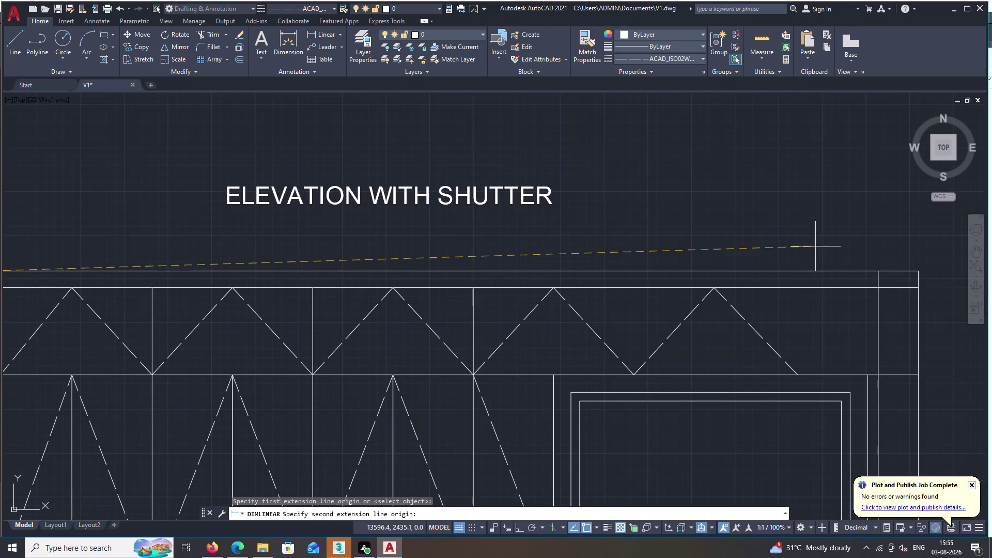
Place the 5031 overall width dimension above the top edge, then erase it and zoom out.
click(880, 270)
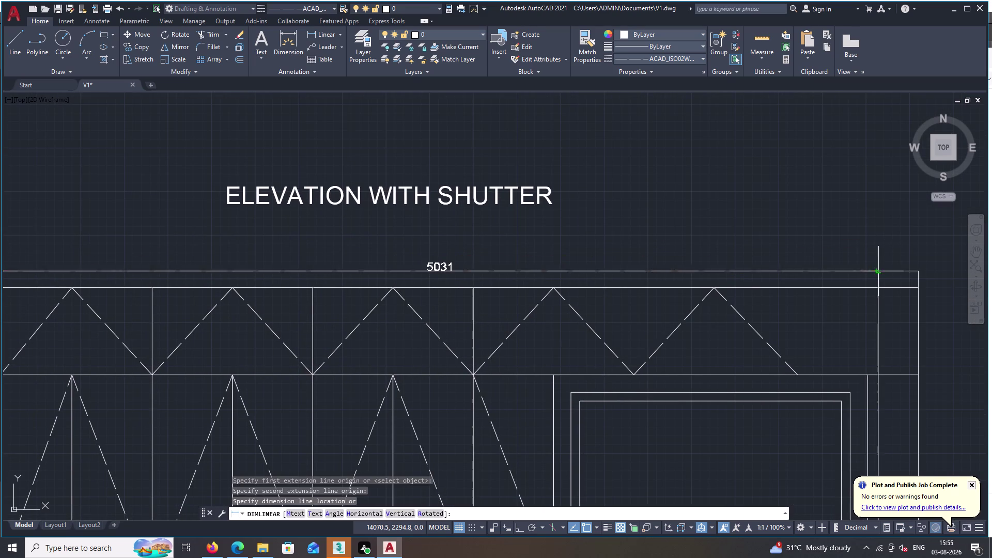
click(870, 245)
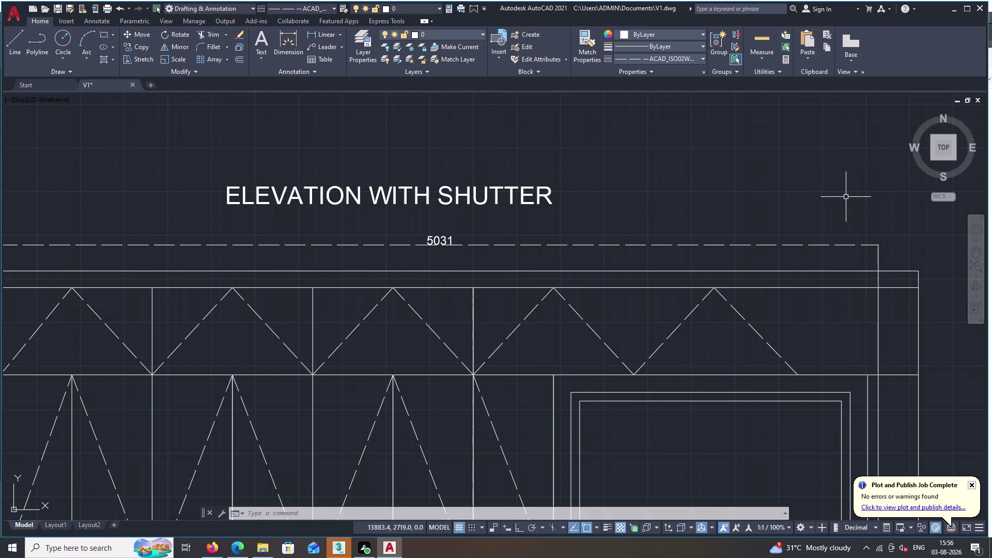
key(Escape)
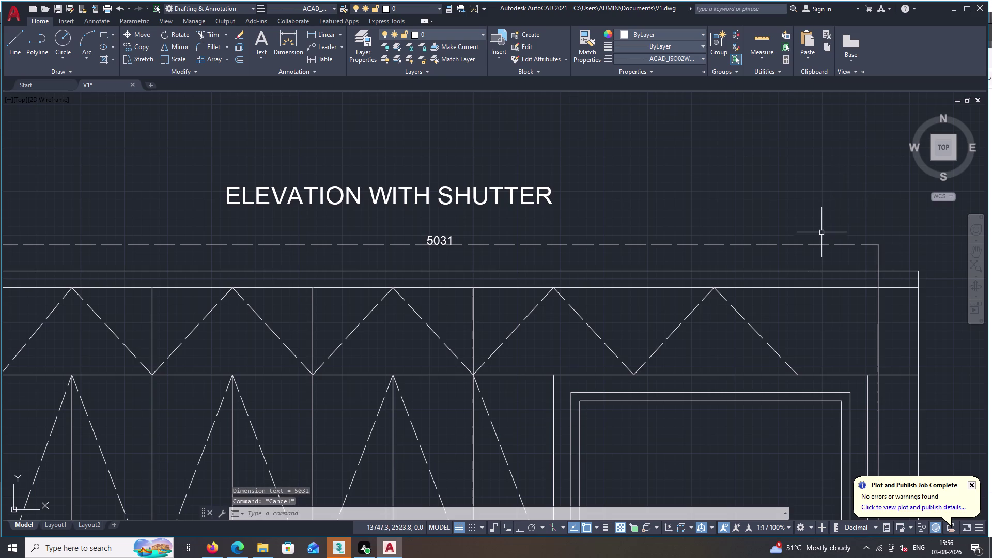
click(823, 245)
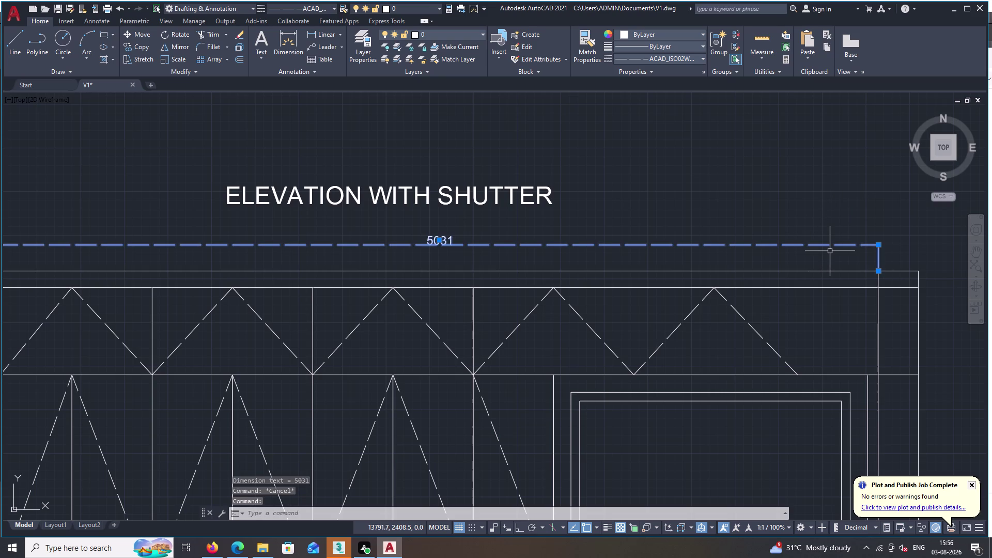
key(Delete)
scroll(up, 3)
scroll(down, 3)
scroll(down, 3)
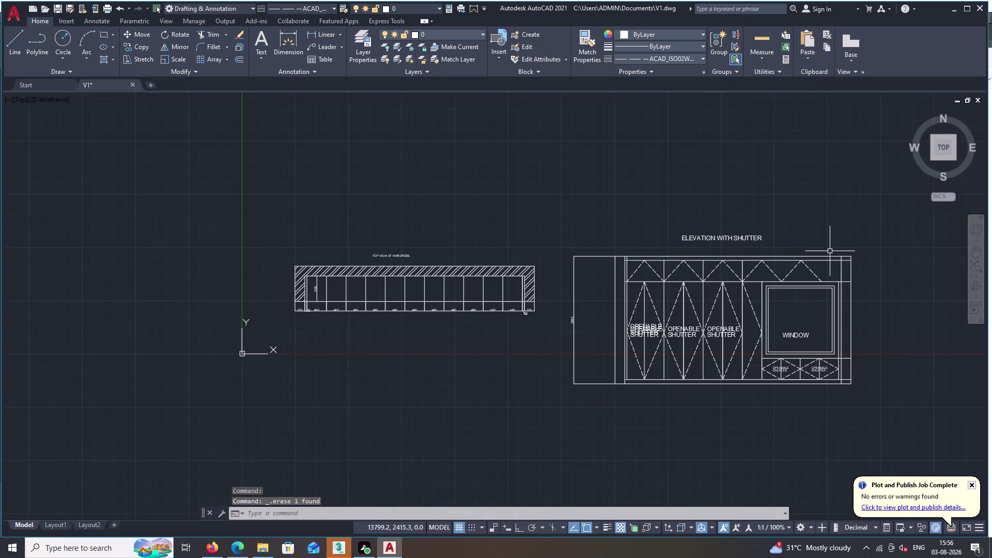
Start a horizontal linear dimension from the elevation's top-left corner.
scroll(up, 3)
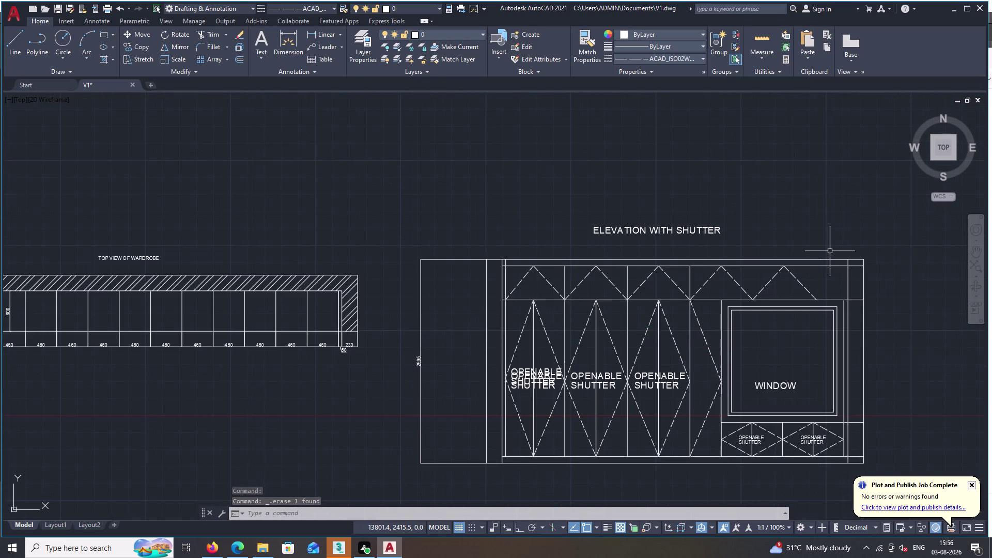
scroll(up, 3)
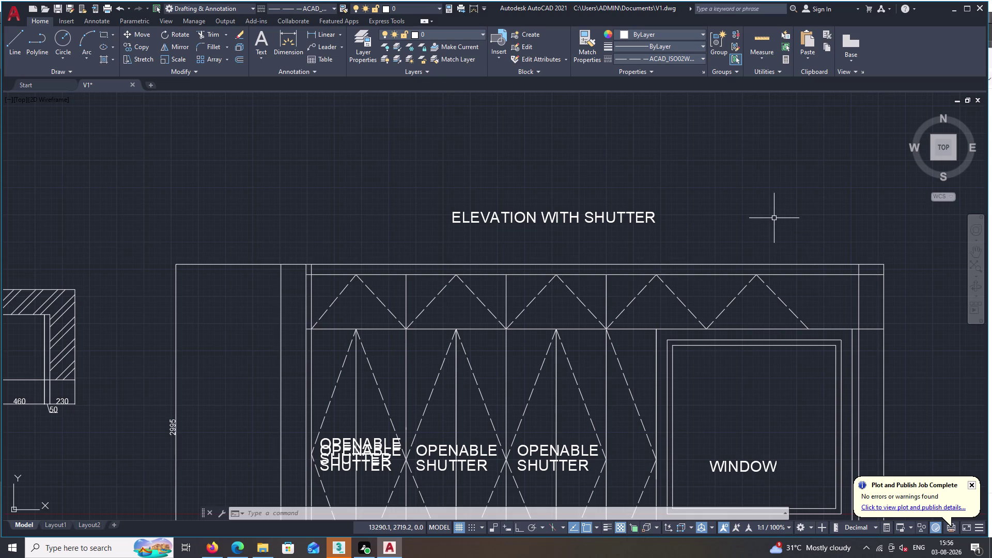
click(340, 32)
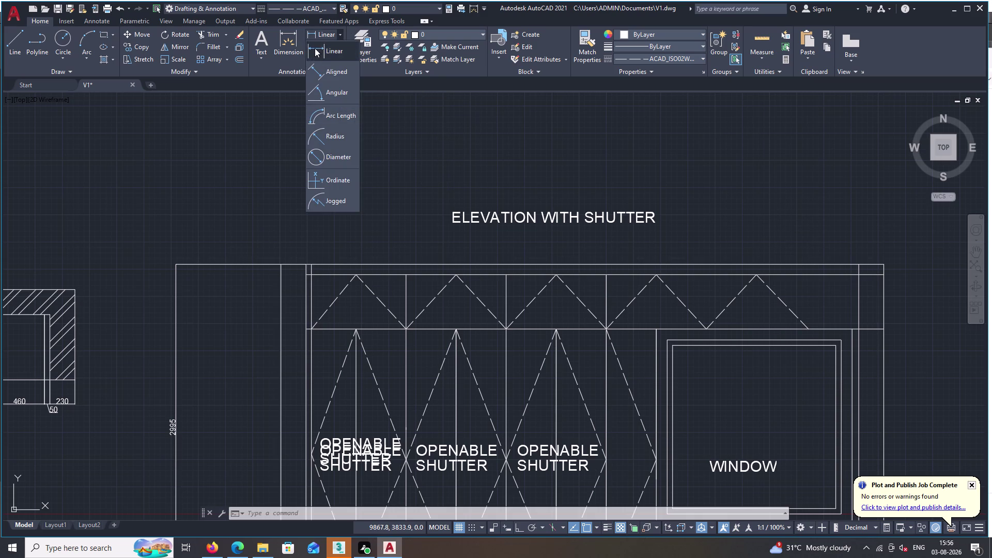
click(316, 48)
drag(316, 47, 311, 60)
scroll(up, 3)
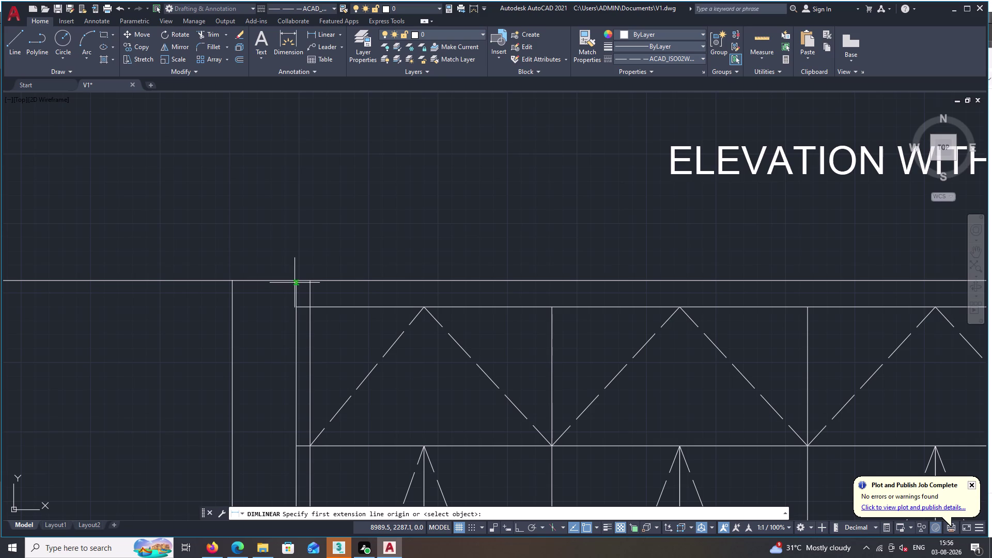
double_click(298, 279)
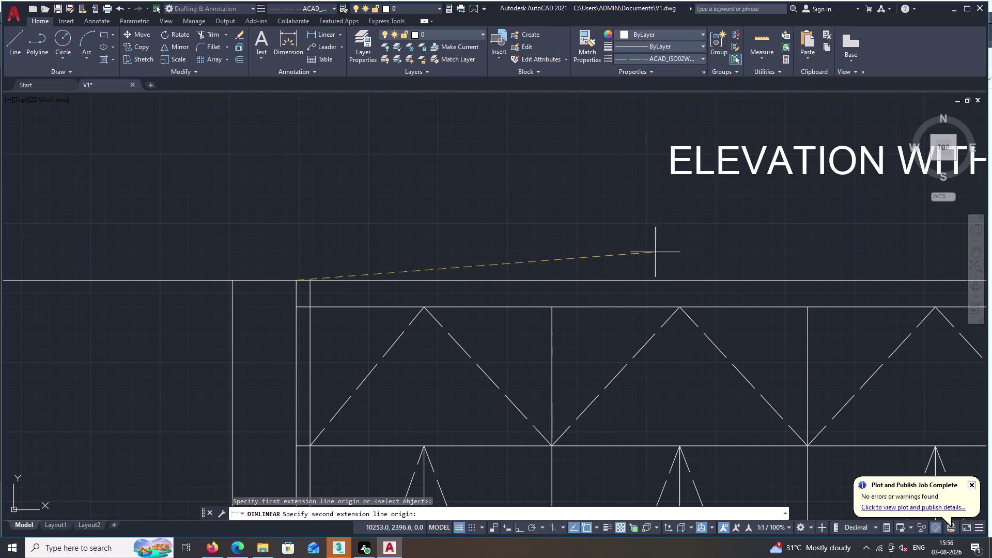
Snap the top-right corner and place the 5081 dimension above the top edge.
scroll(down, 3)
scroll(down, 3)
middle_drag(633, 260, 0, 225)
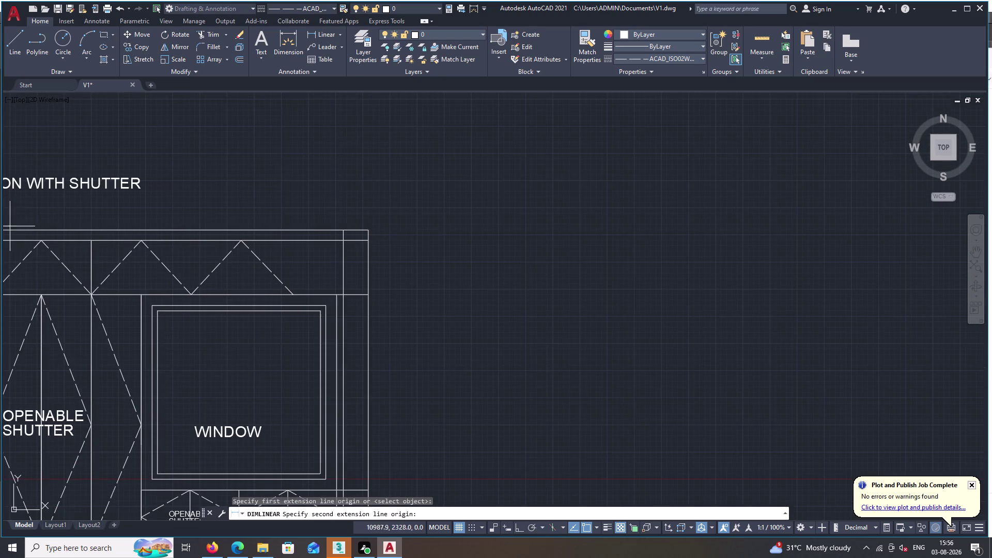
scroll(up, 3)
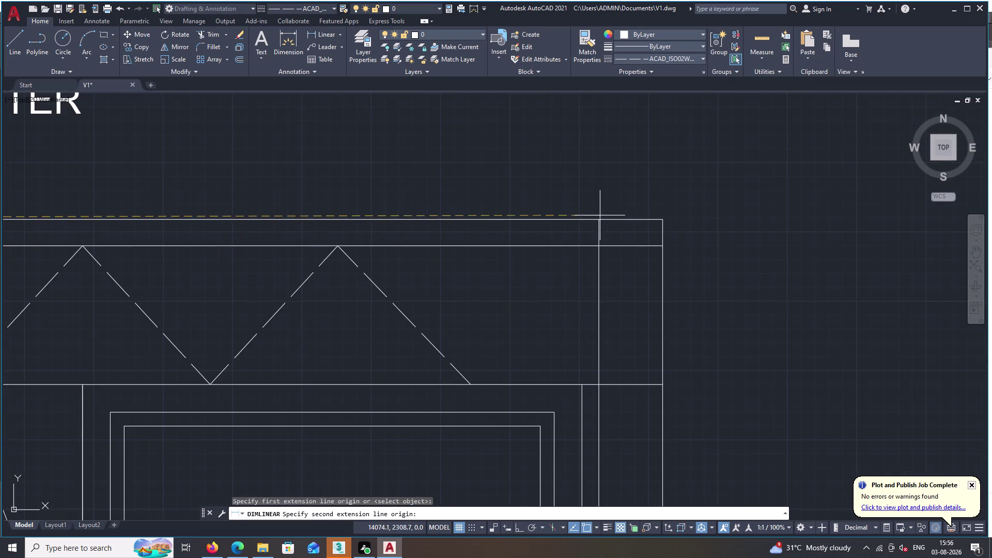
click(599, 219)
click(593, 189)
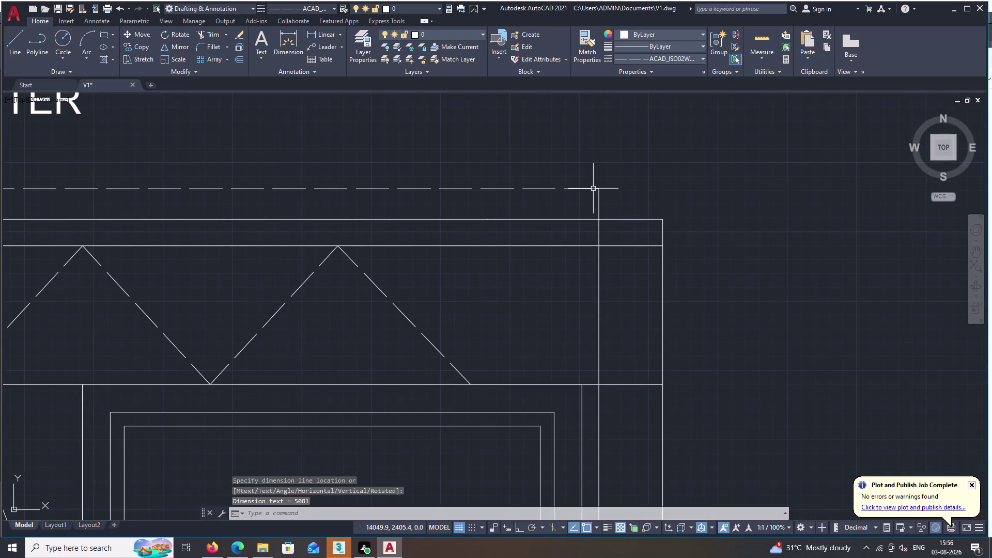
scroll(down, 3)
middle_drag(594, 189, 679, 169)
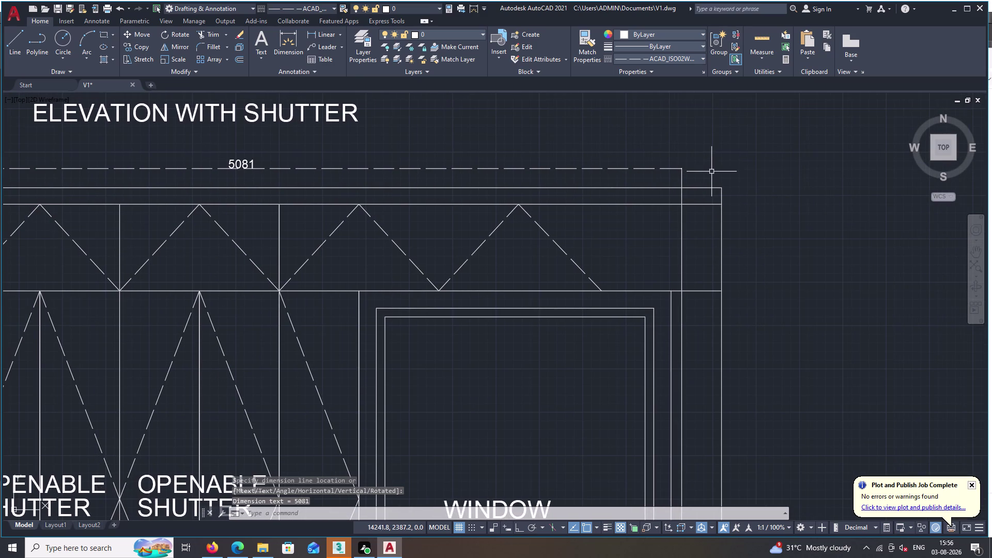
scroll(down, 3)
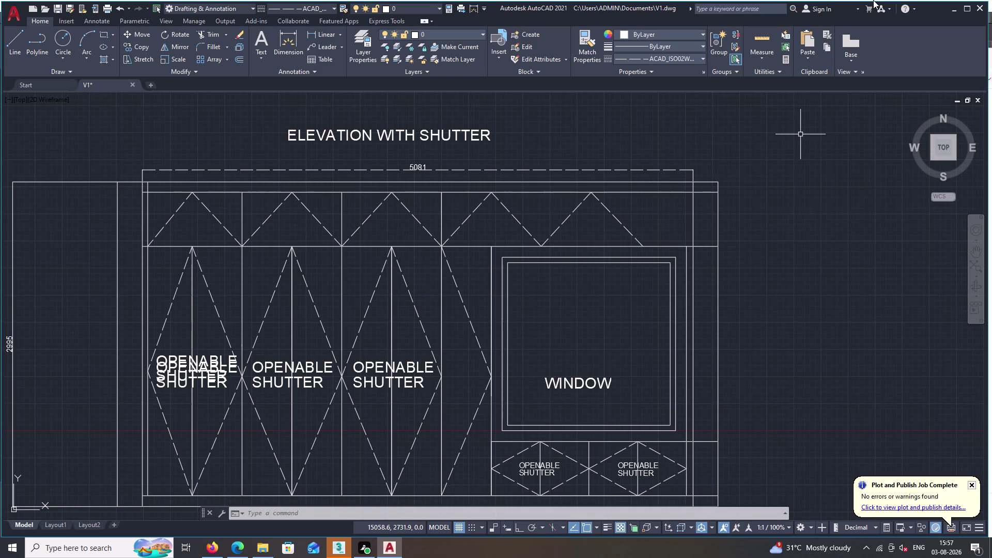
scroll(down, 3)
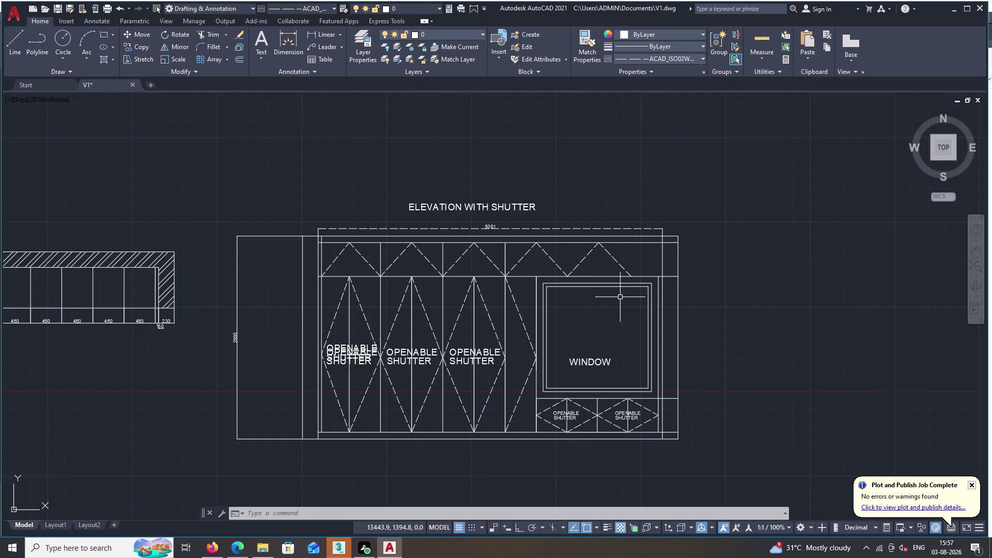
double_click(556, 230)
key(Delete)
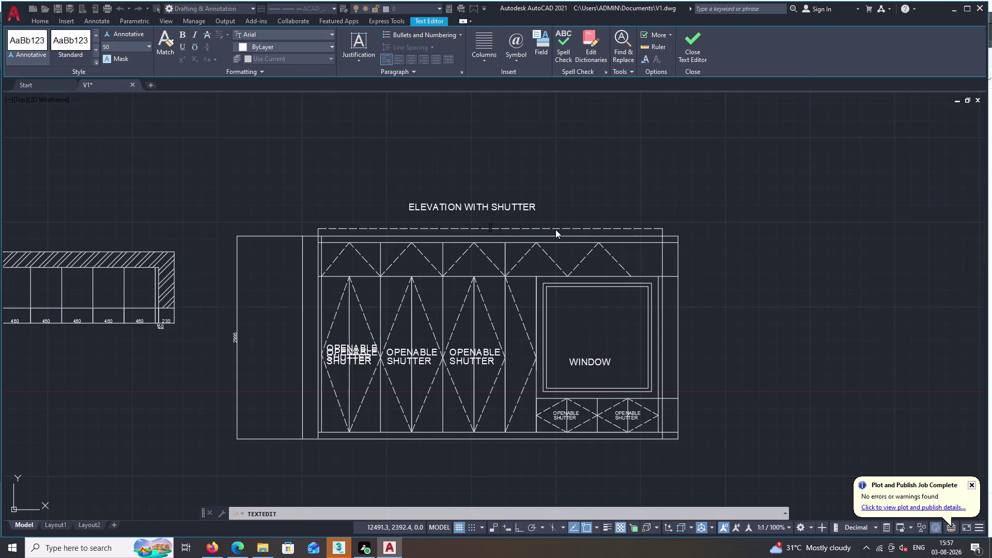
click(556, 230)
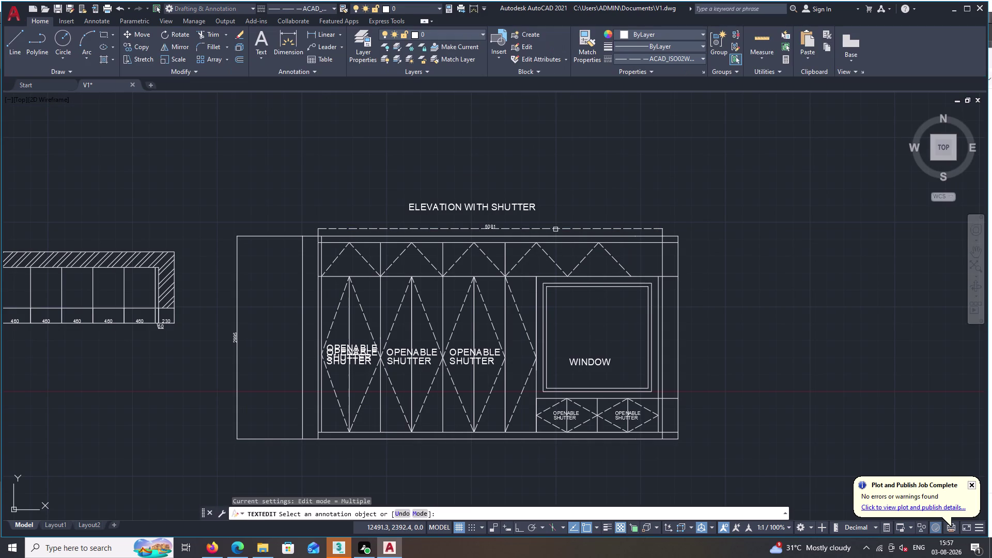
key(Escape)
triple_click(554, 228)
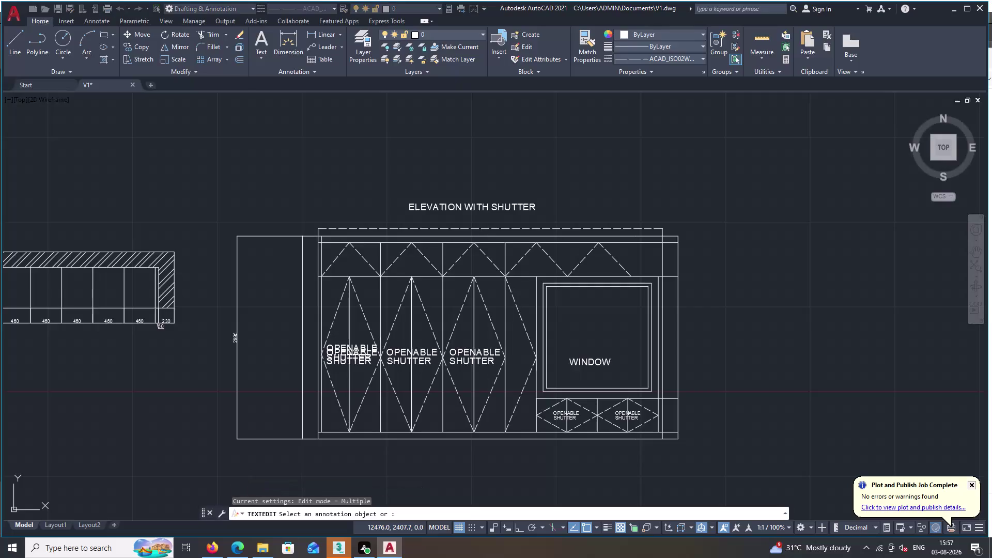
key(Delete)
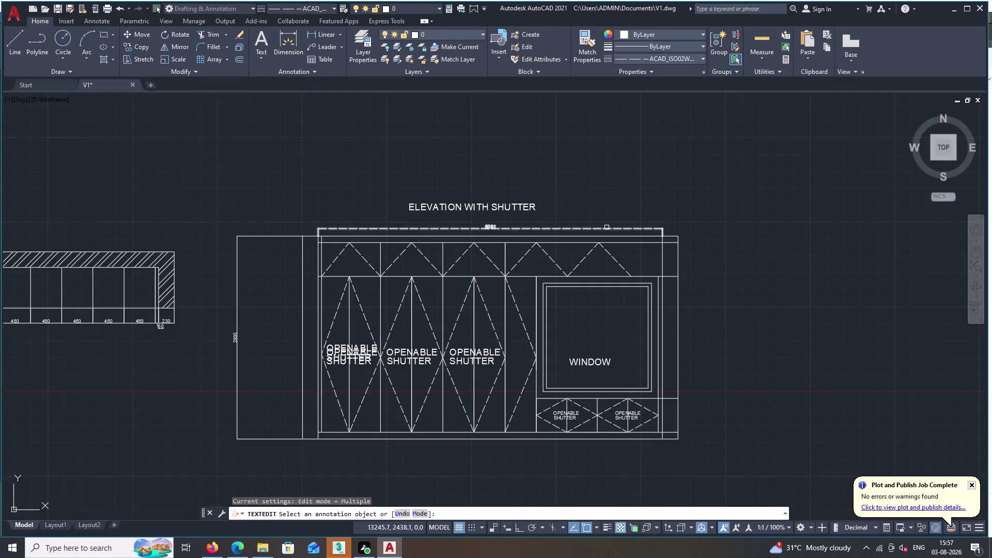
key(Escape)
double_click(606, 230)
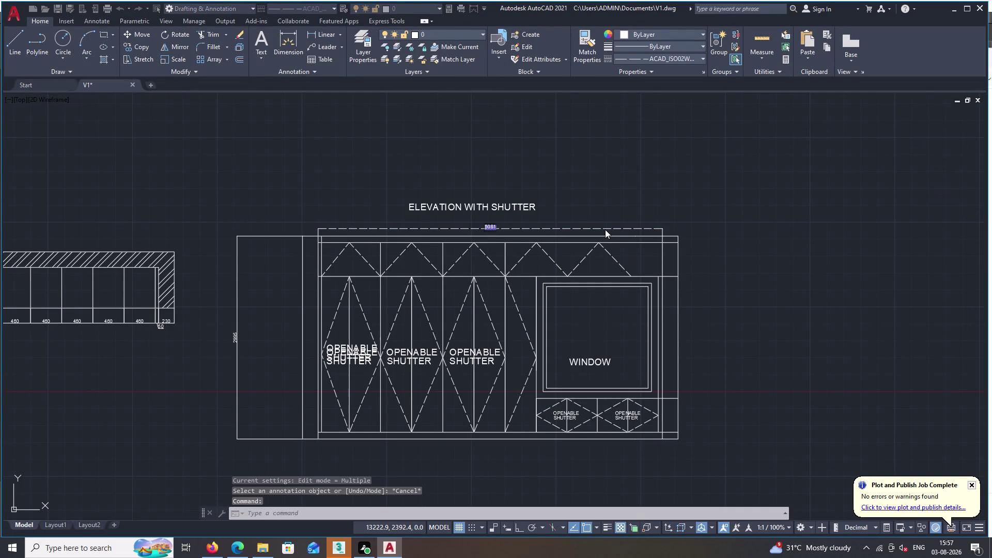
key(Delete)
key(Escape)
key(Escape)
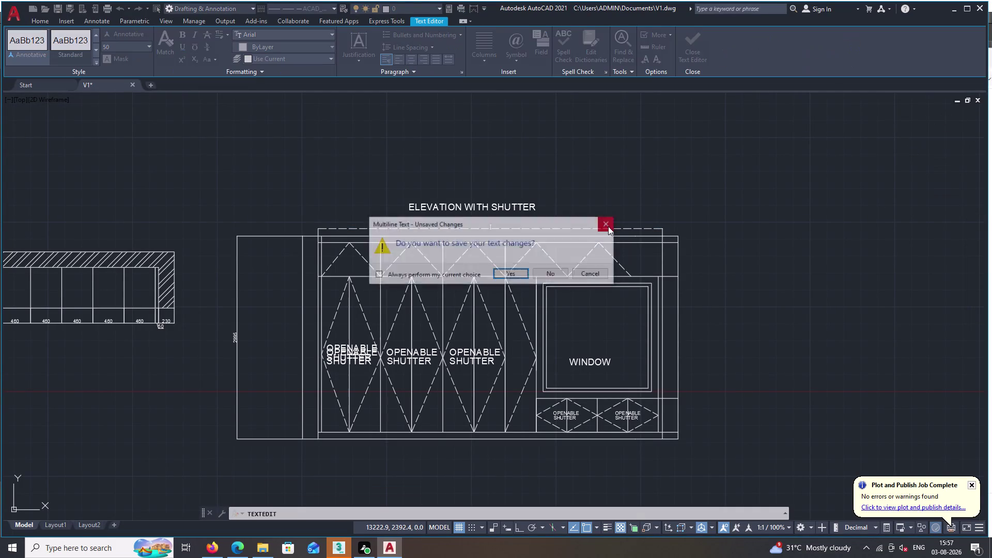
key(Escape)
key(Escape)
key(Escape)
key(Escape)
key(Escape)
key(Escape)
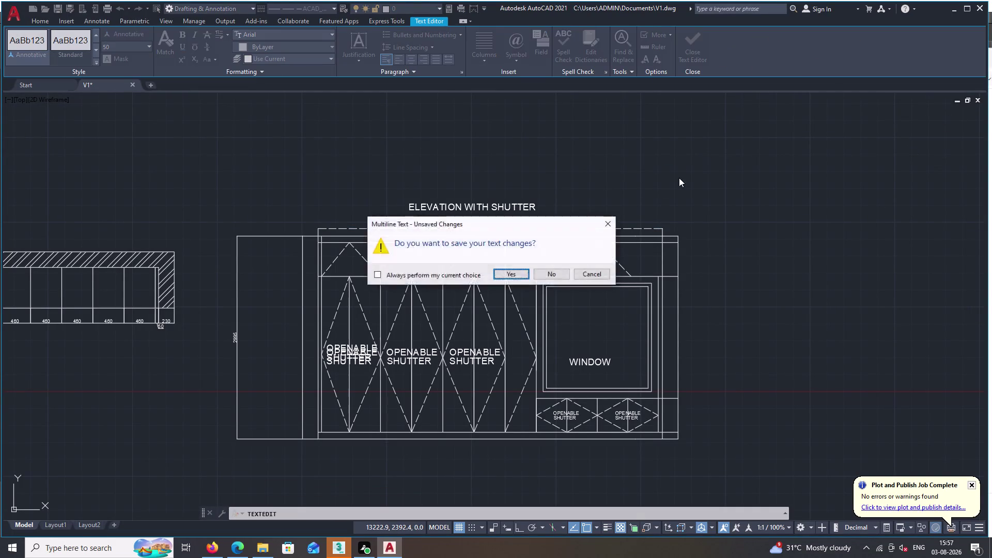
key(Escape)
key(Escape)
key(Escape)
key(Escape)
key(Escape)
key(Escape)
key(Escape)
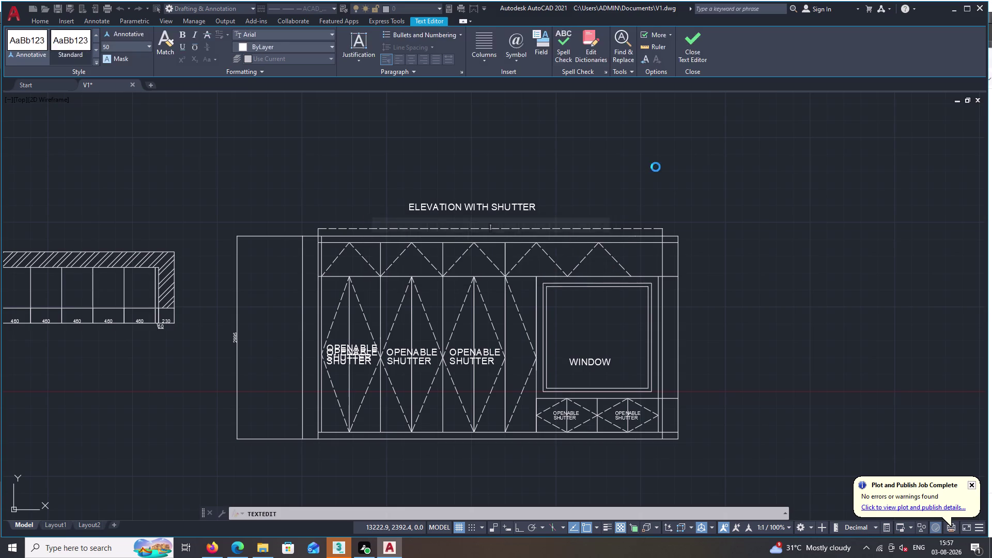
key(Escape)
key(Escape)
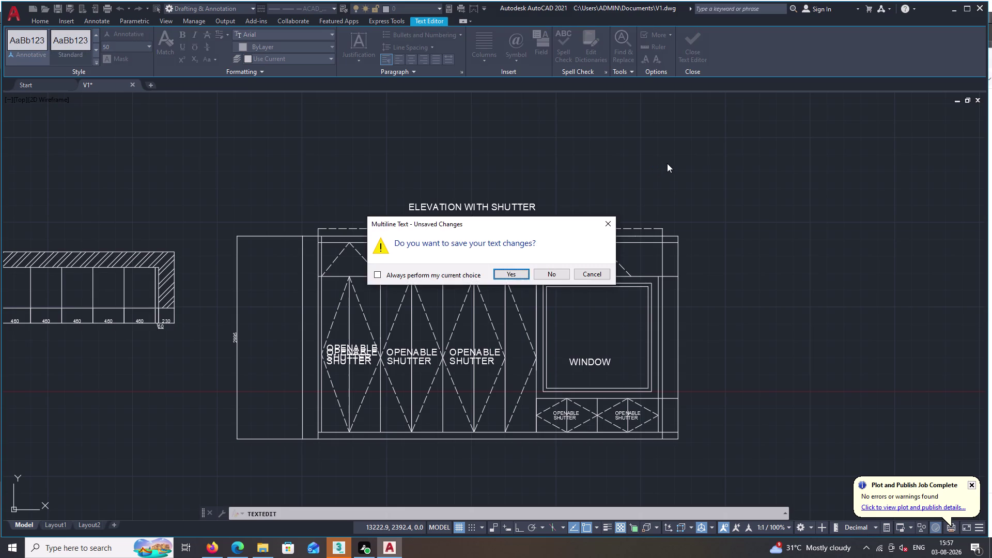
key(space)
key(space)
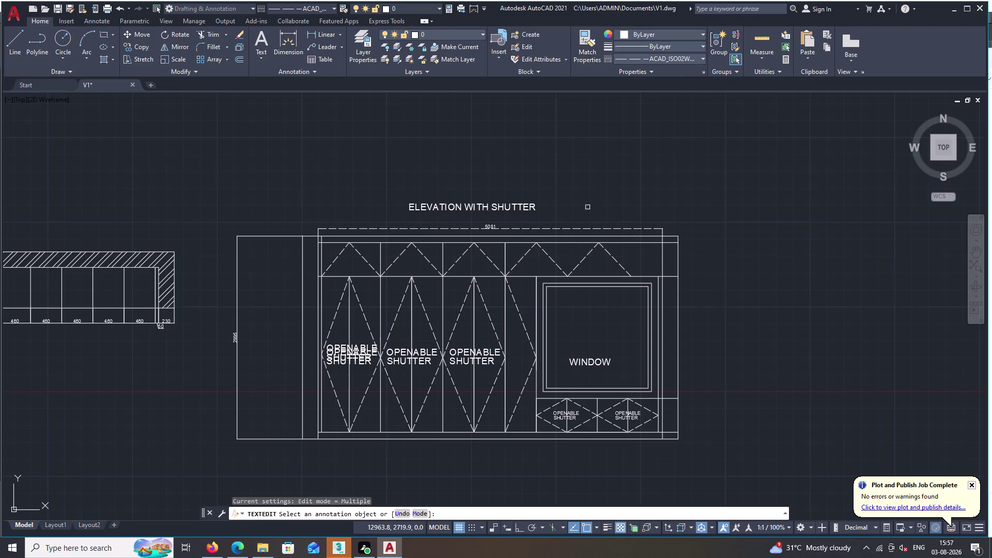
click(594, 229)
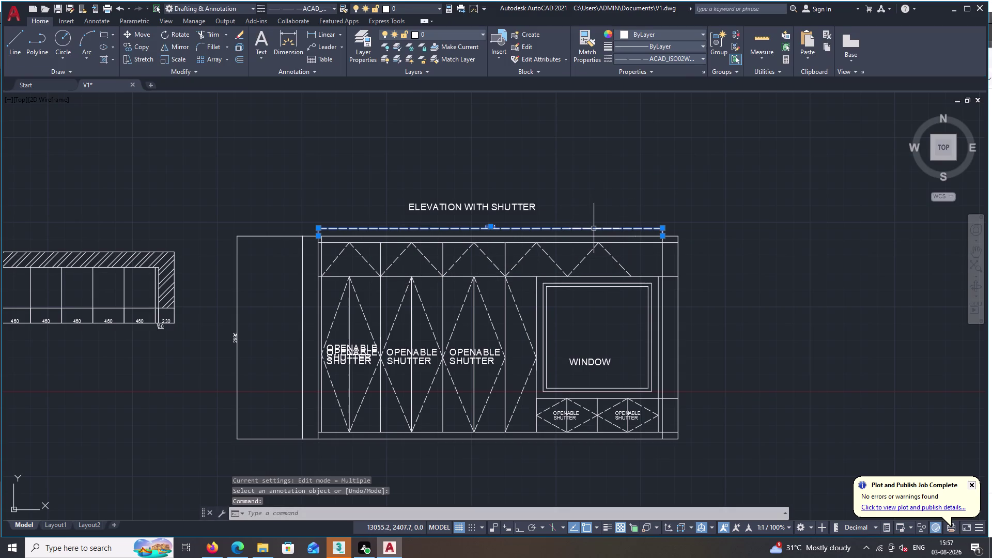
Erase the 5081 dimension and start a new dimension from the Annotate tools.
key(Delete)
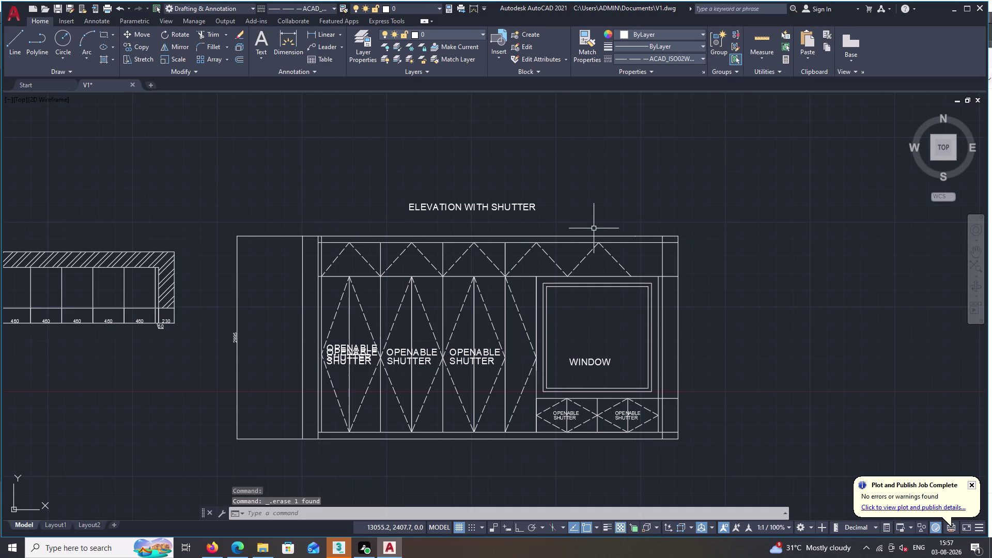
click(14, 35)
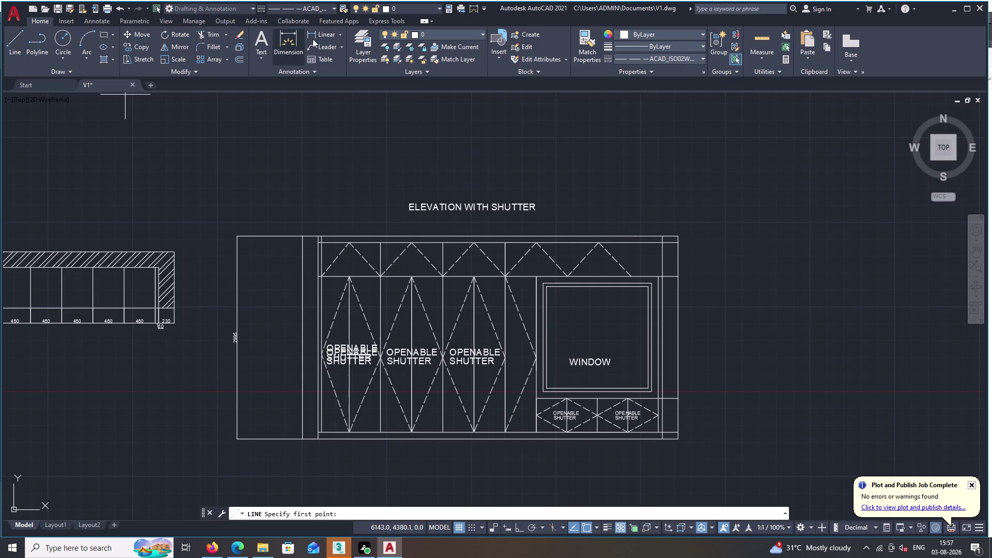
click(322, 32)
click(306, 67)
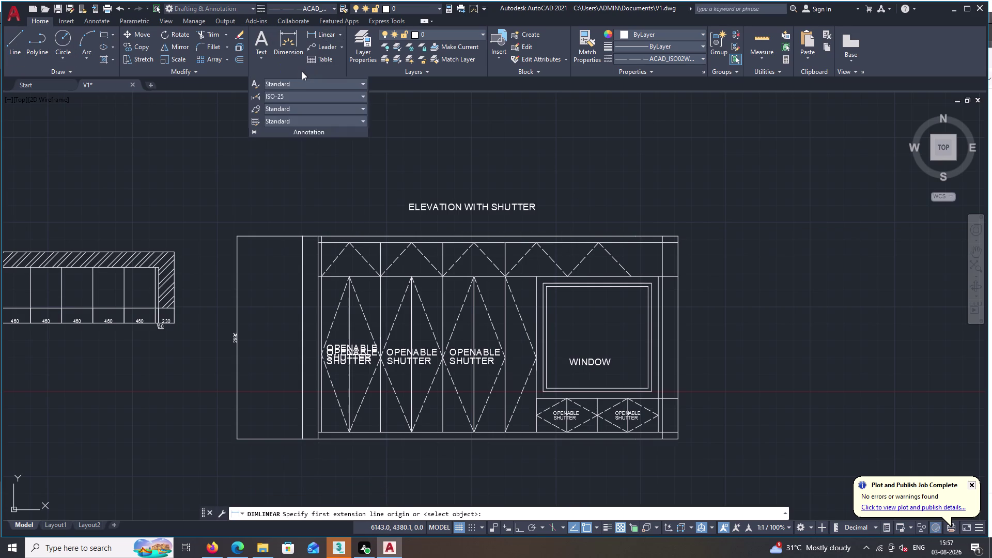
double_click(103, 16)
double_click(105, 17)
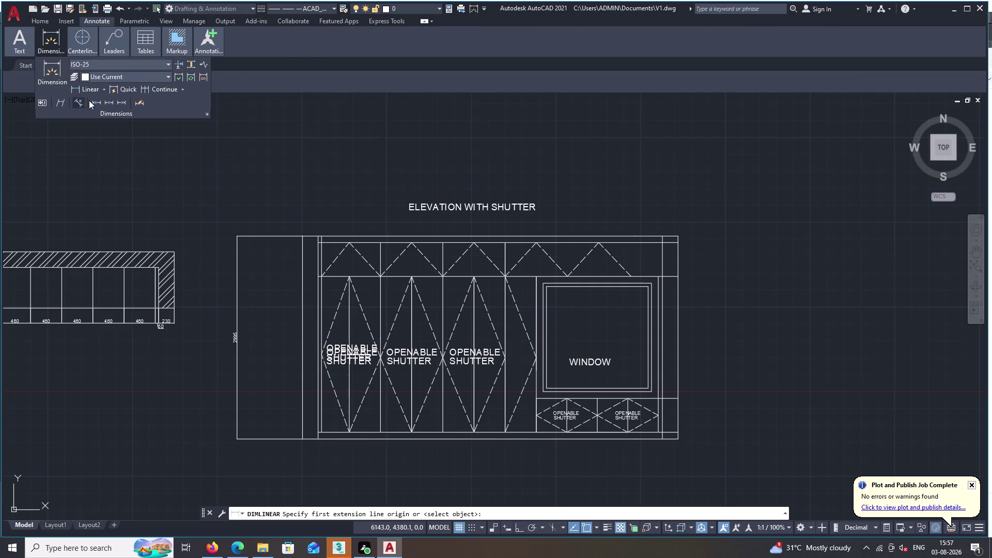
double_click(150, 89)
scroll(down, 3)
Zoom into the wardrobe's bottom-left corner and pick a continued dimension point there.
middle_drag(177, 182, 240, 3)
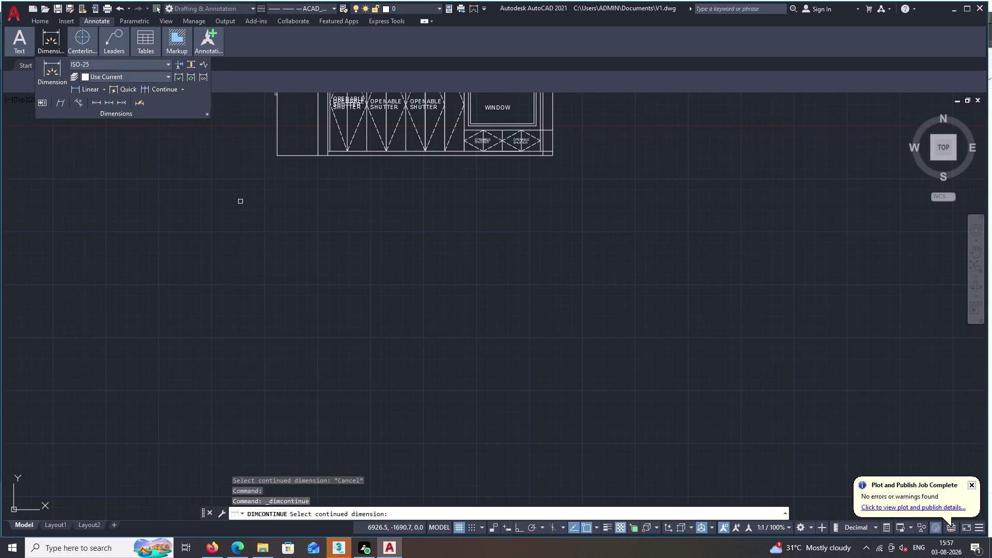
scroll(up, 3)
middle_drag(241, 203, 206, 289)
scroll(up, 3)
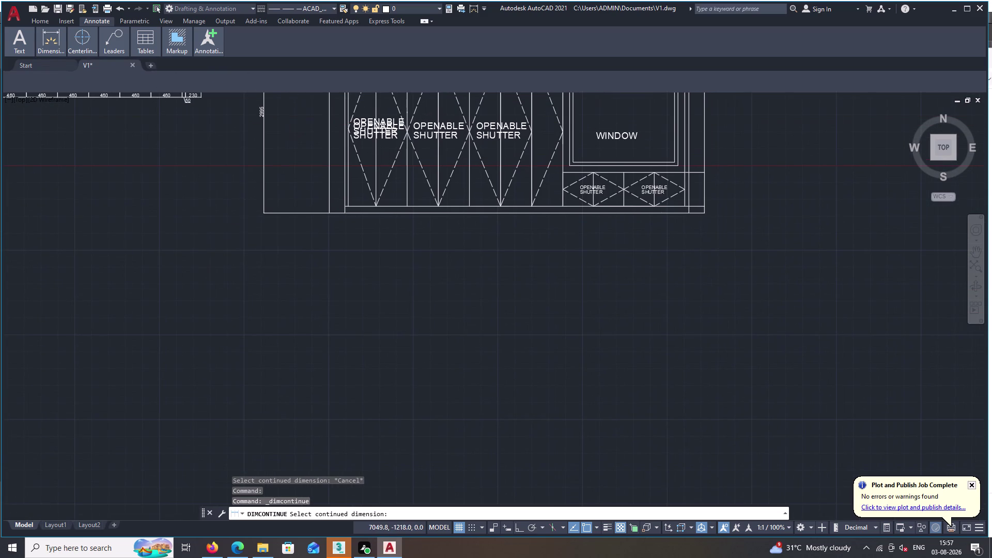
scroll(up, 3)
middle_drag(213, 248, 64, 359)
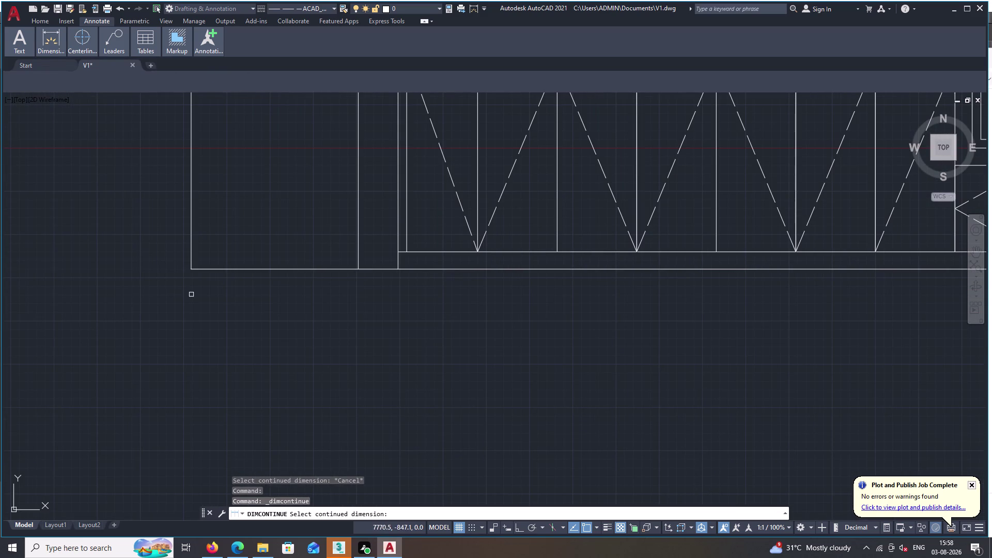
double_click(357, 270)
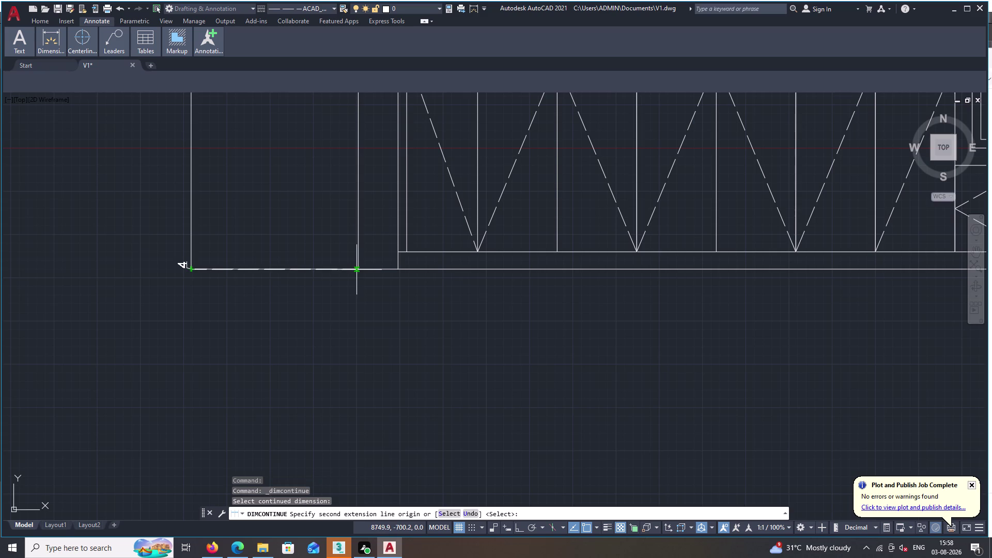
click(358, 271)
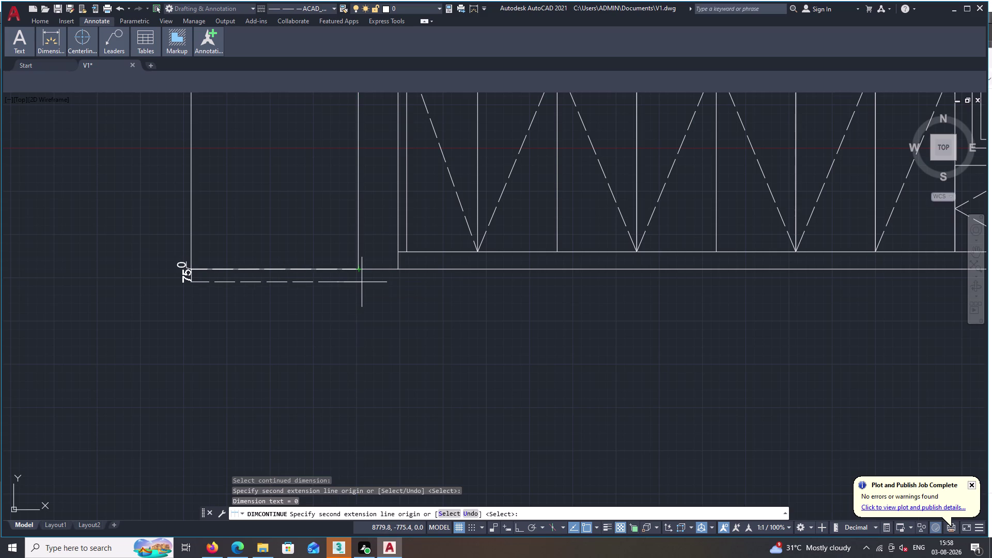
Cancel the dimension command and erase the stray zero-length dimension.
key(Escape)
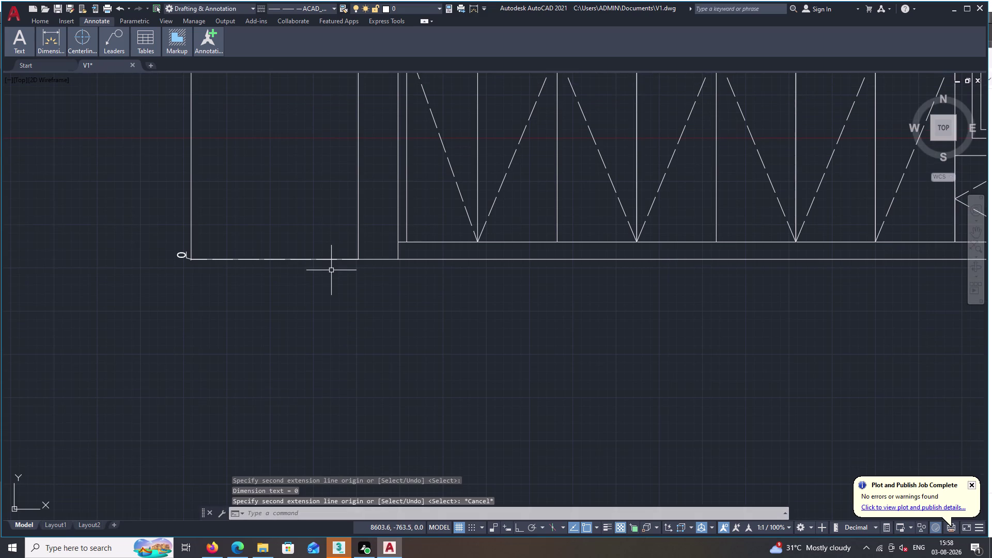
key(Escape)
key(Escape)
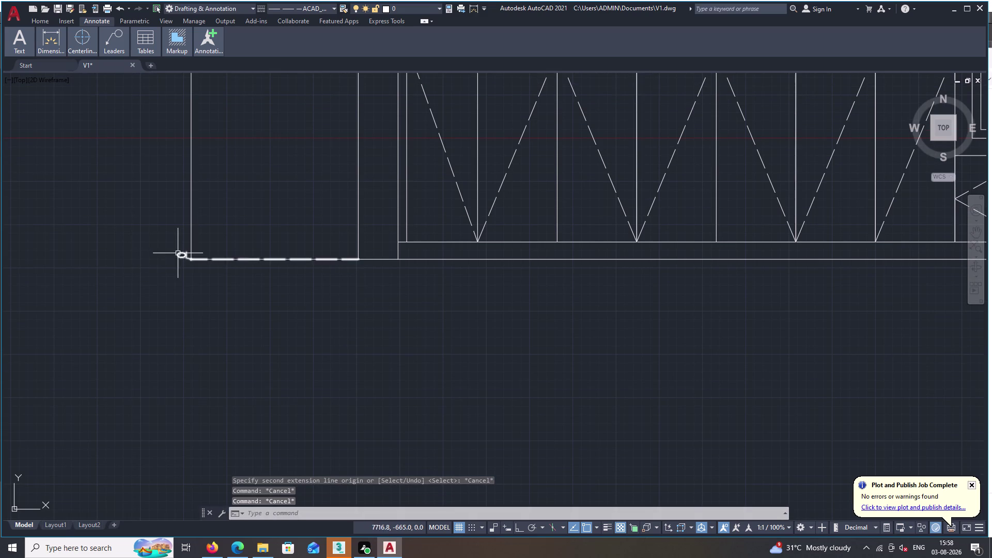
click(179, 257)
key(Delete)
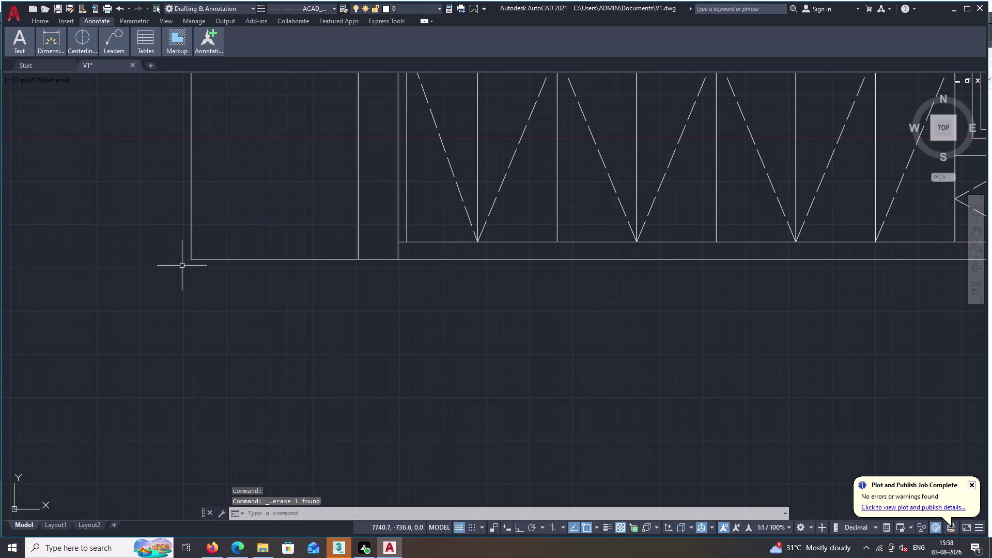
click(20, 46)
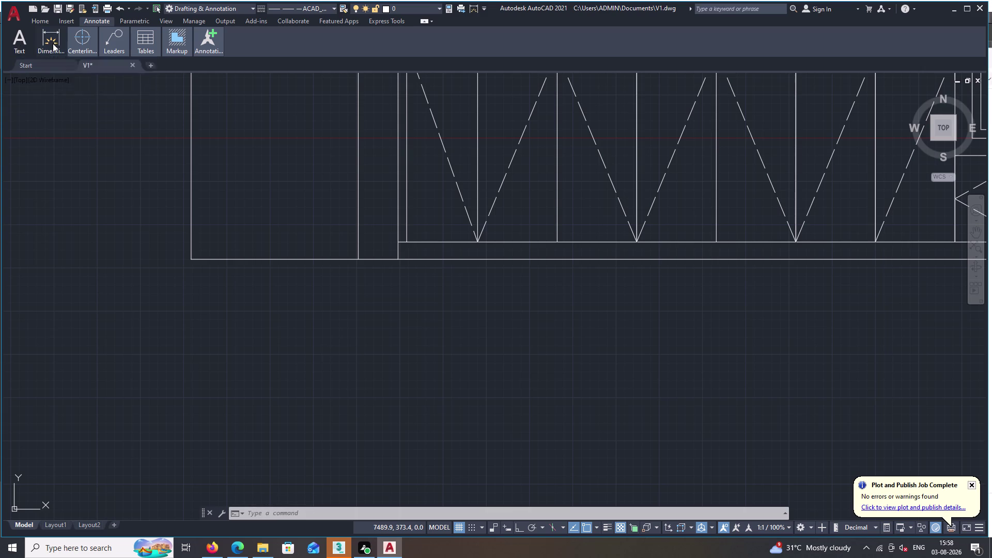
click(50, 44)
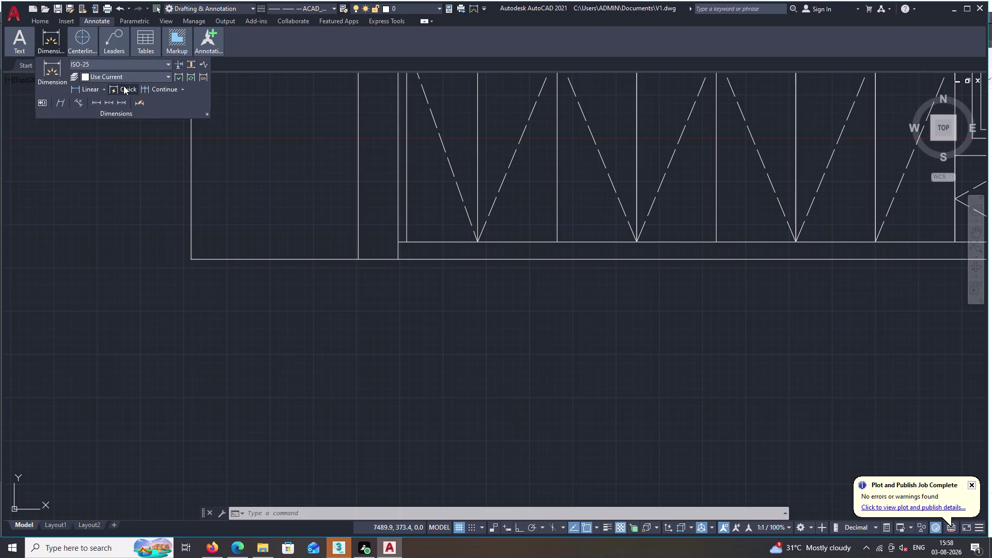
click(123, 86)
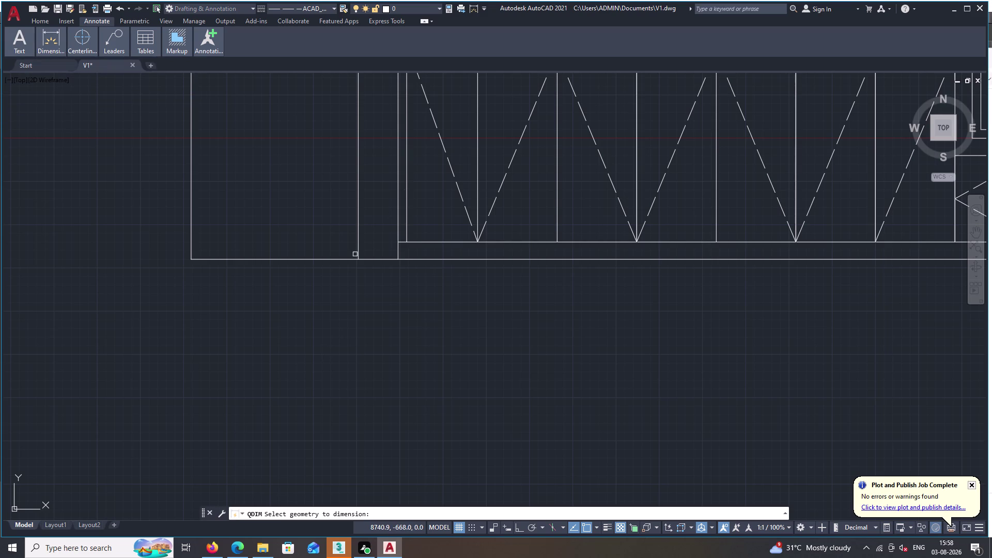
click(358, 260)
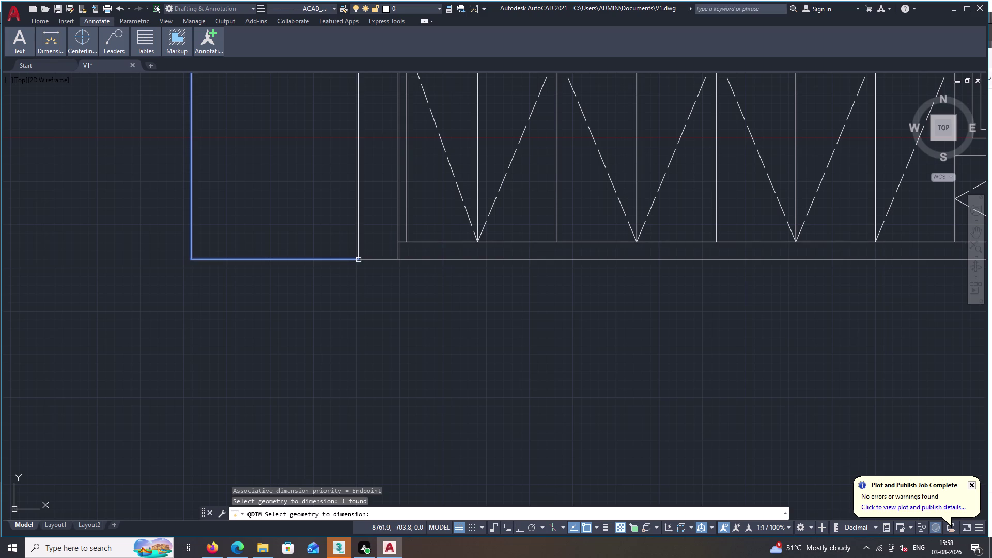
key(Escape)
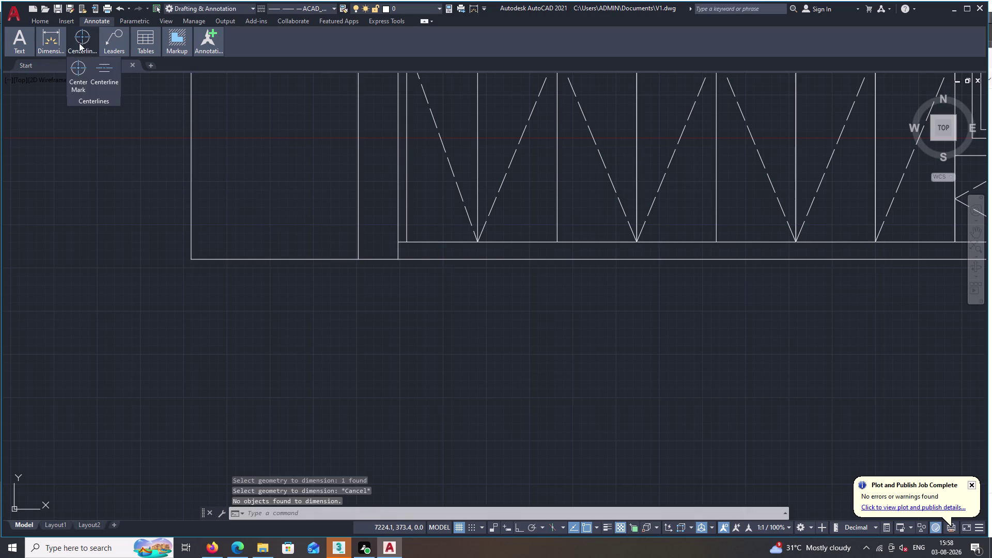
double_click(52, 48)
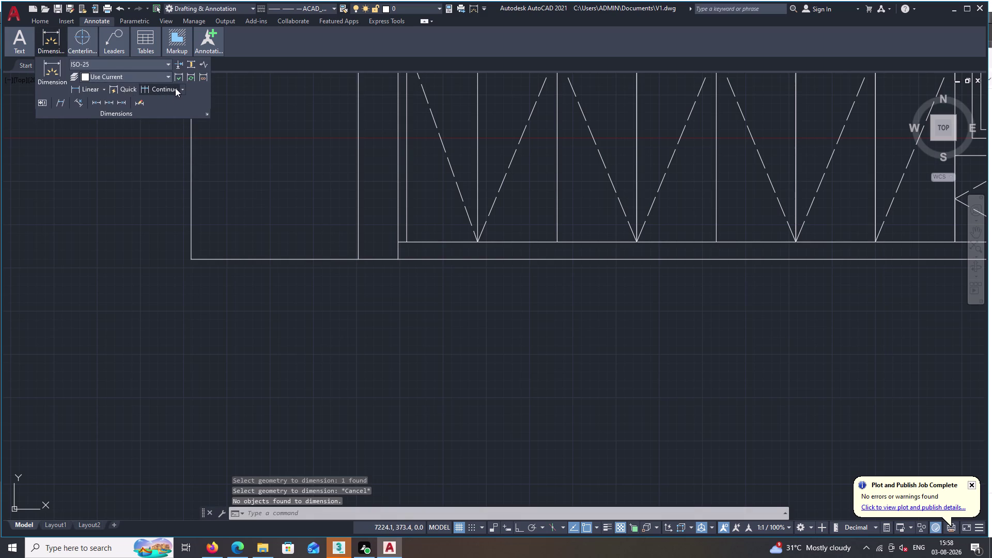
click(156, 87)
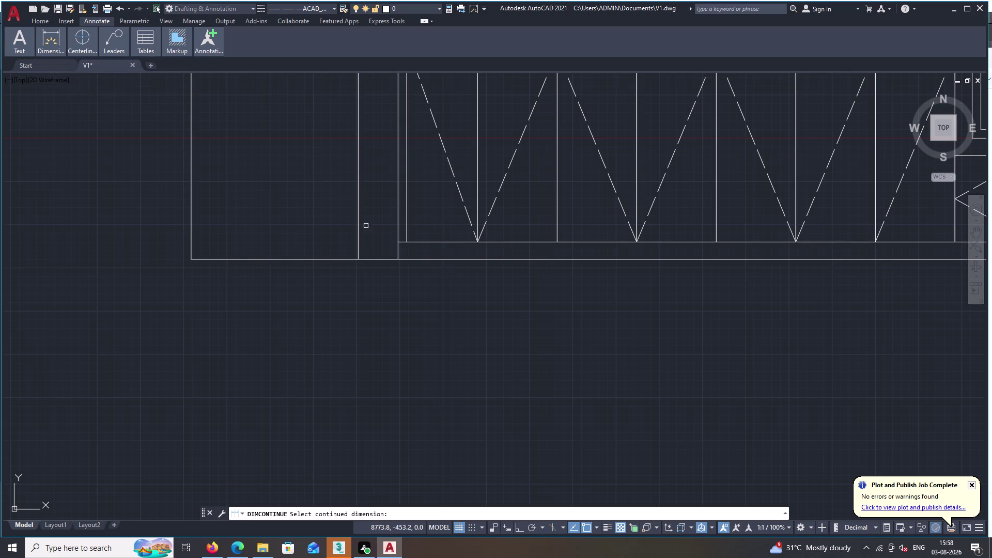
click(406, 239)
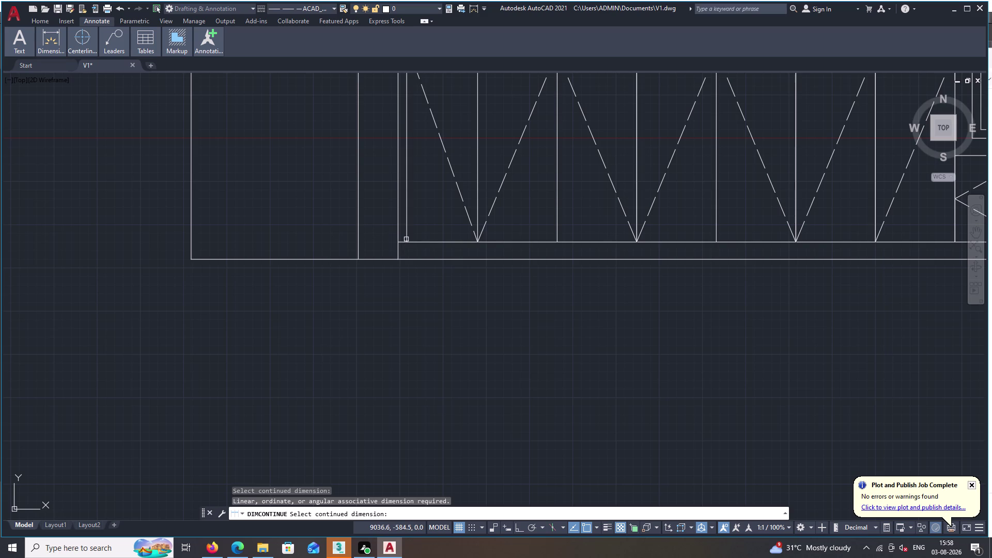
click(407, 244)
click(409, 242)
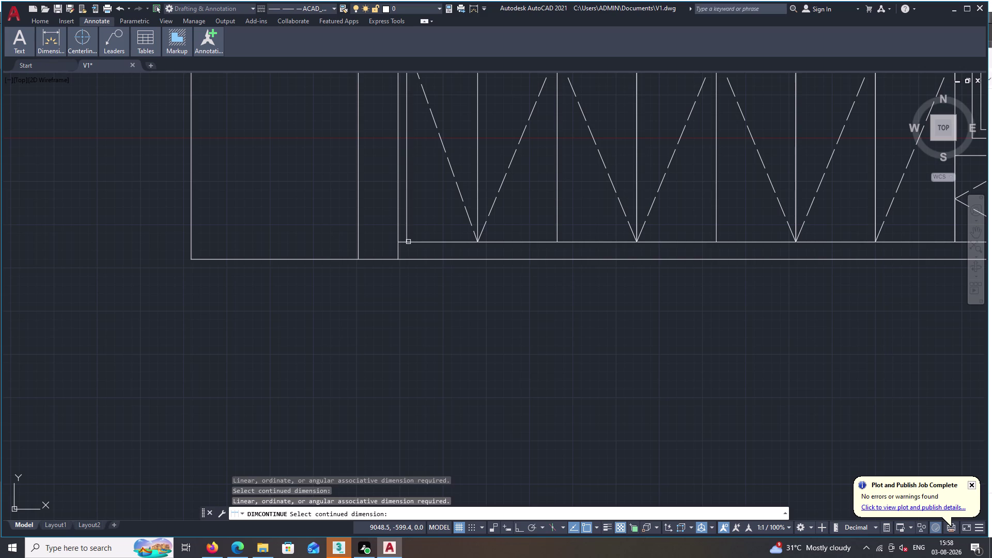
key(Escape)
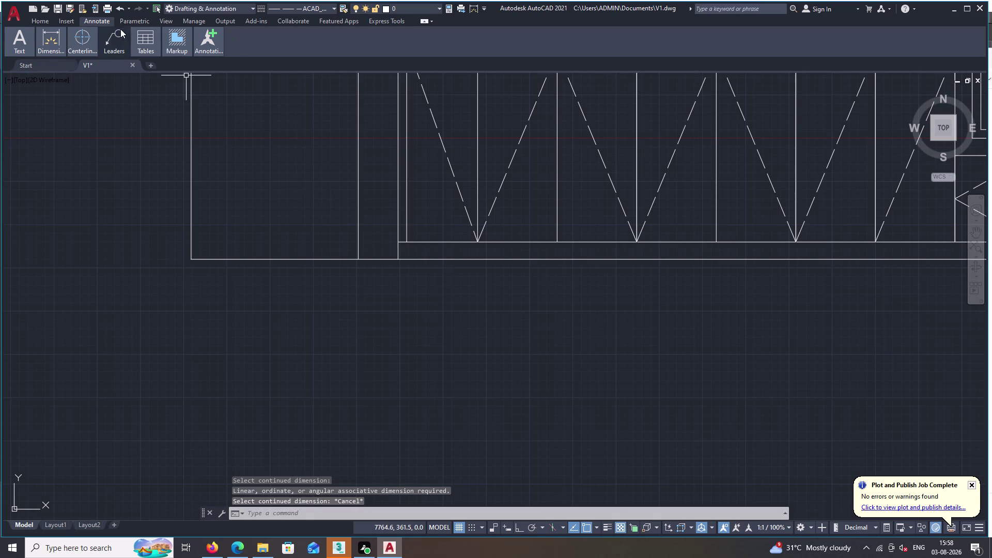
click(54, 44)
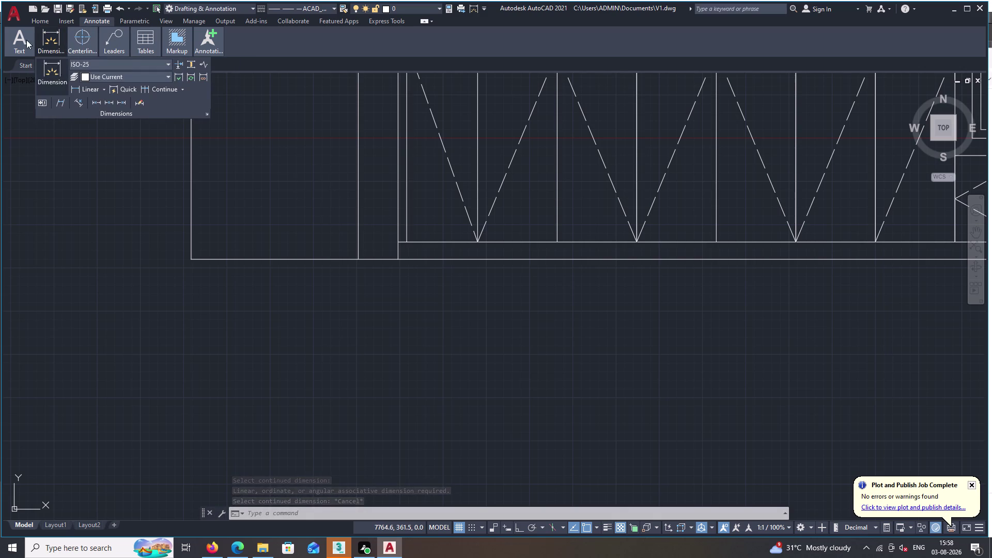
Restore the expanded Home ribbon and start a linear dimension near the bottom-left corner.
double_click(38, 17)
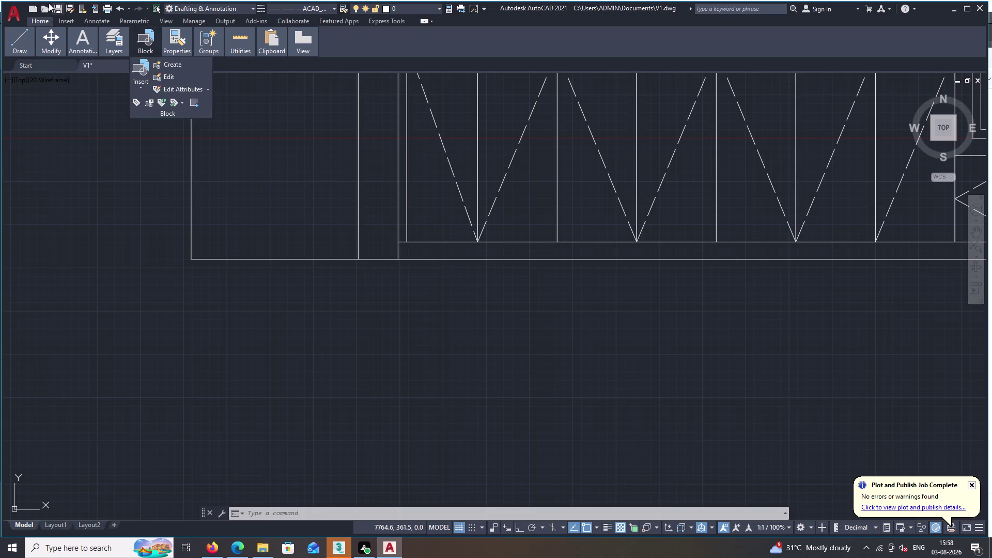
double_click(43, 22)
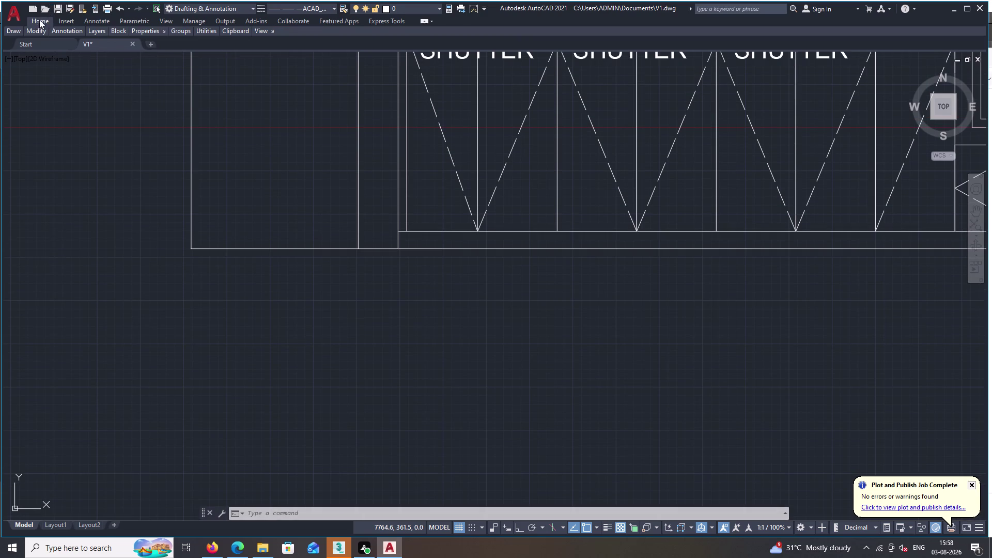
double_click(44, 18)
click(72, 20)
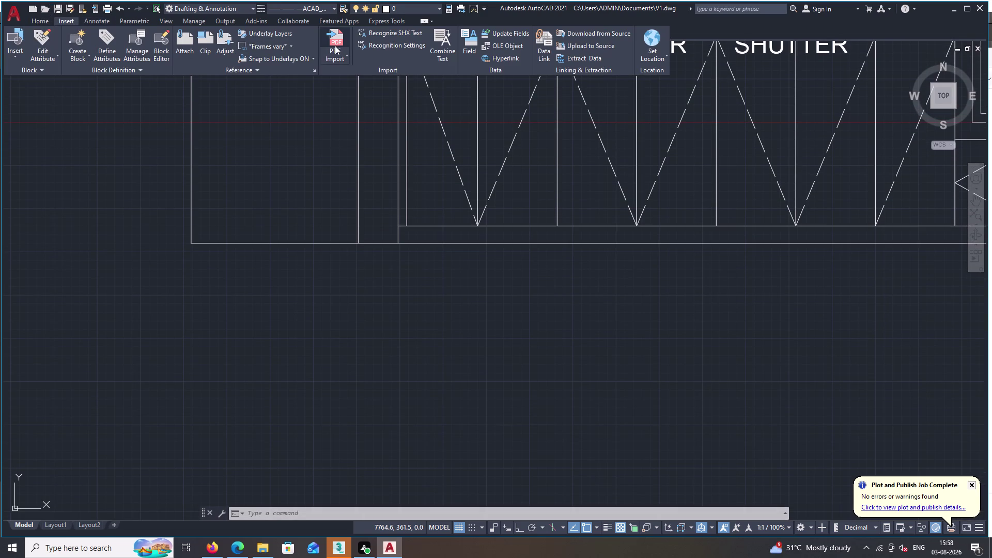
click(36, 20)
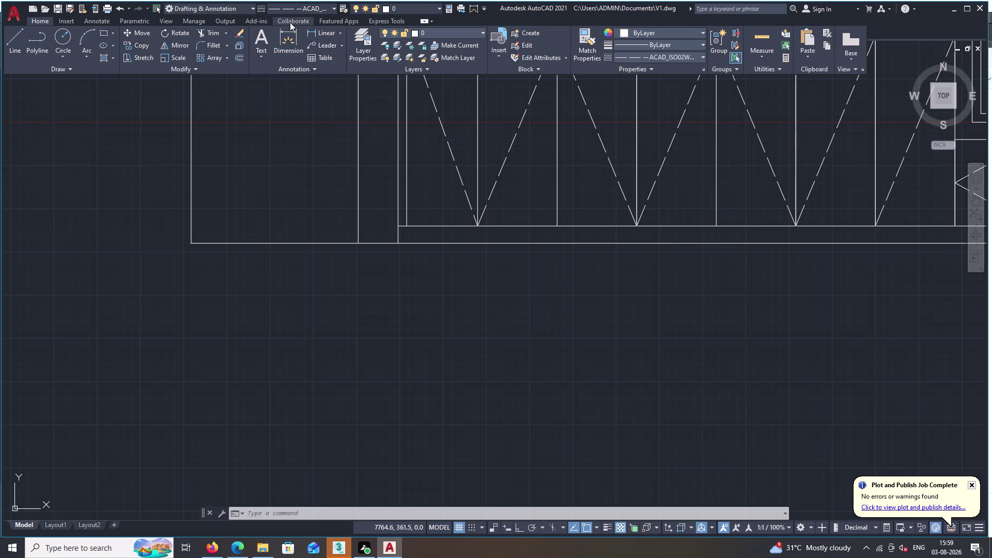
click(329, 29)
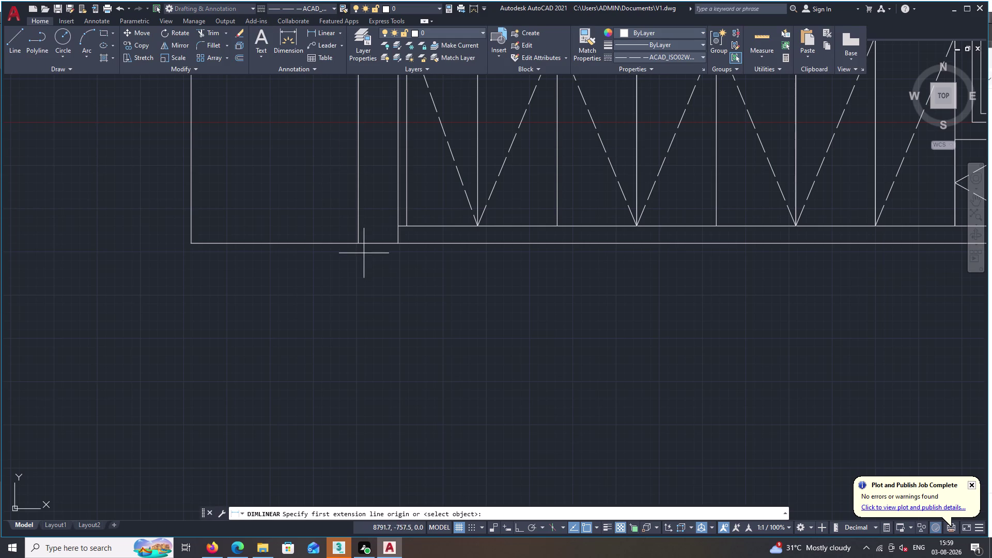
Dimension the bottom-left corner with 230 and 50 linear dimensions below the wardrobe.
double_click(358, 243)
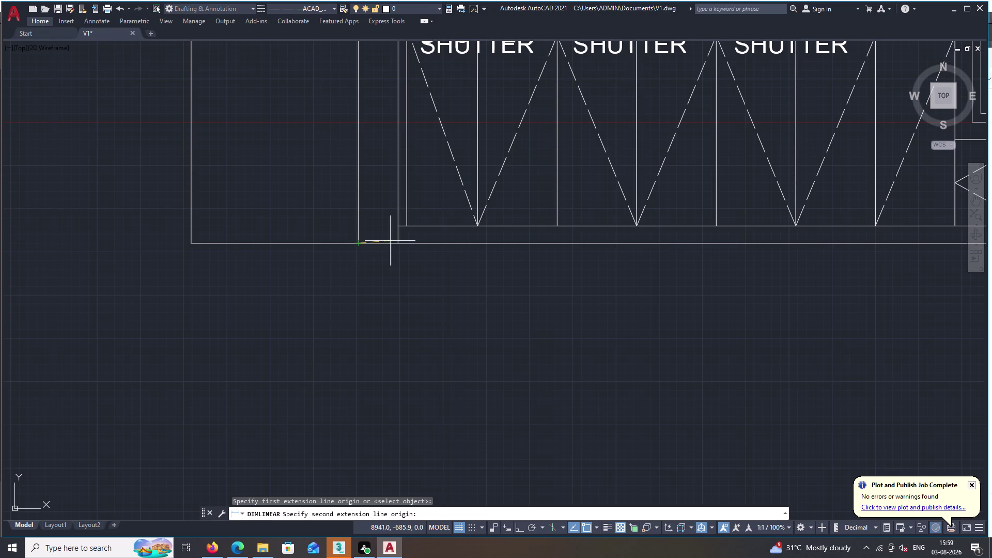
click(399, 243)
drag(399, 243, 399, 253)
click(396, 289)
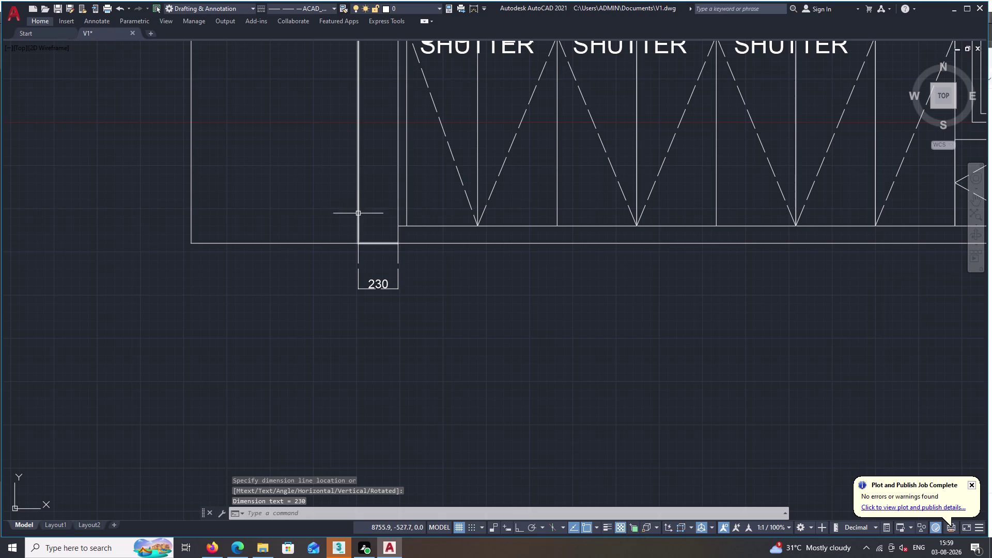
key(space)
click(399, 225)
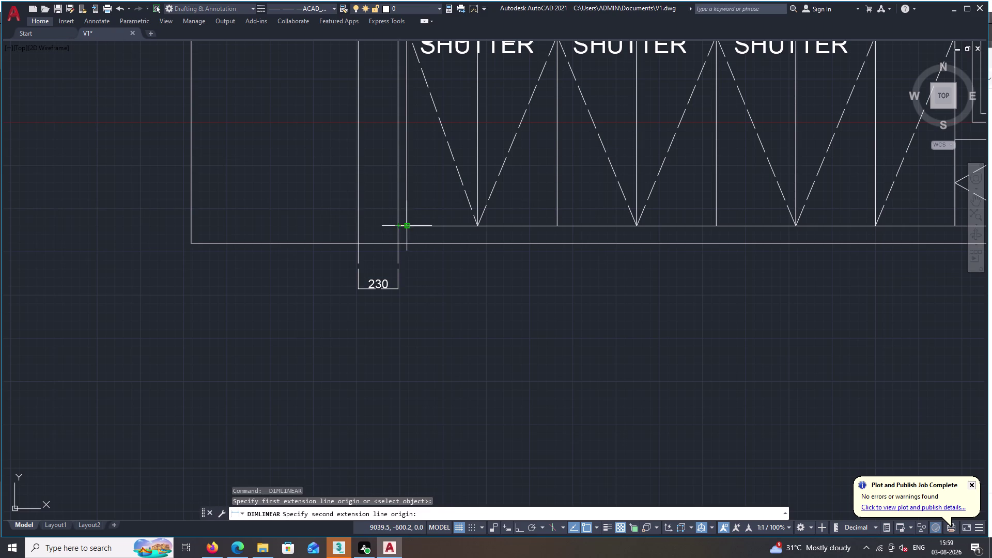
double_click(408, 227)
double_click(408, 313)
key(space)
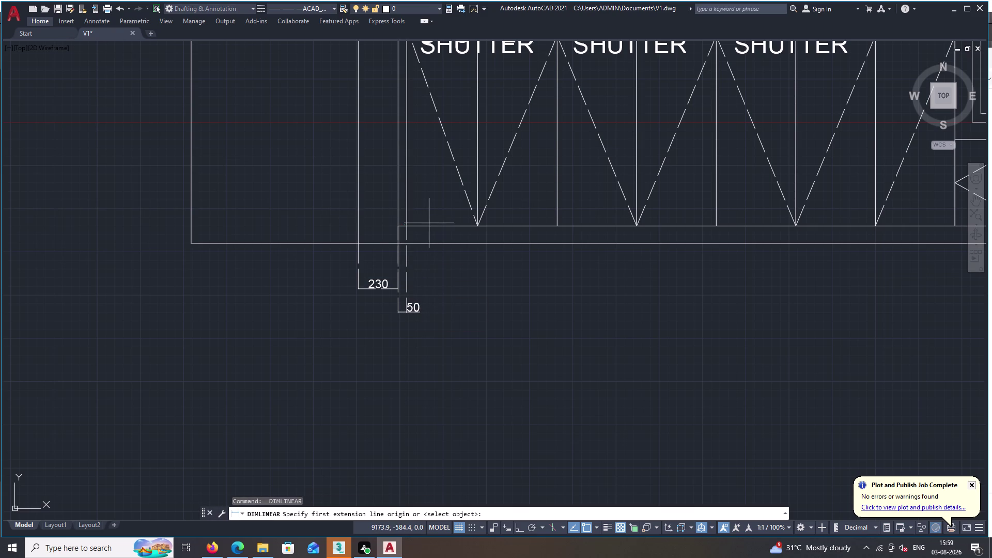
click(406, 227)
key(space)
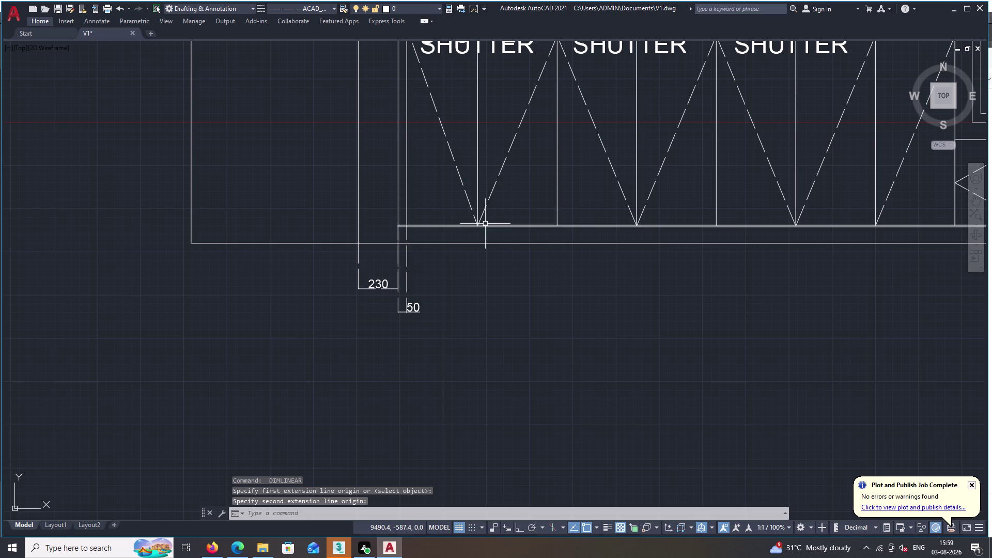
key(space)
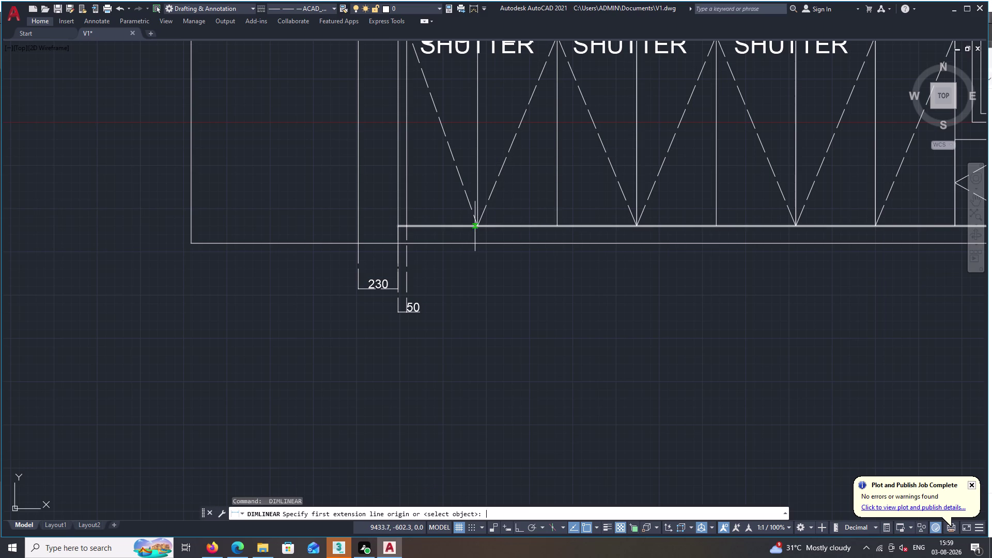
Add a 410 dimension below the first shutter, then delete it.
double_click(408, 227)
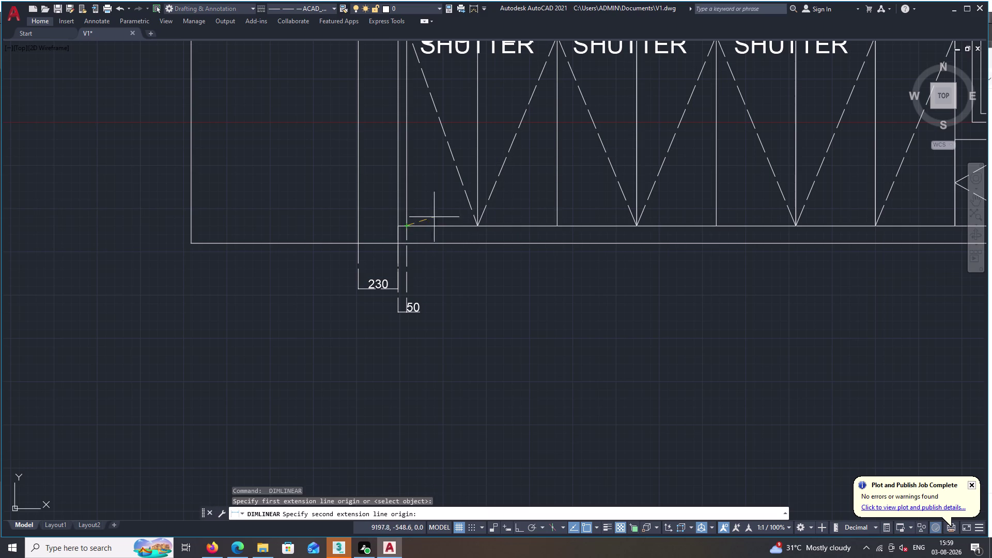
click(479, 228)
drag(479, 228, 479, 251)
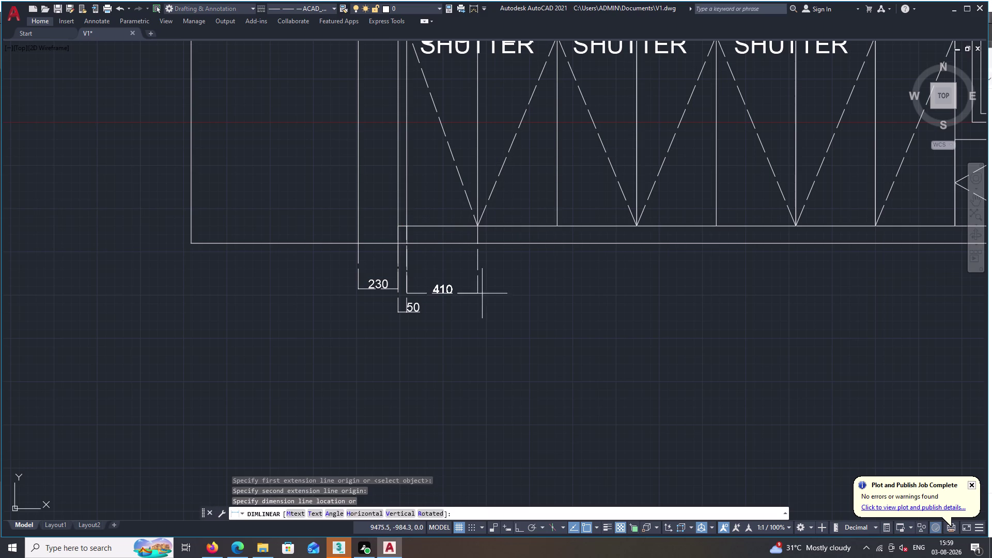
double_click(484, 297)
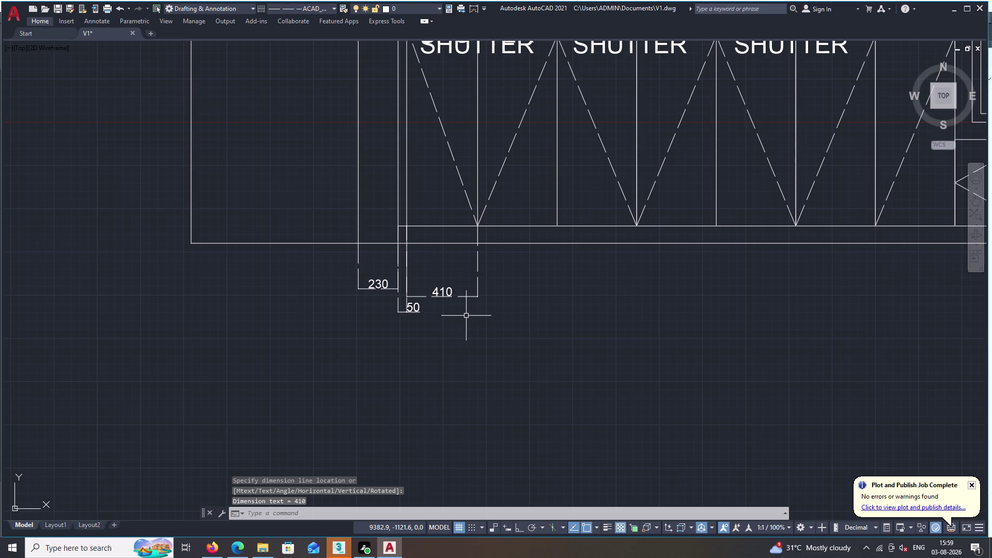
click(450, 295)
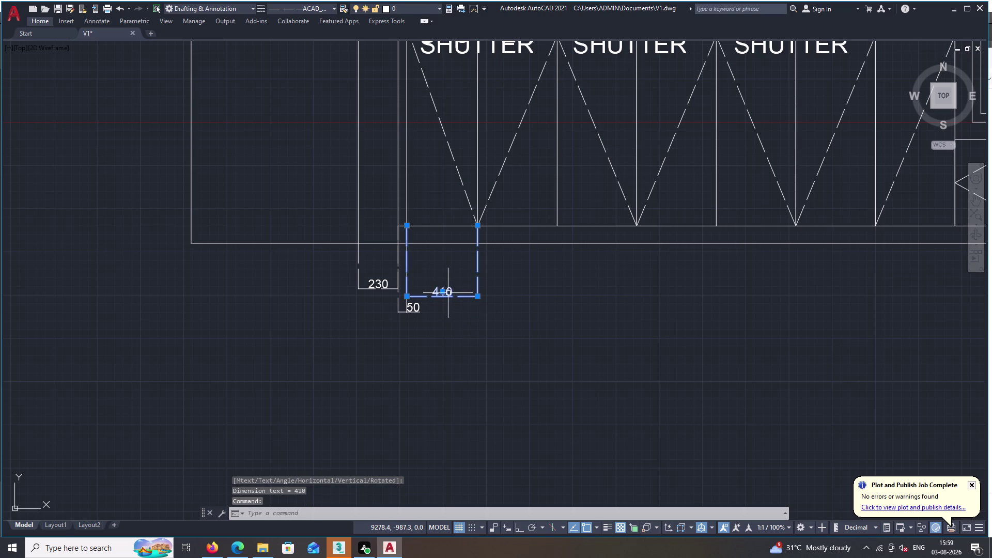
key(Delete)
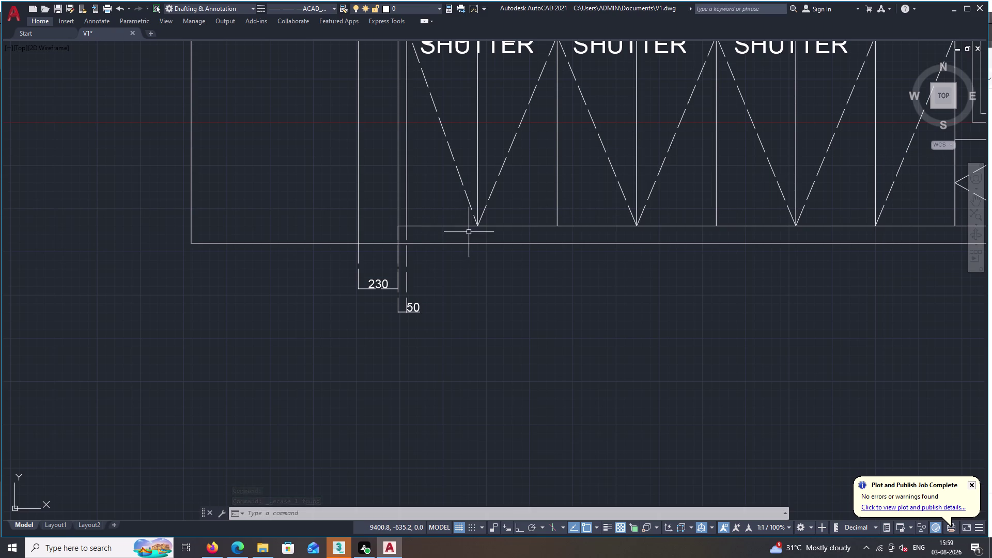
key(Escape)
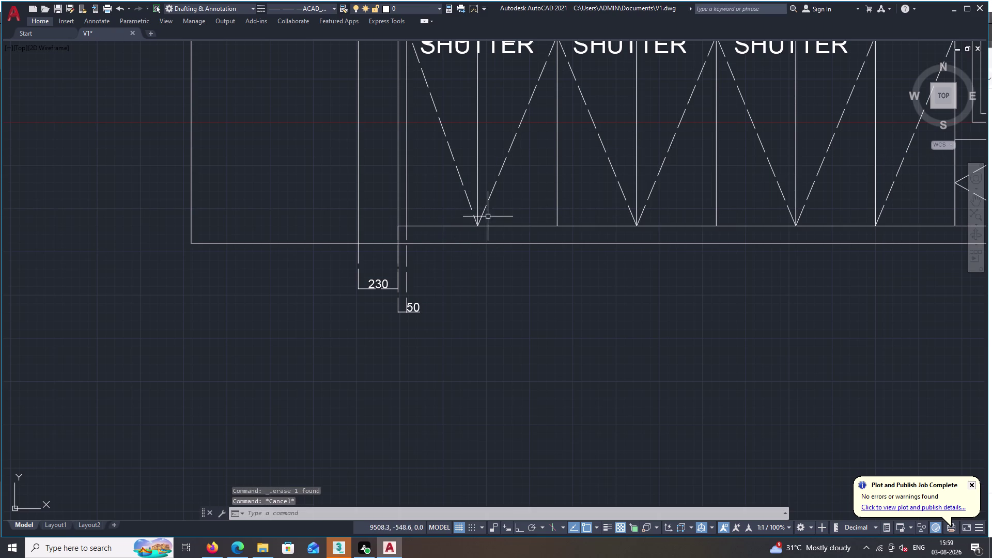
key(Delete)
key(space)
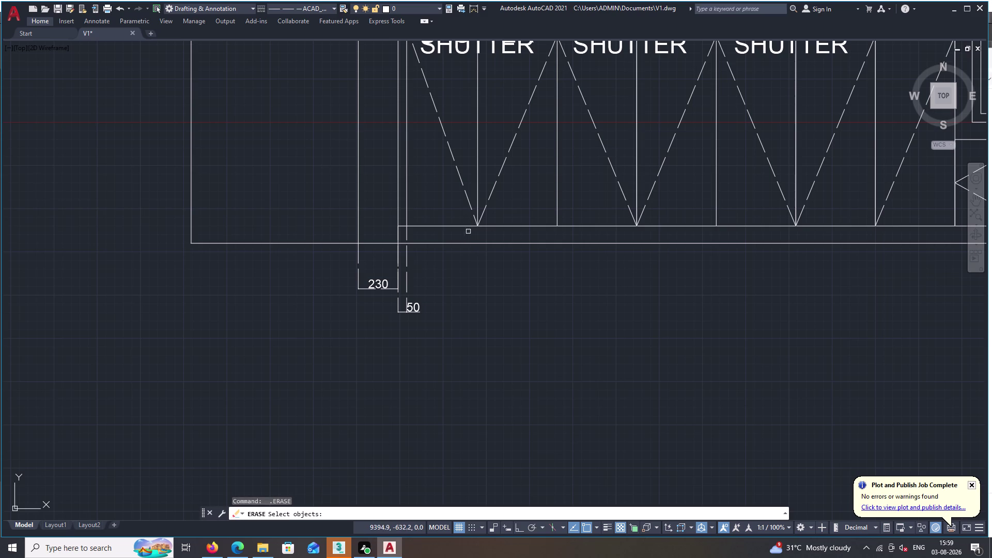
key(space)
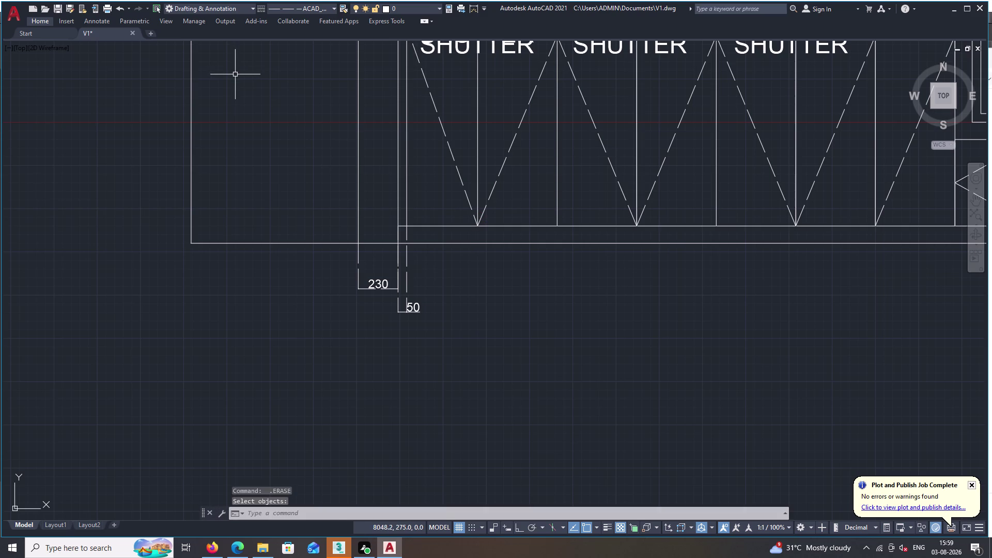
Zoom out to the whole elevation and select, then deselect, the first shutter's dashed lines.
scroll(down, 3)
middle_drag(235, 75, 246, 217)
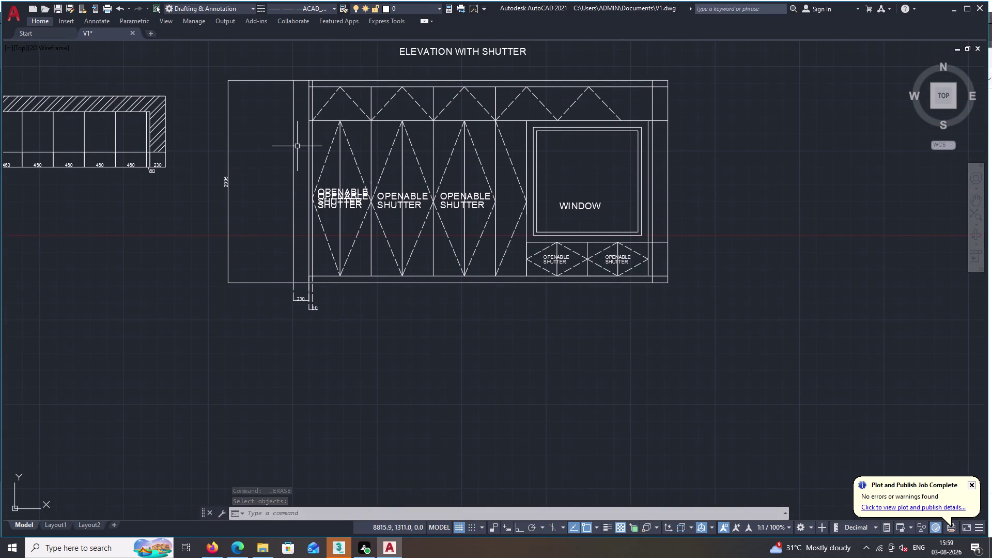
click(351, 153)
click(327, 154)
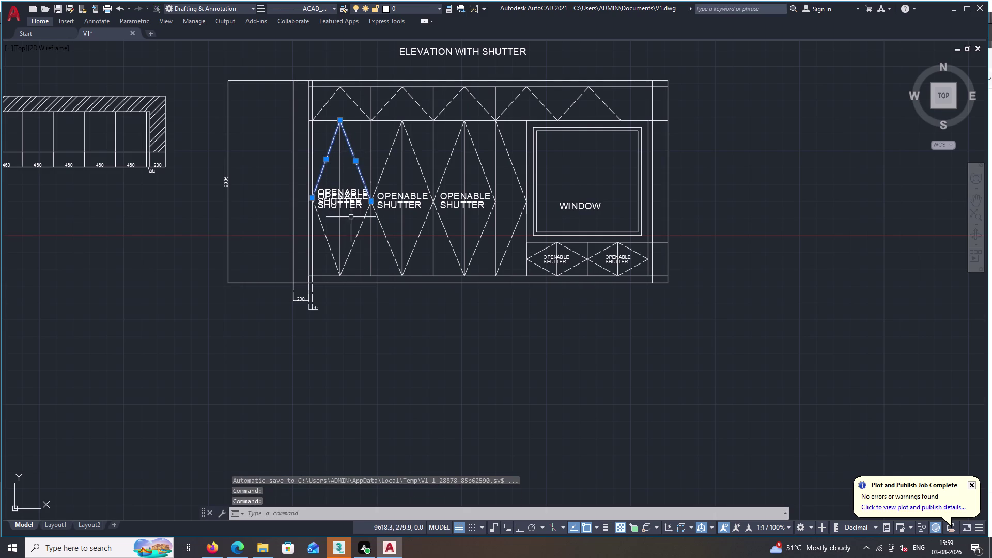
key(Escape)
Copy the OPENABLE SHUTTER label below the first shutter's labels and outside the elevation.
key(c)
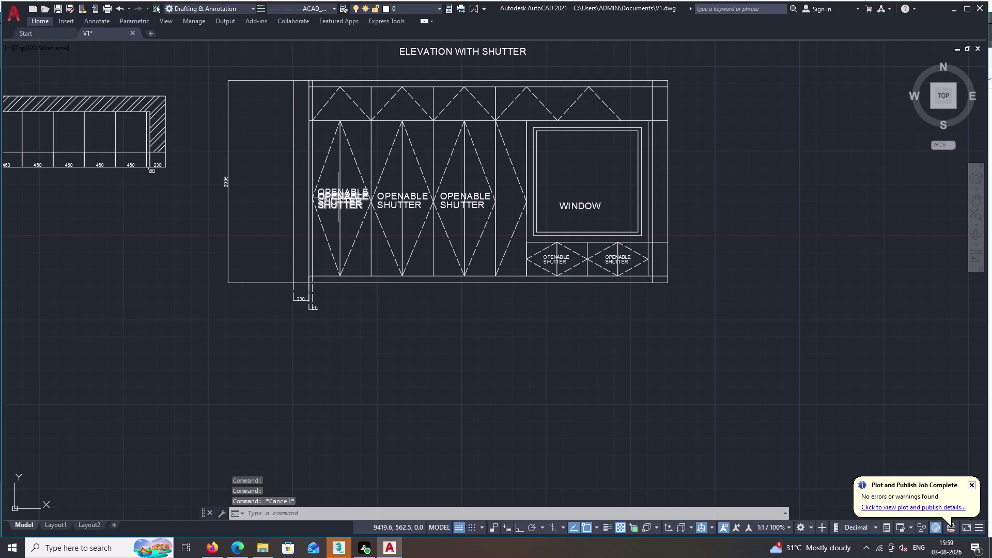
text(O)
key(space)
triple_click(336, 192)
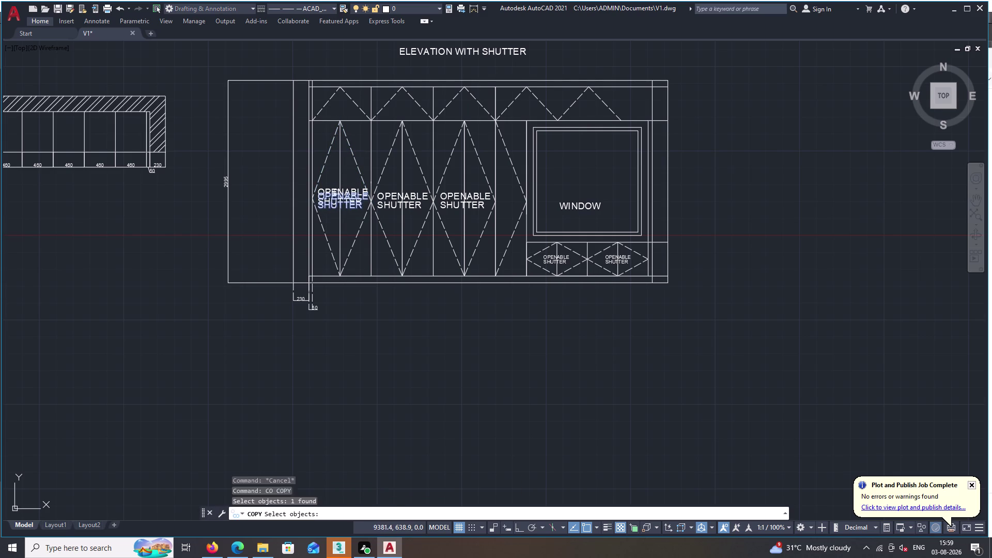
right_click(337, 194)
click(337, 194)
drag(342, 214, 341, 235)
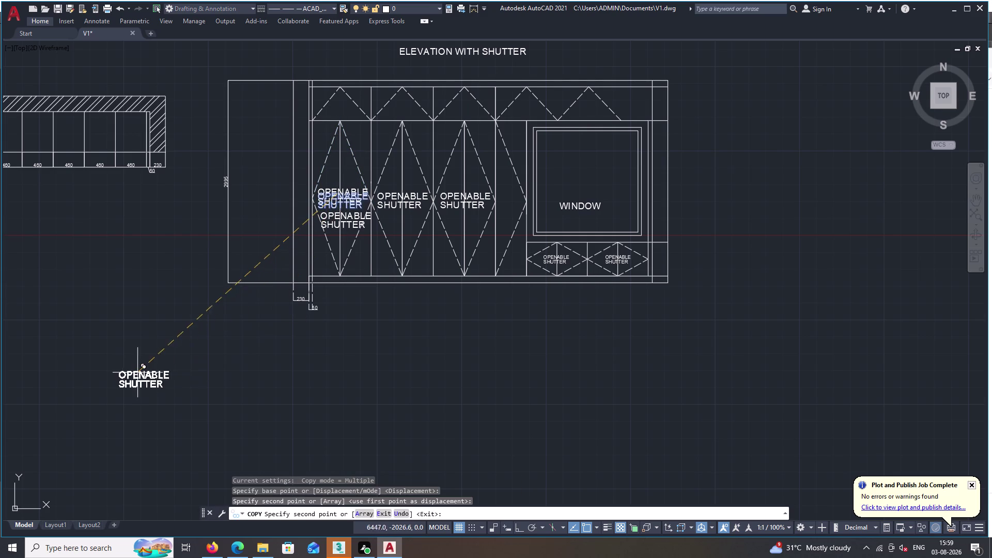
click(121, 372)
key(Escape)
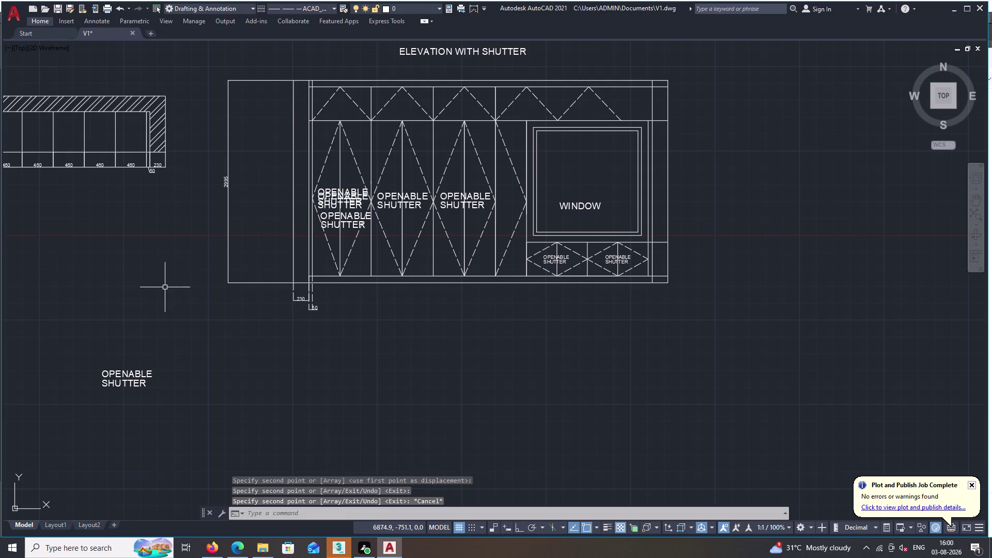
click(327, 168)
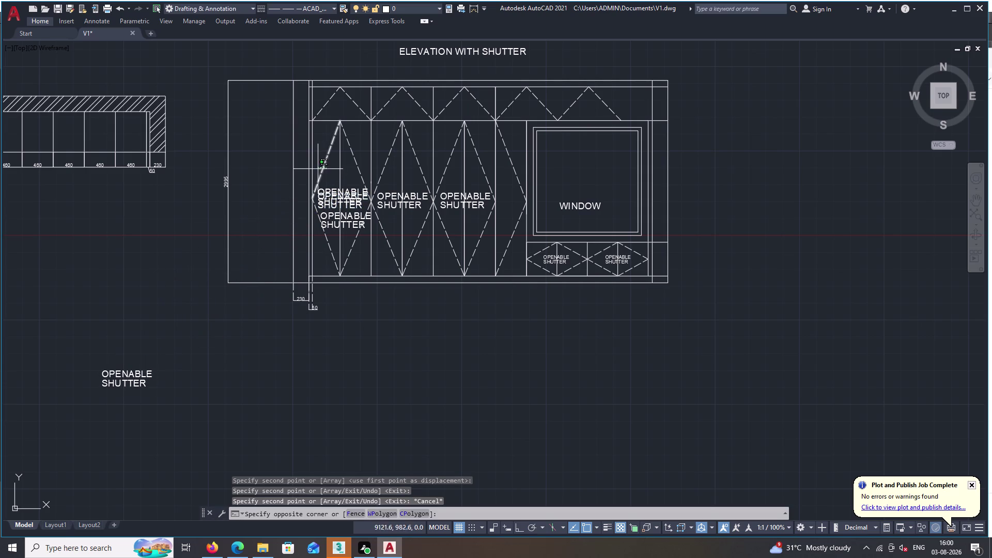
Delete the top loft's dashed lines and the shutters' dashed V lines.
click(351, 166)
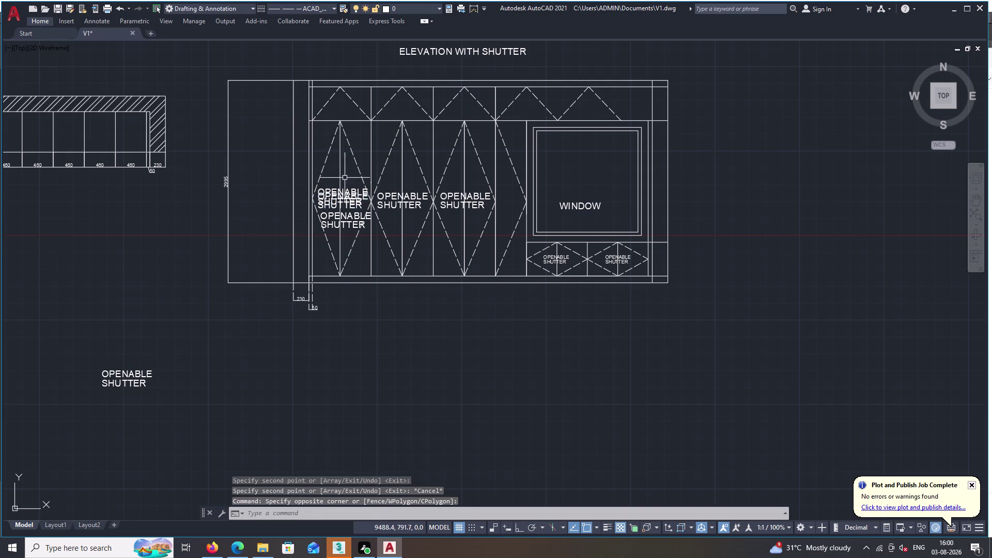
click(350, 96)
click(325, 99)
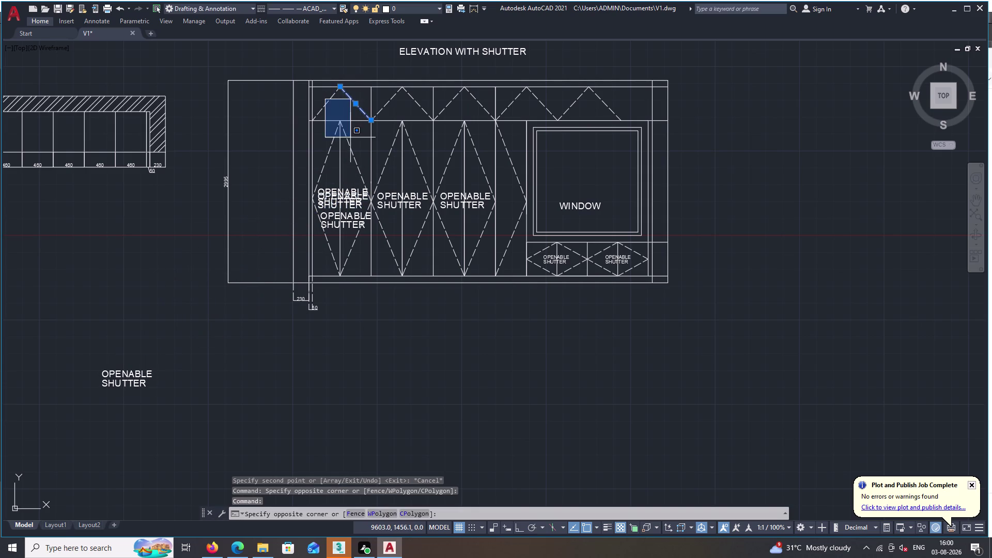
click(352, 144)
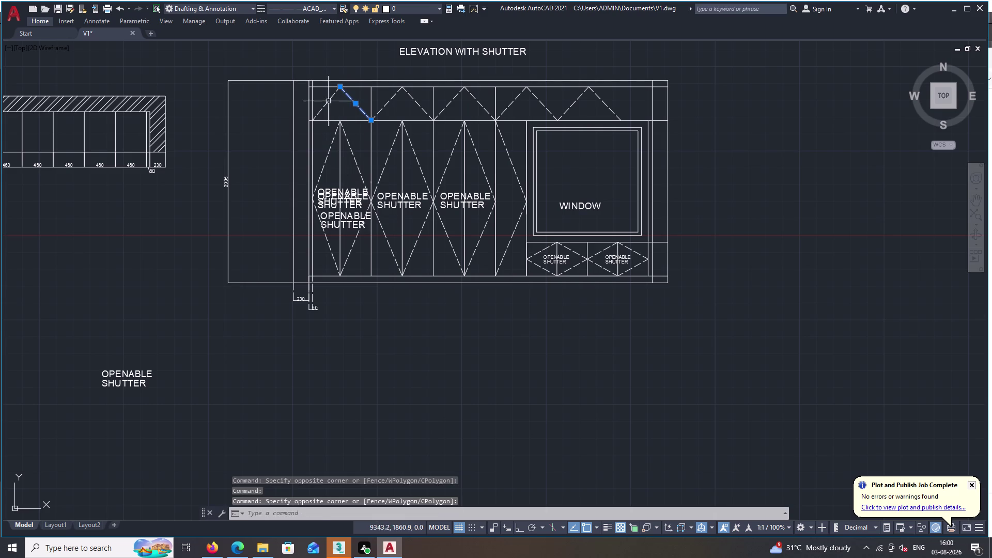
double_click(326, 94)
click(493, 250)
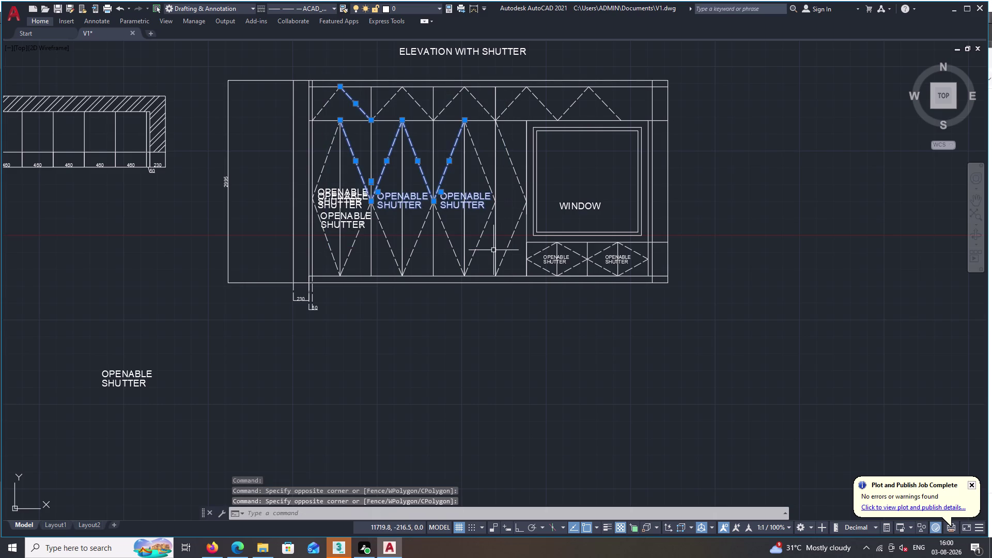
key(Delete)
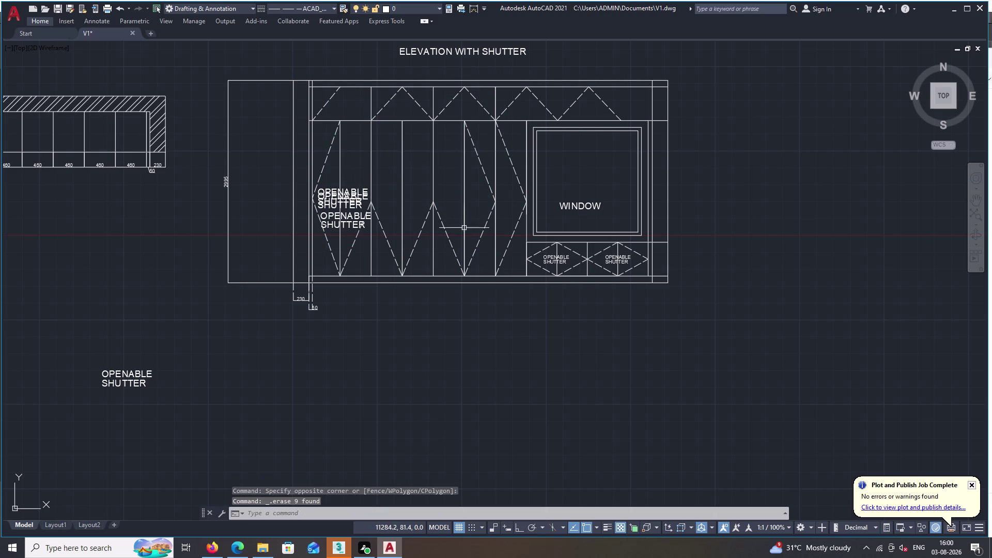
Delete the remaining diagonal dashed lines and vertical dividers across the shutters.
click(319, 98)
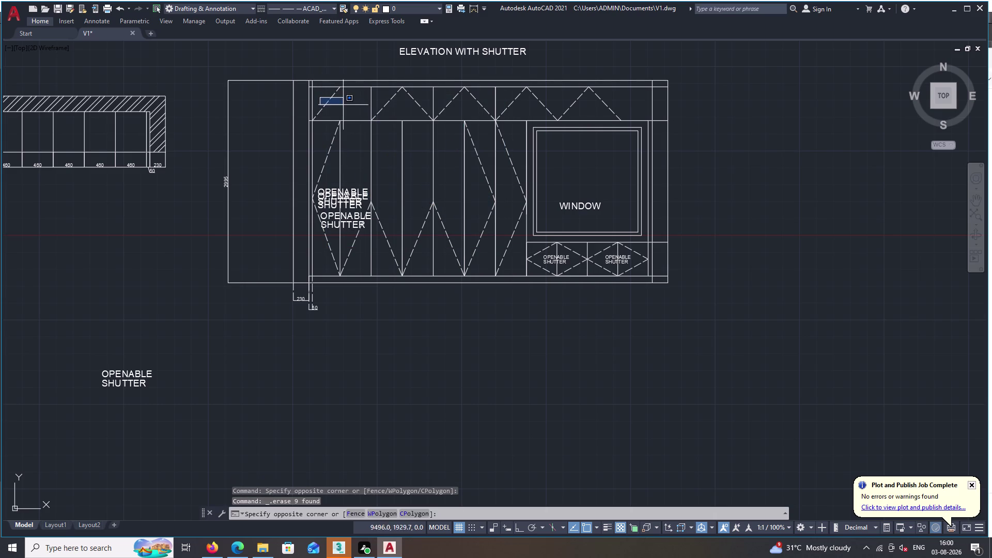
click(518, 272)
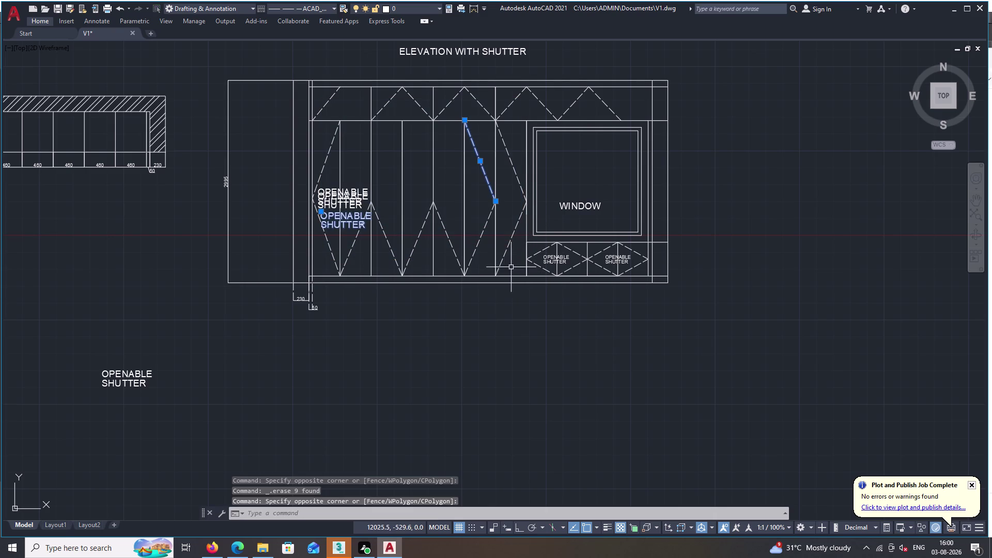
click(511, 242)
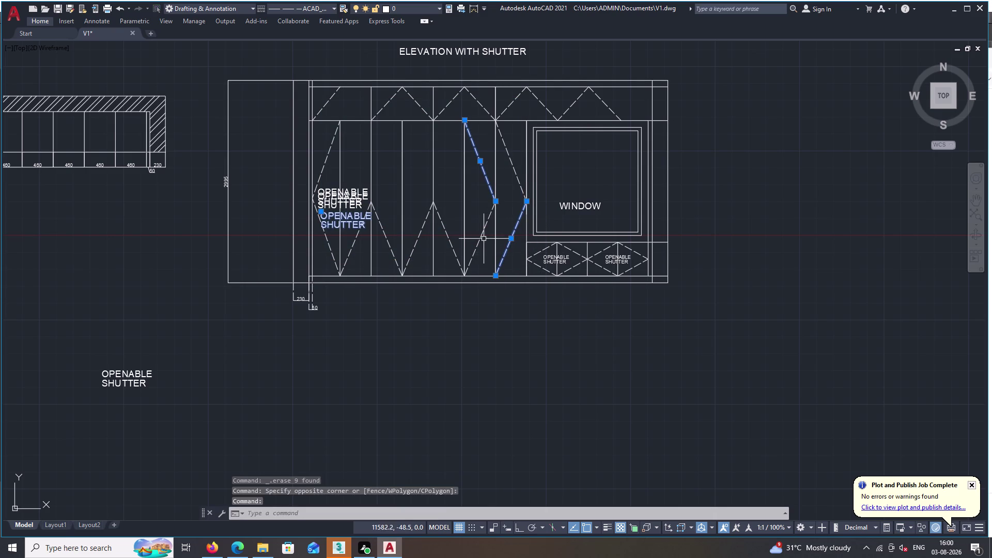
click(480, 236)
drag(448, 227, 442, 227)
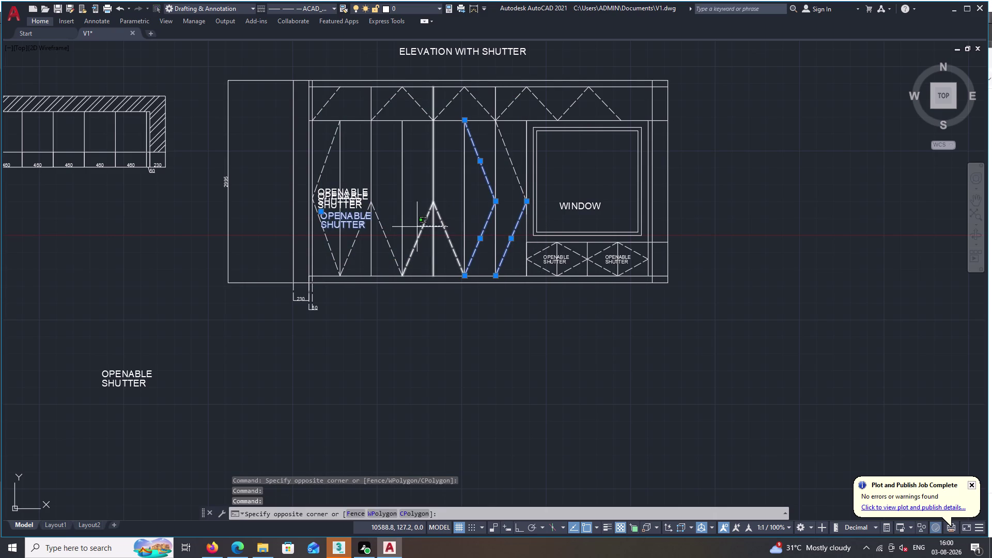
click(417, 227)
double_click(402, 230)
click(387, 231)
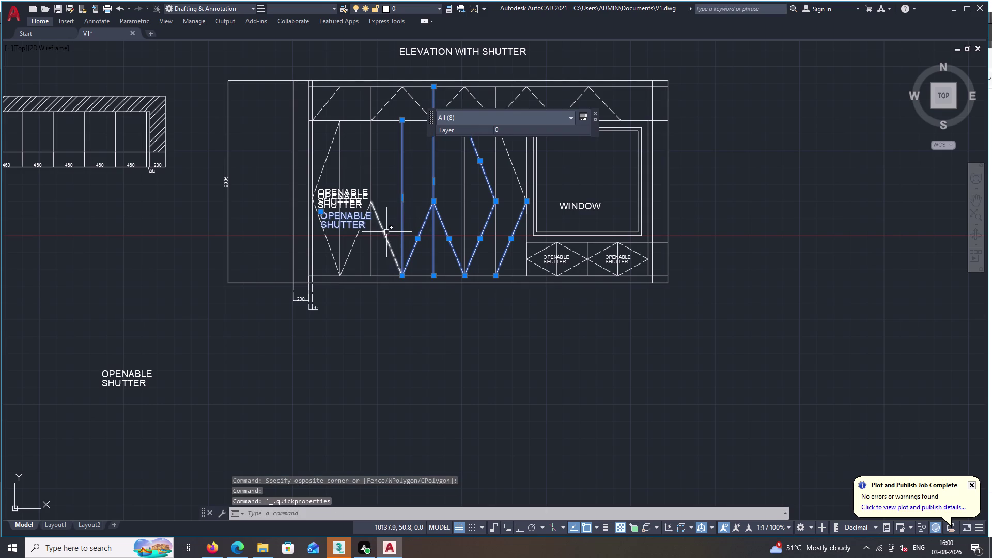
click(355, 223)
key(Delete)
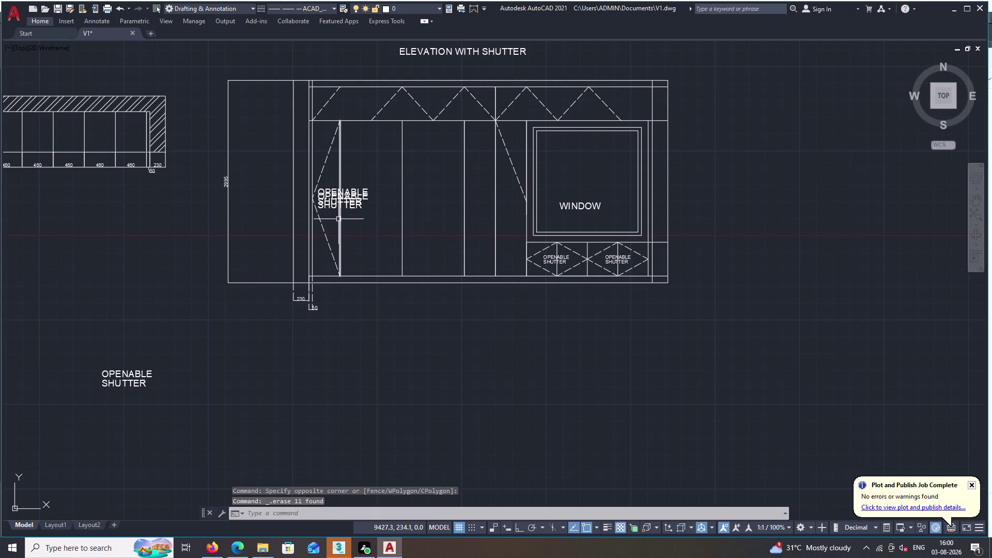
Delete the first shutter's upper line, labels, lower dashed line and vertical line.
click(323, 220)
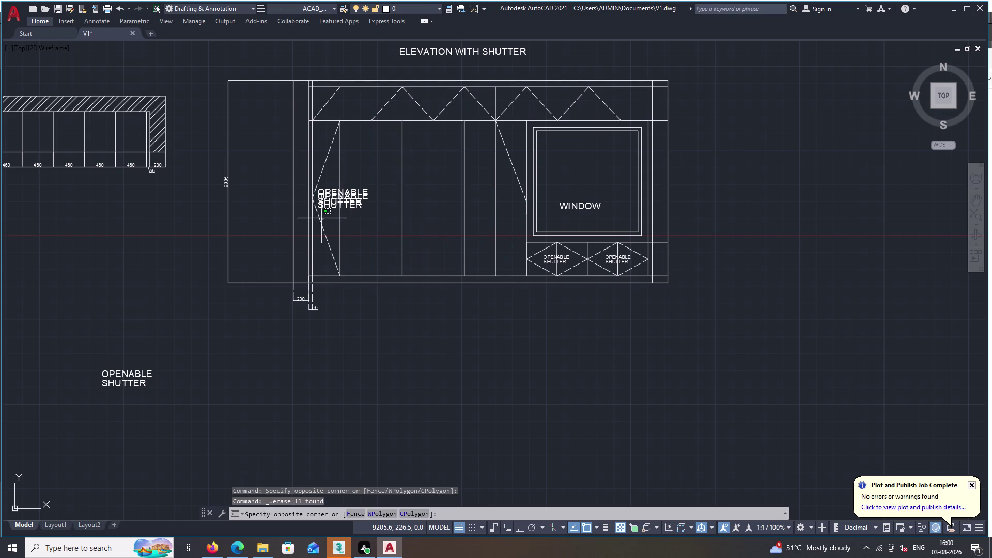
double_click(321, 167)
key(Delete)
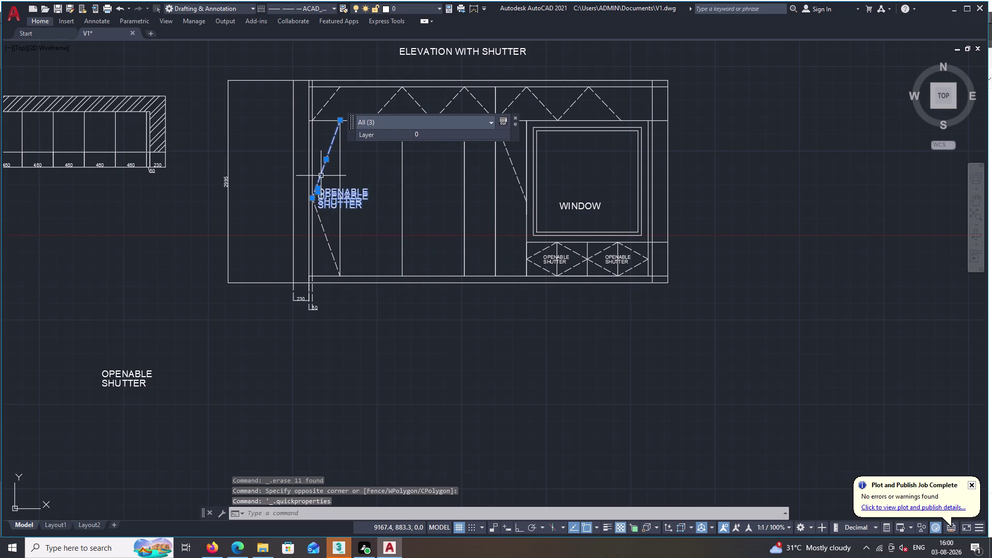
click(320, 227)
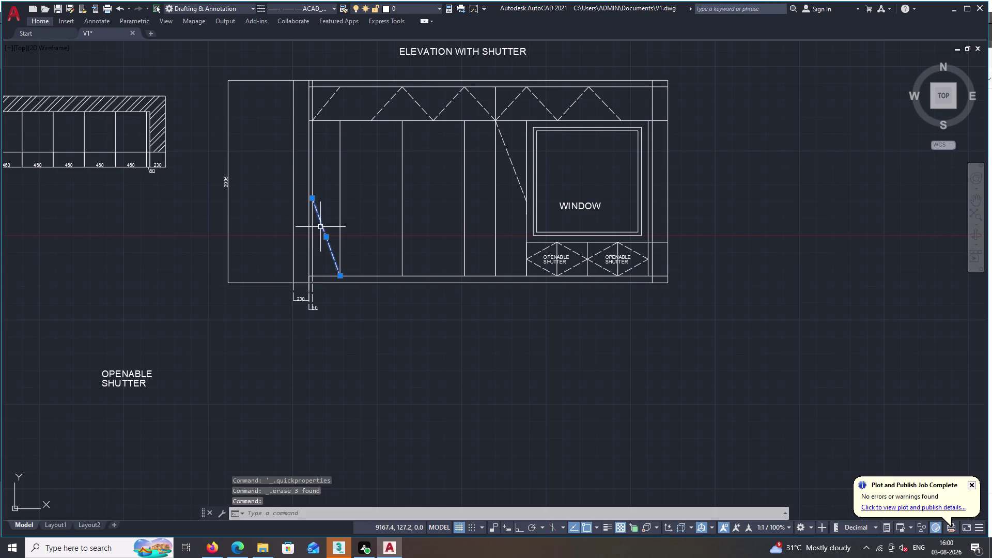
key(Delete)
click(339, 214)
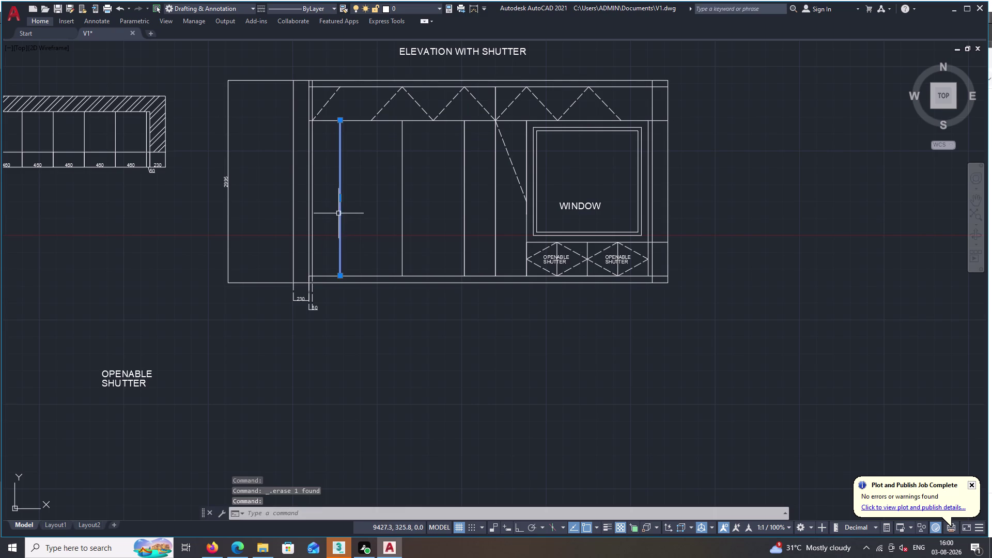
key(Delete)
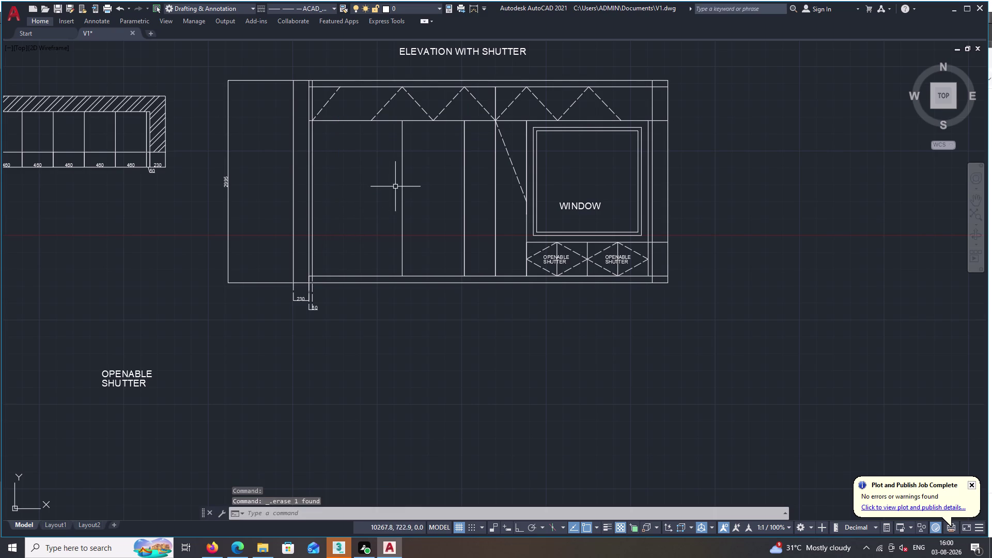
double_click(401, 189)
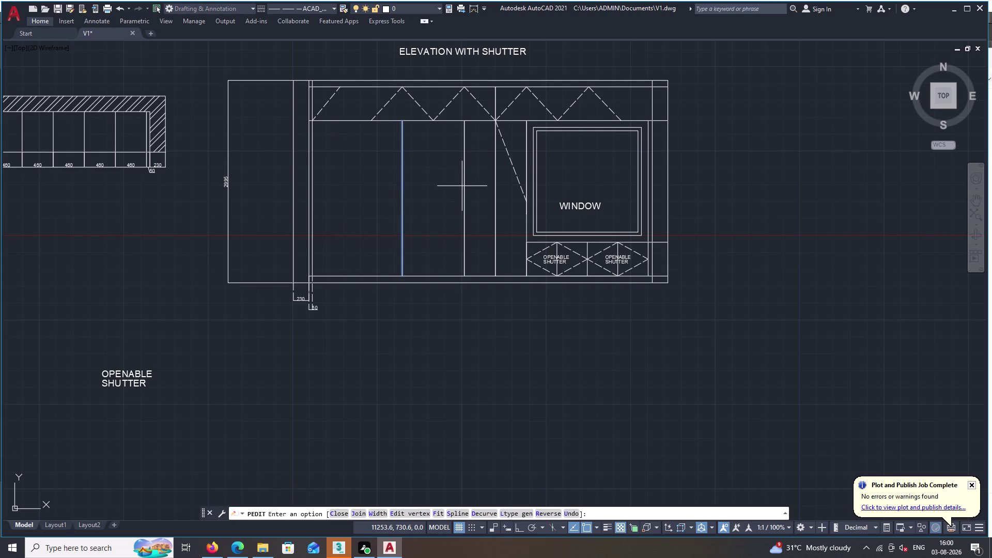
click(467, 187)
click(464, 185)
key(Delete)
key(Escape)
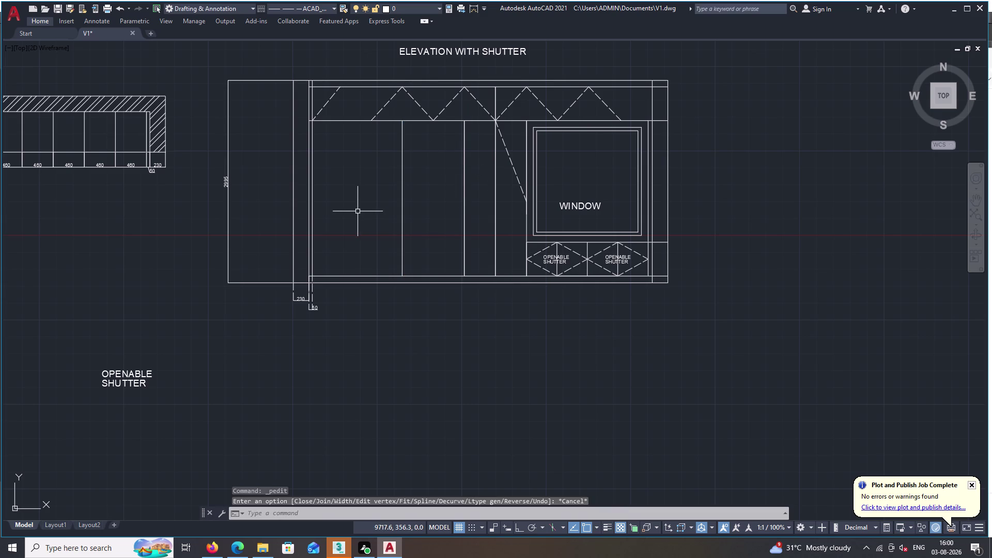
scroll(up, 3)
middle_drag(357, 211, 380, 274)
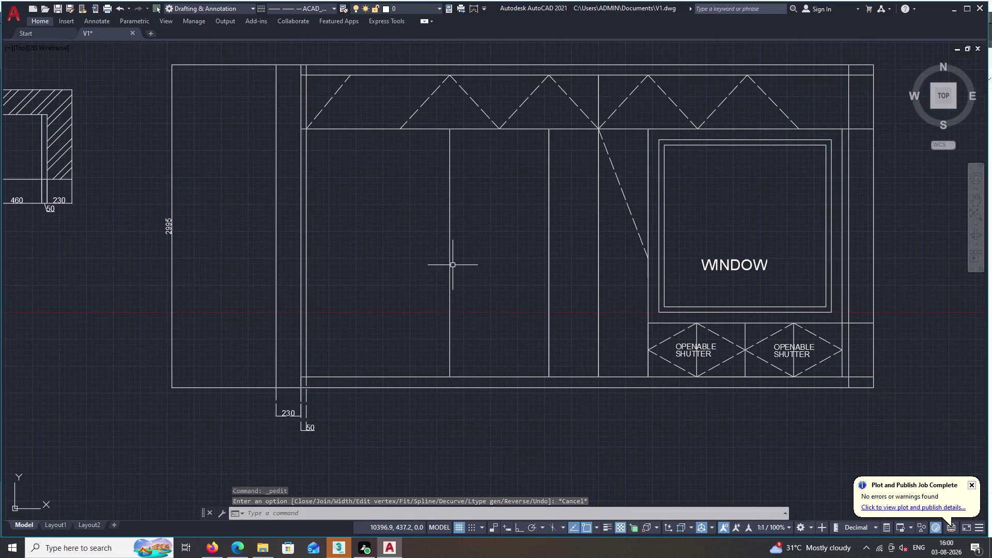
key(o)
Offset the leftmost panel line 460 to the right twice.
key(space)
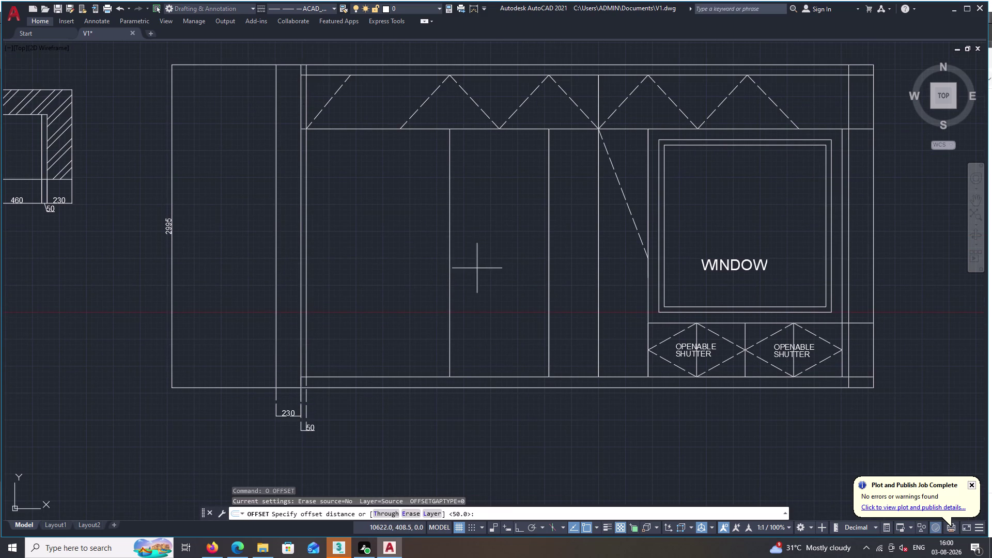
key(4)
text(60)
key(space)
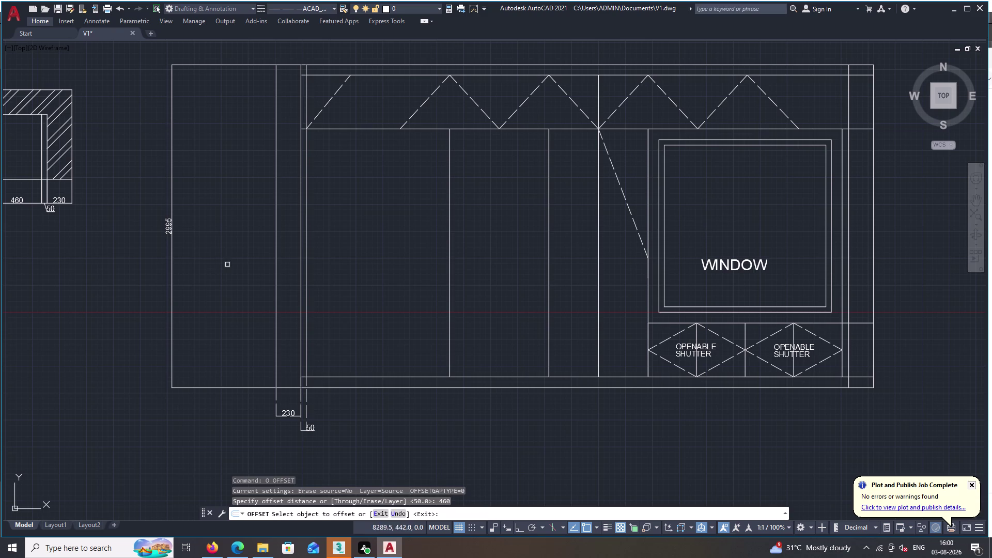
click(307, 250)
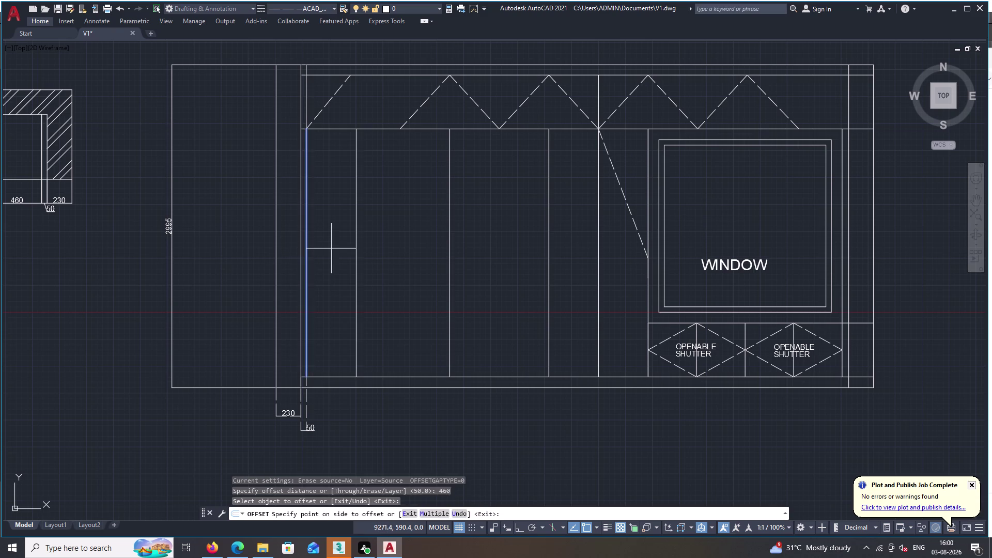
click(333, 249)
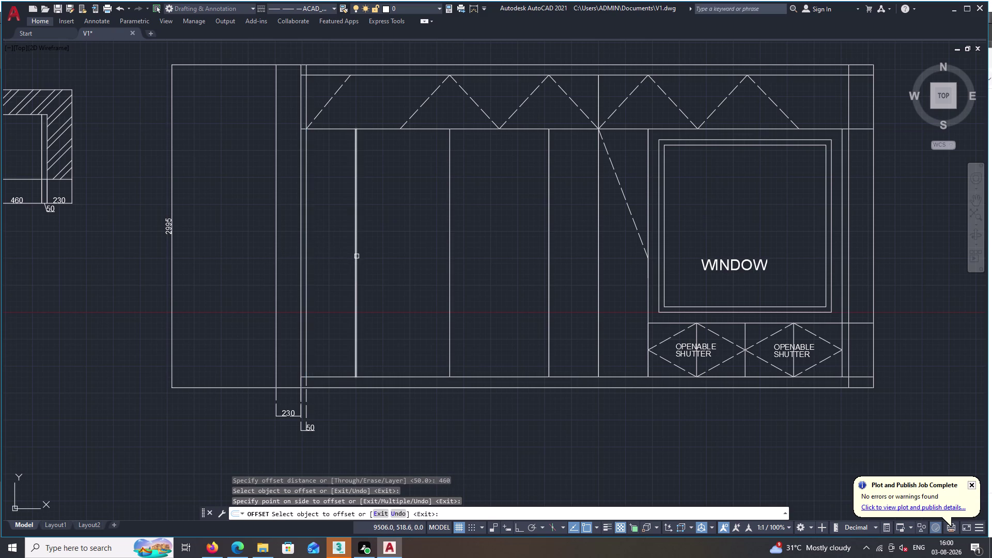
click(357, 256)
click(386, 265)
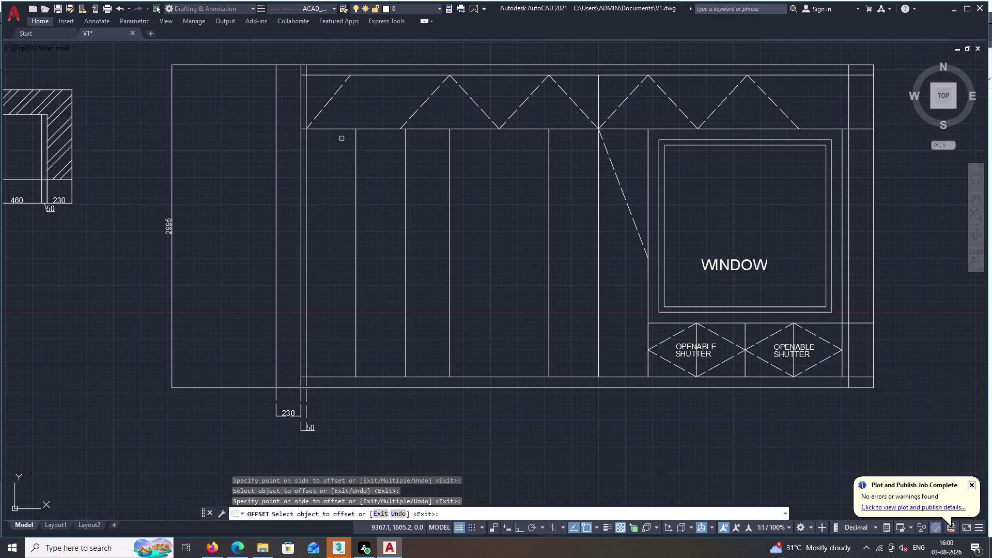
Offset three more panel lines 460 to the right.
click(404, 218)
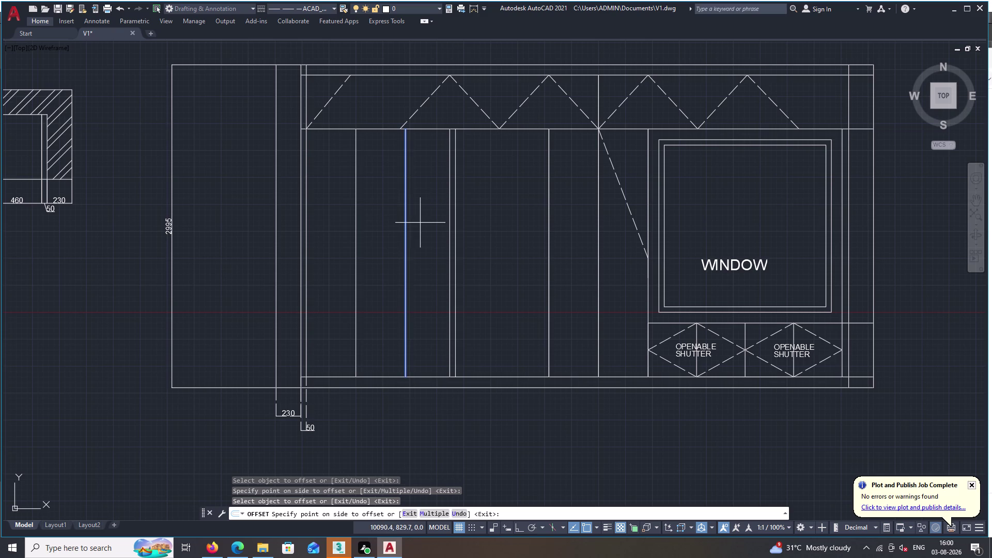
click(421, 223)
click(454, 229)
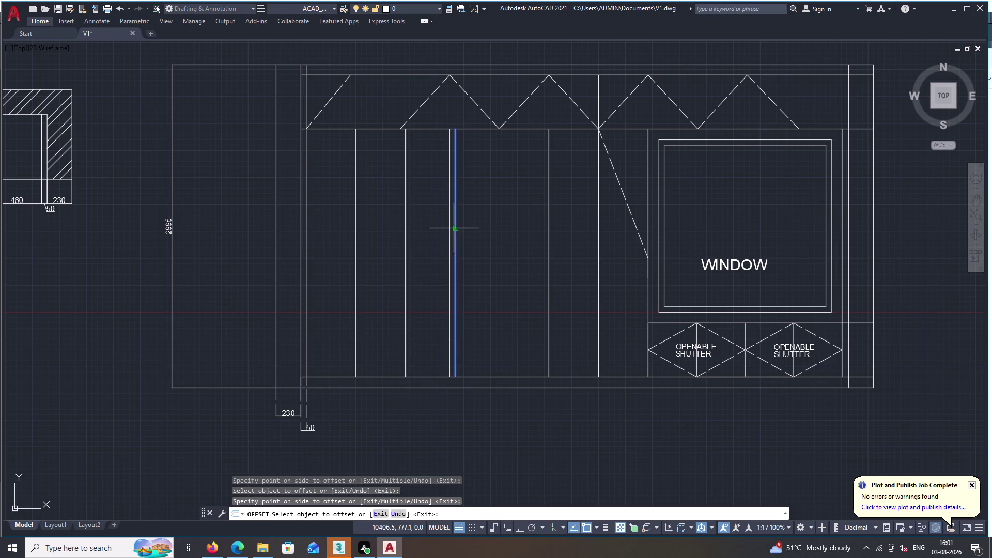
click(466, 229)
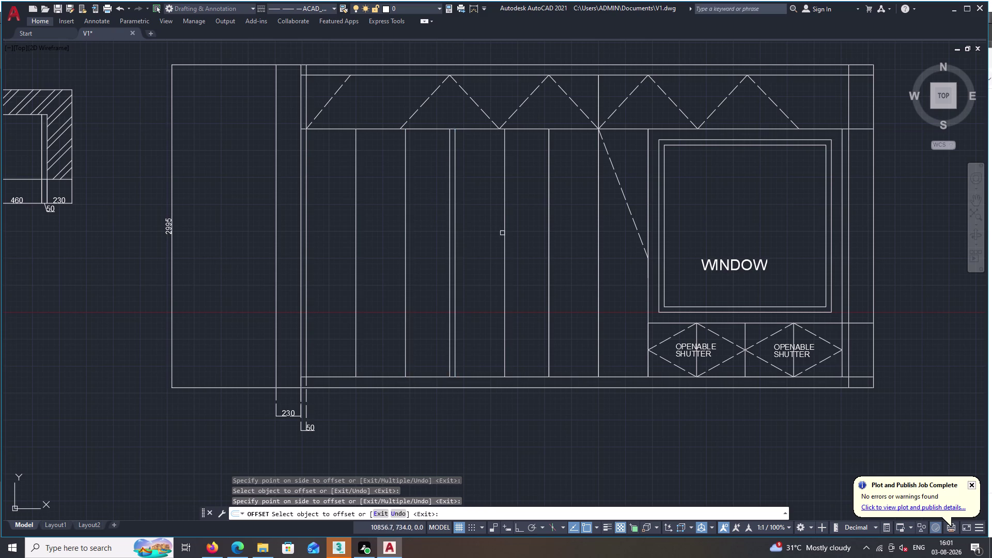
double_click(504, 233)
click(528, 242)
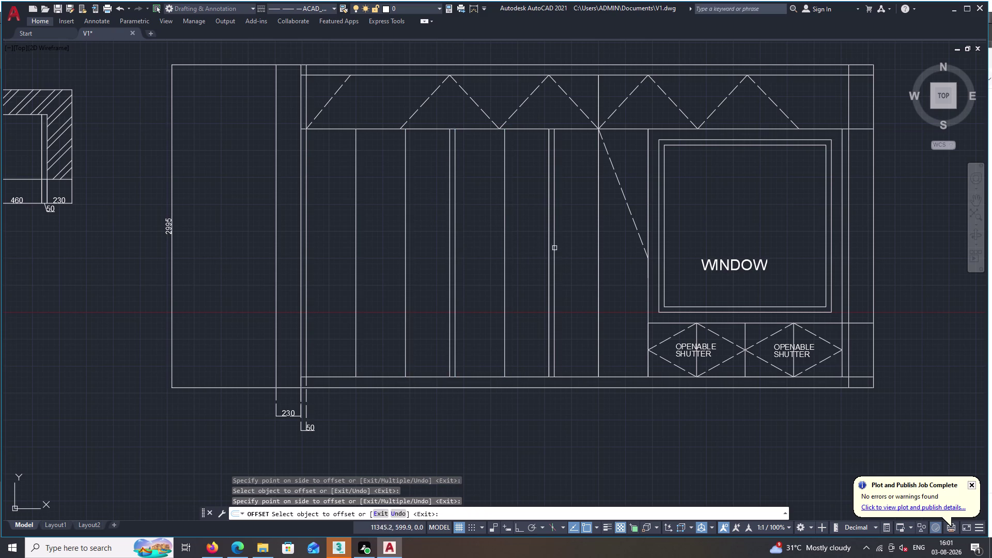
key(Escape)
Delete the two old dividing lines.
click(449, 250)
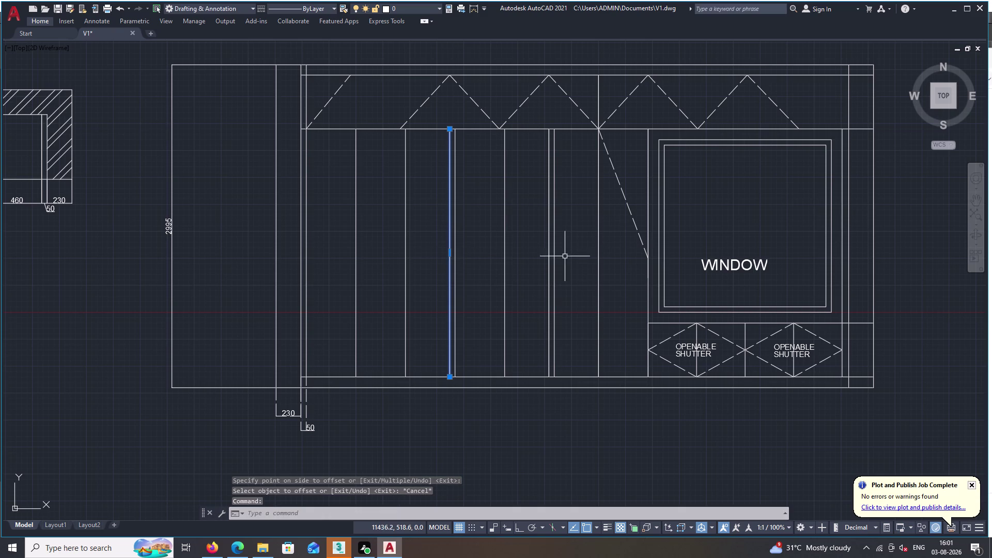
click(550, 257)
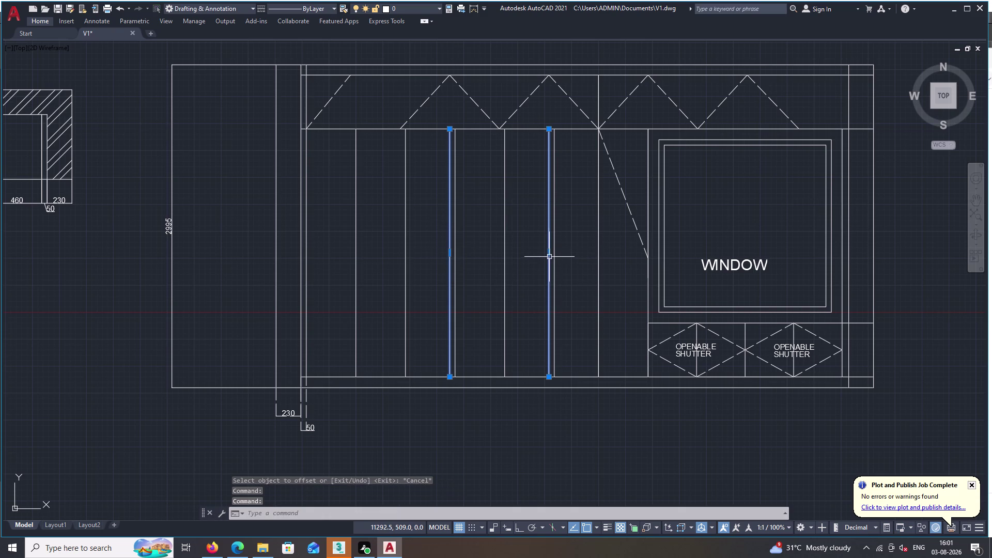
key(Delete)
key(Delete)
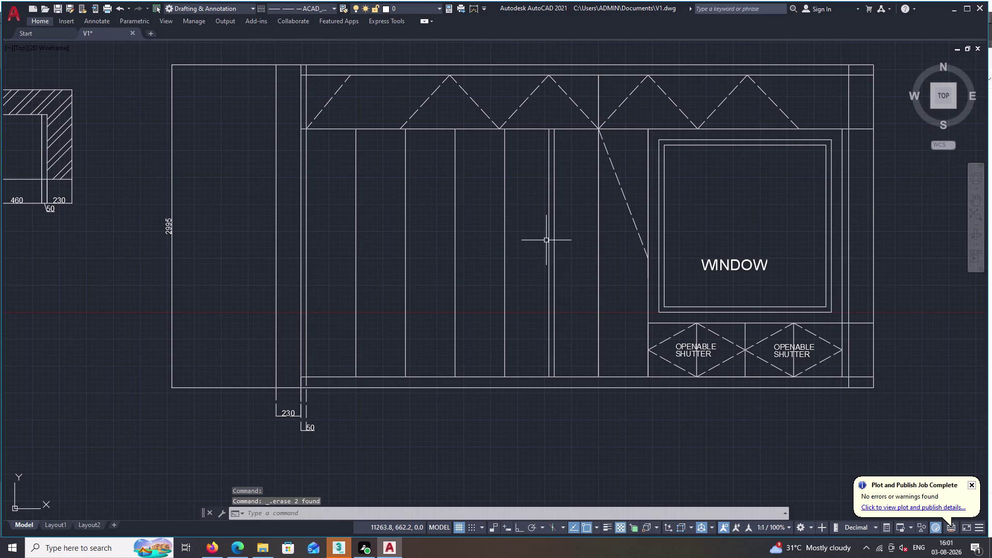
Erase the leftover duplicate divider line in the left shutter area.
click(550, 234)
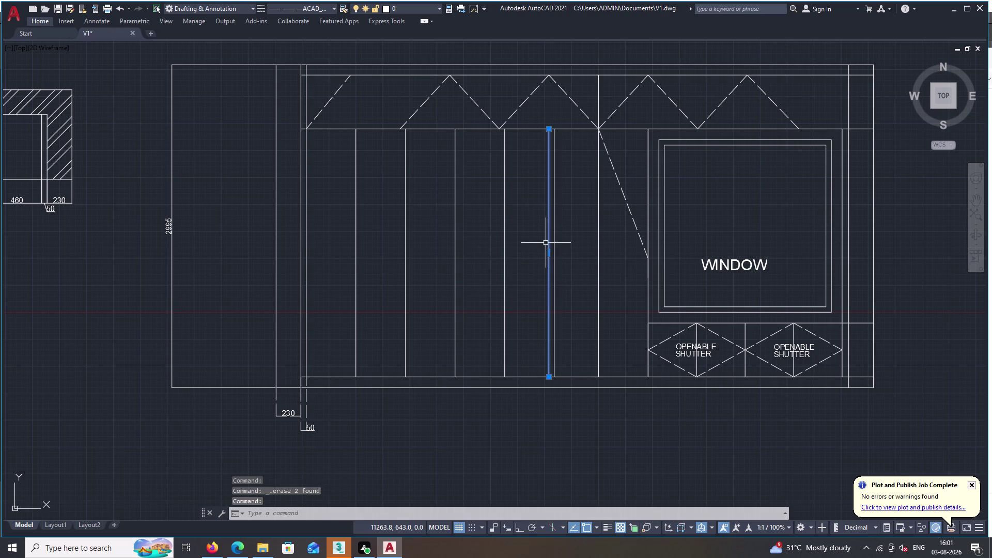
key(Delete)
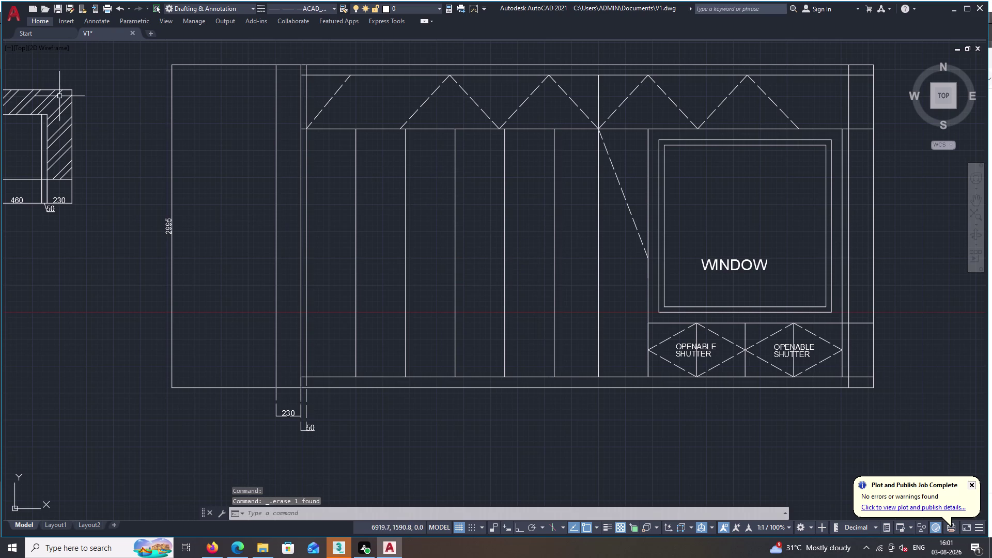
middle_drag(142, 71, 144, 177)
scroll(down, 3)
scroll(down, 3)
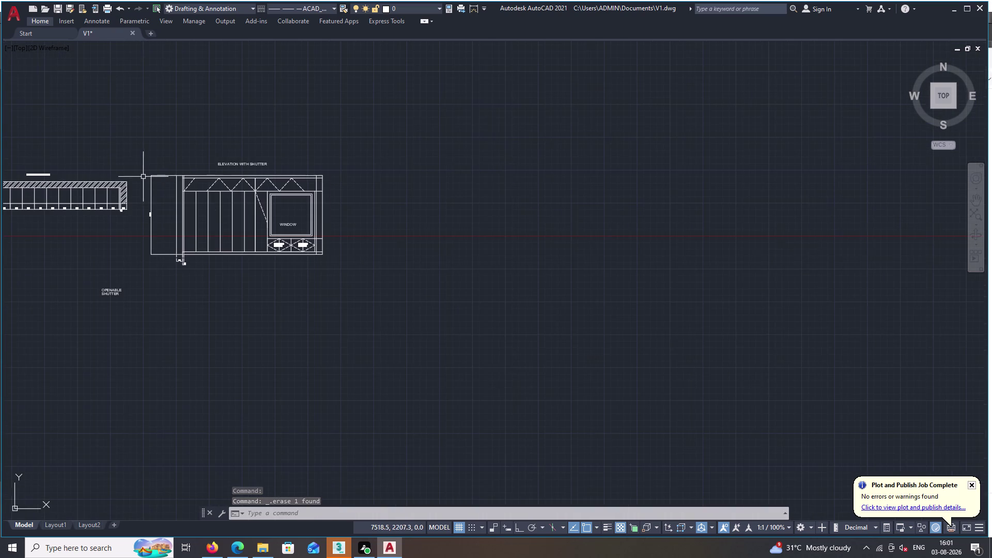
middle_drag(143, 172, 273, 208)
scroll(down, 3)
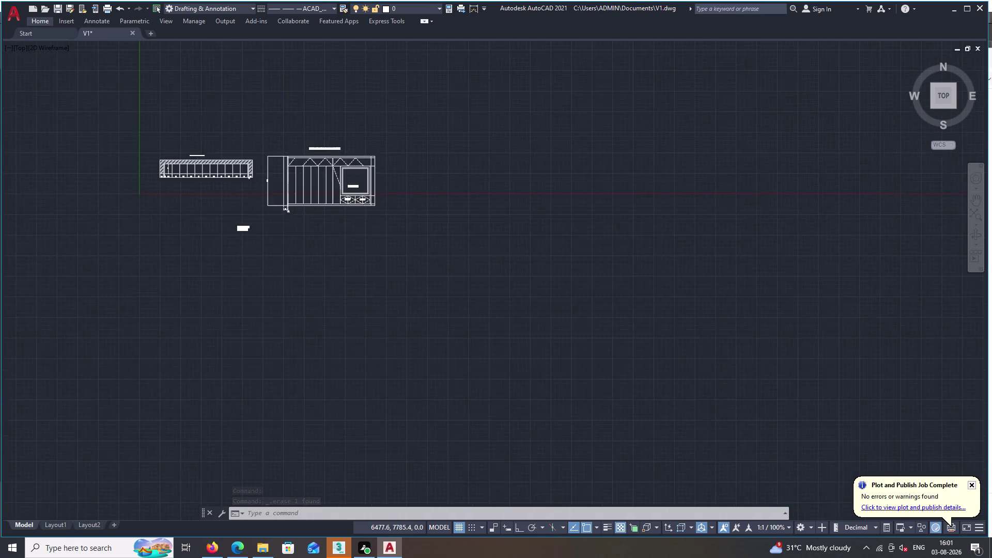
middle_drag(249, 77, 233, 156)
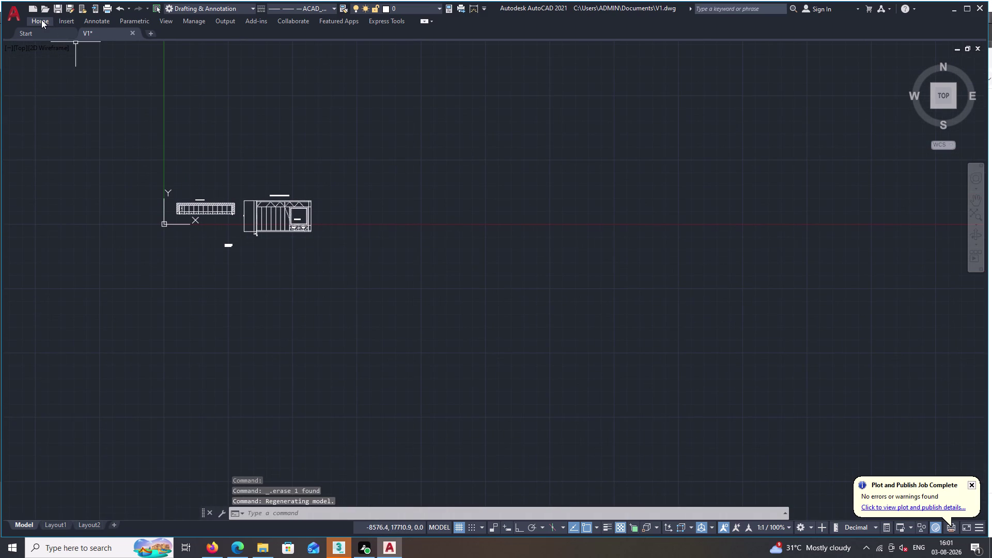
click(41, 20)
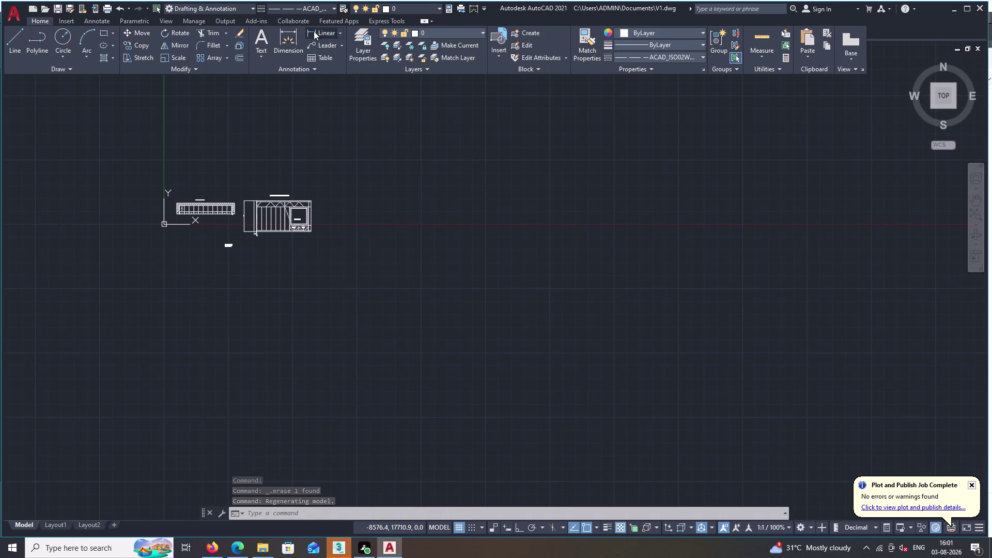
Add a linear dimension reading 41 across the bottom of the leftmost shutter panel.
click(318, 31)
scroll(up, 3)
scroll(up, 3)
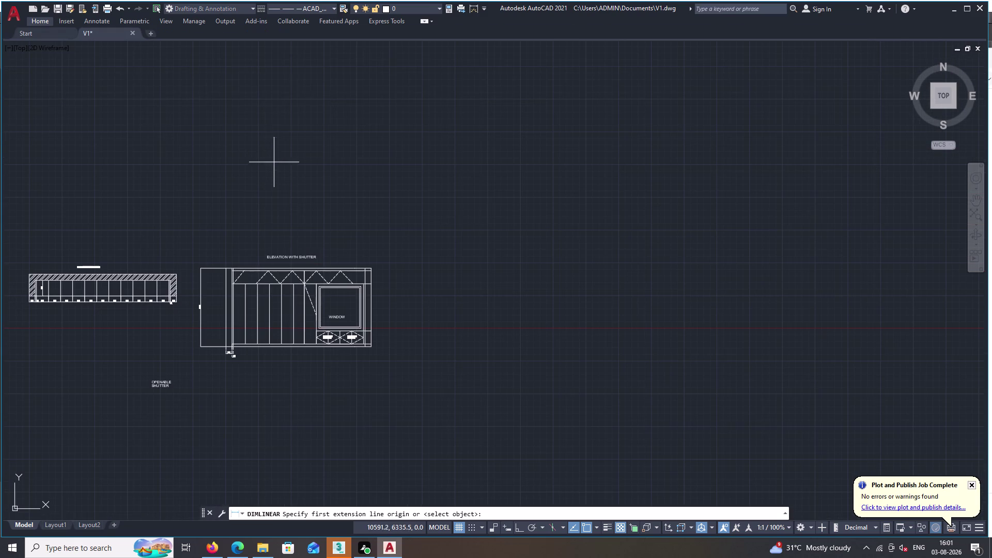
middle_drag(255, 358, 302, 347)
scroll(up, 3)
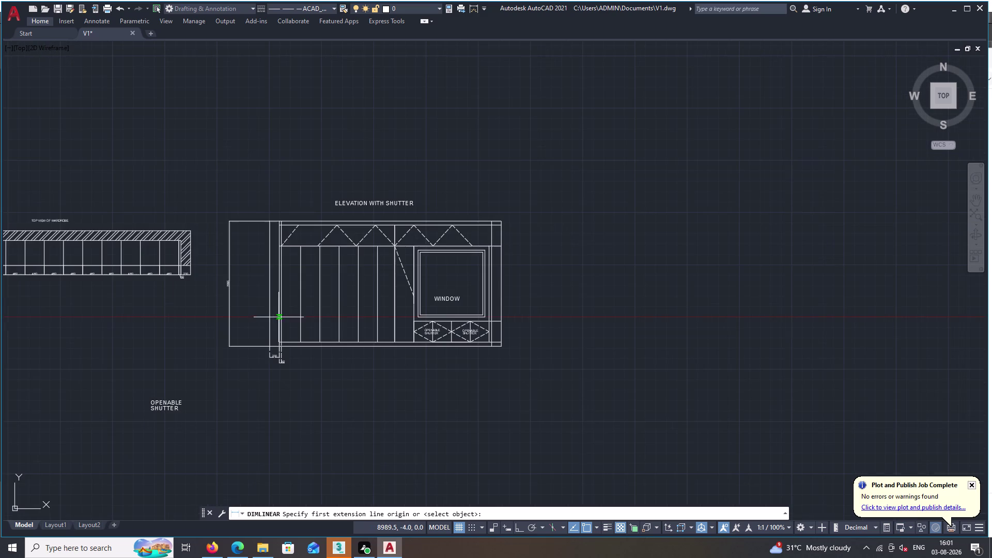
scroll(up, 3)
middle_drag(283, 313, 301, 252)
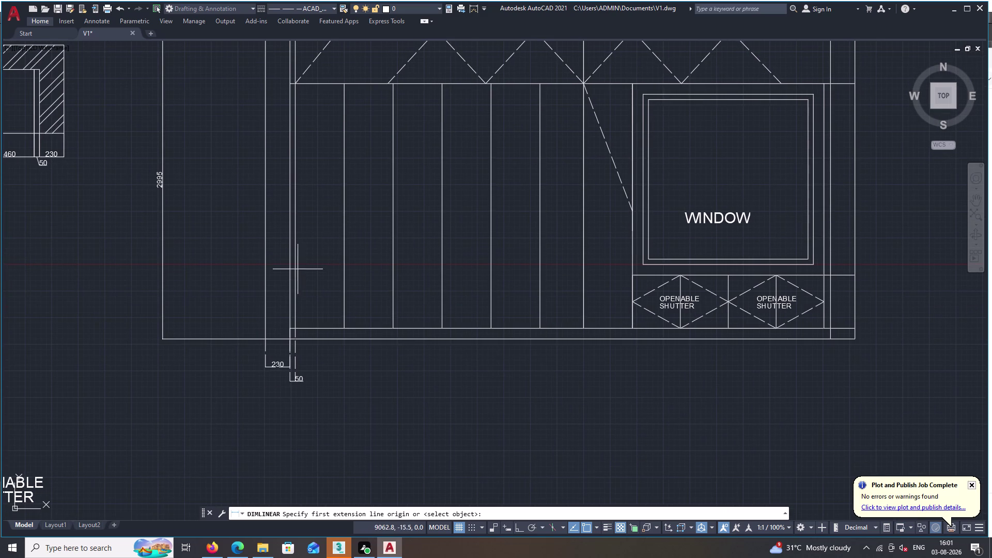
click(296, 333)
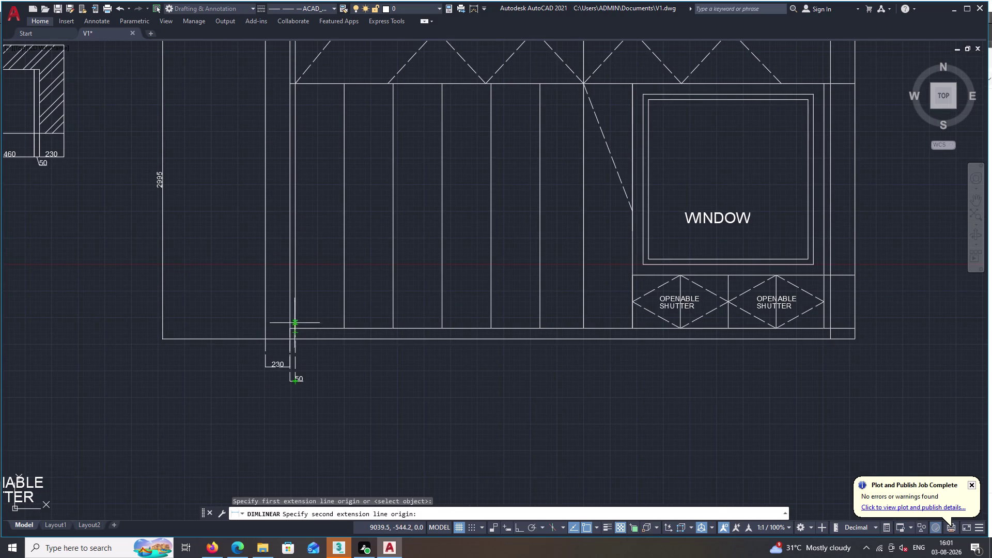
double_click(295, 331)
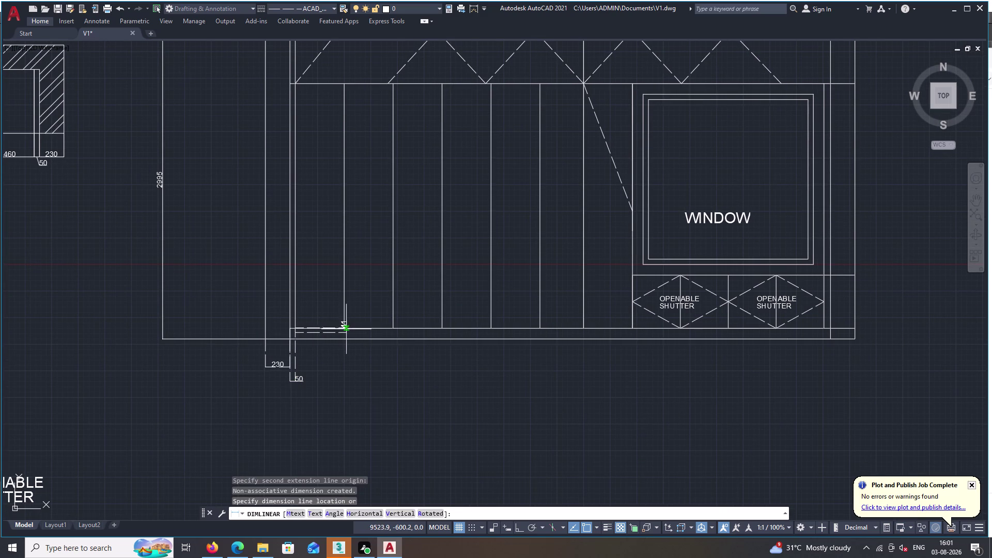
double_click(343, 329)
key(Escape)
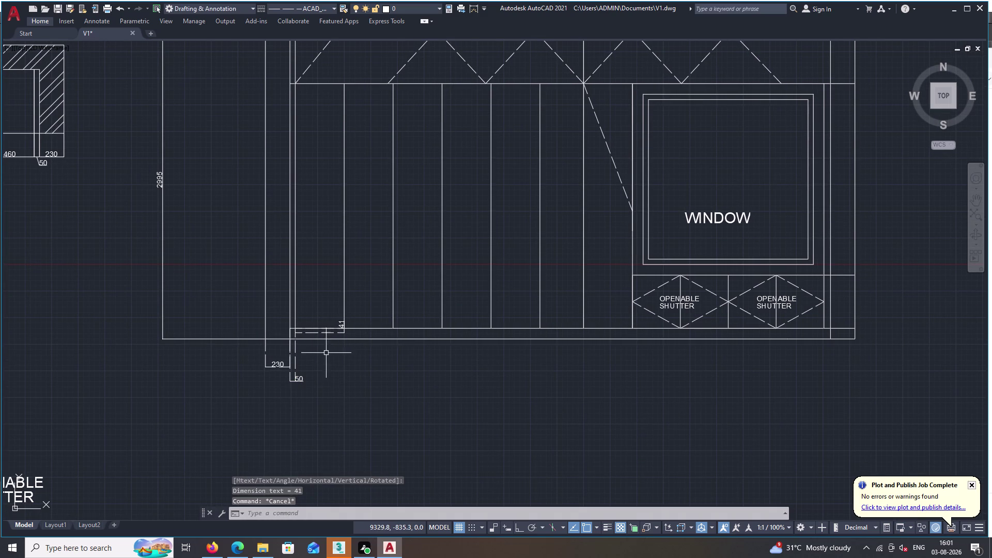
Try editing the 41 dimension text, then cancel, leaving the text unchanged.
double_click(330, 333)
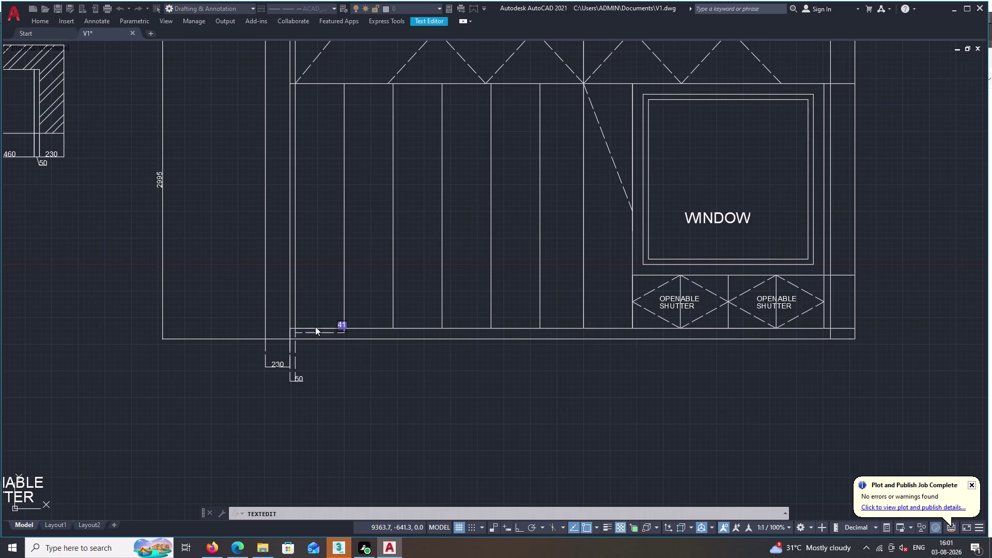
key(Delete)
click(324, 331)
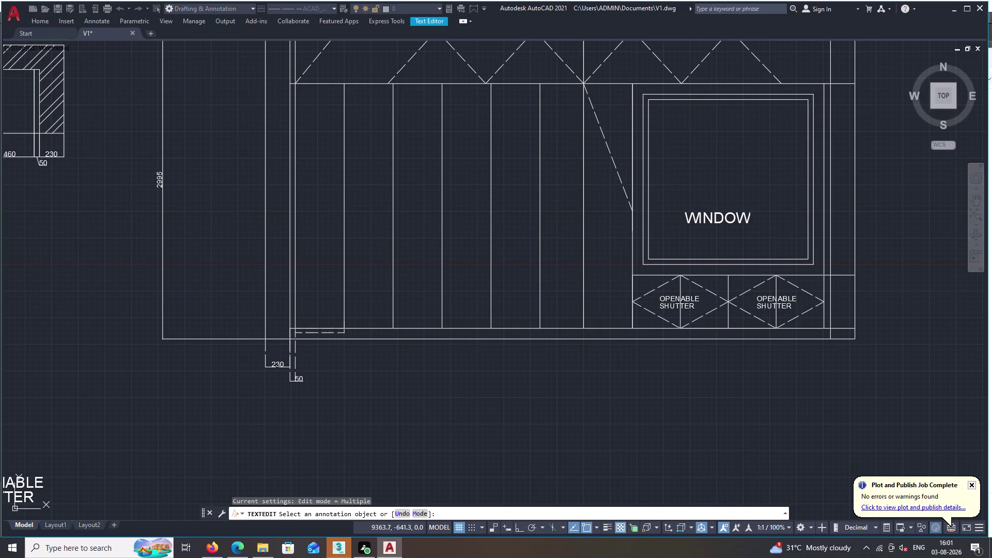
key(Escape)
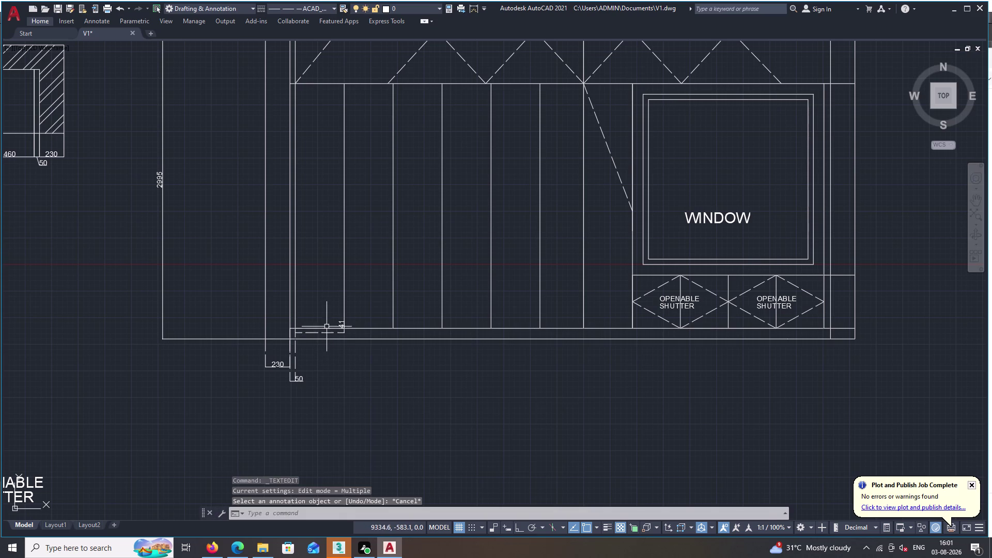
double_click(327, 333)
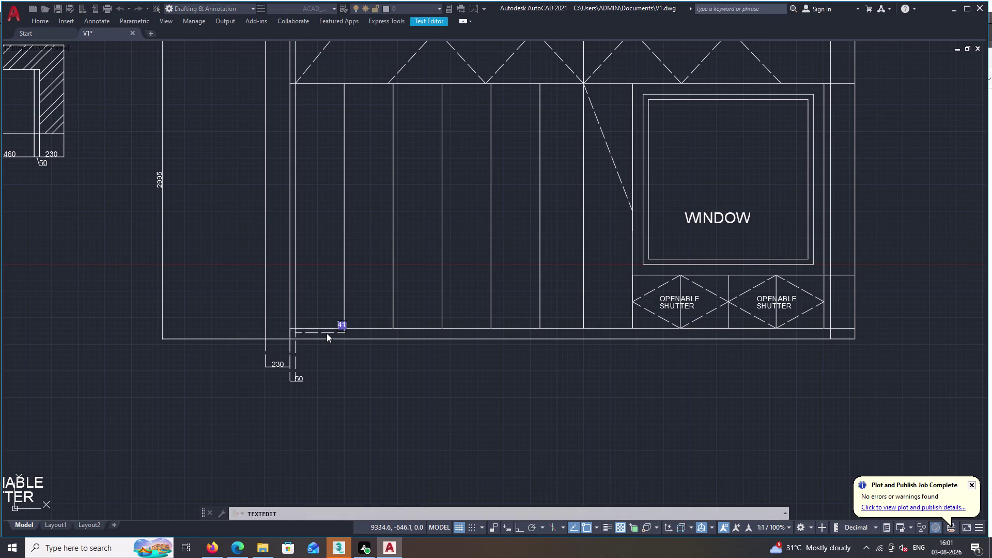
key(Delete)
triple_click(314, 332)
double_click(315, 332)
key(Delete)
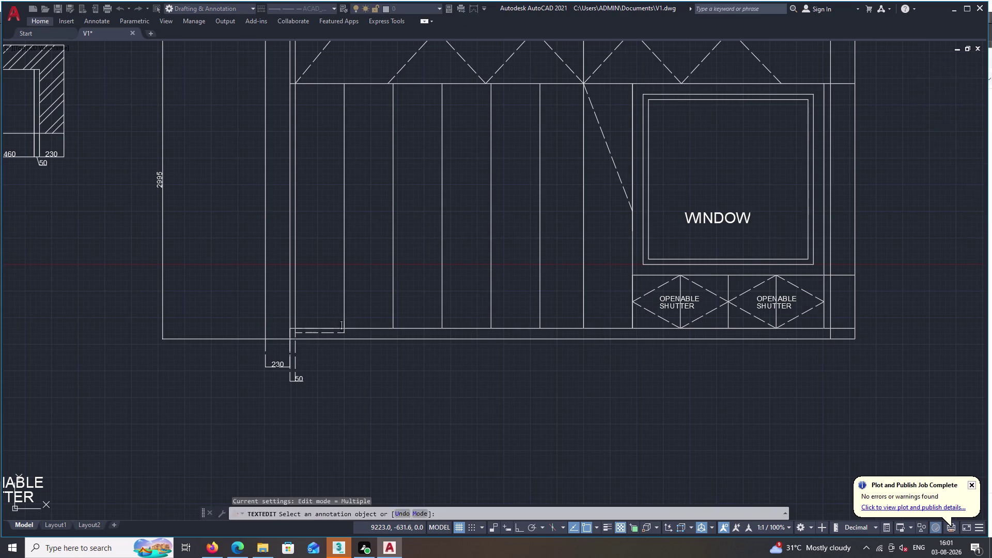
key(Escape)
key(Escape)
key(Escape)
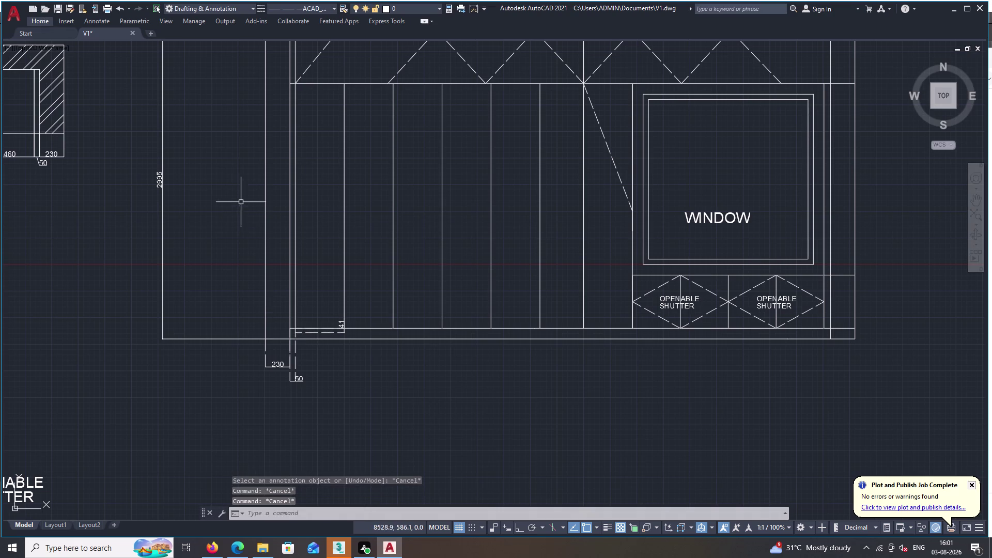
double_click(40, 20)
click(34, 19)
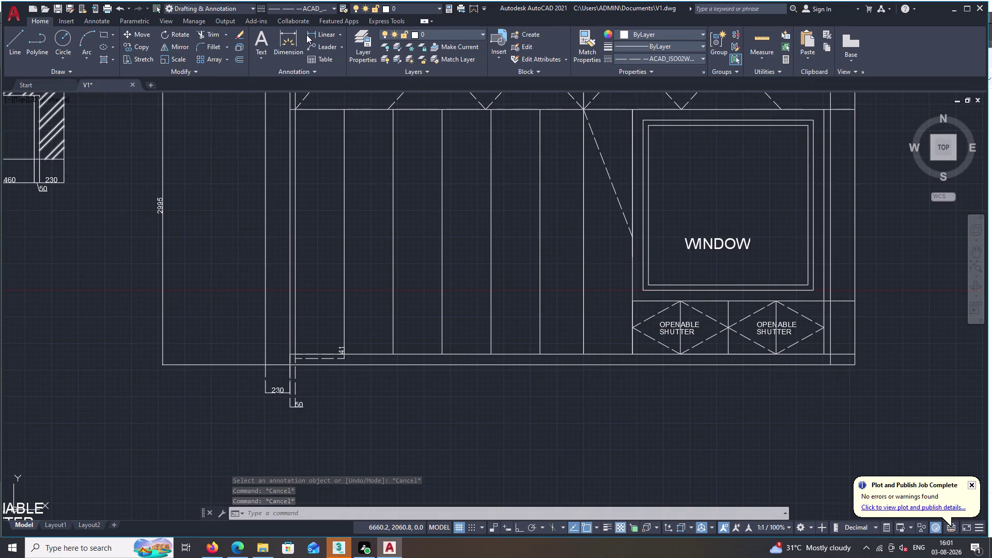
Dimension the first two shutter bays below the base, each reading 460.
double_click(323, 32)
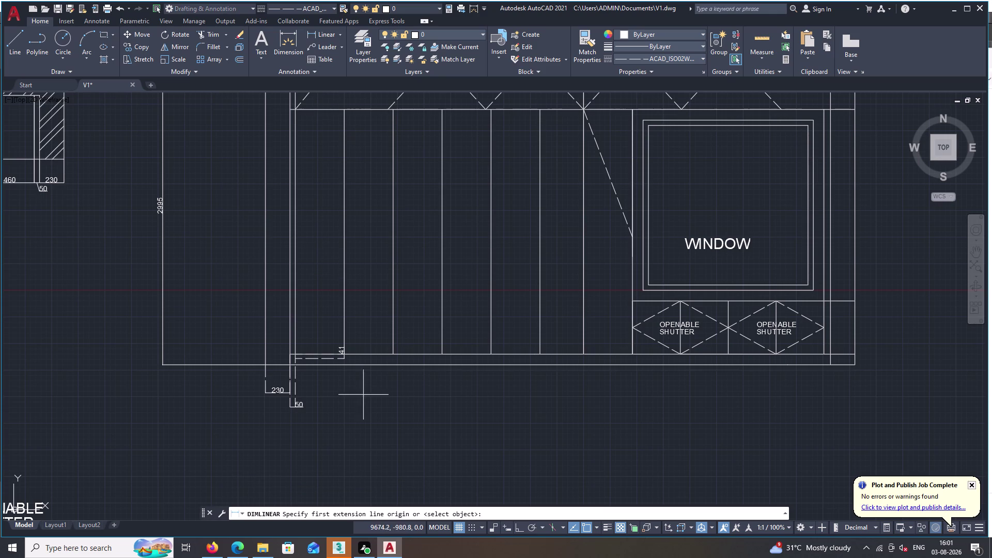
double_click(393, 355)
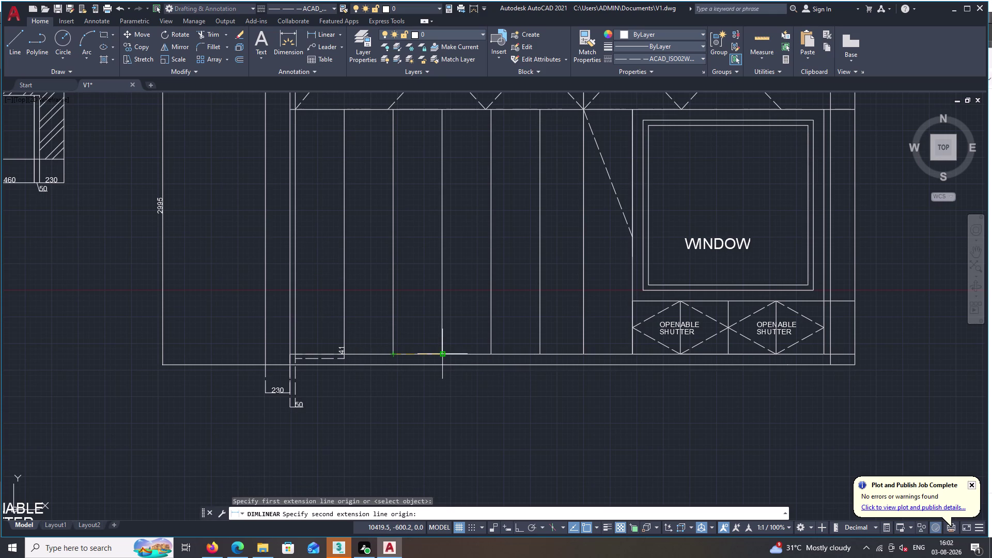
click(443, 354)
drag(443, 354, 444, 368)
click(445, 391)
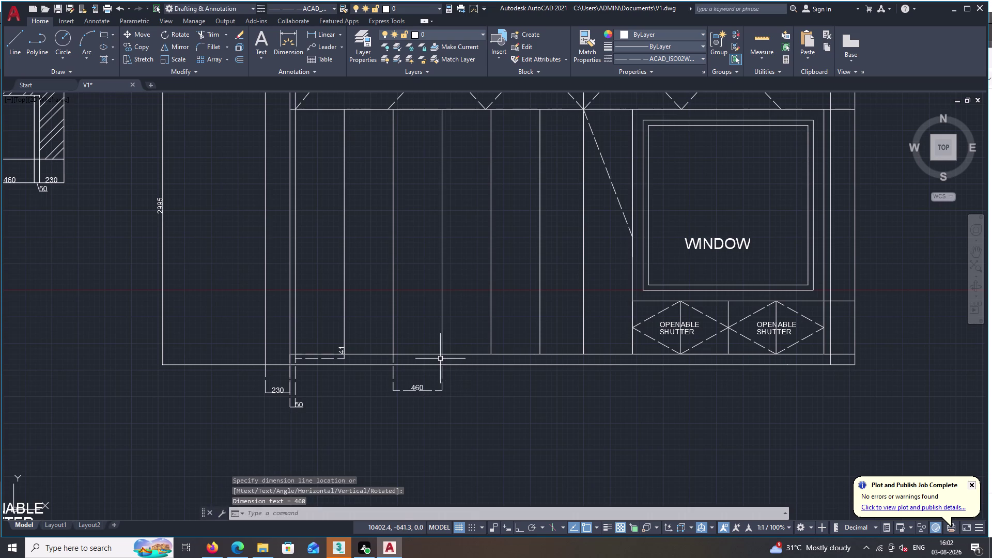
key(space)
click(442, 355)
drag(441, 355, 447, 354)
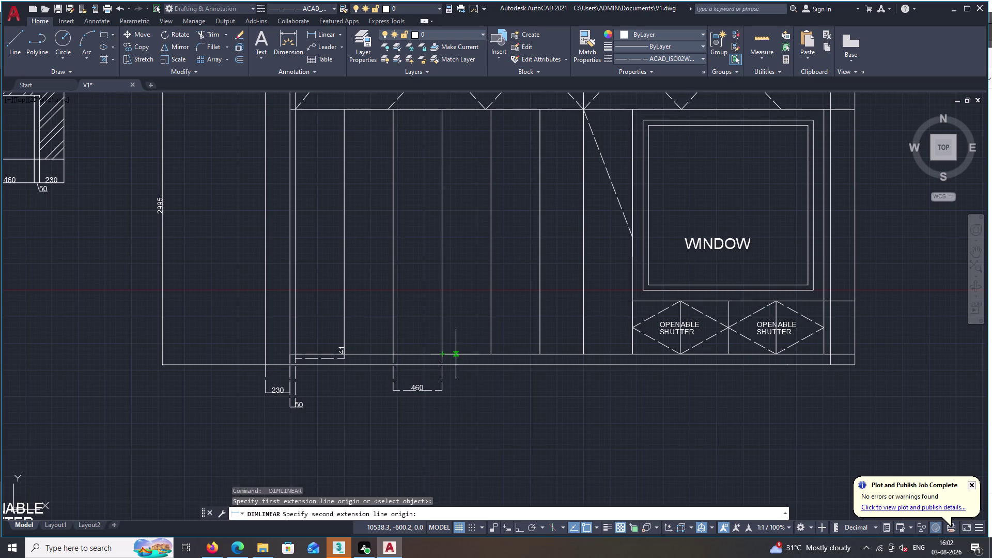
drag(490, 356, 492, 363)
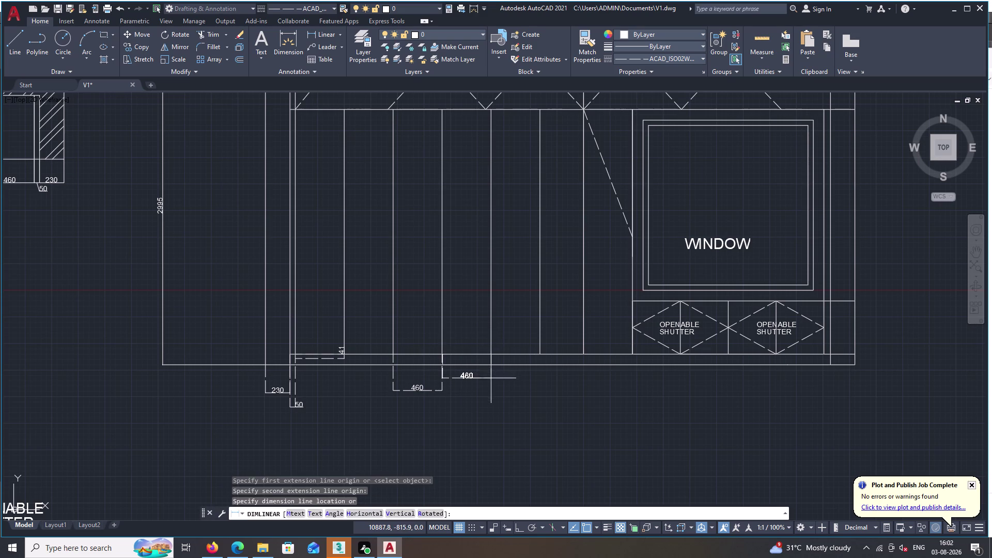
double_click(492, 392)
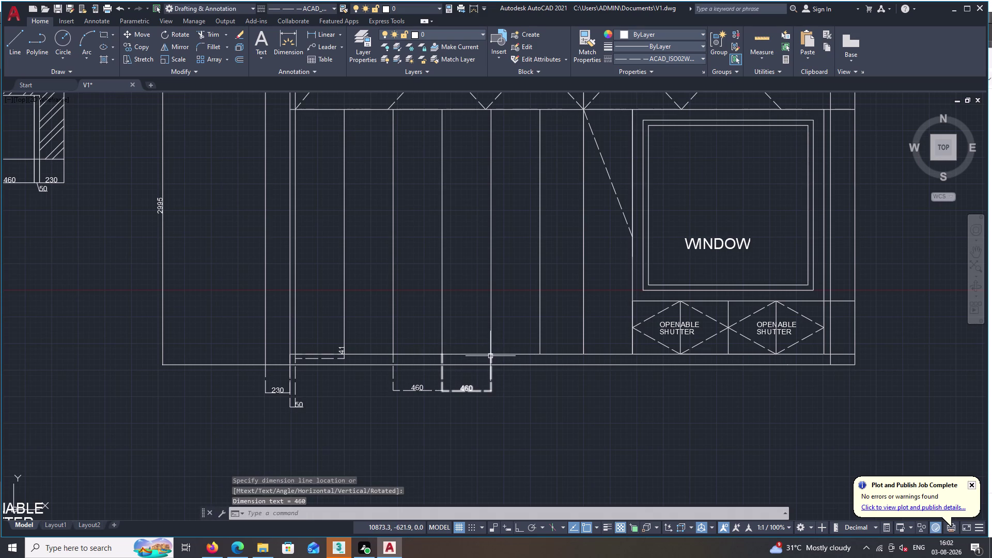
Add the third 460 bay dimension, then abandon a 410 dimension beside the window.
key(space)
click(492, 354)
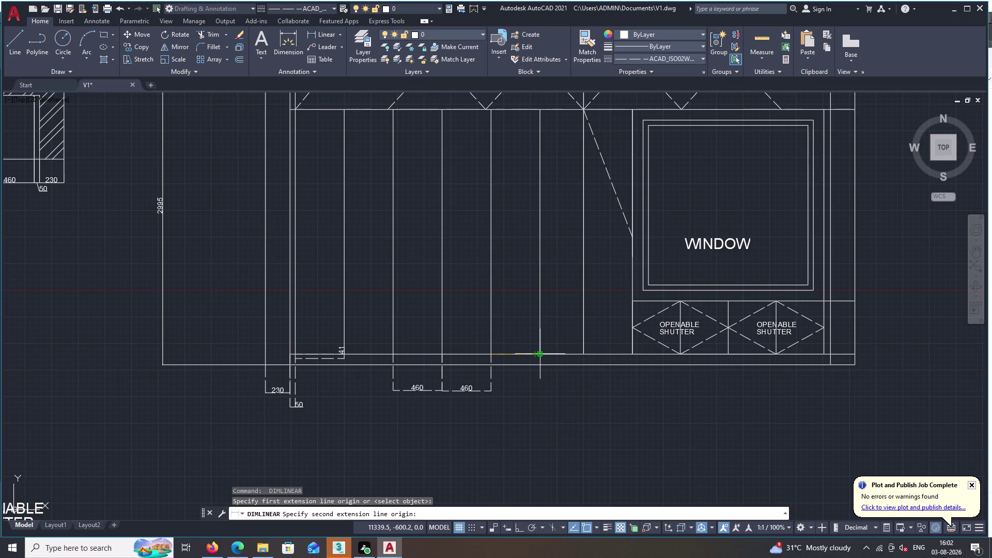
drag(541, 355, 543, 366)
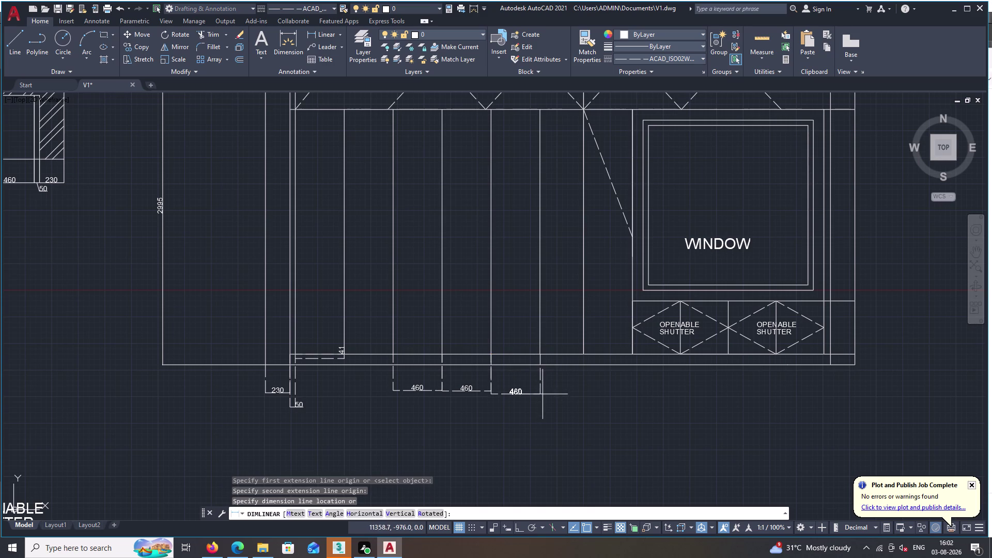
click(546, 390)
key(space)
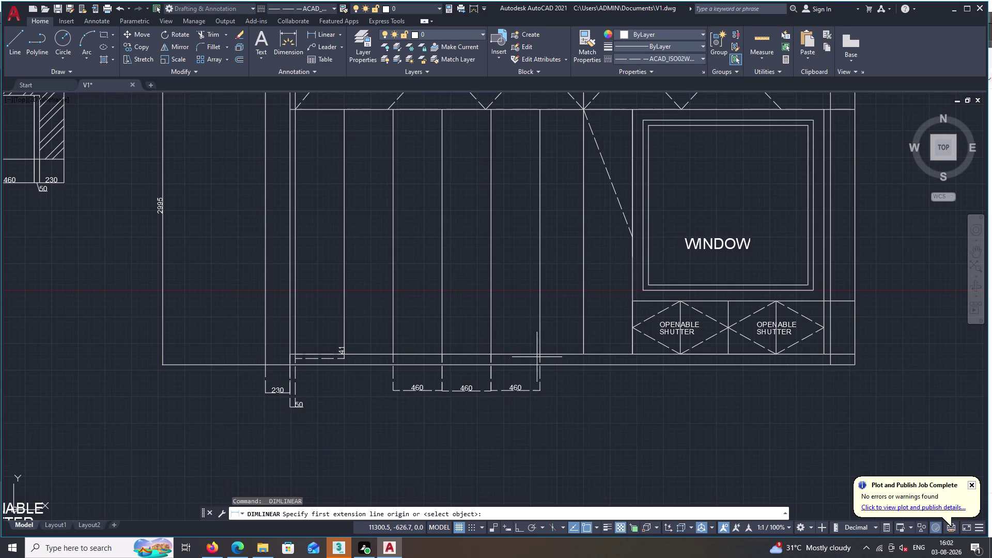
double_click(541, 355)
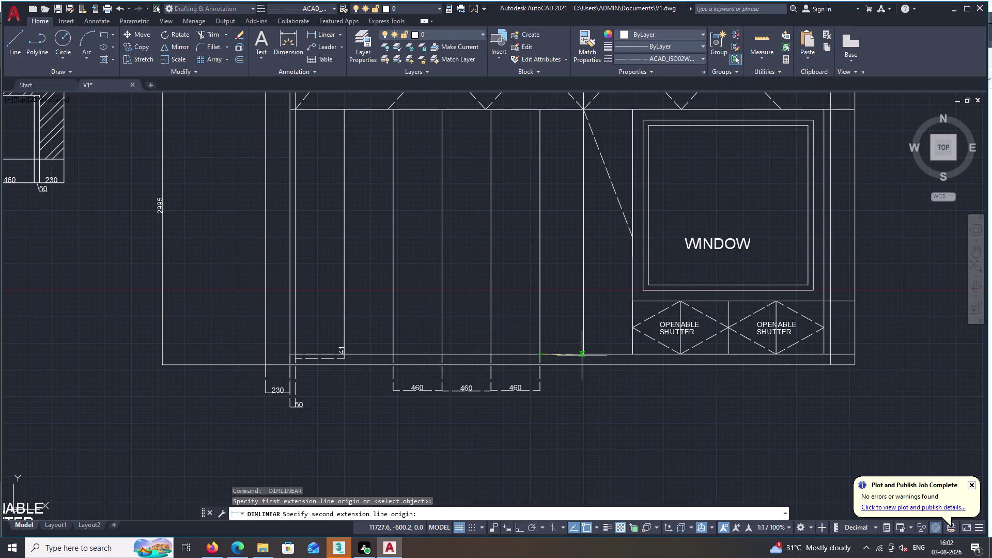
drag(585, 356, 591, 369)
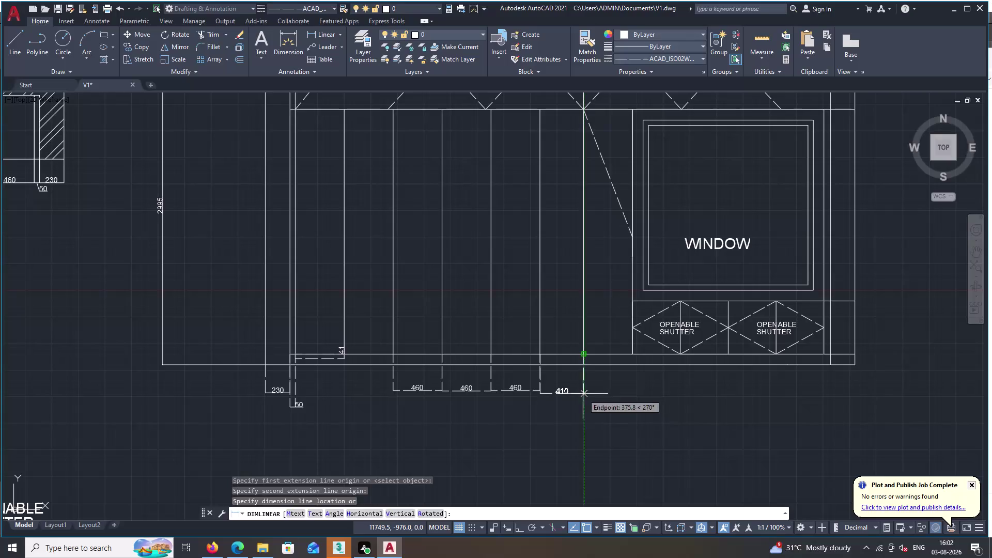
key(Escape)
Delete the divider line beside the window.
double_click(583, 339)
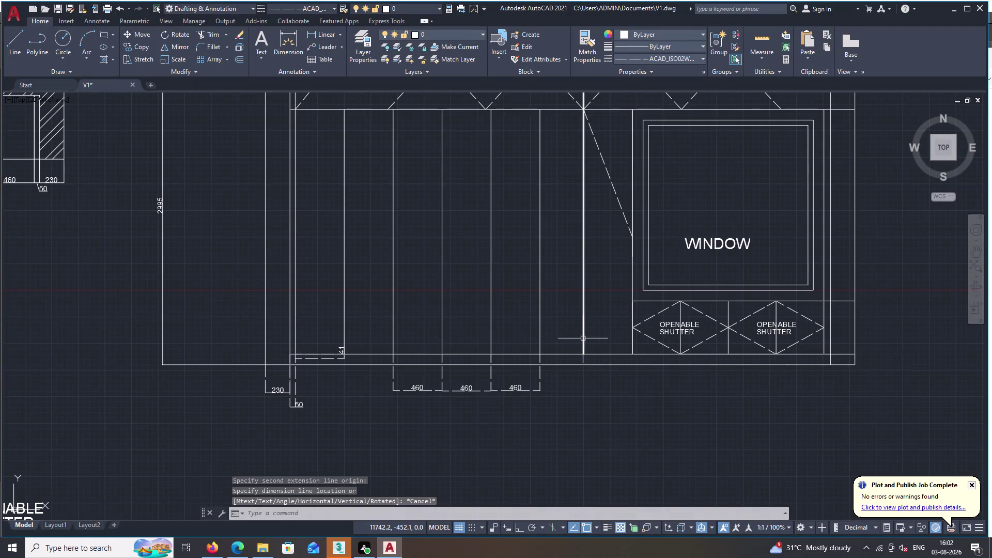
key(Delete)
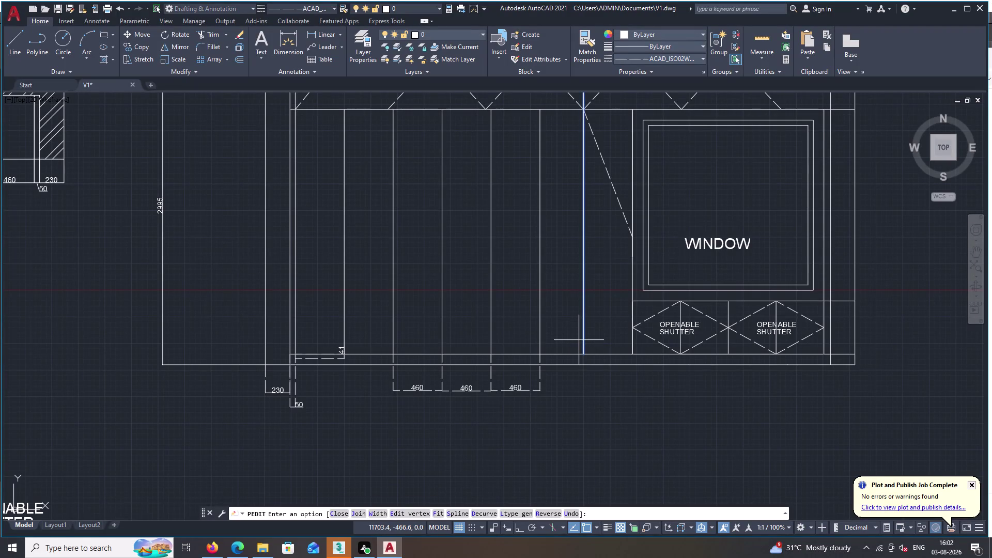
key(Delete)
key(Escape)
double_click(582, 223)
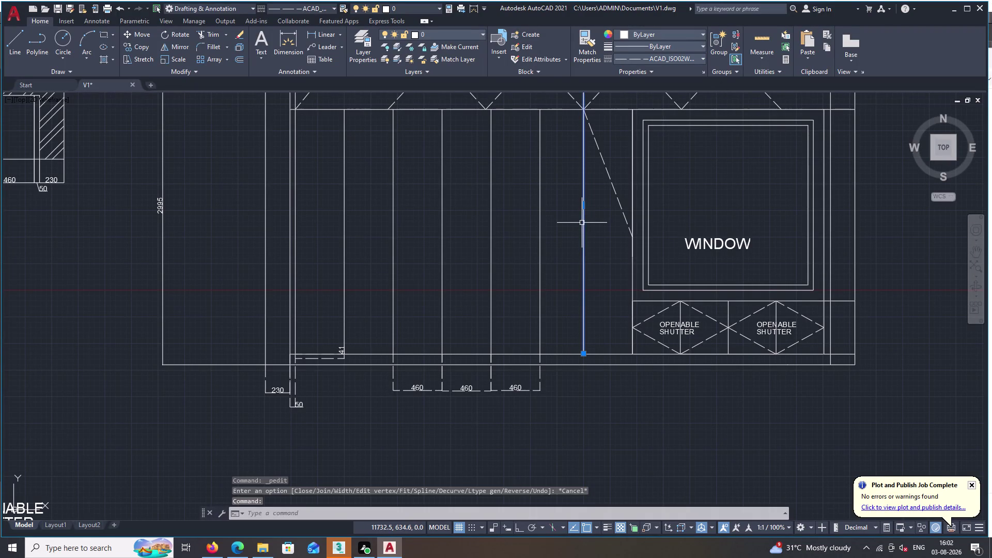
key(Delete)
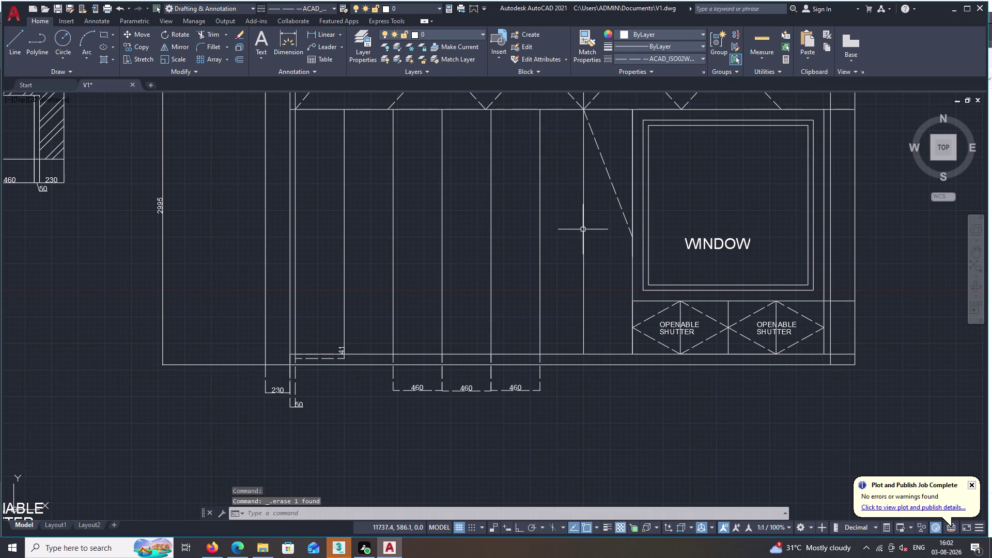
click(583, 229)
key(Delete)
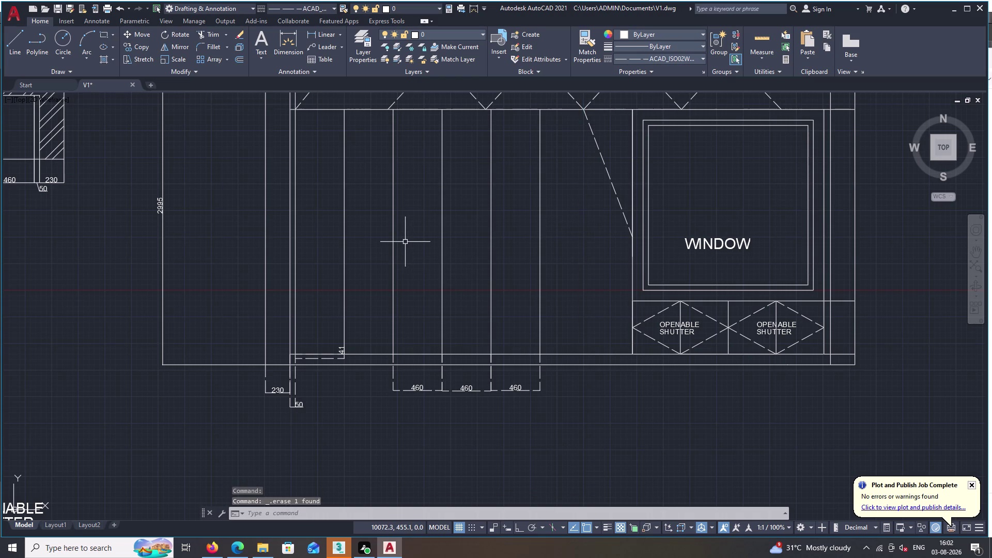
Offset the last bay divider 460 toward the window to form the new divider.
key(Escape)
key(o)
key(space)
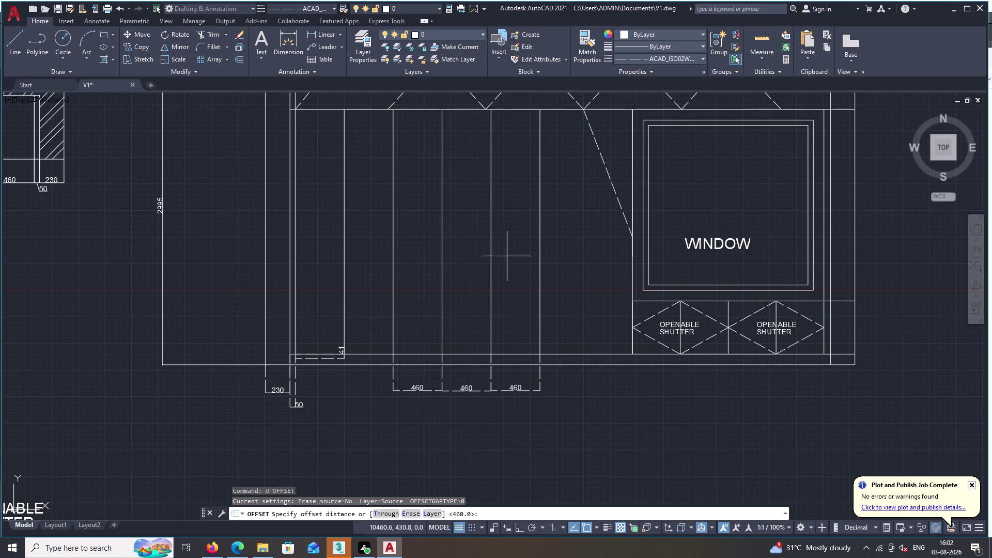
key(space)
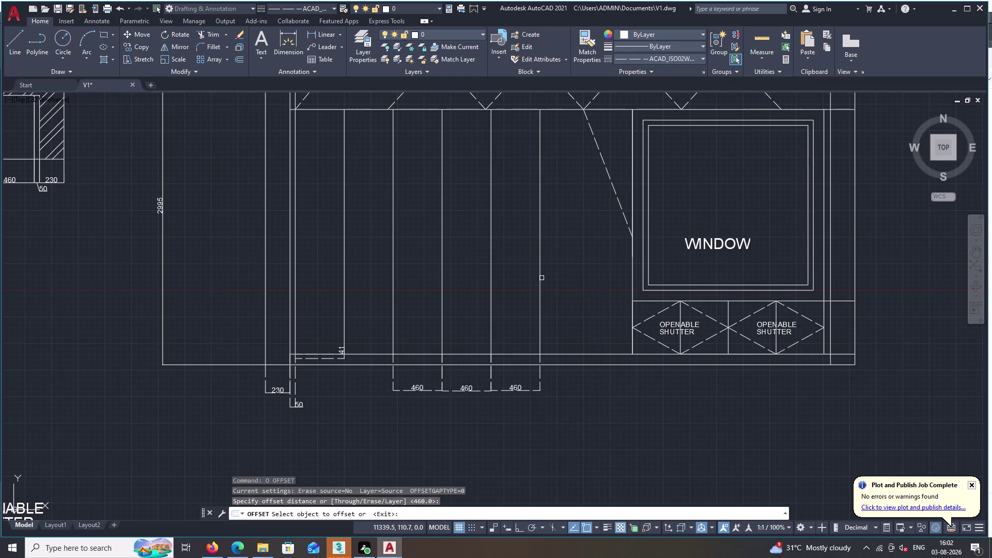
click(541, 277)
double_click(556, 274)
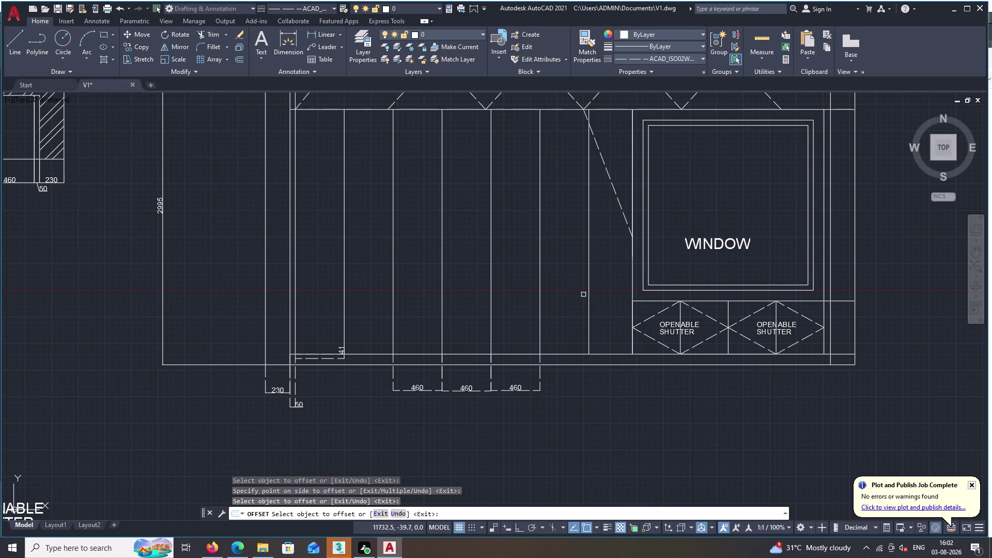
click(590, 293)
triple_click(605, 297)
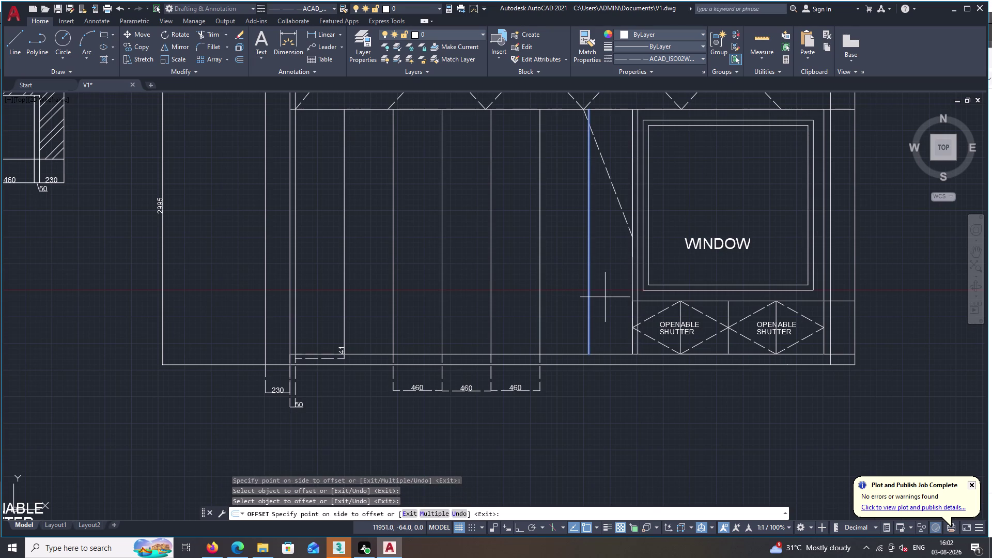
middle_drag(603, 287, 598, 289)
scroll(down, 3)
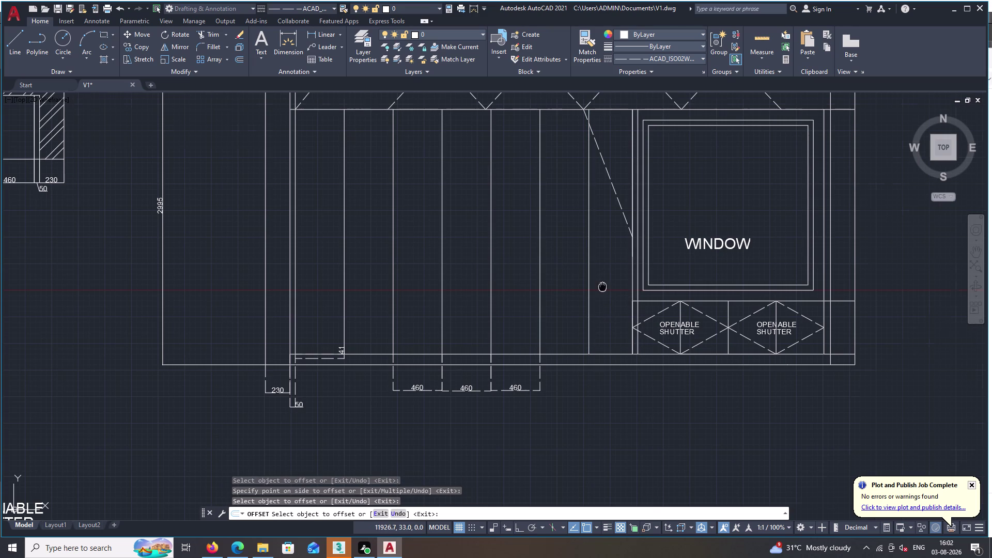
middle_drag(599, 289, 467, 319)
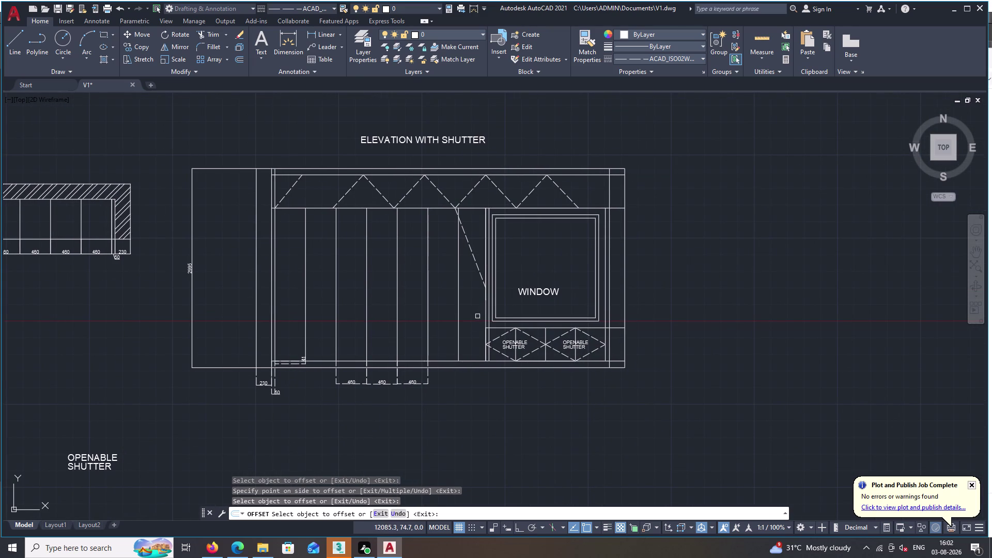
click(485, 318)
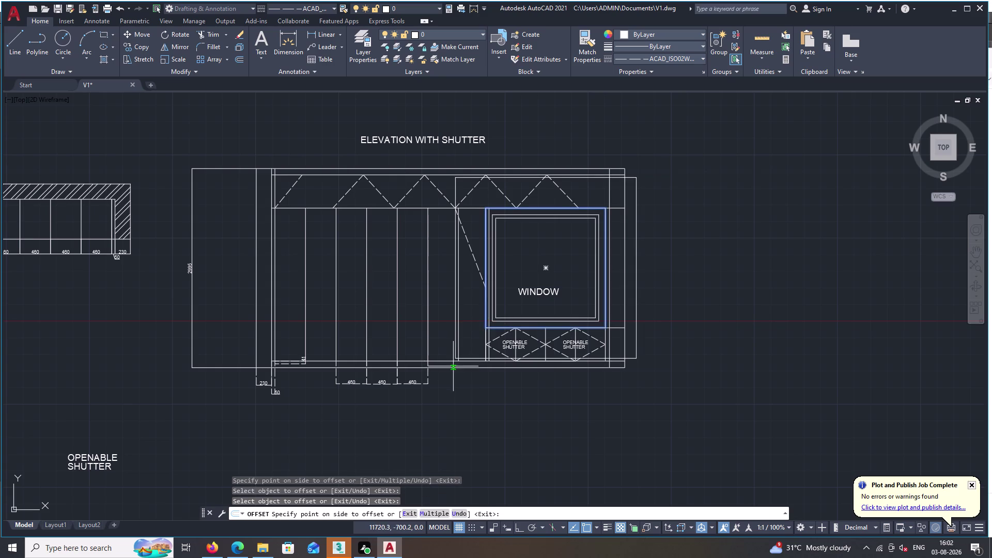
key(Escape)
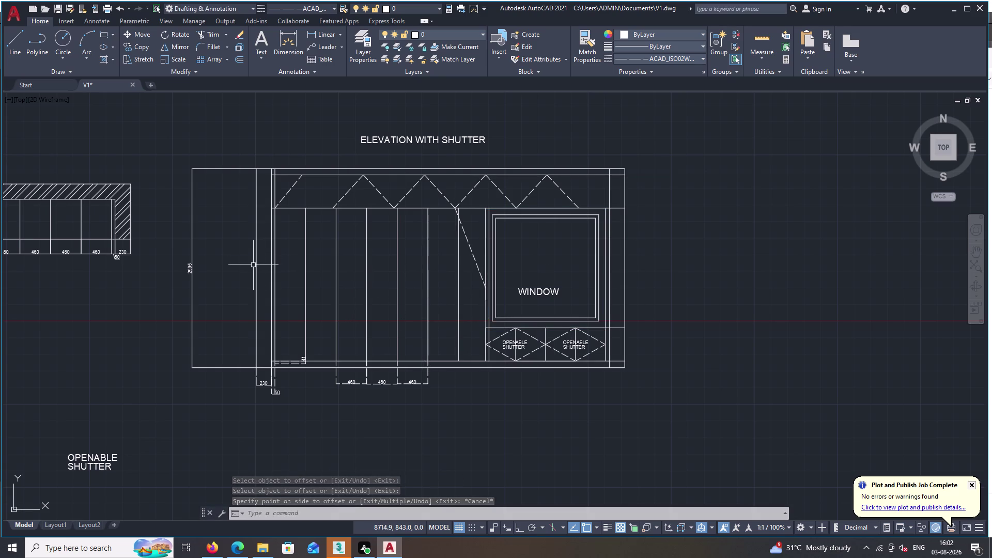
Delete the stray short lines under the window and at the bottom left.
click(485, 330)
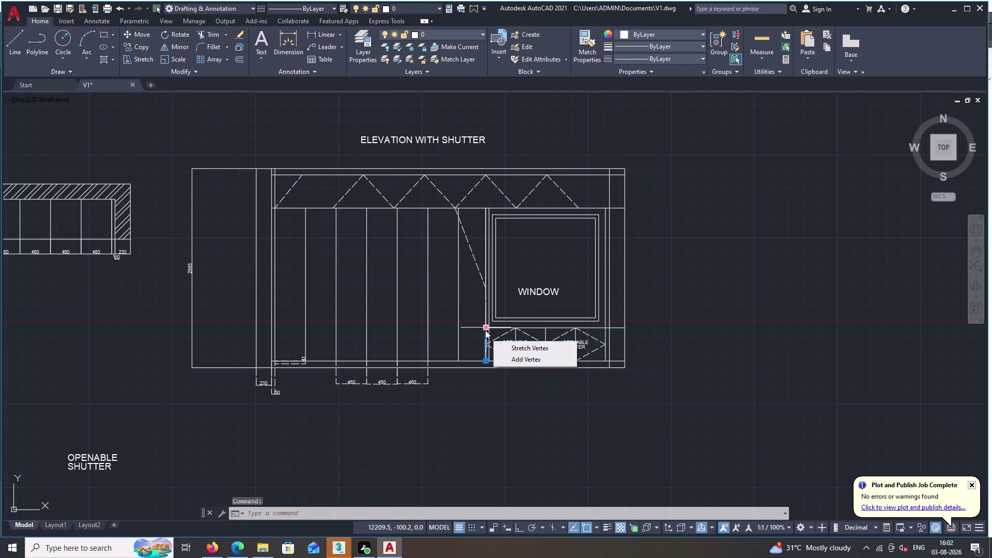
key(Delete)
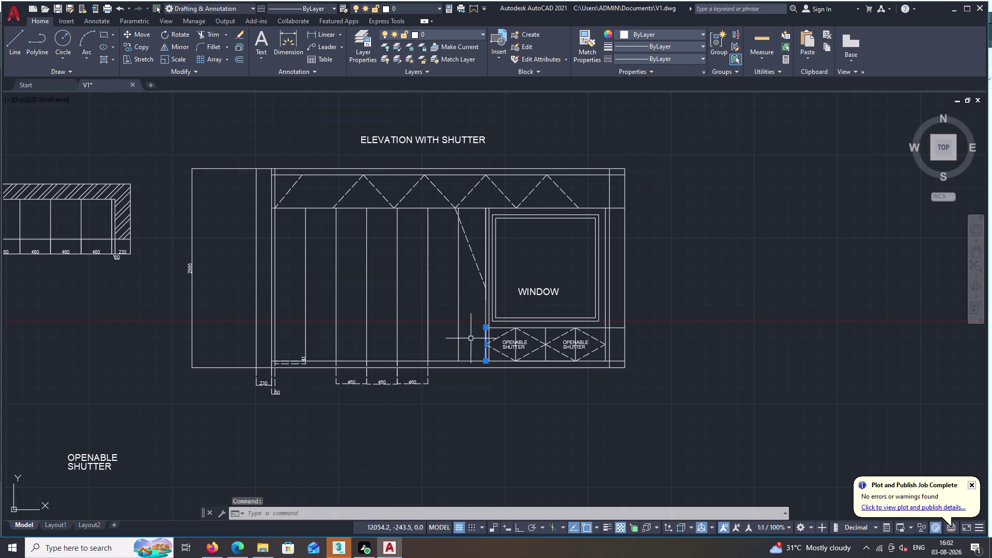
scroll(up, 3)
middle_drag(394, 298, 459, 323)
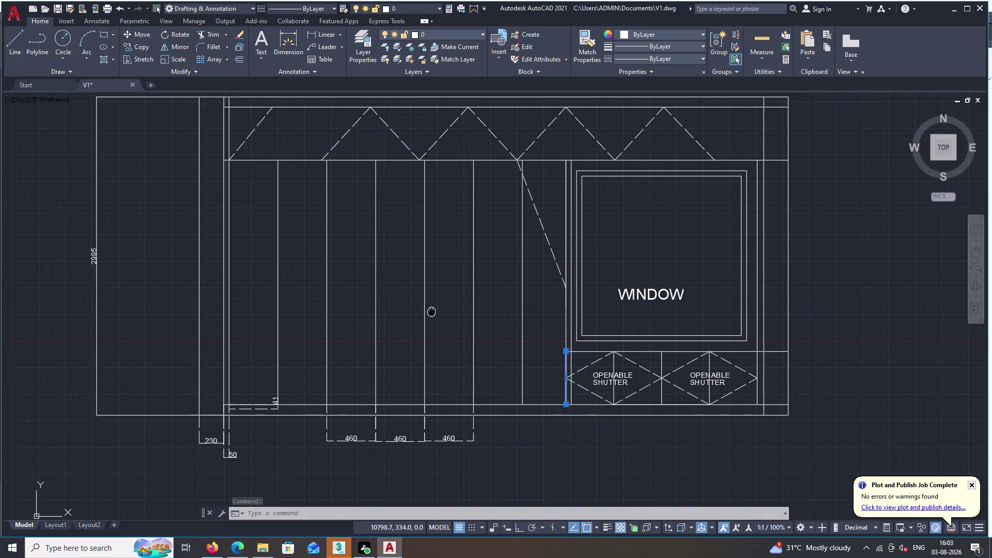
middle_drag(460, 324, 463, 325)
double_click(311, 428)
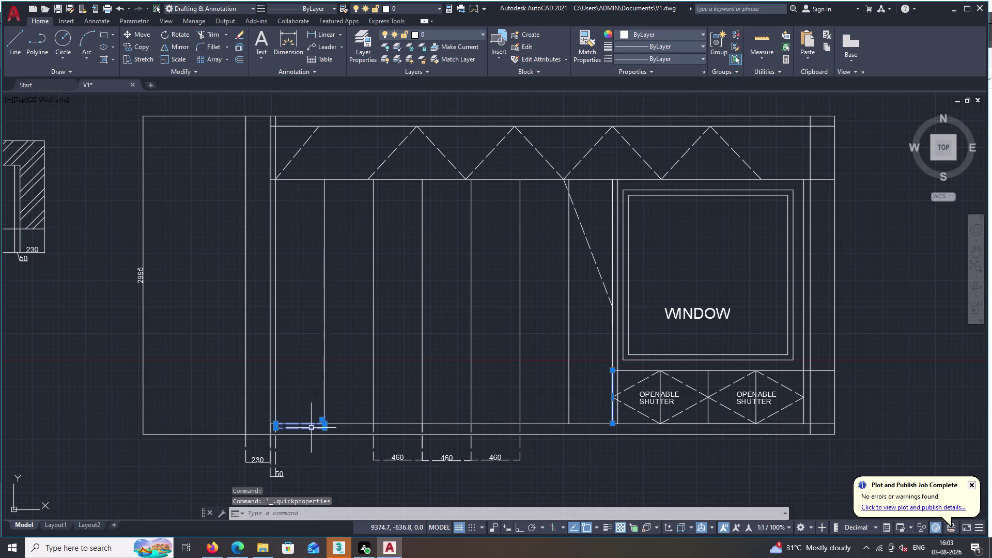
key(Delete)
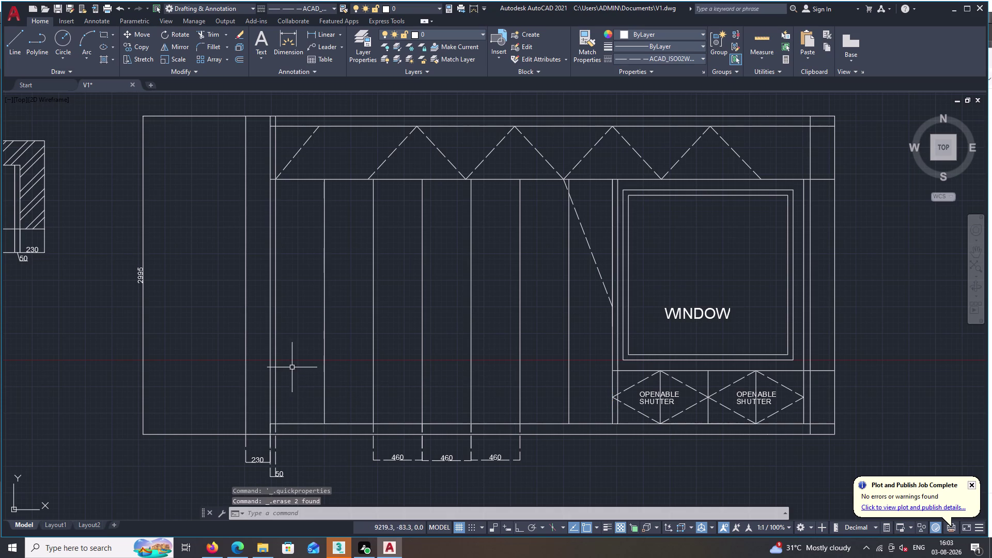
double_click(13, 44)
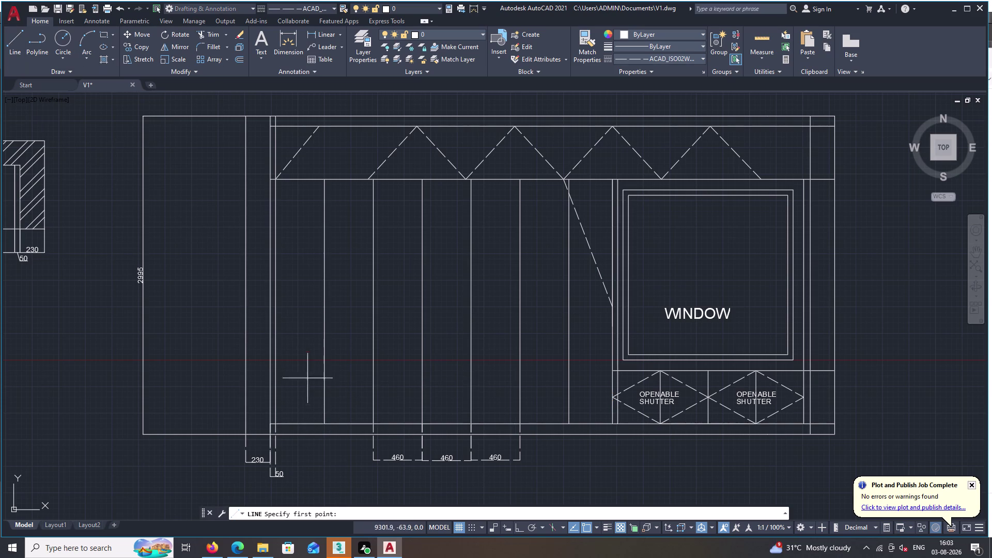
Complete the first tall shutter's dashed diamond through its bottom, mid-height side and top points.
double_click(324, 423)
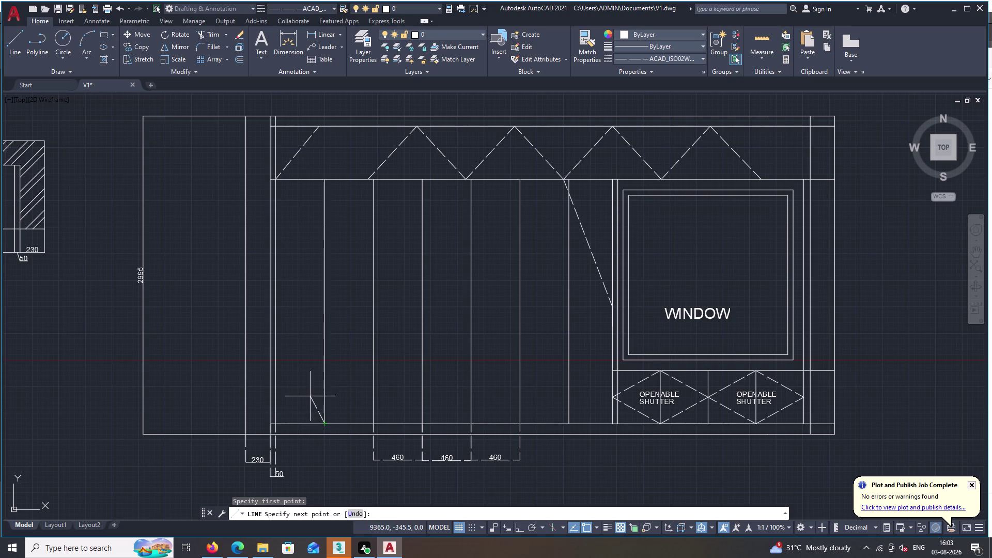
double_click(275, 302)
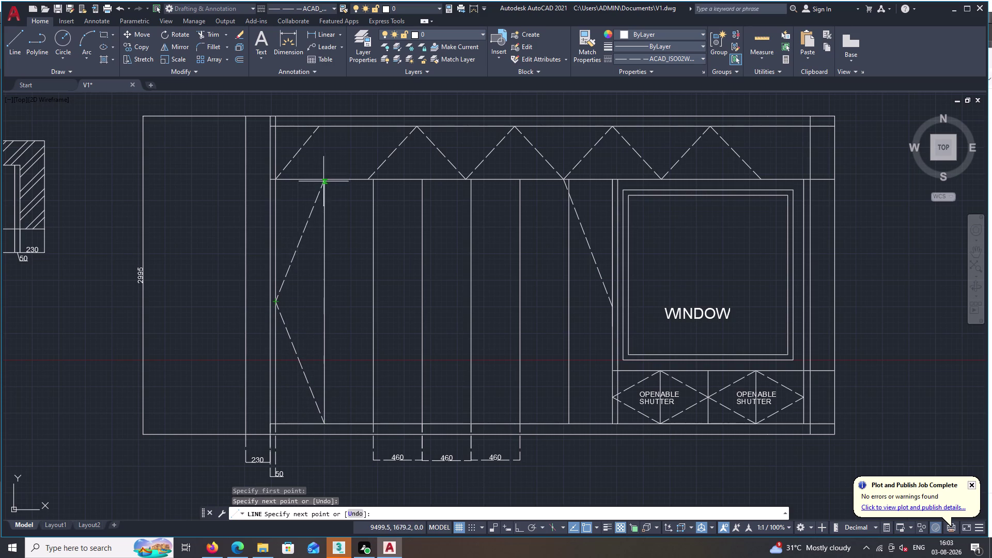
click(325, 181)
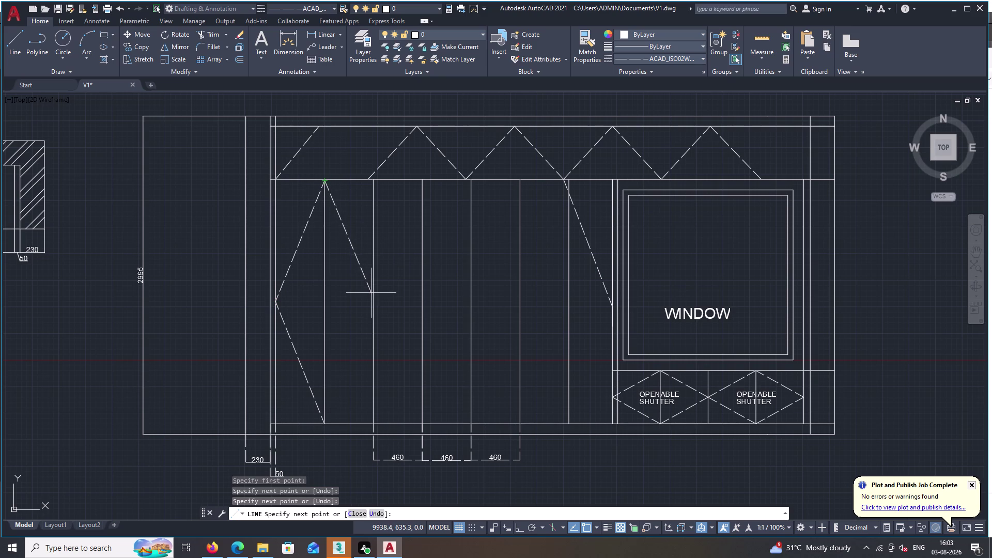
click(374, 303)
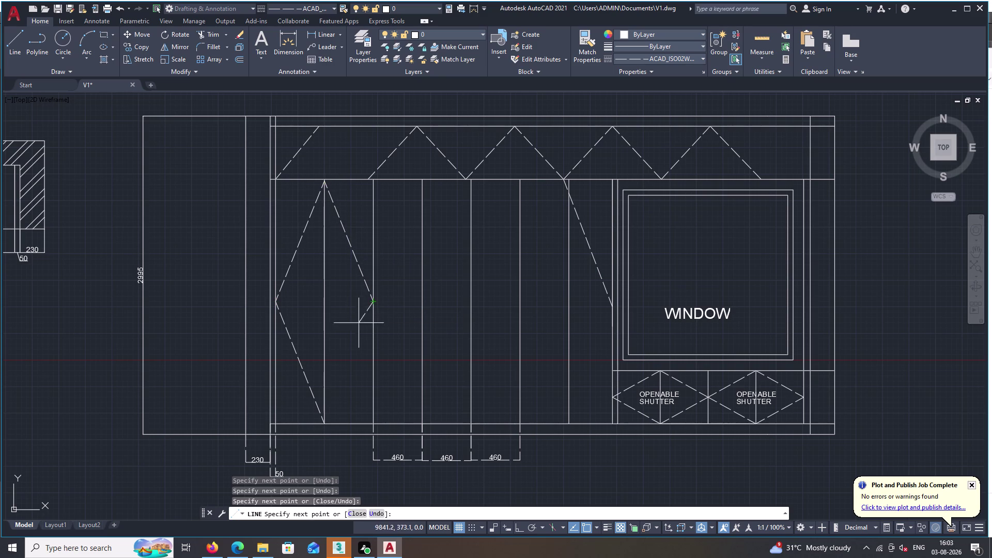
click(325, 423)
key(Escape)
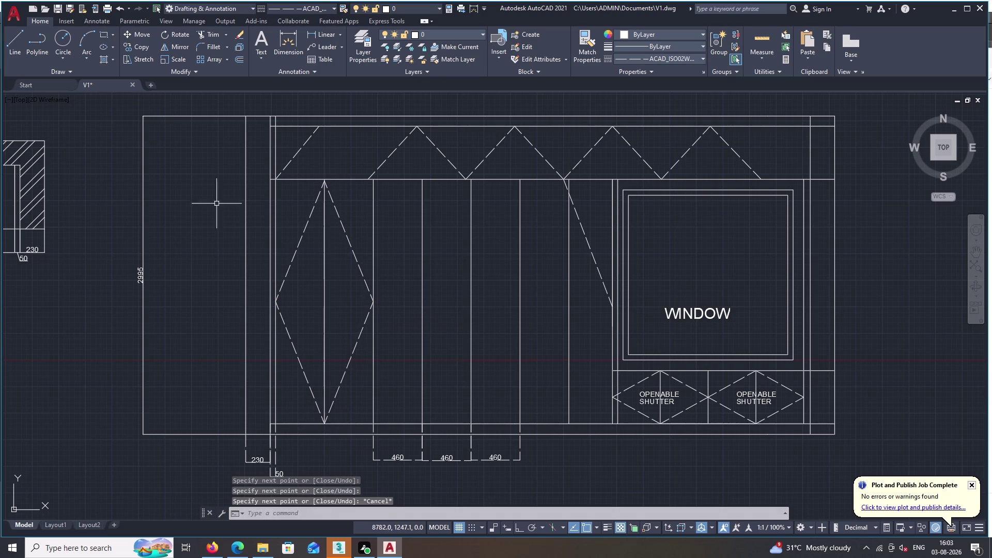
double_click(8, 52)
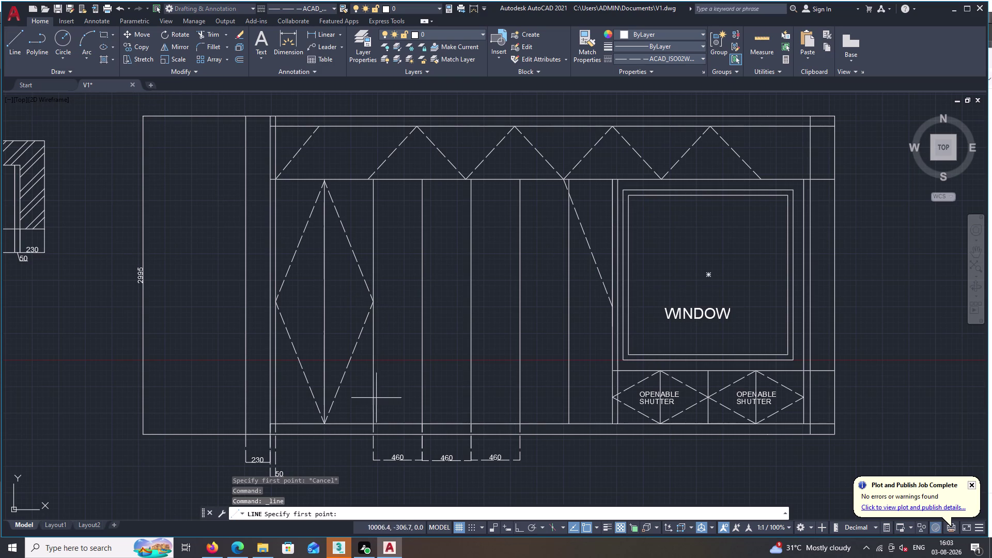
Draw the dashed diamond in the second tall shutter through bottom, mid-height and top points.
click(423, 424)
drag(424, 424, 419, 417)
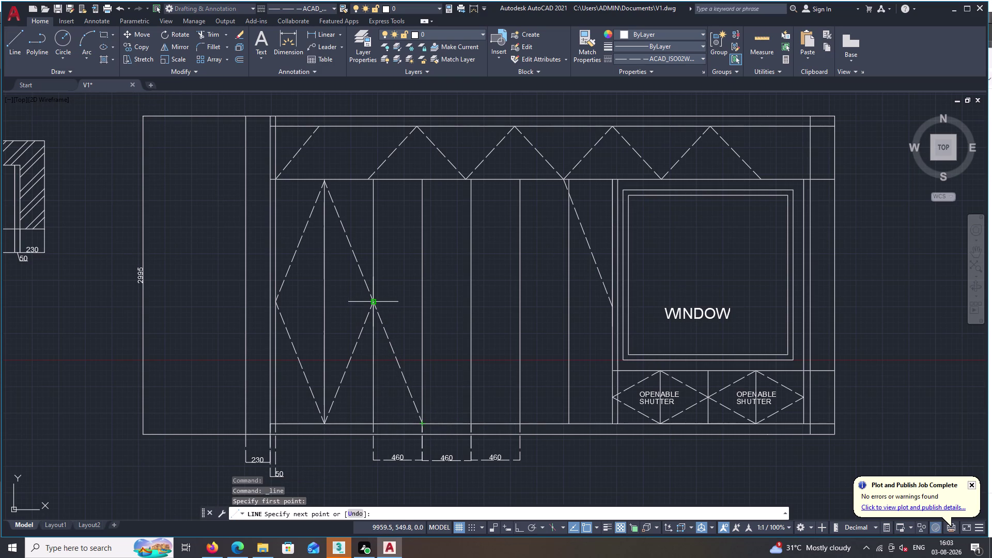
drag(374, 302, 376, 297)
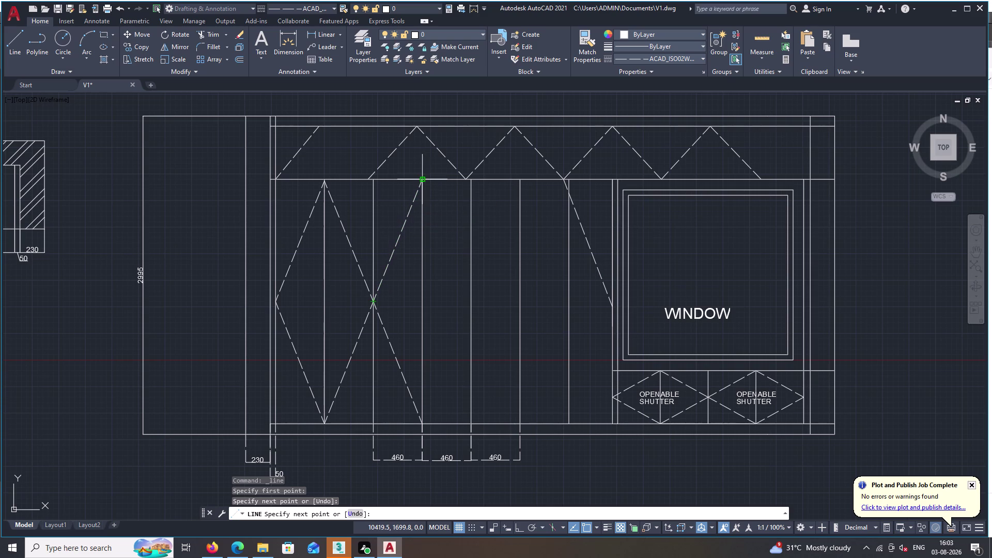
click(423, 179)
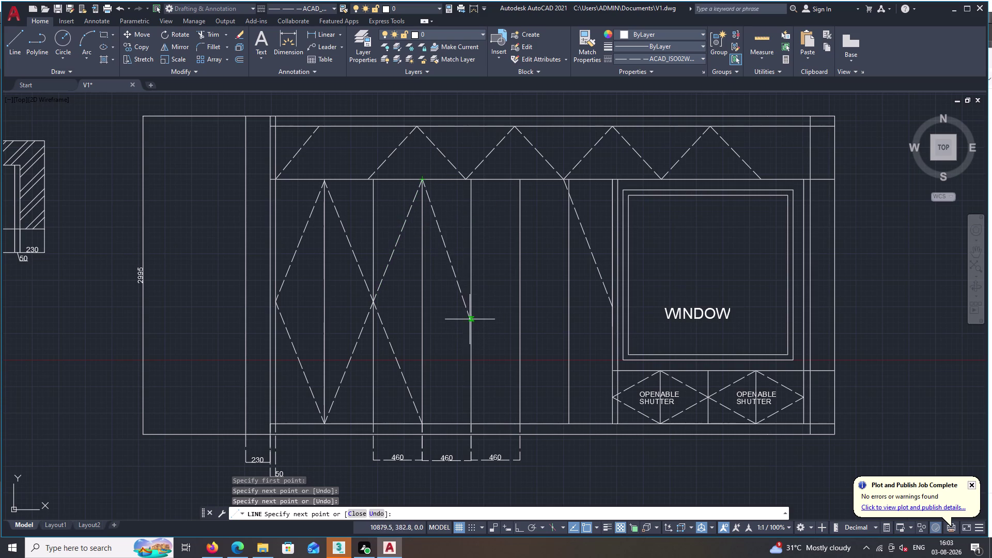
double_click(471, 301)
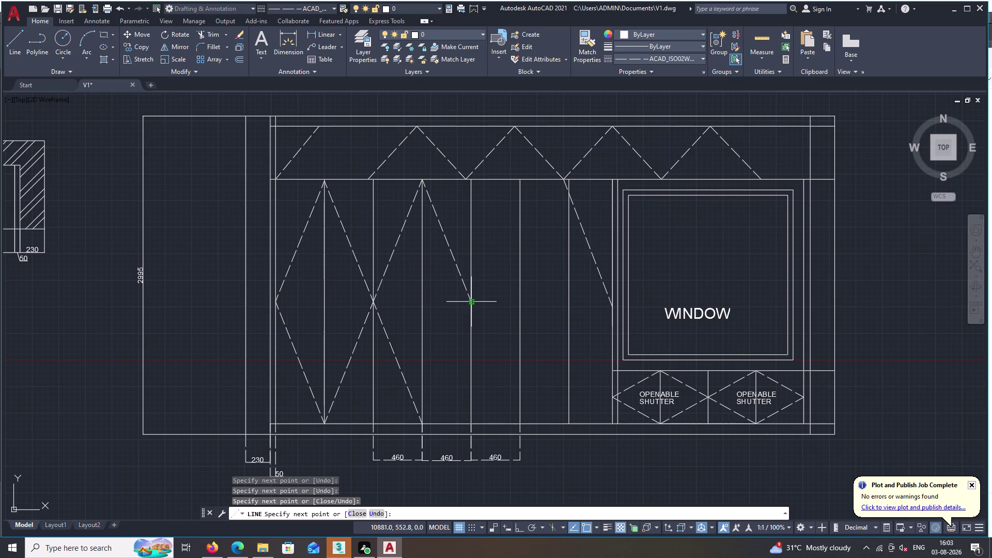
double_click(423, 426)
key(space)
key(space)
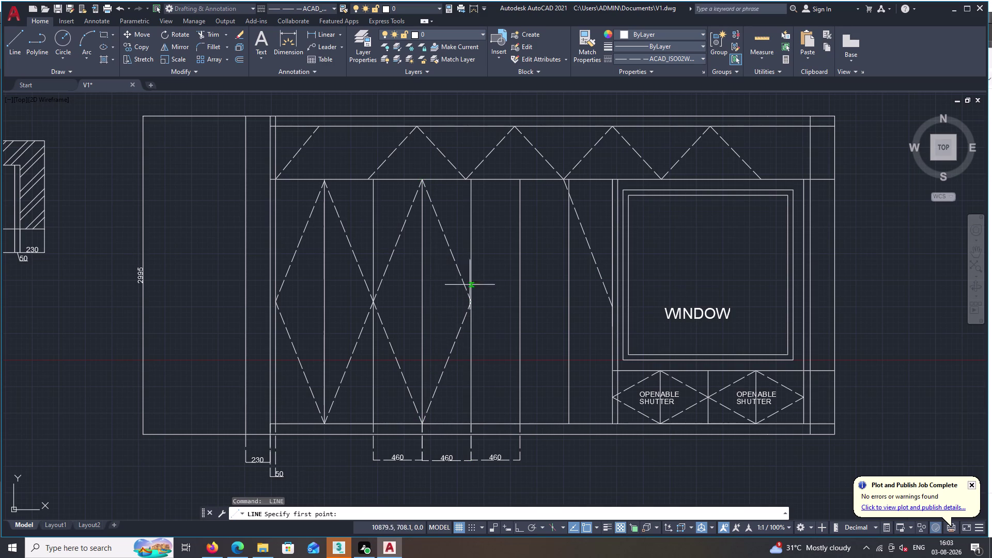
Draw the matching dashed diamond in the third tall shutter.
click(521, 422)
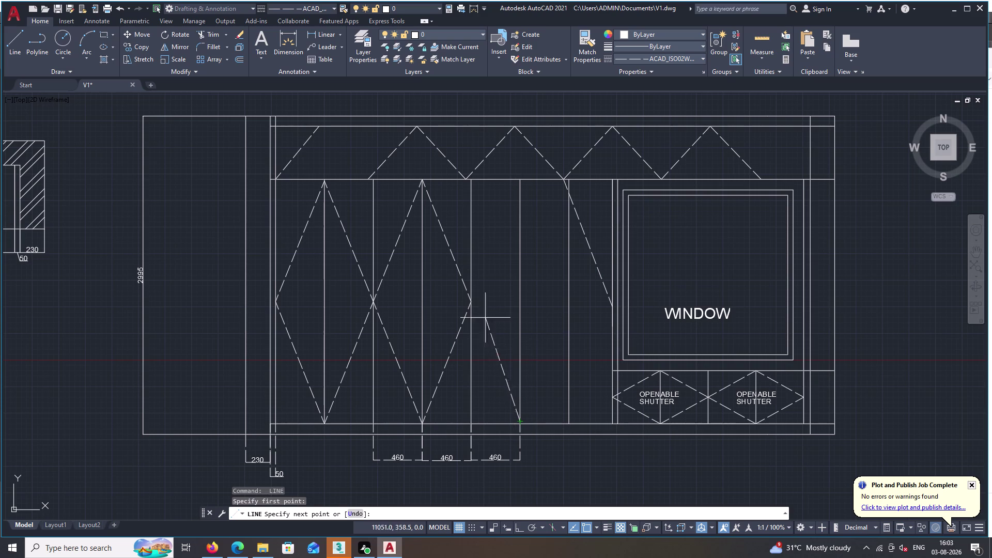
drag(472, 302, 473, 294)
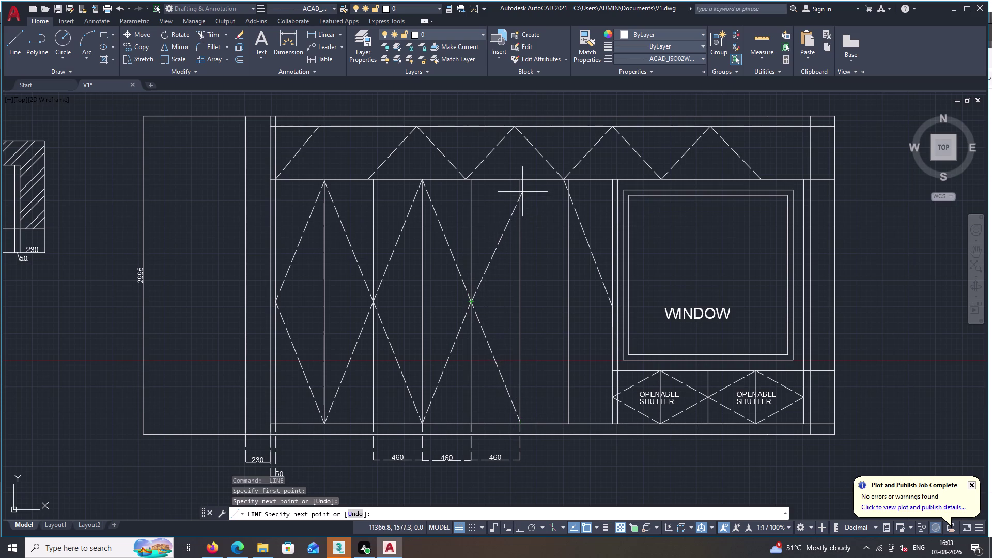
double_click(519, 180)
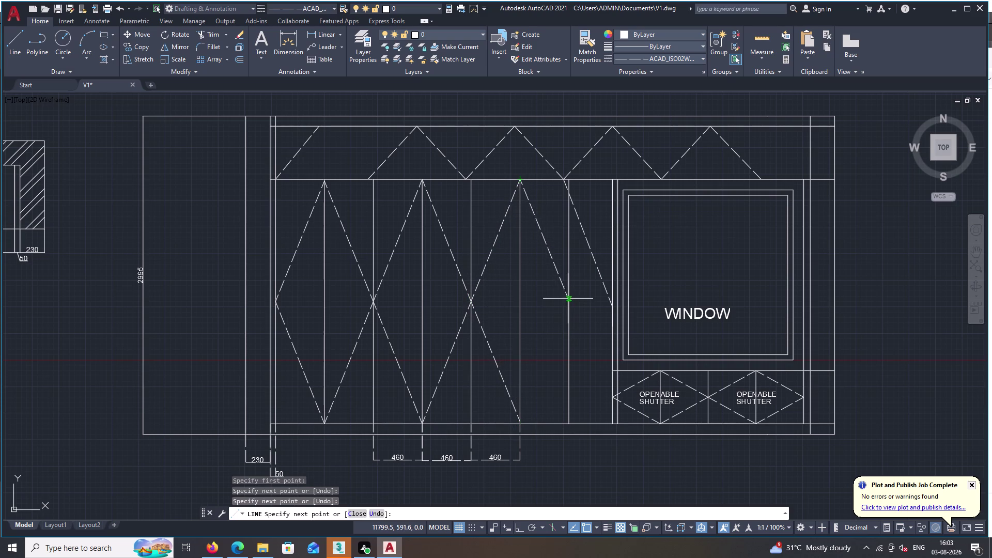
double_click(568, 303)
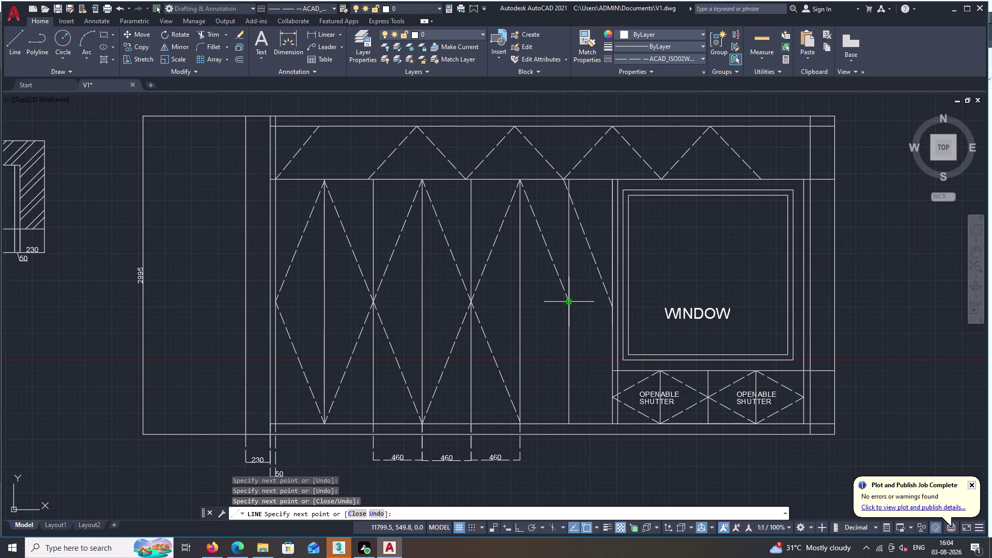
click(521, 421)
key(space)
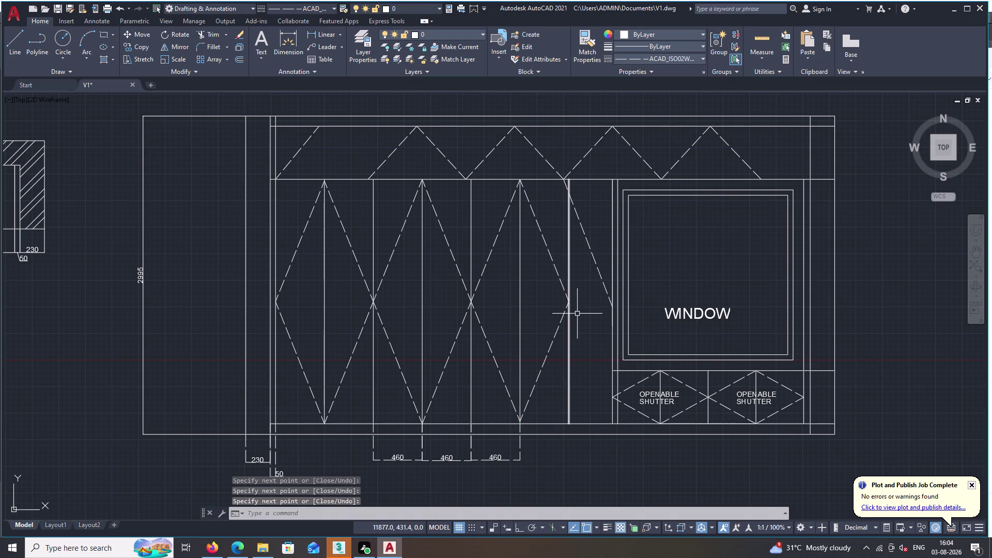
Delete the leftover diagonal line in the narrow shutter beside the window.
click(602, 279)
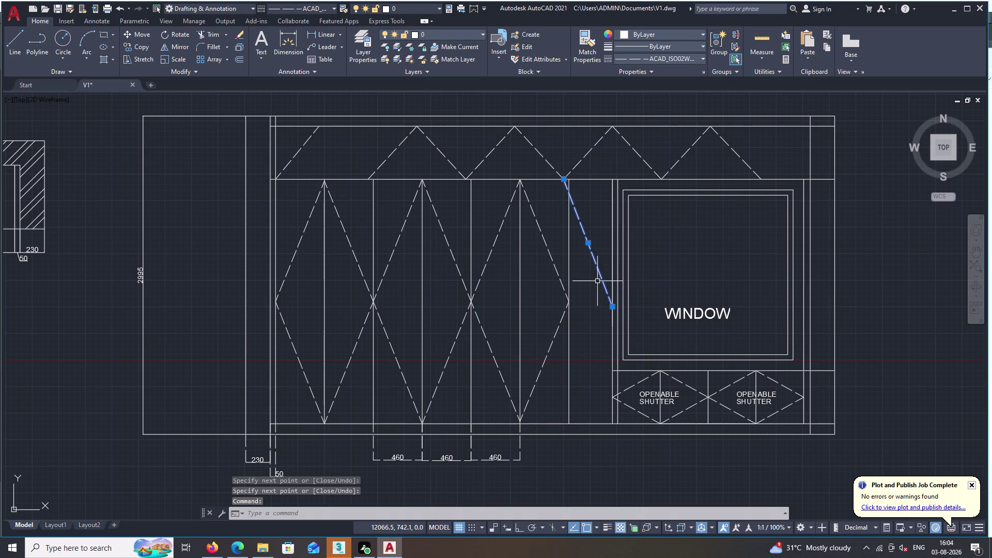
key(Delete)
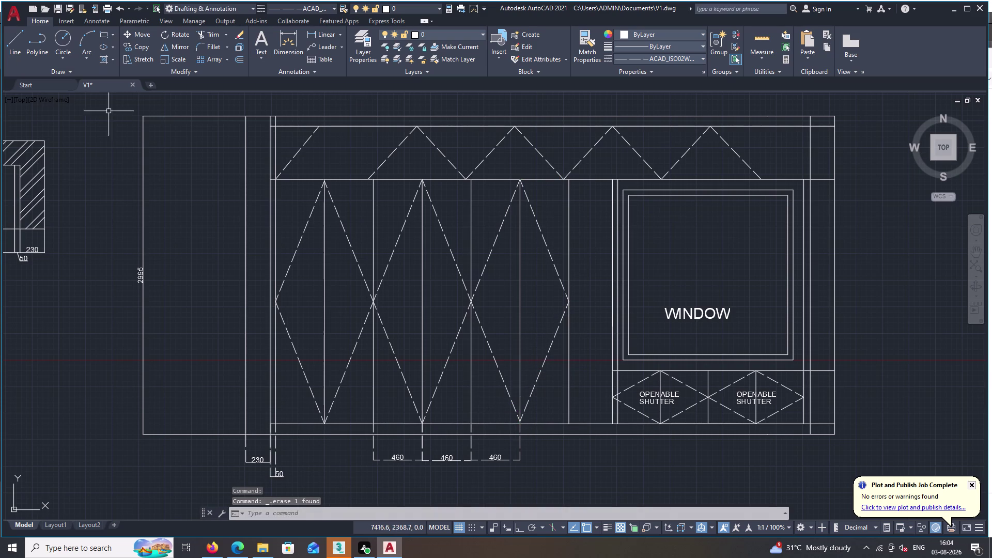
key(space)
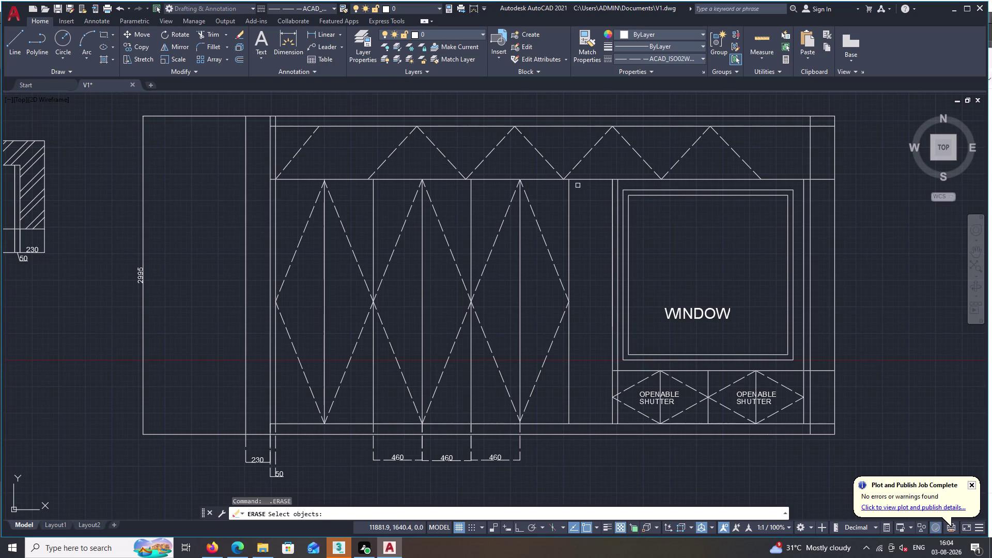
key(space)
key(Escape)
key(Escape)
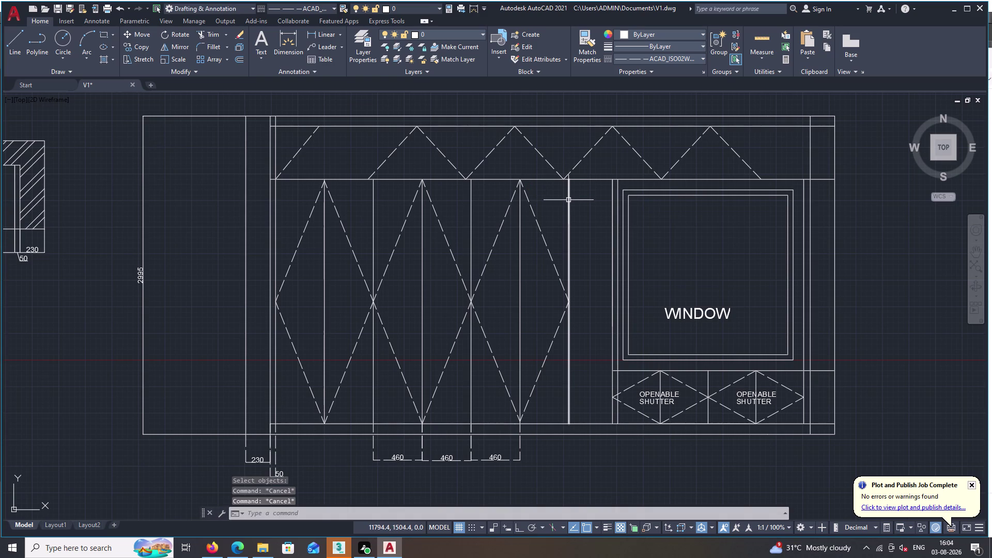
Draw dashed lines from the narrow shutter's top and bottom meeting at mid-height by the window.
text(L)
key(space)
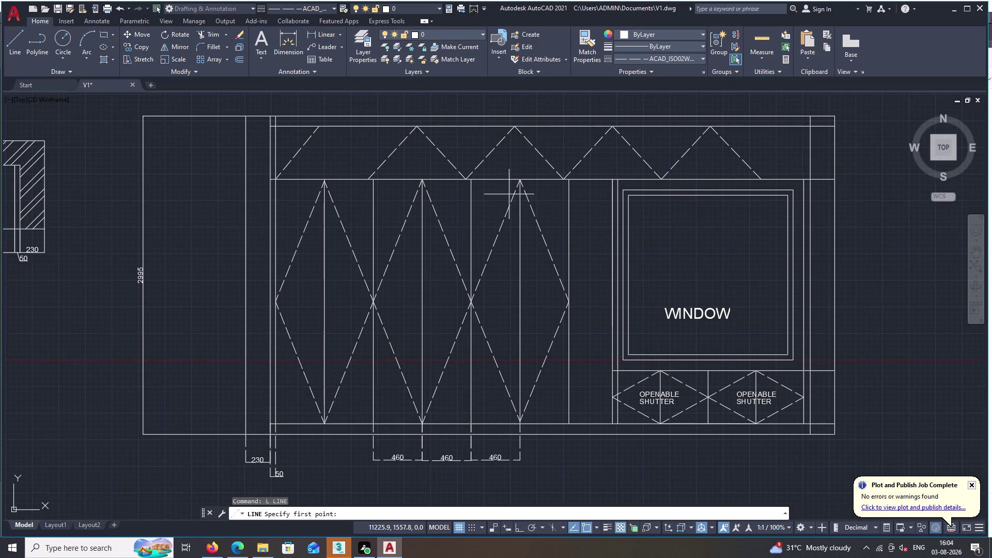
click(569, 179)
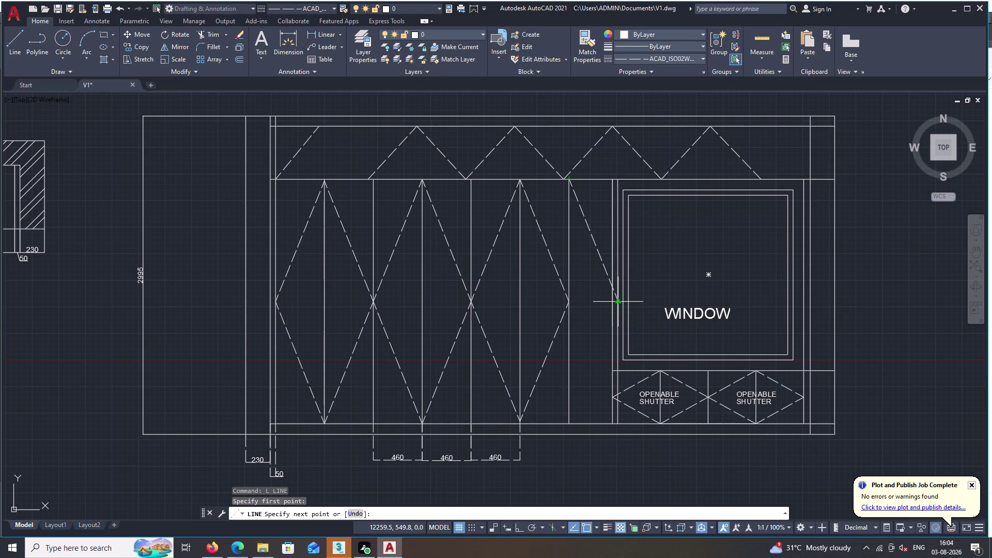
click(618, 302)
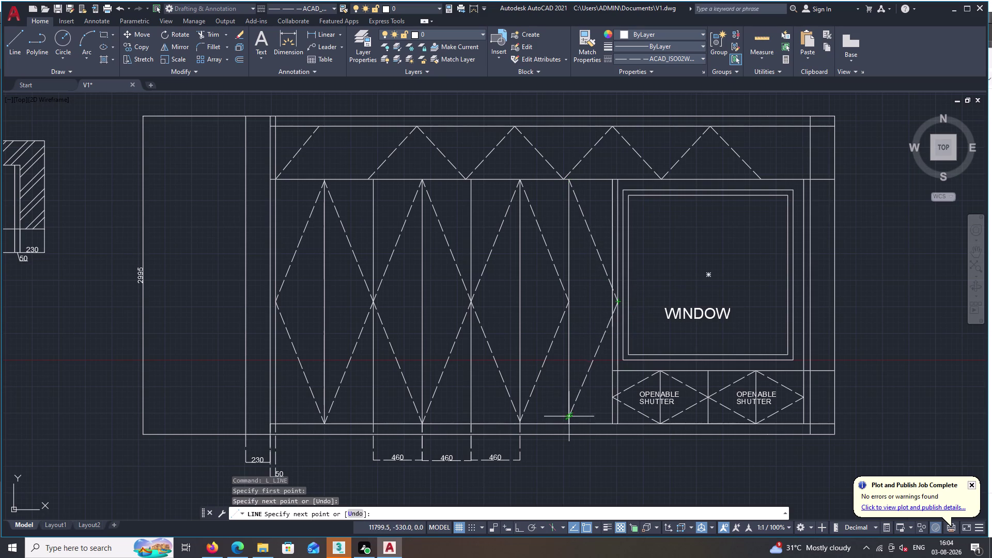
double_click(571, 424)
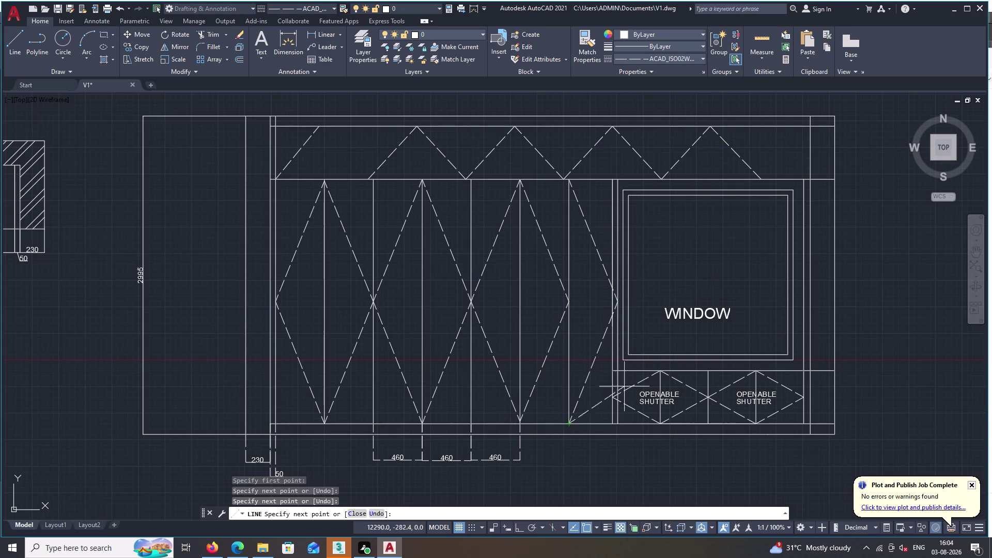
key(Escape)
click(614, 349)
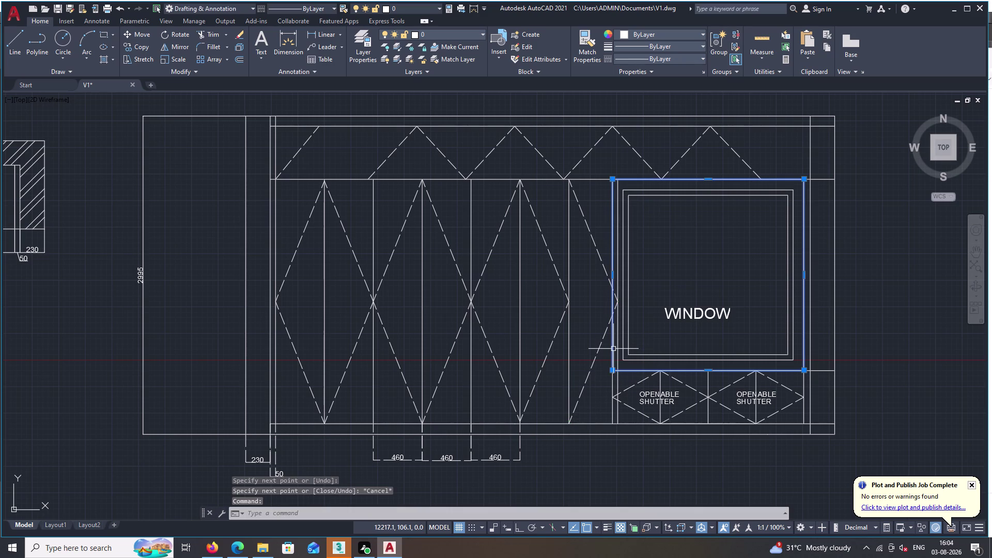
Erase the WINDOW's outer rectangle and back out of editing the short line below it.
key(Delete)
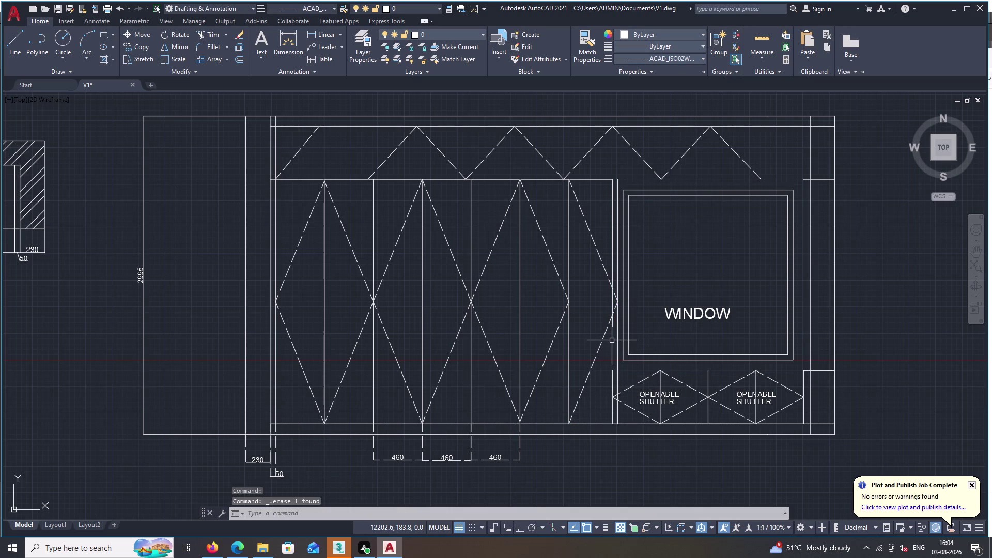
double_click(613, 380)
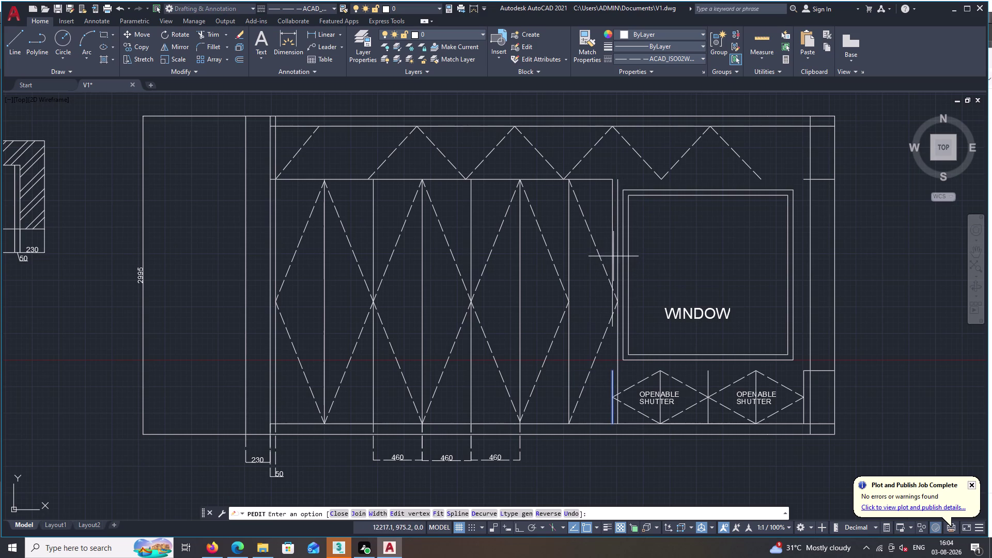
click(613, 253)
key(Delete)
key(Delete)
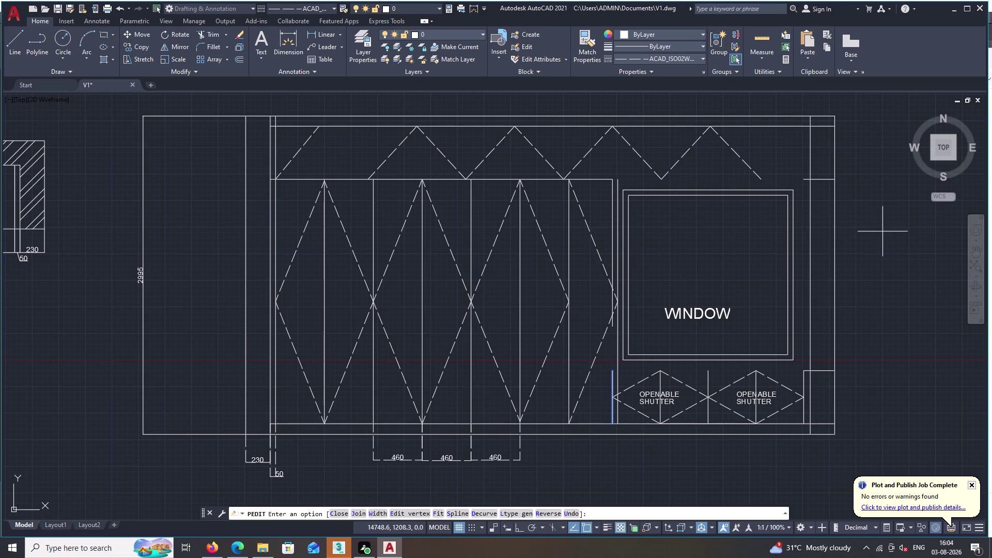
Exit the polyline edit and clear all active commands.
key(Escape)
key(Escape)
key(Escape)
key(Escape)
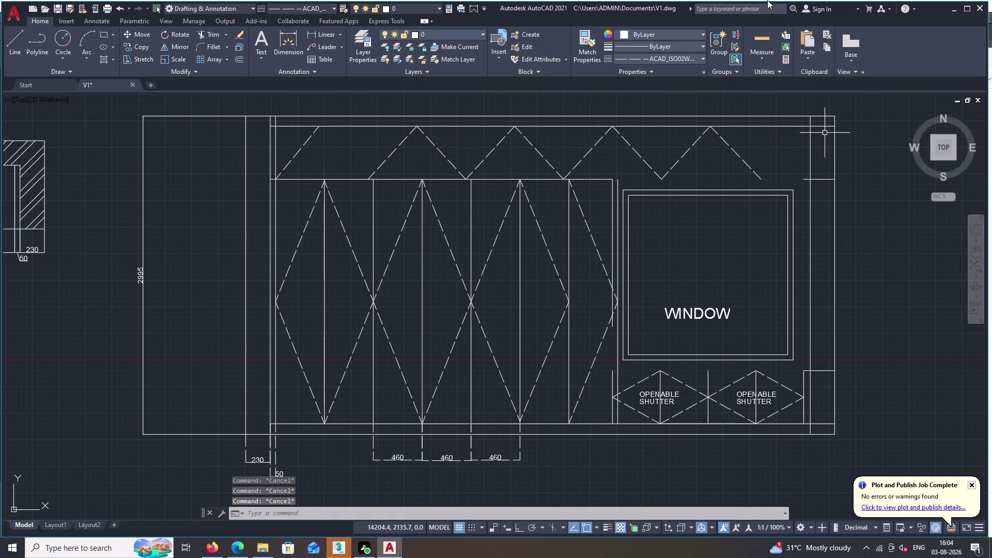
key(Escape)
key(Escape)
key(Escape)
Trim away the short vertical line pieces beside the window and the lower shutters.
text(TR)
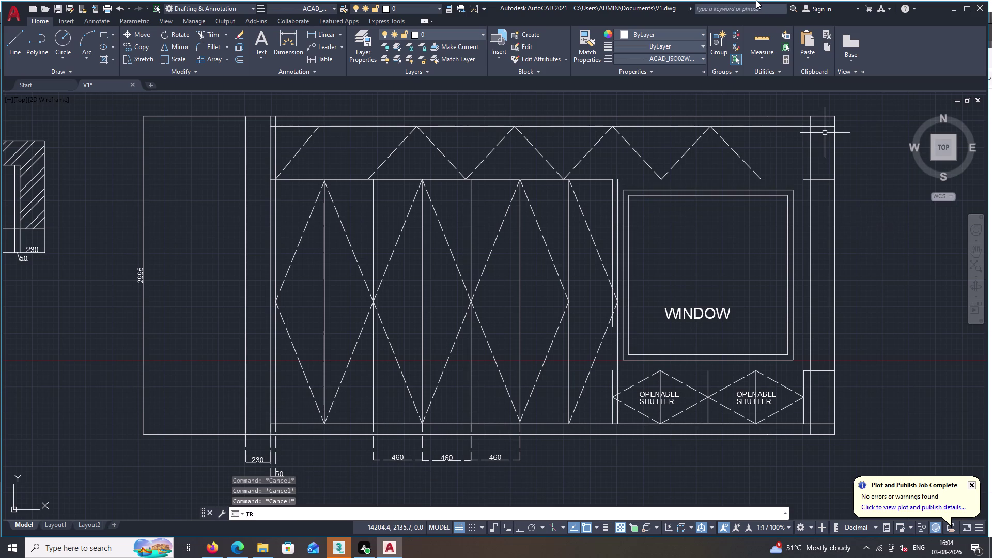
key(space)
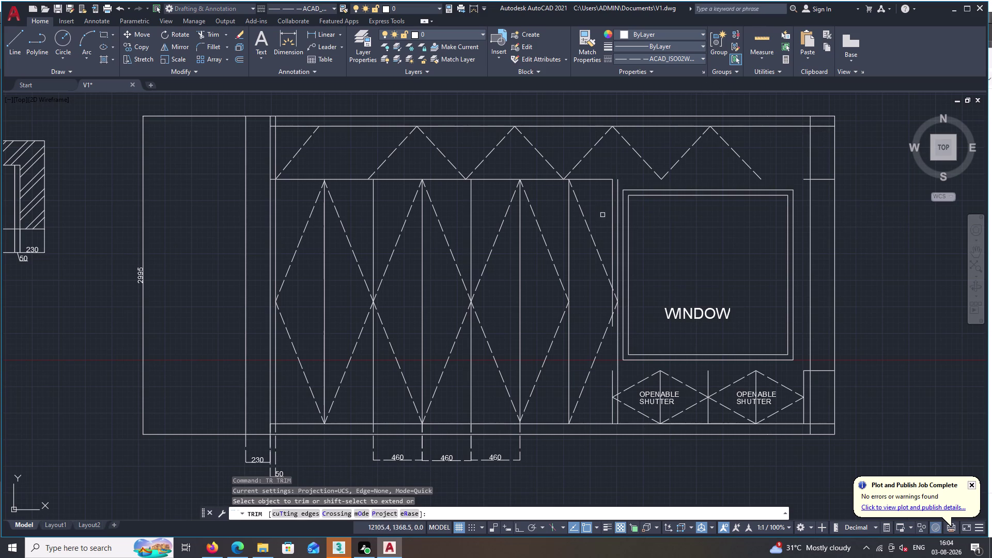
double_click(611, 219)
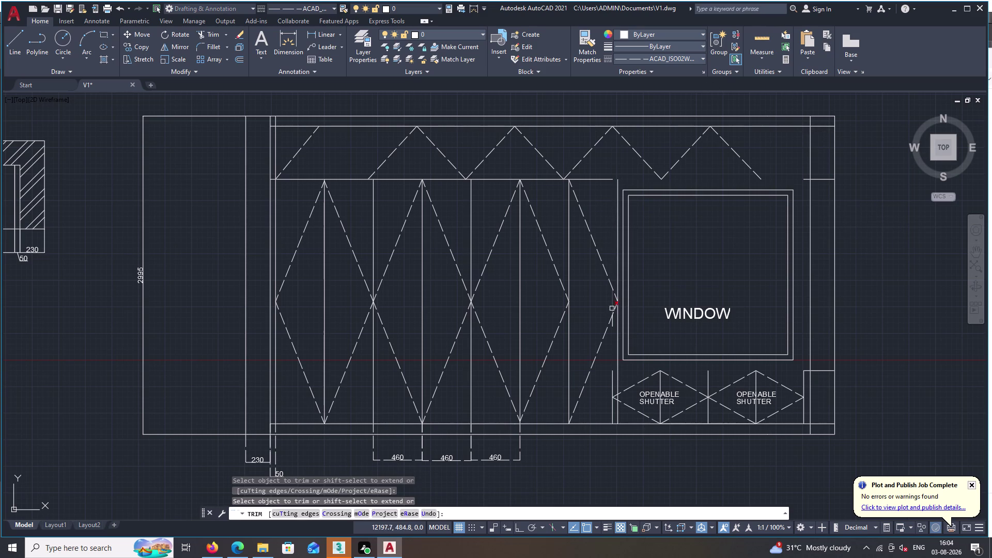
click(613, 303)
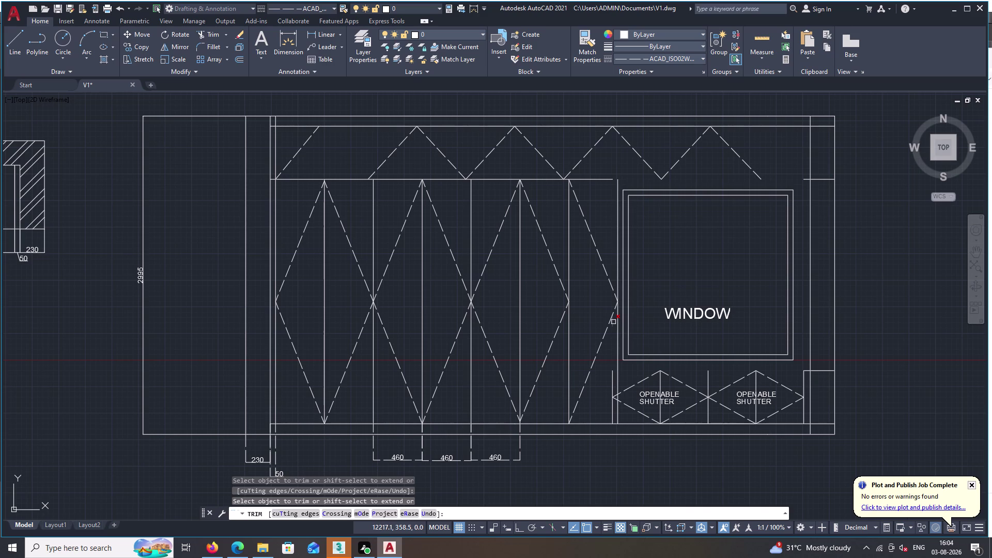
click(613, 322)
click(613, 380)
drag(615, 394, 614, 398)
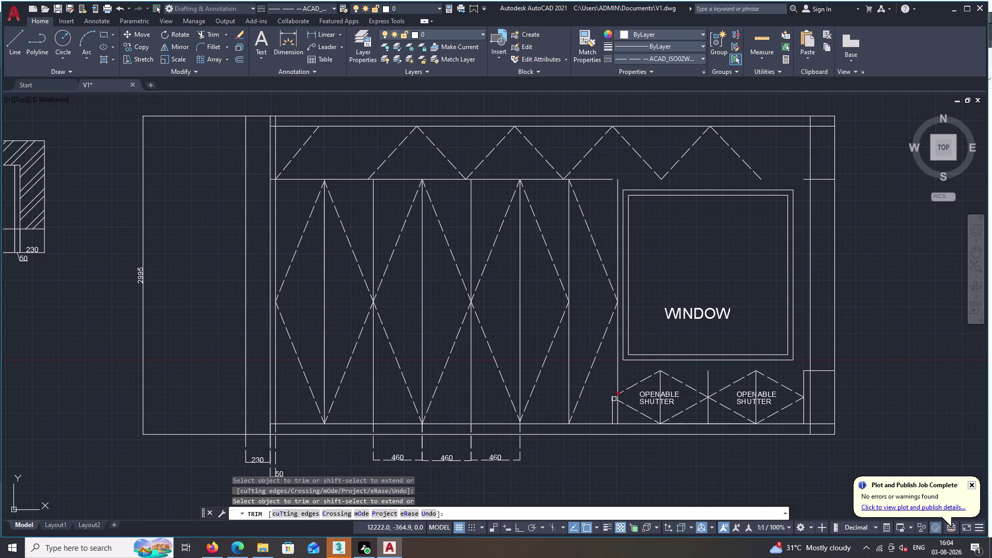
click(614, 399)
click(615, 402)
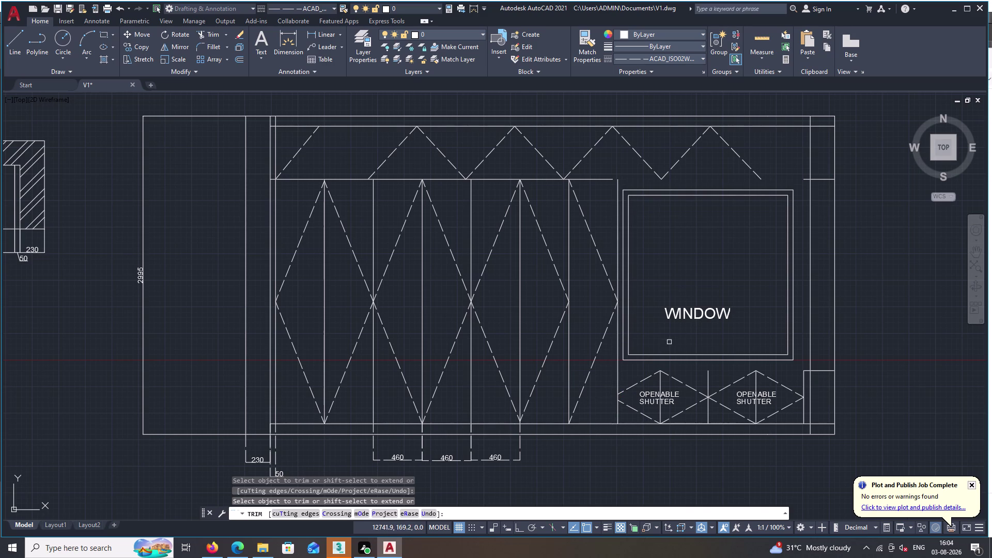
key(Escape)
click(679, 347)
drag(681, 348, 684, 354)
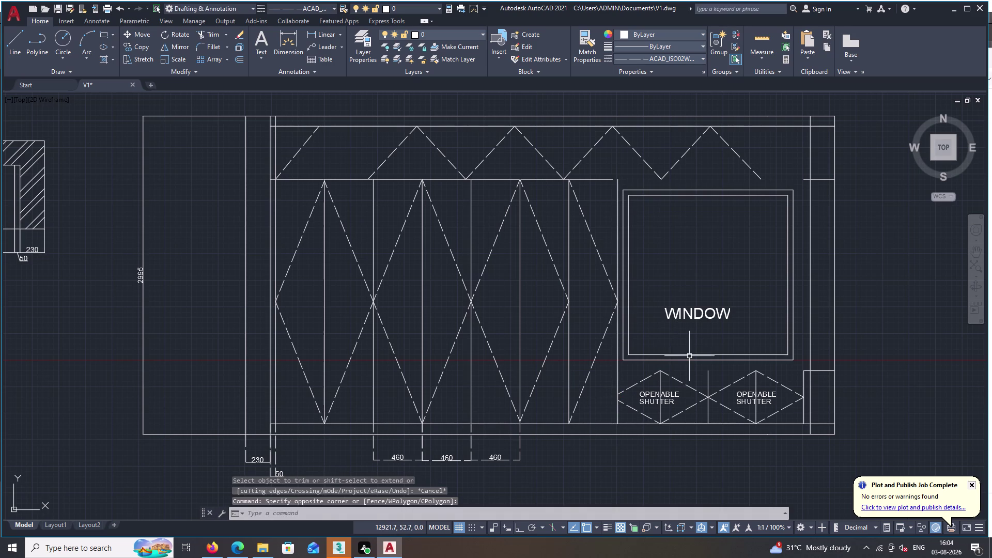
Erase the window's double frame and the edges of the left shutter diamond.
drag(690, 356, 690, 361)
drag(693, 360, 695, 369)
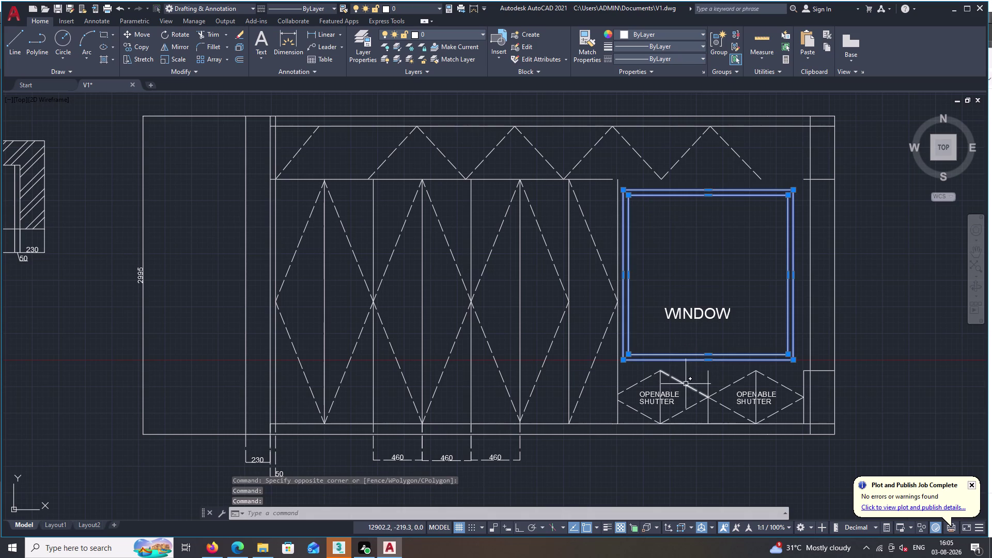
double_click(686, 384)
click(684, 405)
click(656, 400)
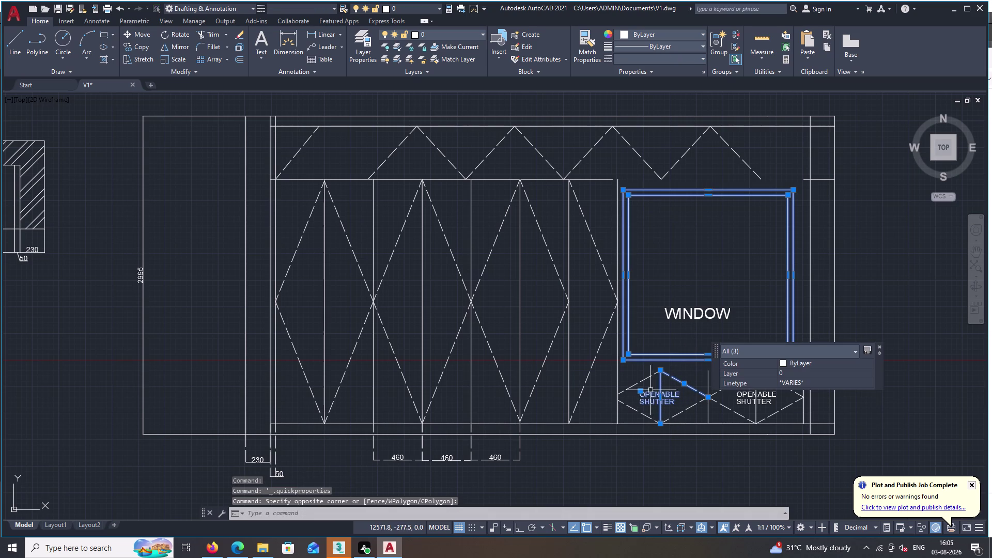
click(645, 382)
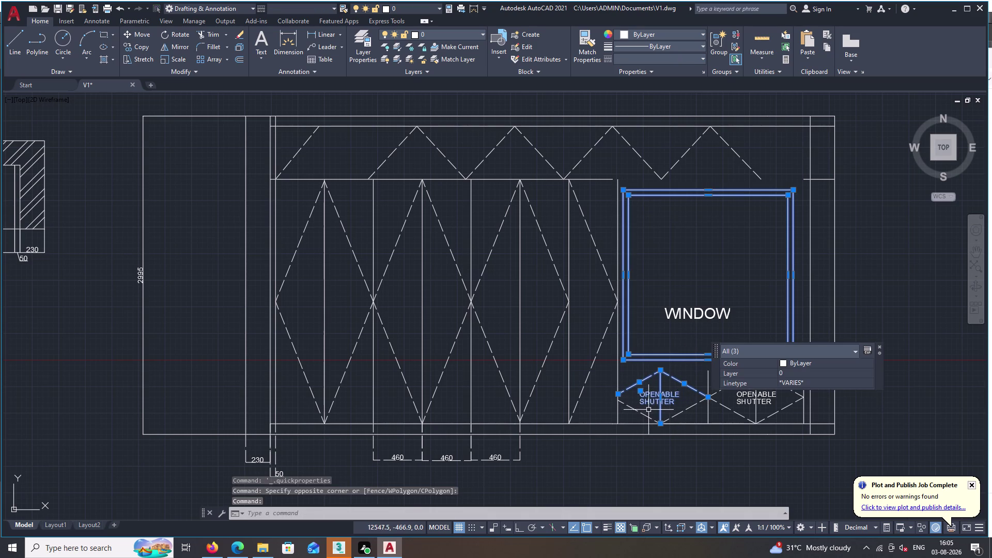
click(650, 412)
drag(649, 412, 656, 413)
double_click(687, 410)
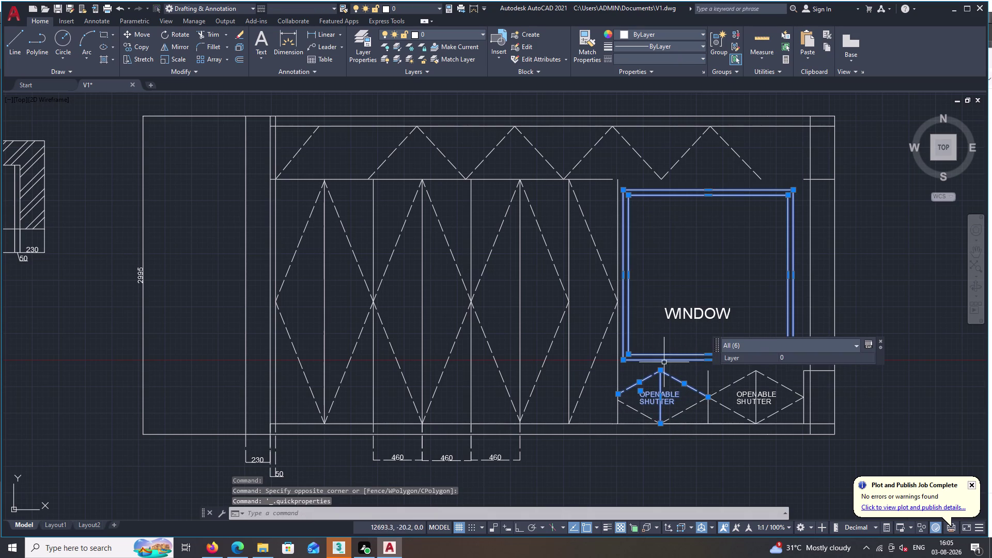
key(Delete)
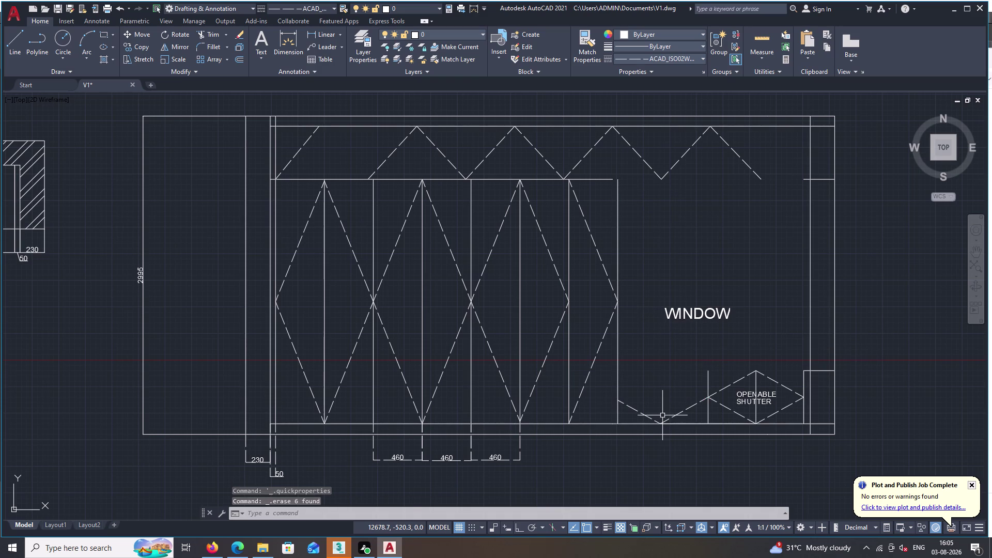
Erase the leftover V lines and the vertical divider below the window.
double_click(662, 416)
key(Delete)
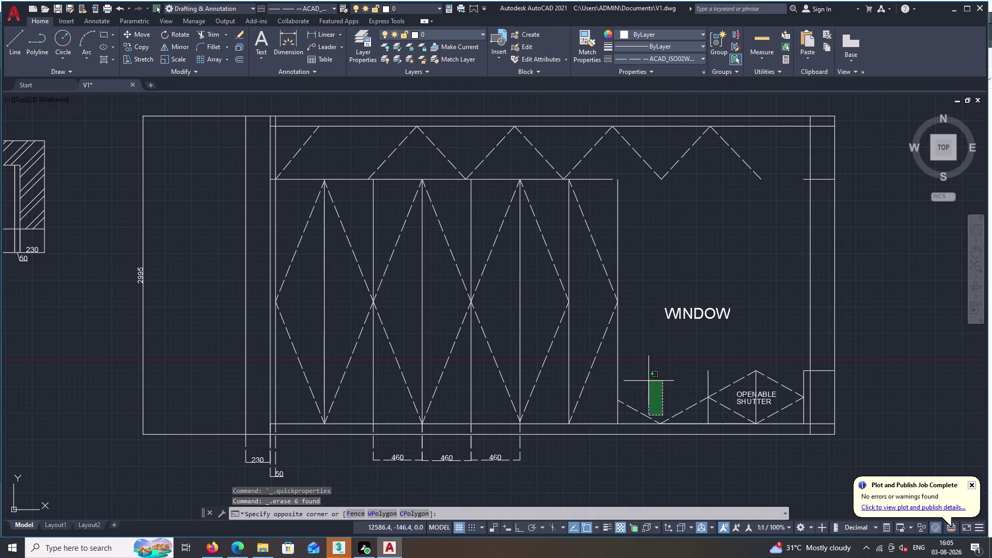
key(Delete)
key(Escape)
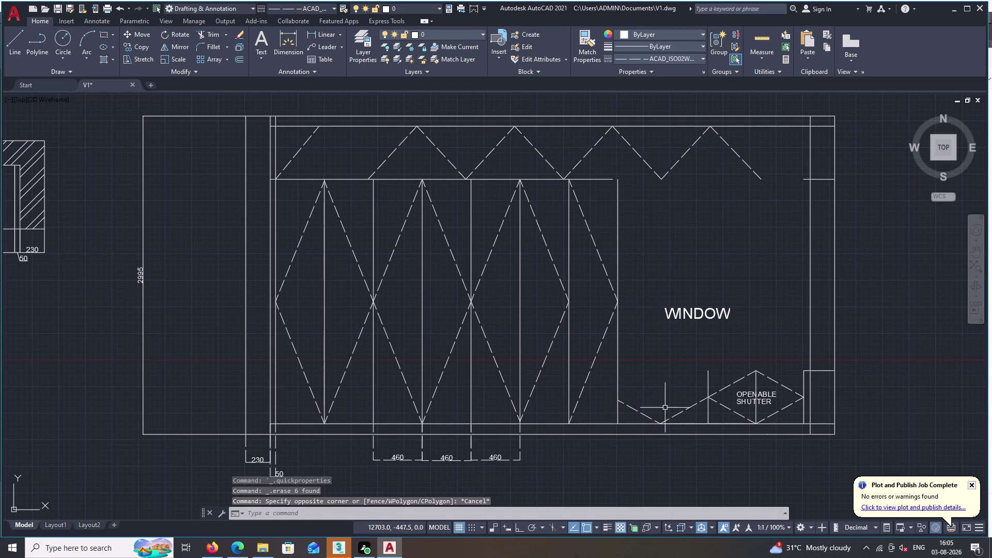
double_click(653, 411)
key(Escape)
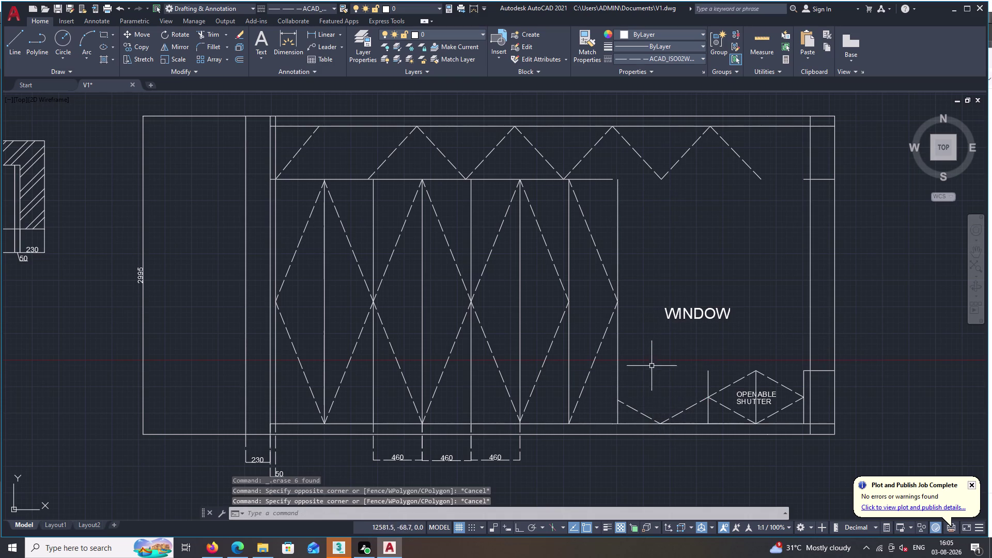
click(644, 413)
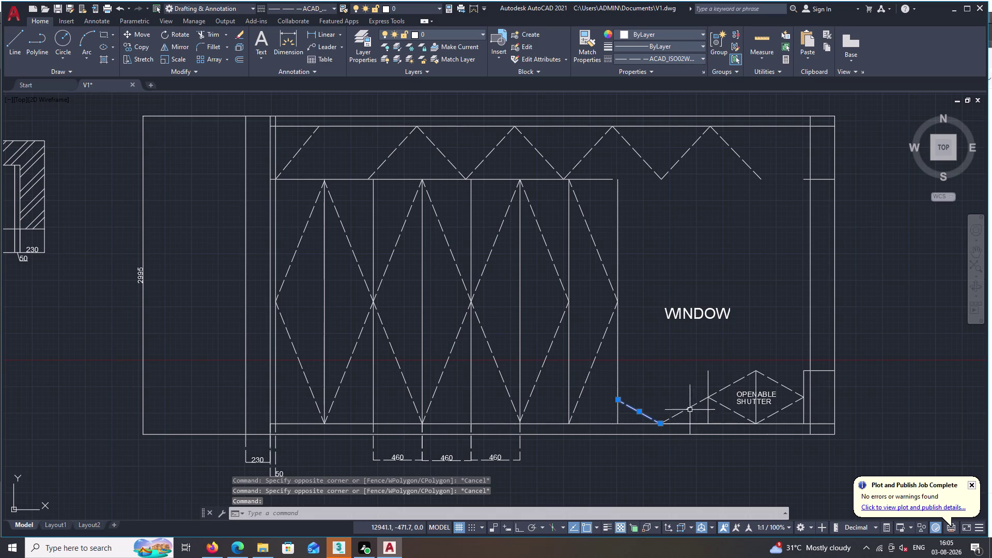
click(688, 407)
triple_click(708, 407)
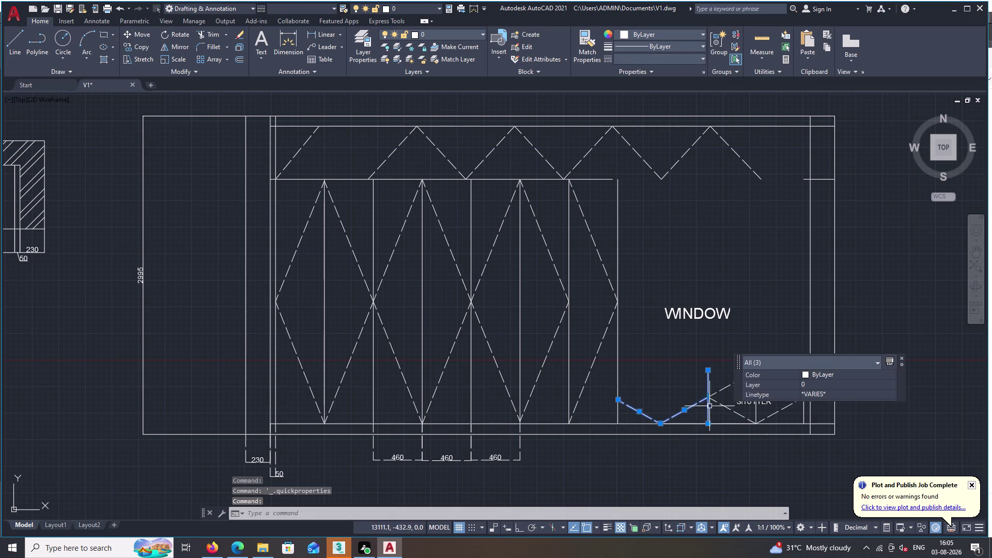
click(724, 392)
key(Escape)
key(Delete)
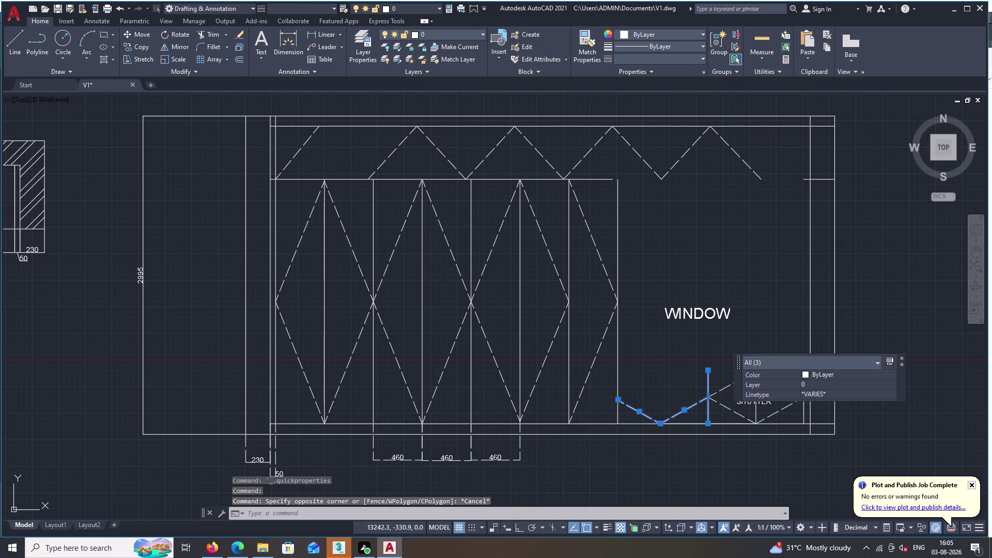
Erase the right diamond's left edges, leaving one triangle.
click(730, 387)
drag(732, 386, 734, 392)
click(737, 410)
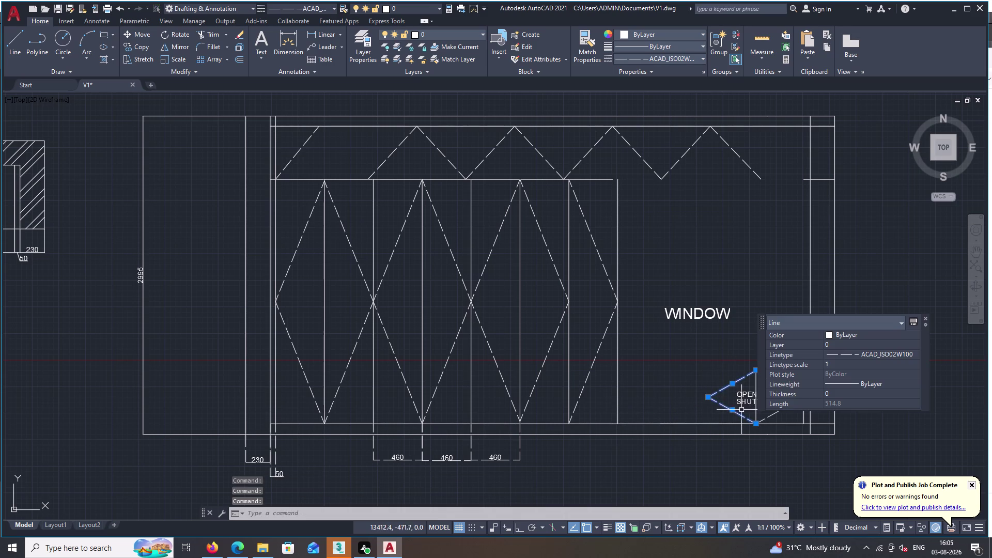
key(Delete)
Open the OPENABLE SHUTTER label for editing.
click(756, 399)
double_click(770, 385)
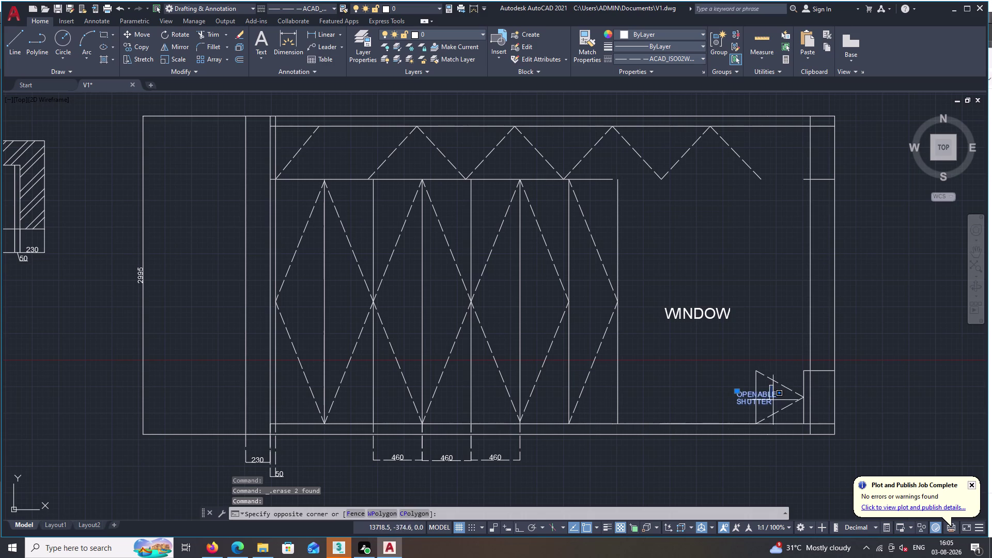
double_click(776, 413)
key(Delete)
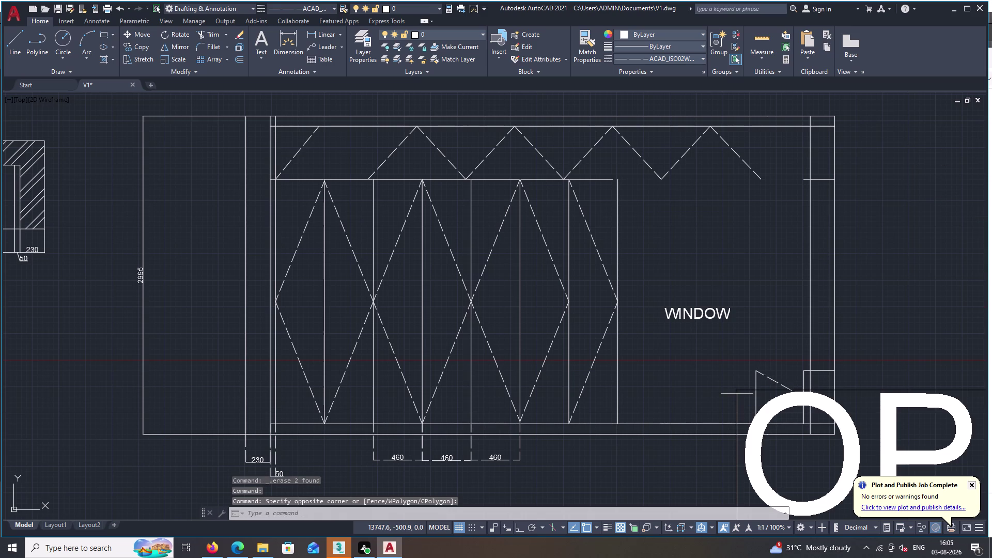
Finish editing the label and zoom out to the elevation's top band.
scroll(down, 3)
key(Escape)
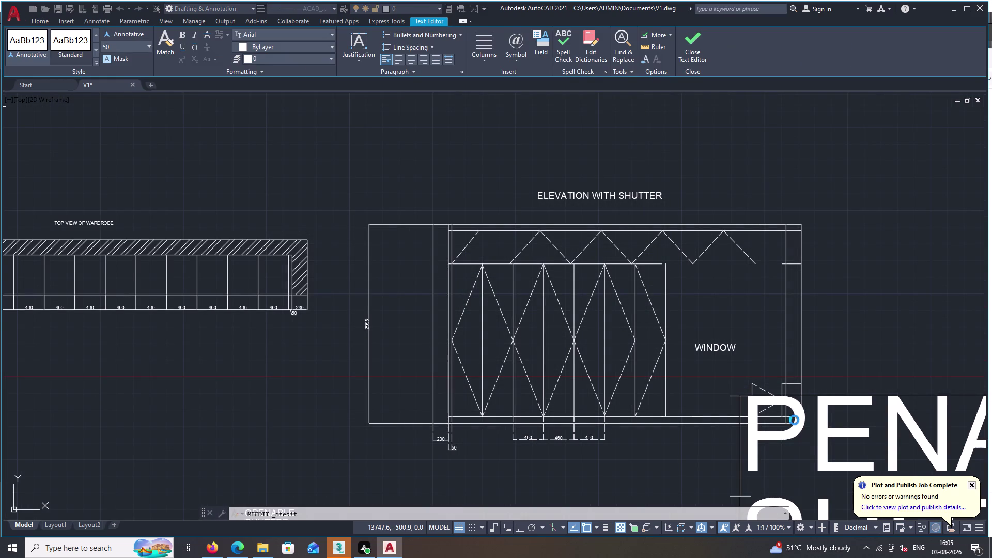
double_click(511, 270)
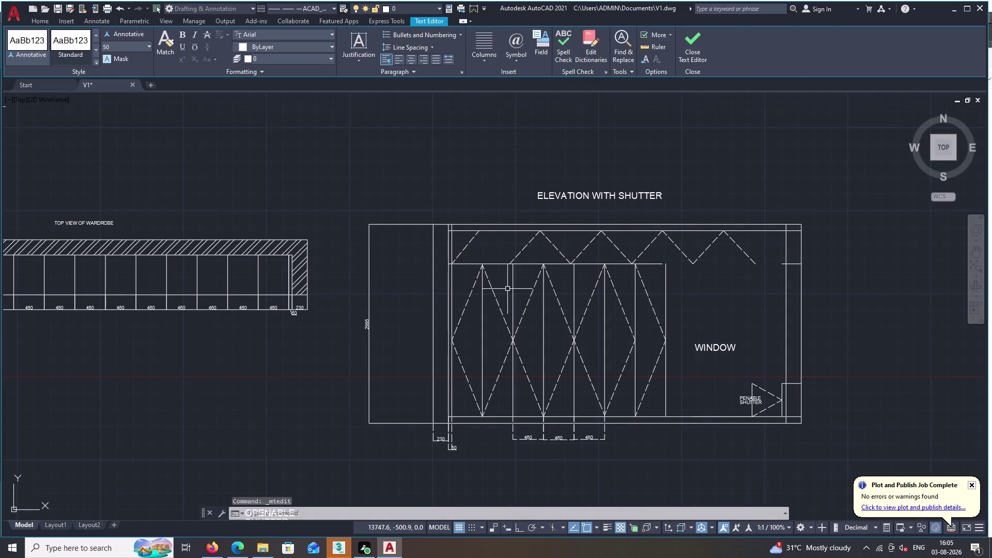
scroll(down, 3)
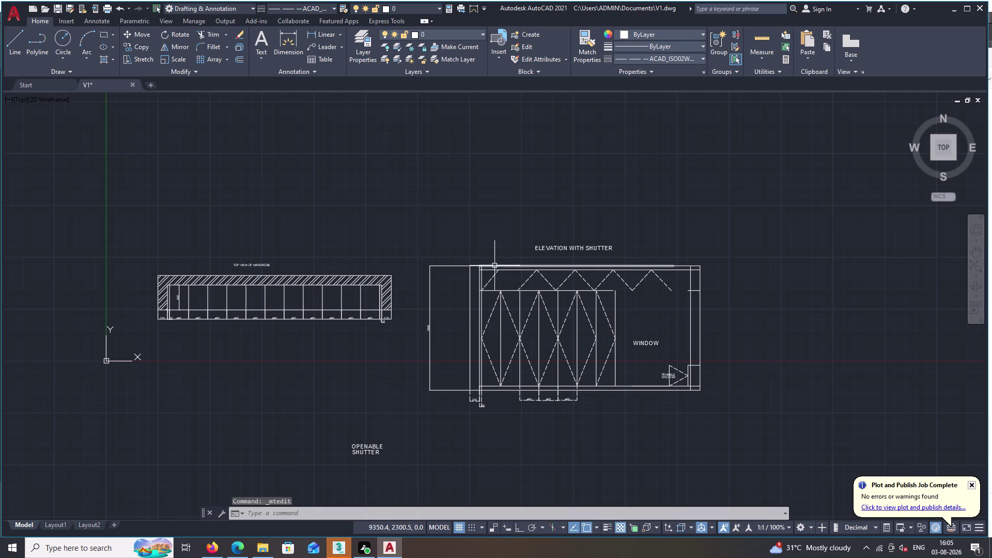
click(491, 278)
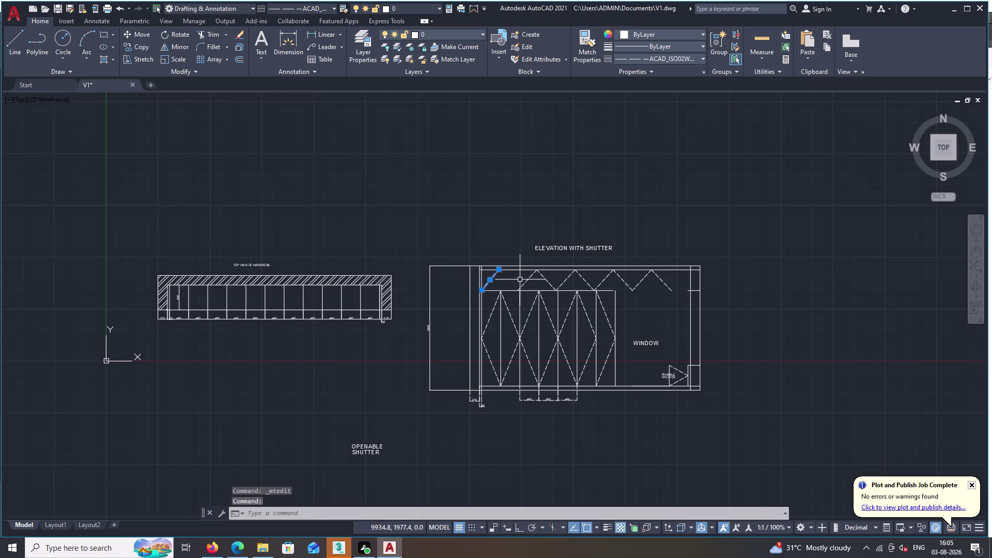
Erase the first group of dashed zigzag lines in the top band.
click(525, 284)
double_click(549, 280)
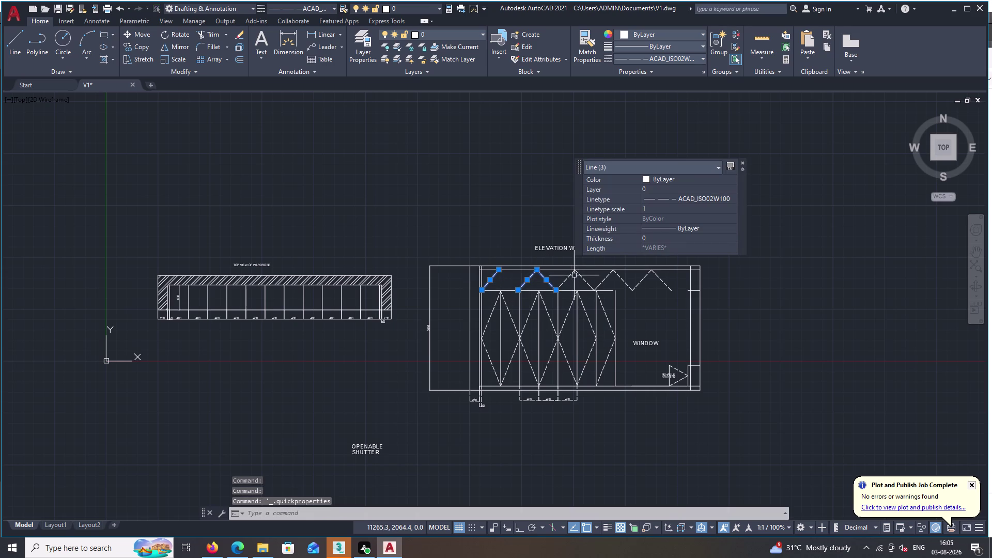
click(574, 276)
click(587, 279)
drag(587, 279, 594, 284)
click(573, 279)
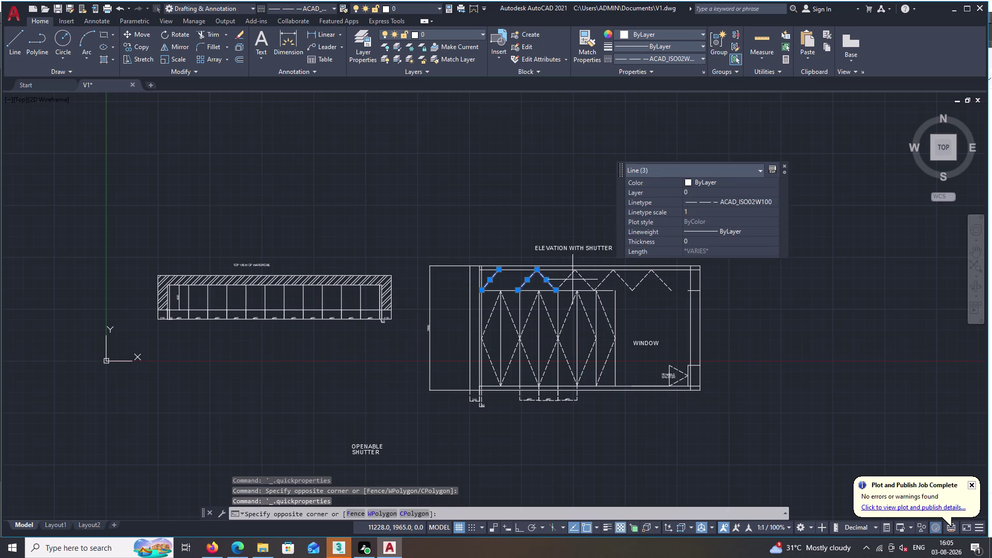
key(Escape)
key(Delete)
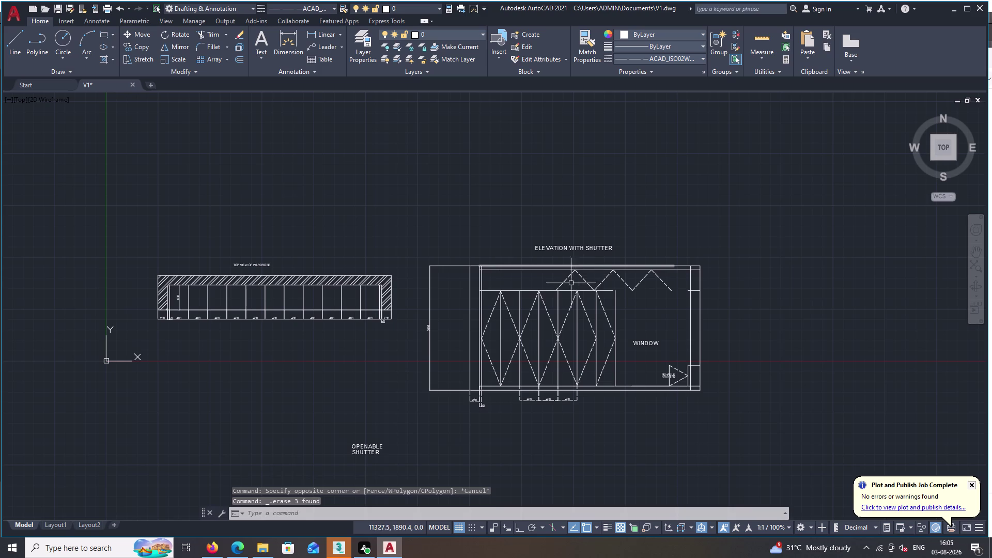
Erase the next group of zigzag lines and select the final two.
double_click(568, 281)
click(583, 281)
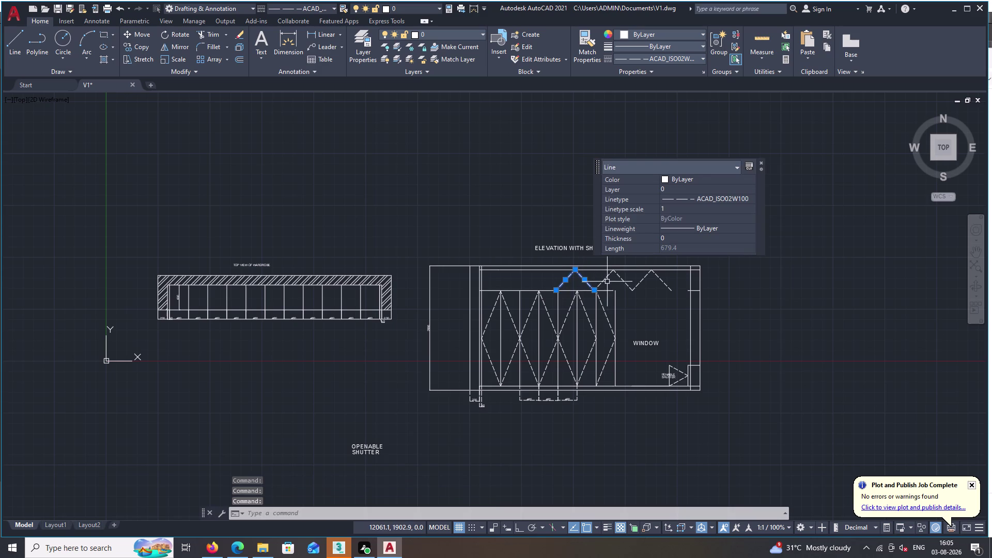
click(606, 281)
click(626, 283)
click(646, 282)
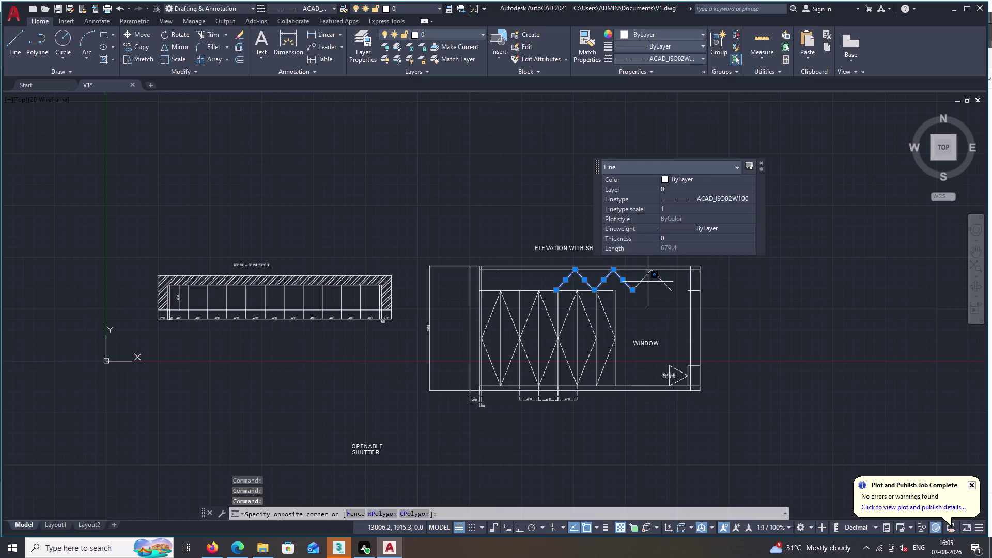
click(662, 281)
key(Delete)
click(643, 280)
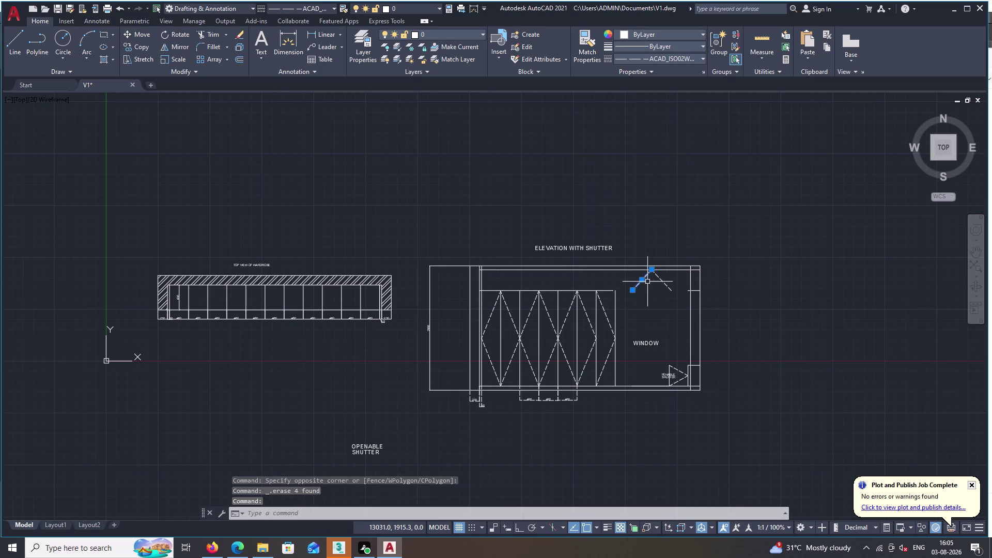
click(660, 281)
Erase the last two zigzag lines, re-centre the drawing and start OFFSET.
key(Delete)
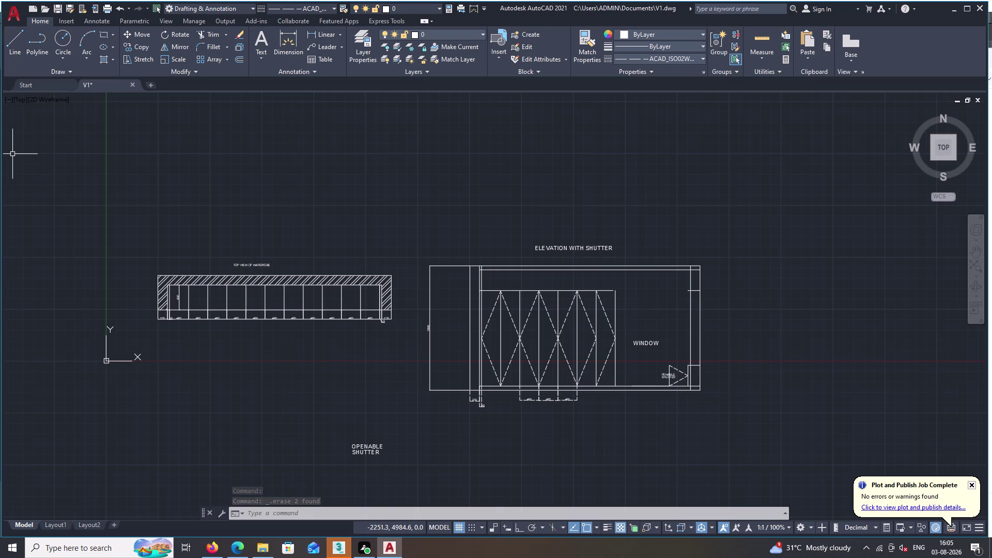
middle_drag(621, 340, 467, 345)
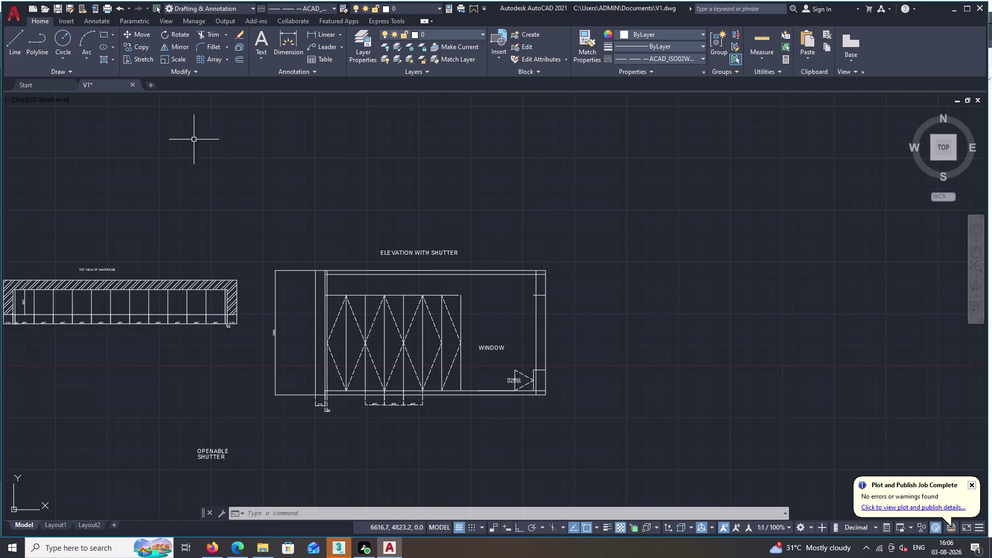
key(o)
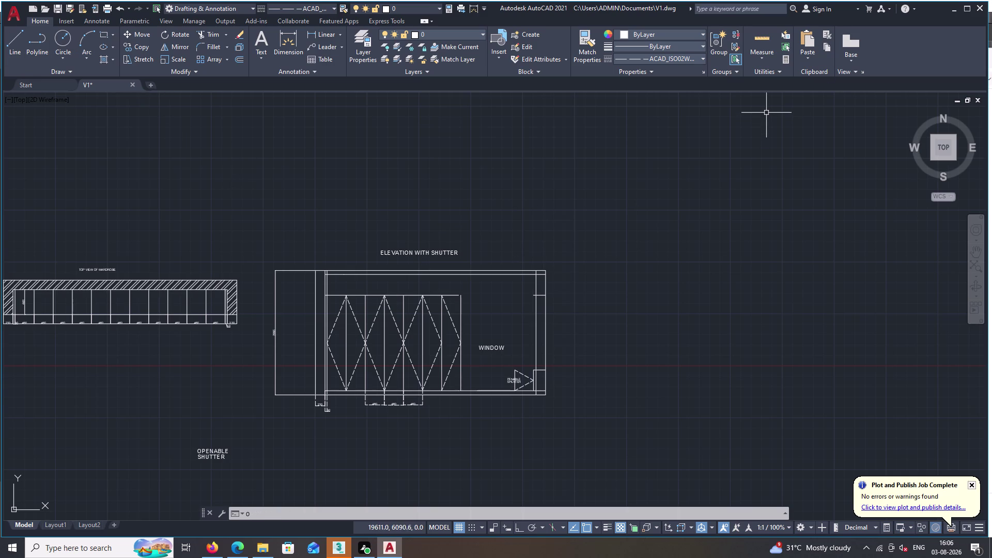
key(space)
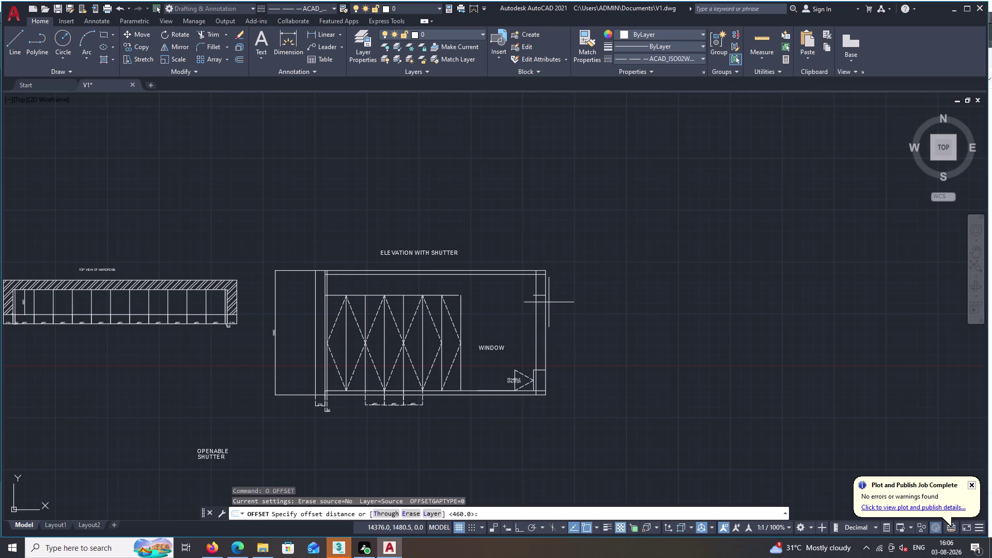
text(450)
key(space)
click(461, 371)
drag(460, 372, 468, 371)
click(499, 369)
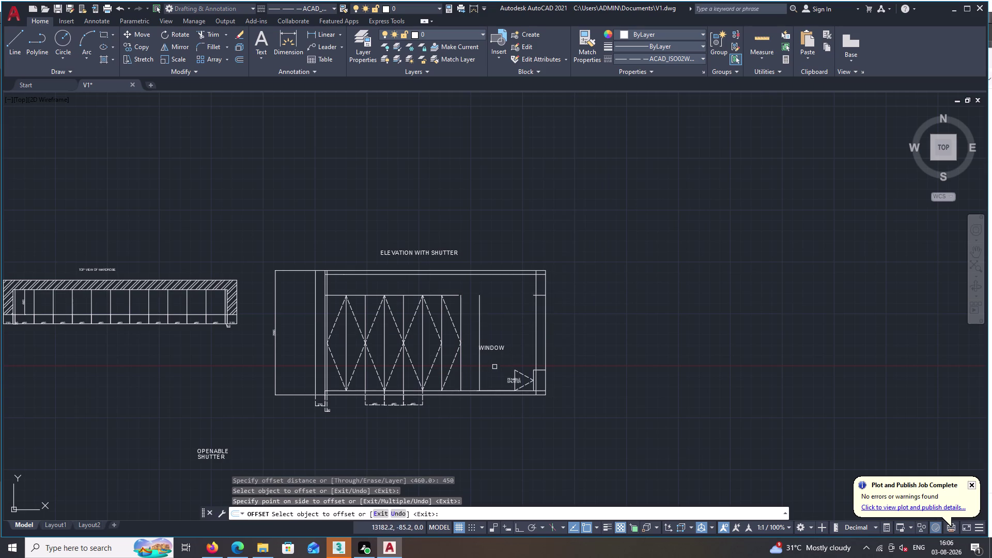
drag(478, 366, 493, 366)
double_click(496, 366)
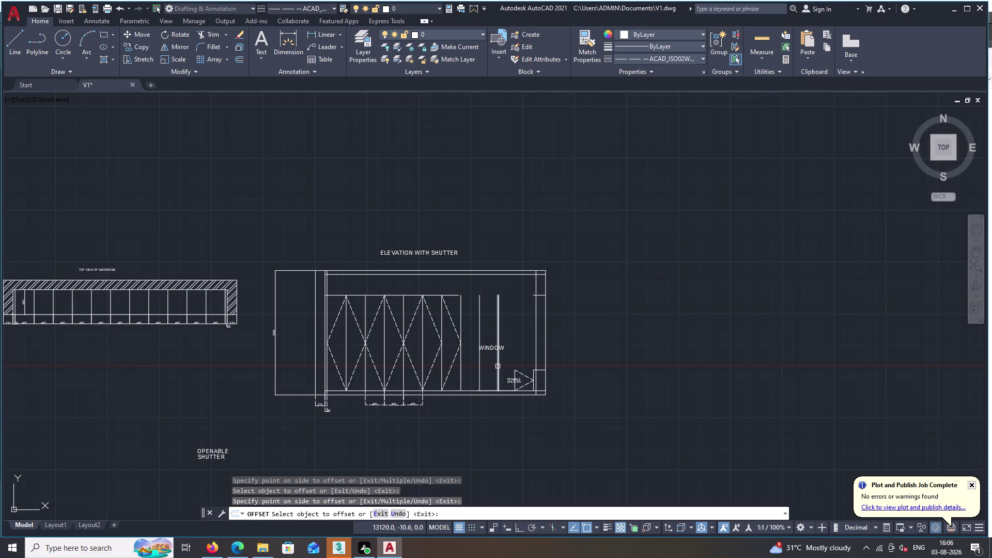
click(498, 367)
click(517, 367)
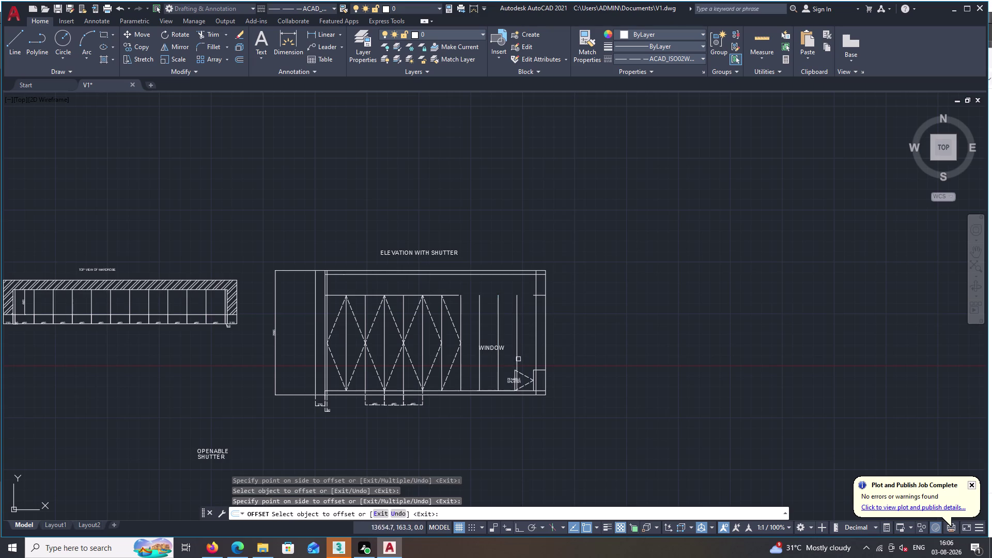
click(518, 359)
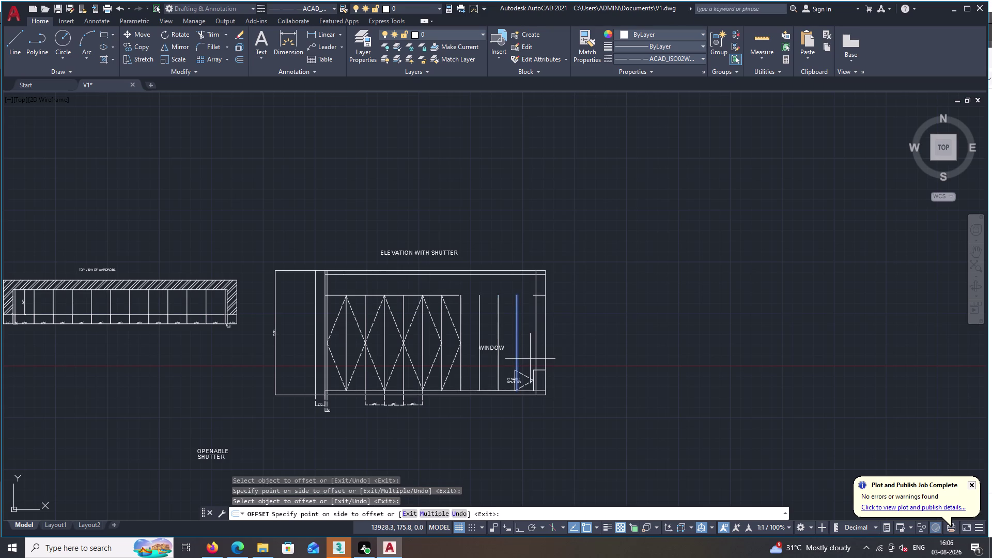
click(530, 359)
scroll(down, 3)
scroll(up, 3)
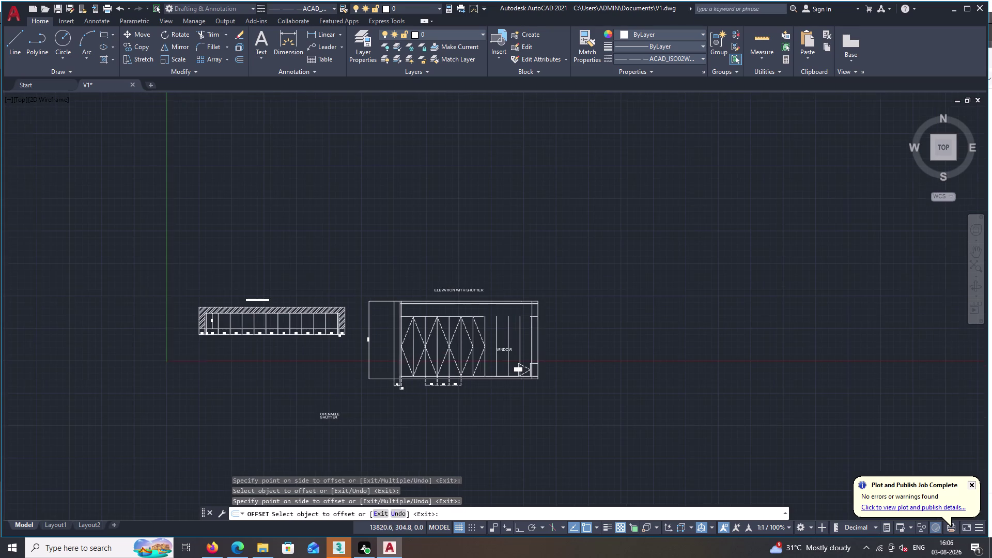
scroll(up, 3)
scroll(up, 3)
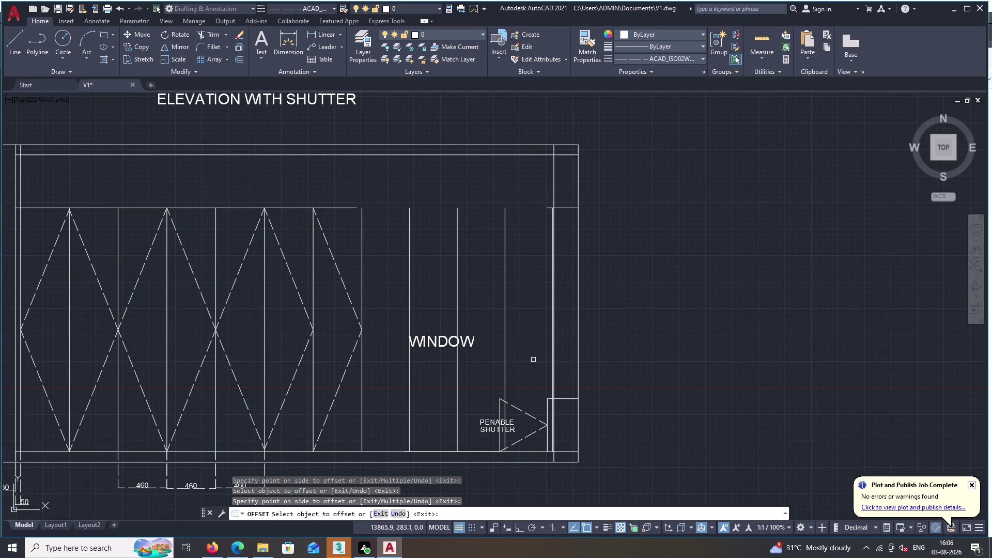
click(547, 414)
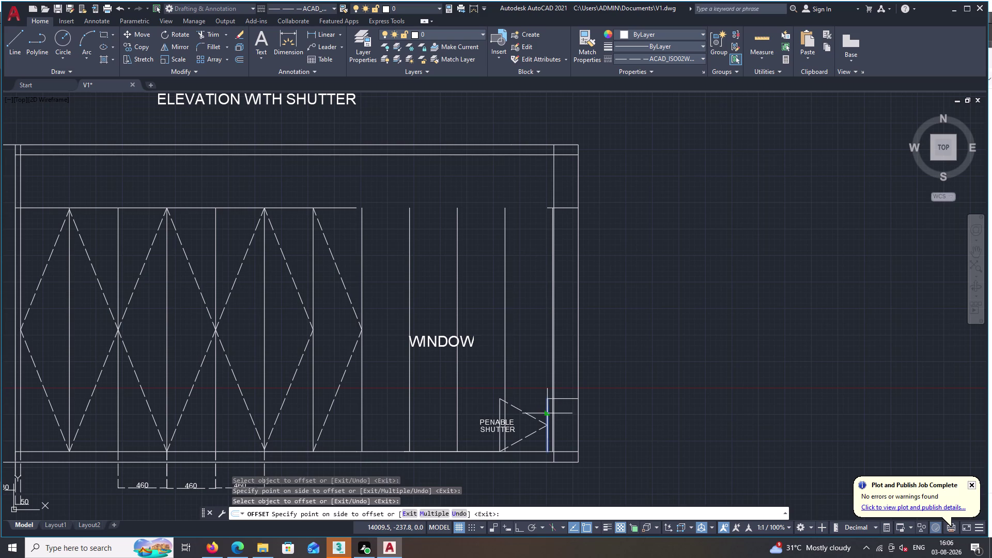
key(Delete)
key(Delete)
key(Delete)
key(Delete)
key(Escape)
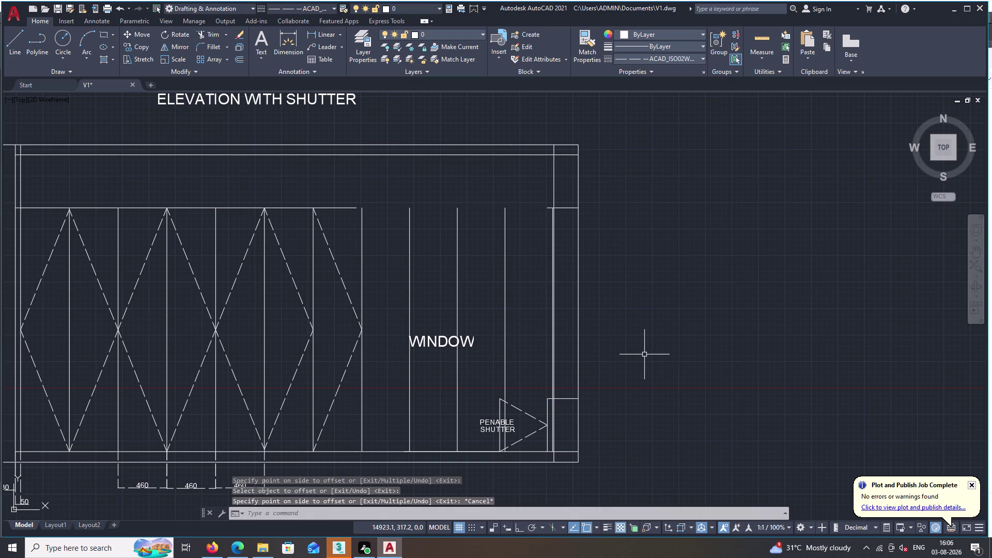
click(547, 417)
key(Delete)
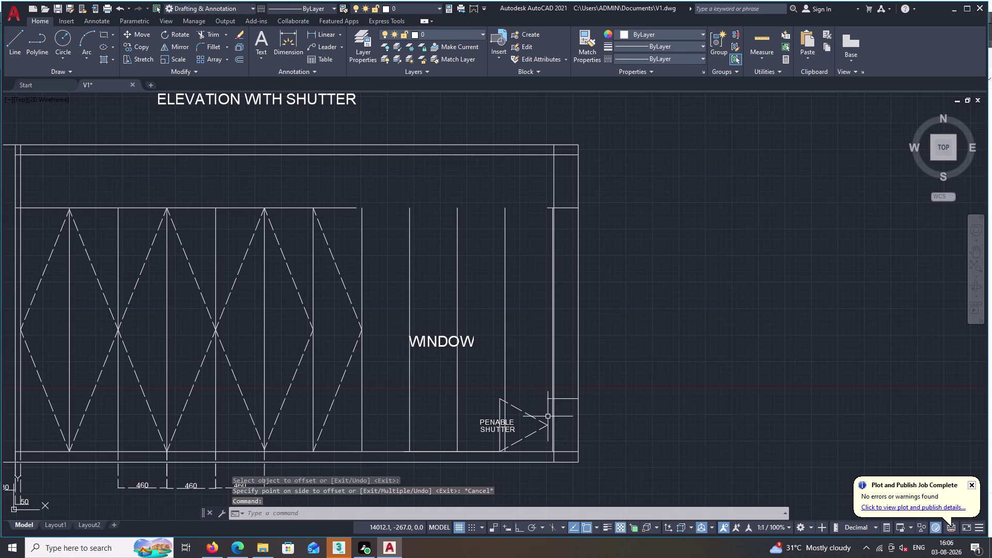
scroll(up, 3)
Erase the two stray vertical lines beside the window.
scroll(up, 3)
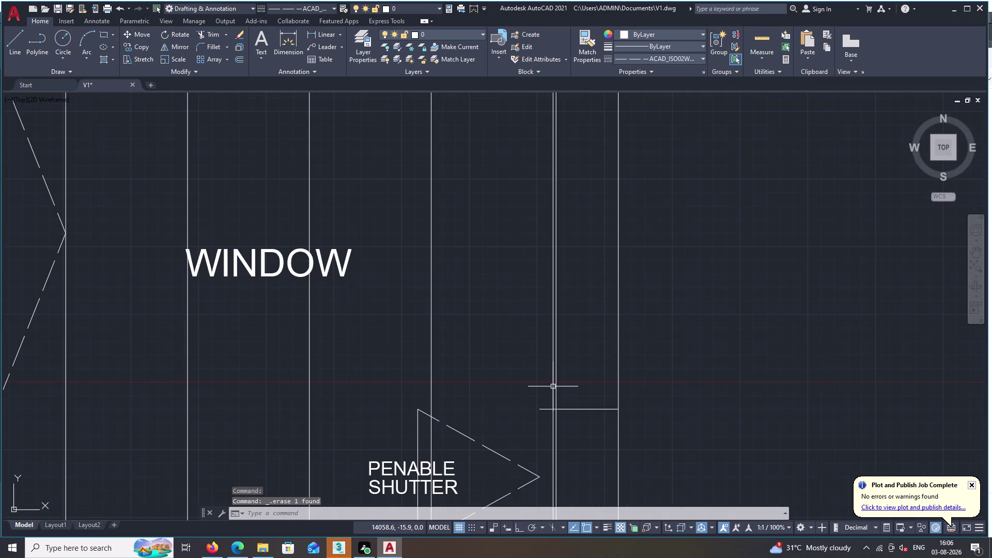
click(551, 386)
click(555, 385)
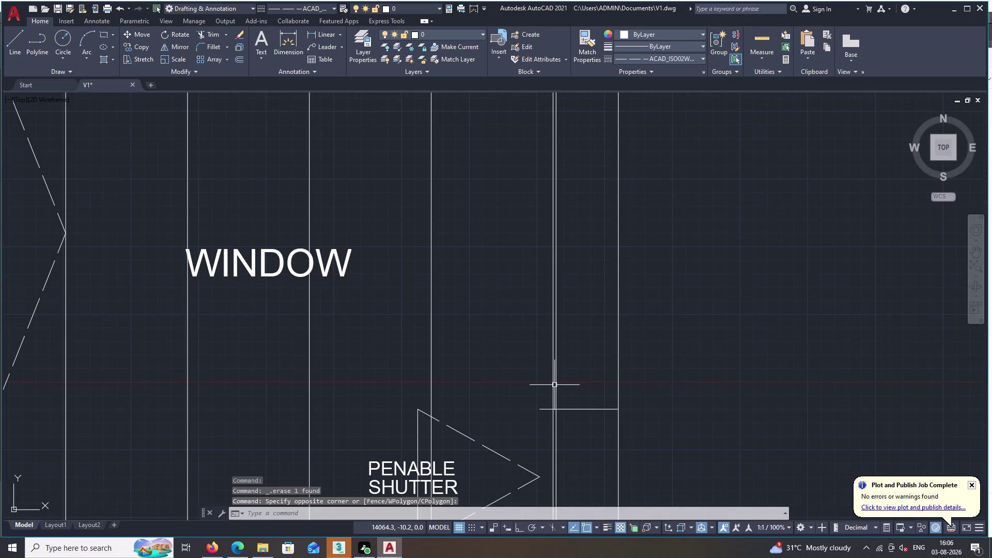
click(558, 374)
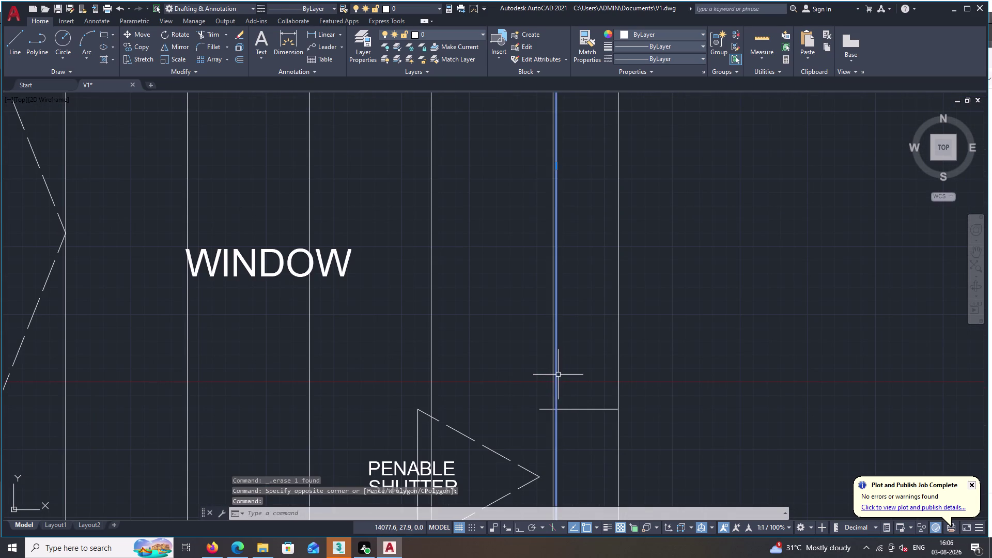
click(553, 380)
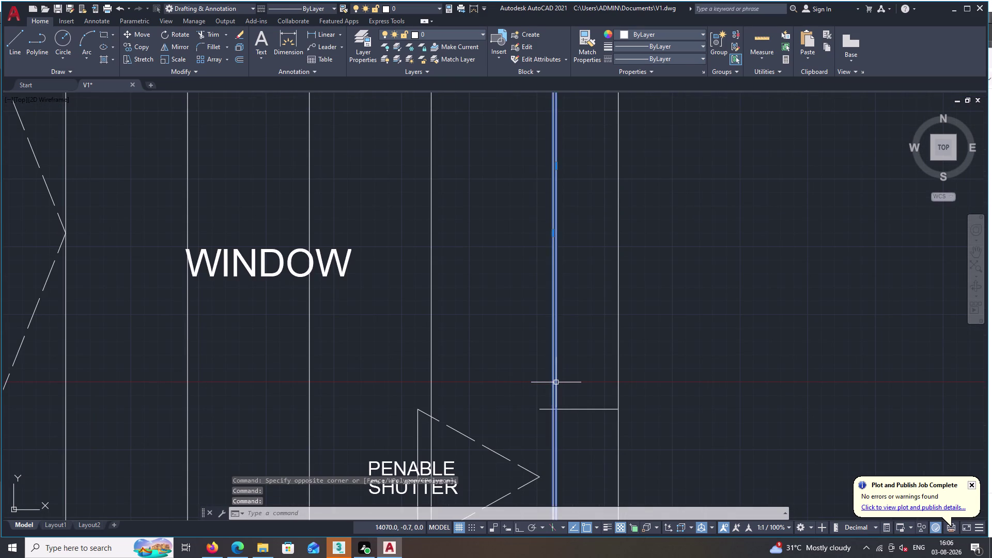
key(Delete)
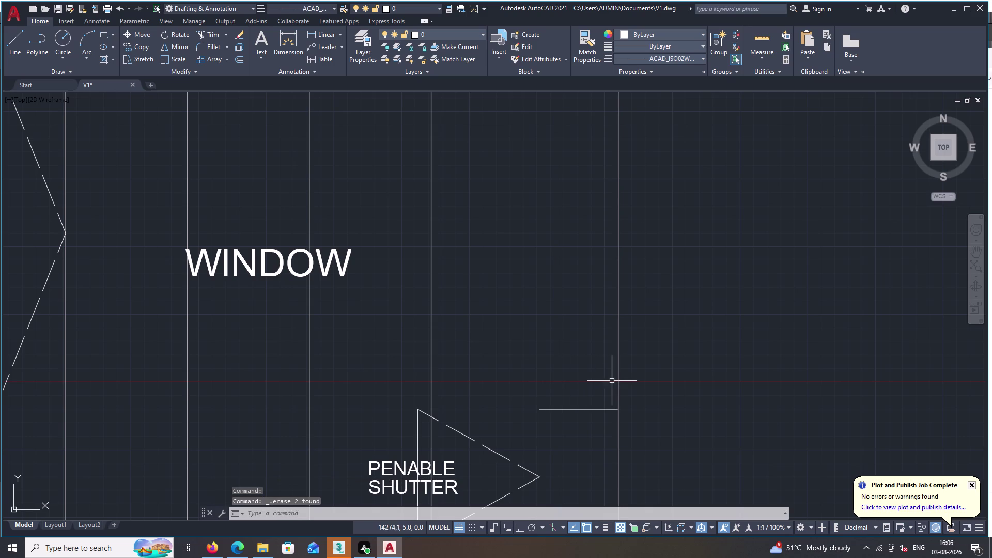
Erase the remaining extra vertical line and a leftover line segment.
click(616, 382)
double_click(619, 384)
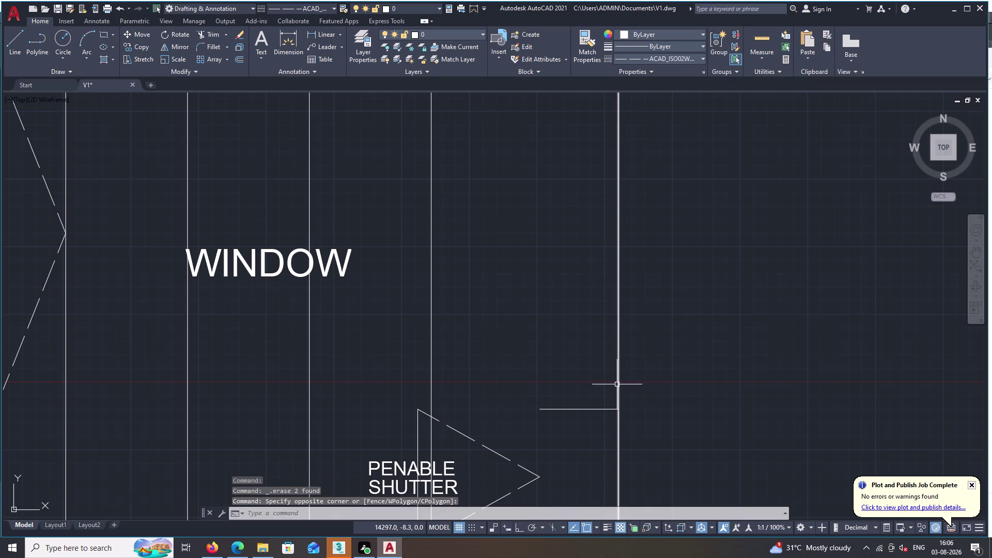
double_click(619, 394)
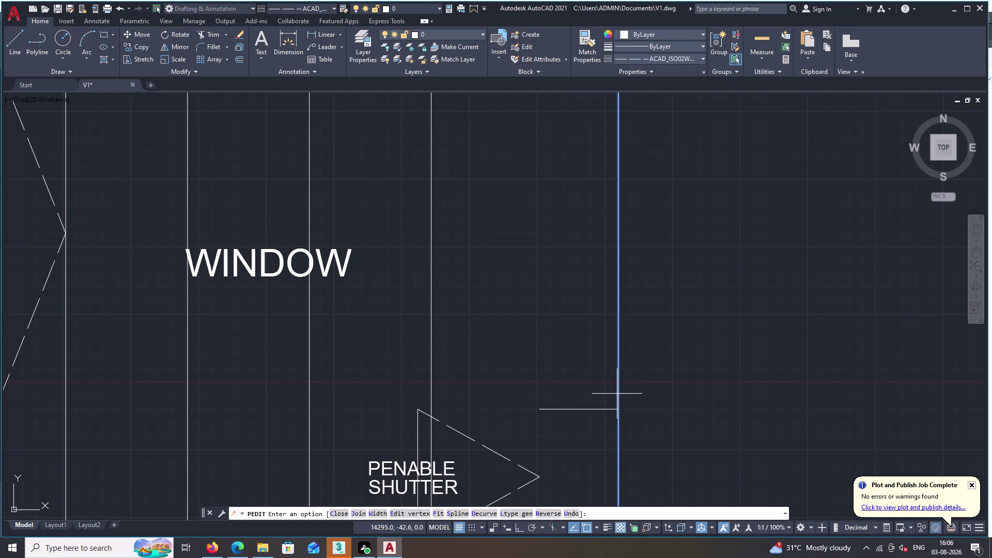
key(Delete)
key(Escape)
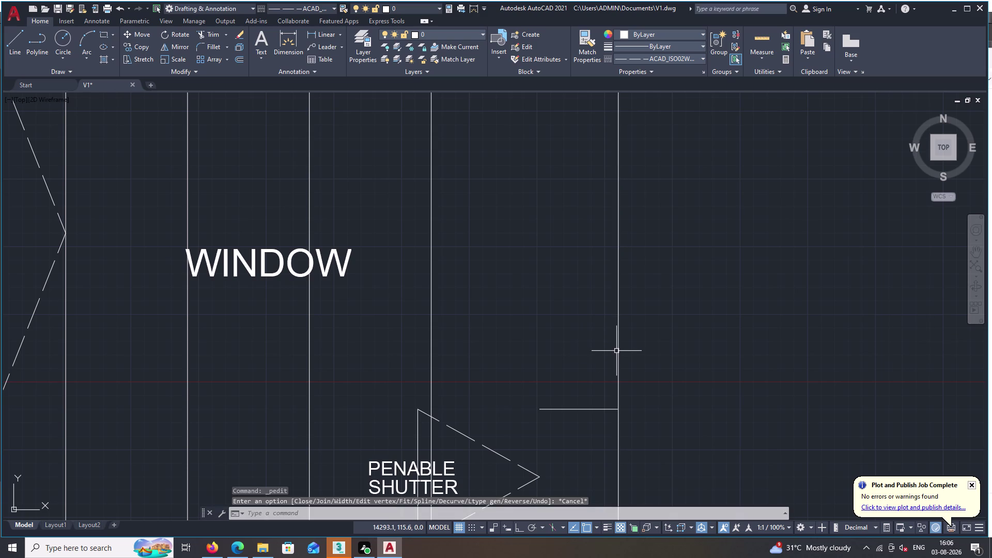
click(617, 351)
key(Delete)
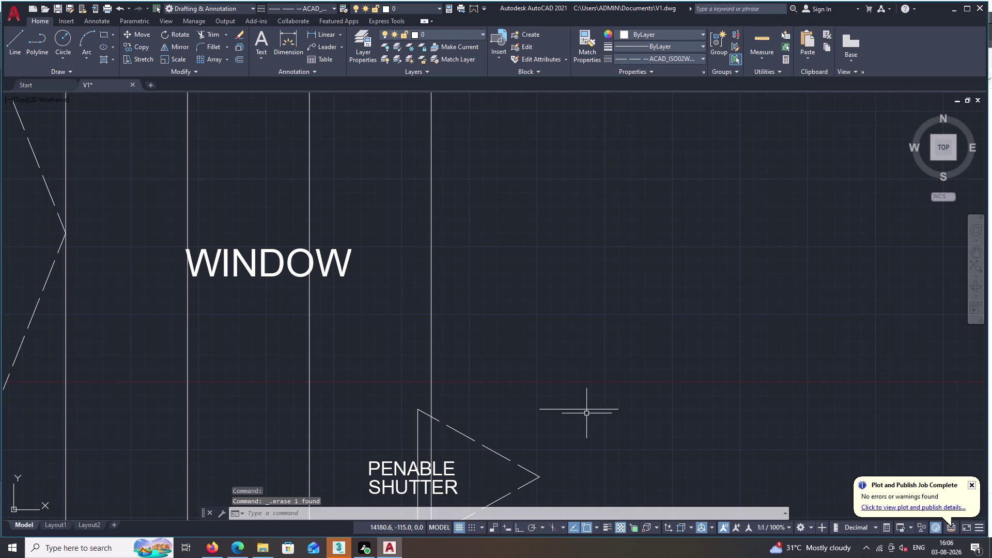
click(588, 410)
key(Delete)
Erase the dashed shutter triangle, the PENABLE SHUTTER label and the tall vertical line.
scroll(down, 3)
middle_drag(570, 394, 583, 360)
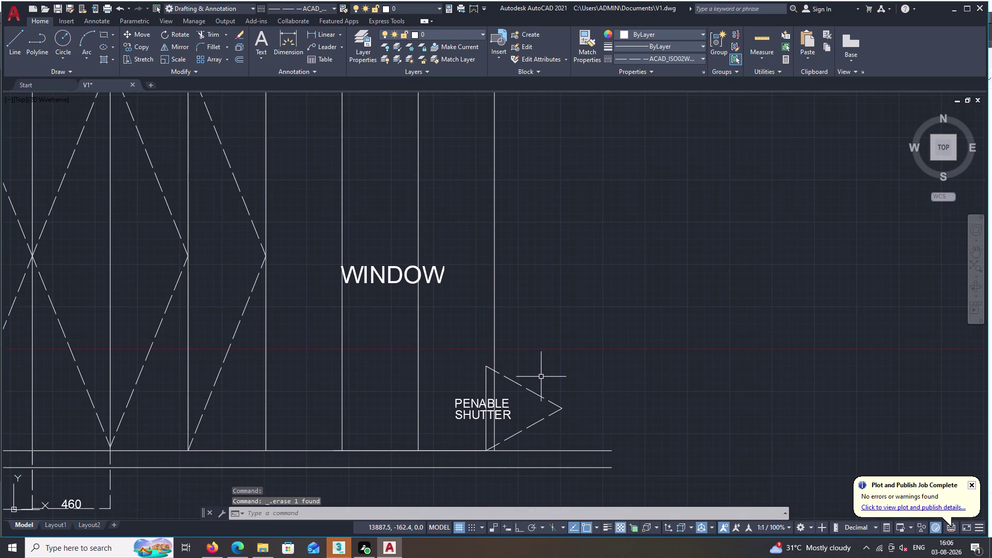
click(532, 392)
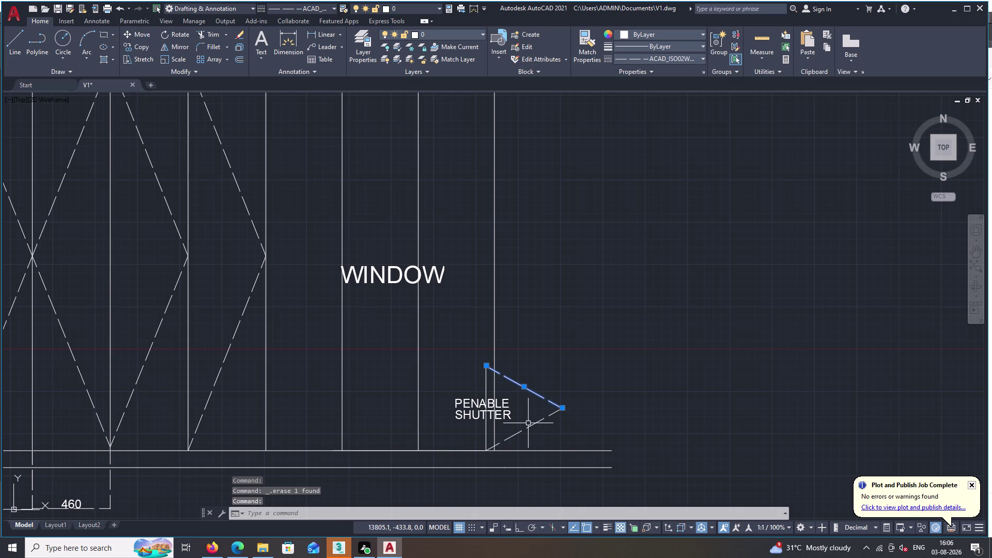
double_click(528, 423)
double_click(482, 403)
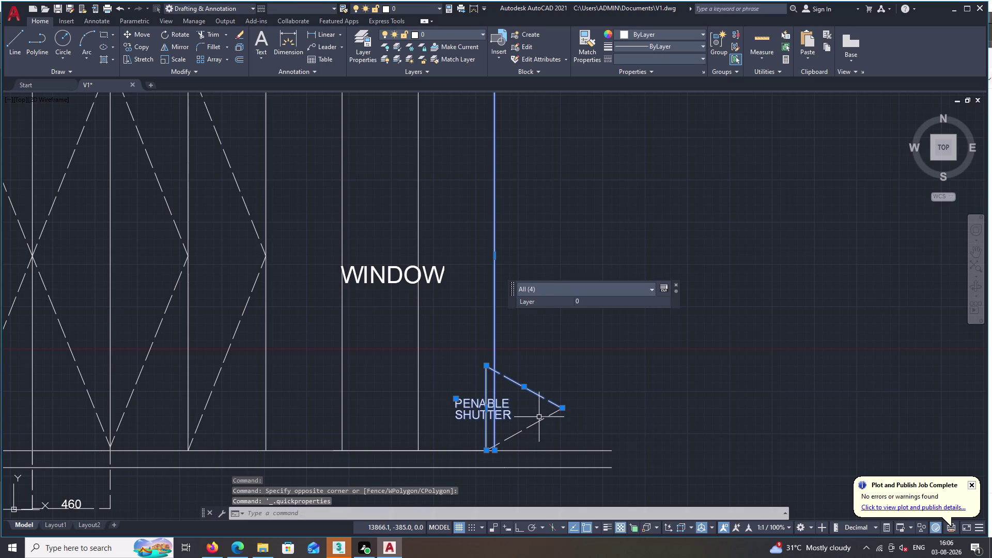
click(540, 421)
key(Delete)
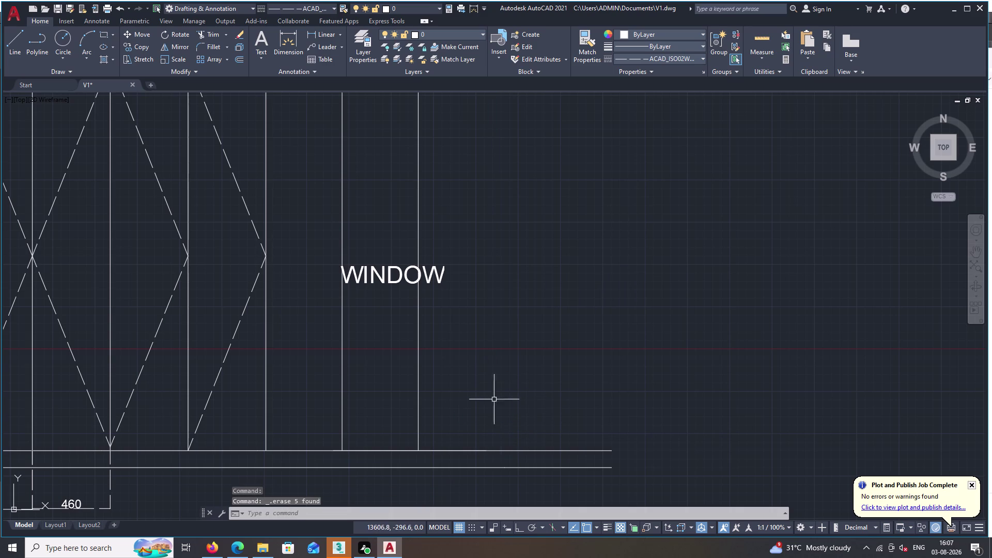
Cancel any active commands to return to an idle prompt.
key(Escape)
key(Escape)
key(Escape)
key(Escape)
key(Escape)
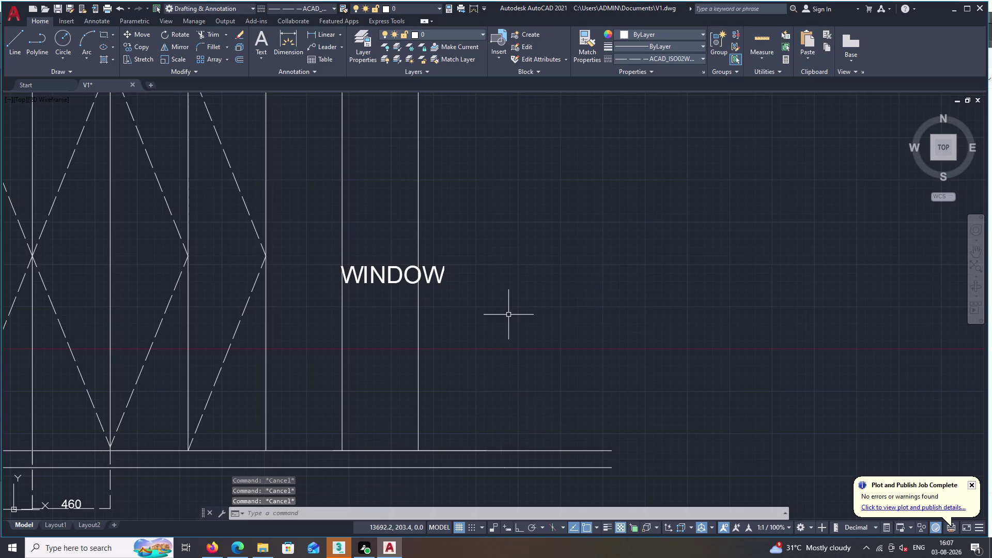
key(space)
key(space)
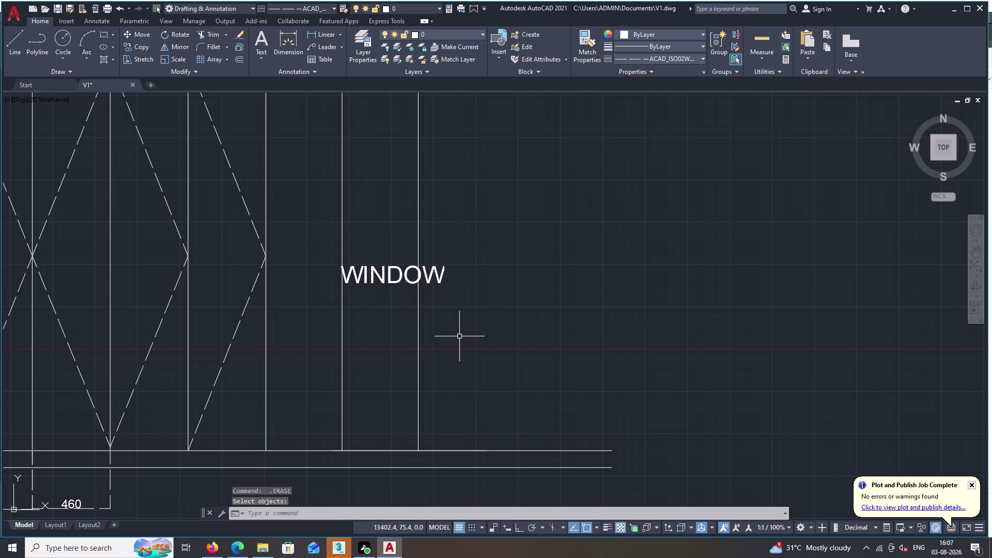
key(Escape)
Offset two new vertical lines to the right at the 450 distance.
key(o)
key(space)
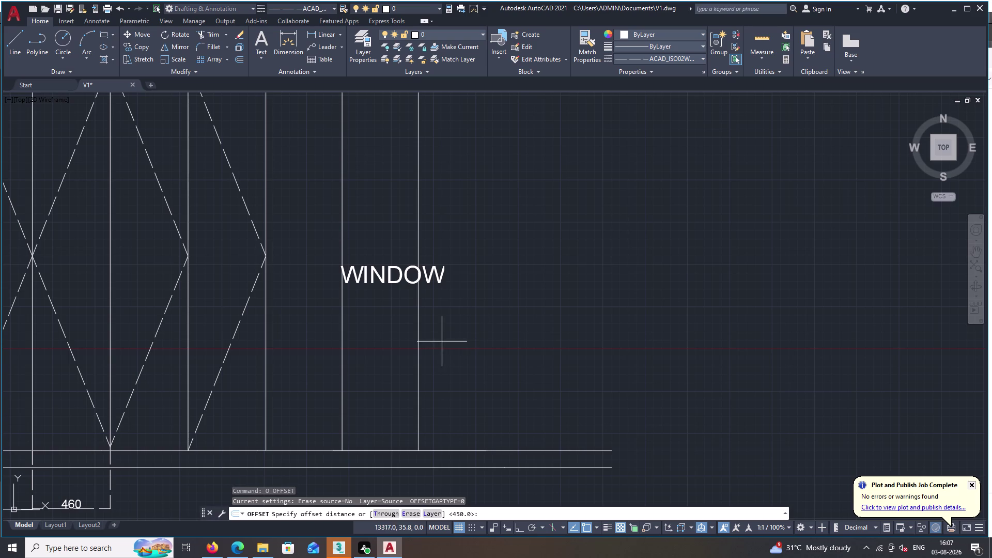
key(space)
click(420, 349)
click(454, 357)
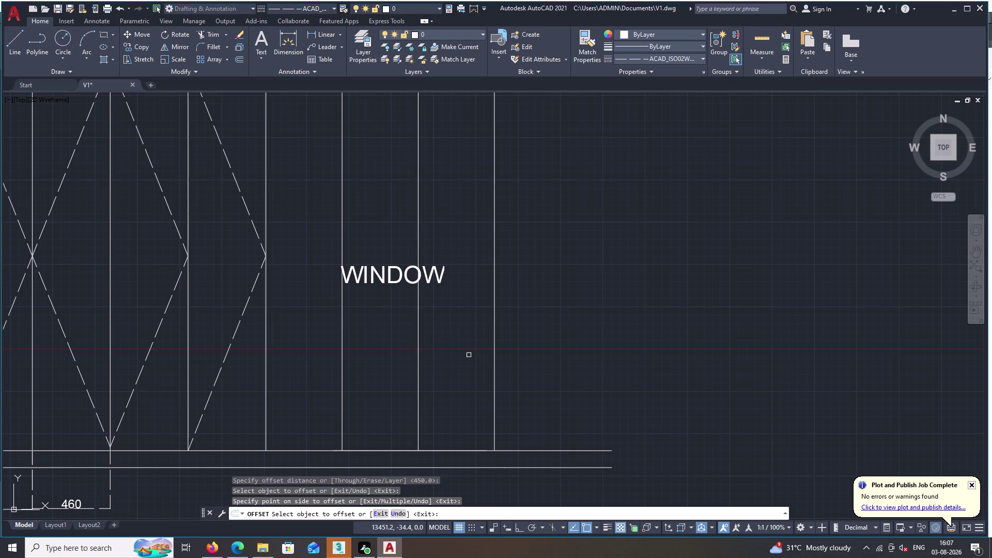
click(495, 363)
click(553, 367)
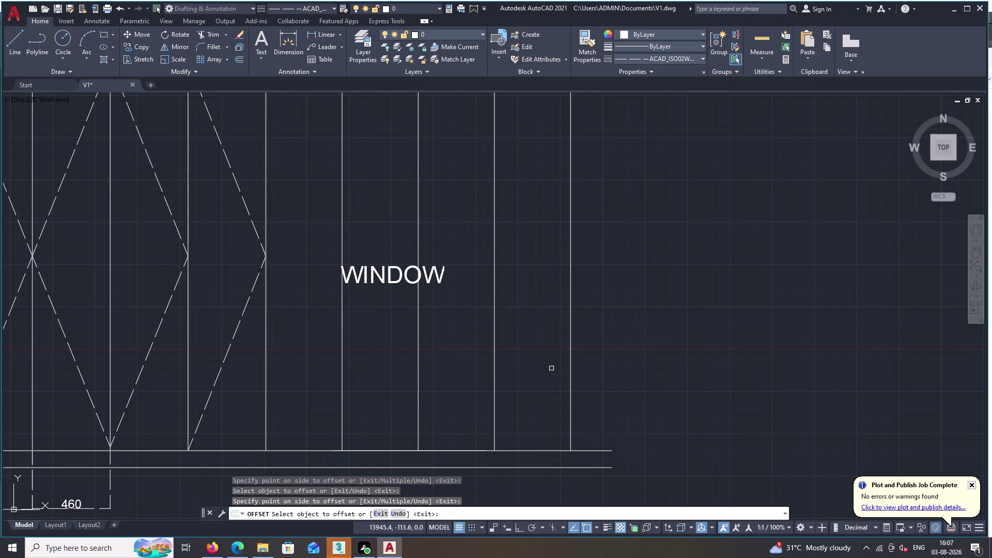
key(space)
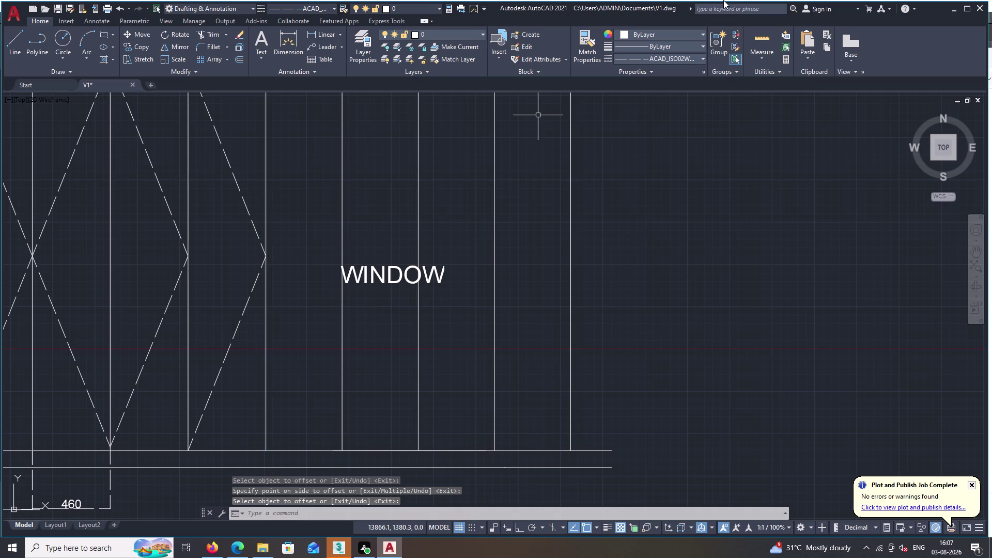
Offset the rightmost vertical line 61 units to the right.
key(6)
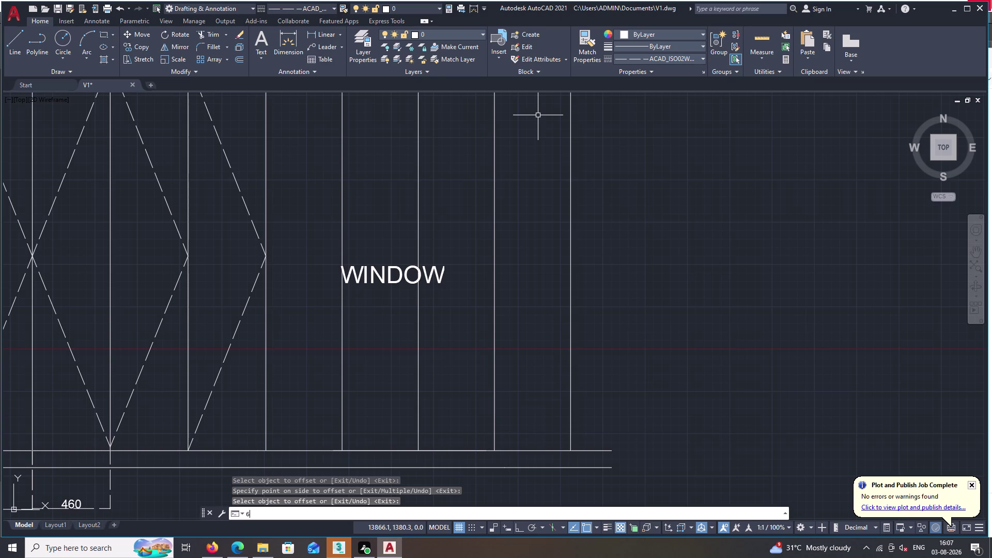
key(Escape)
text(O)
key(space)
key(6)
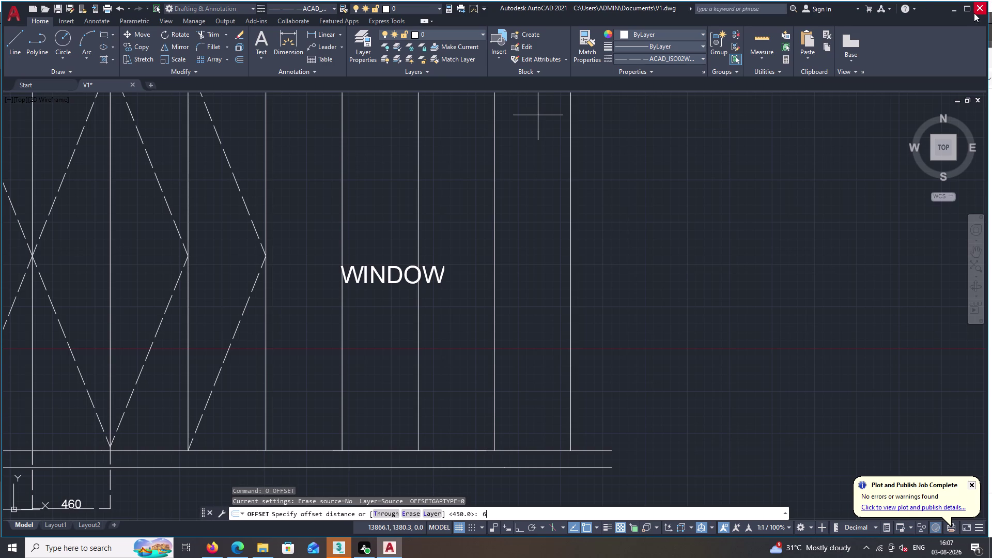
text(1)
key(space)
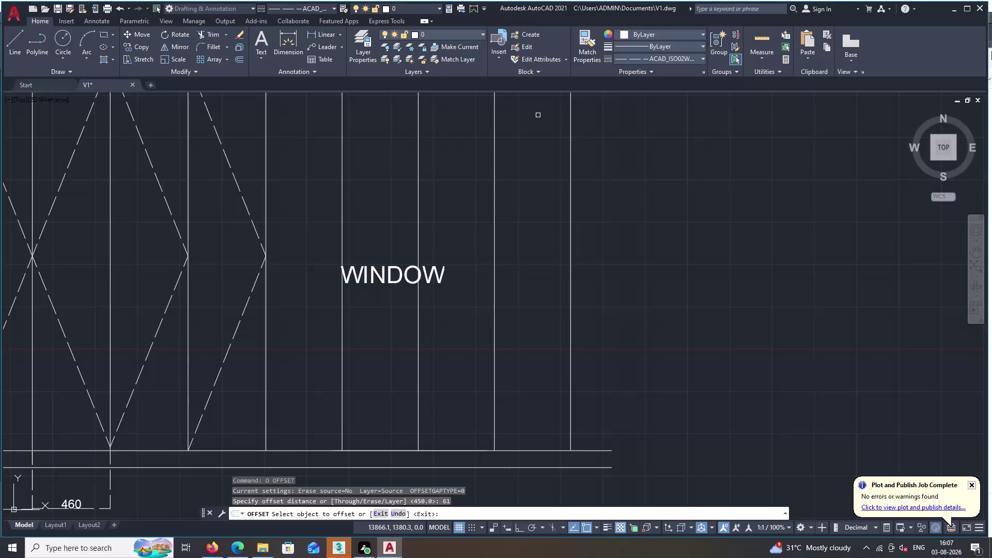
key(space)
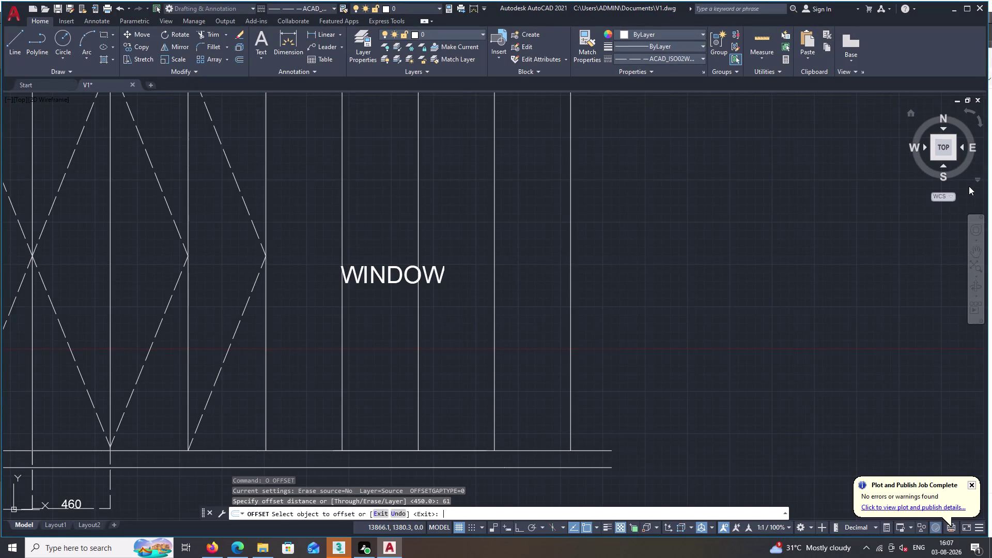
key(space)
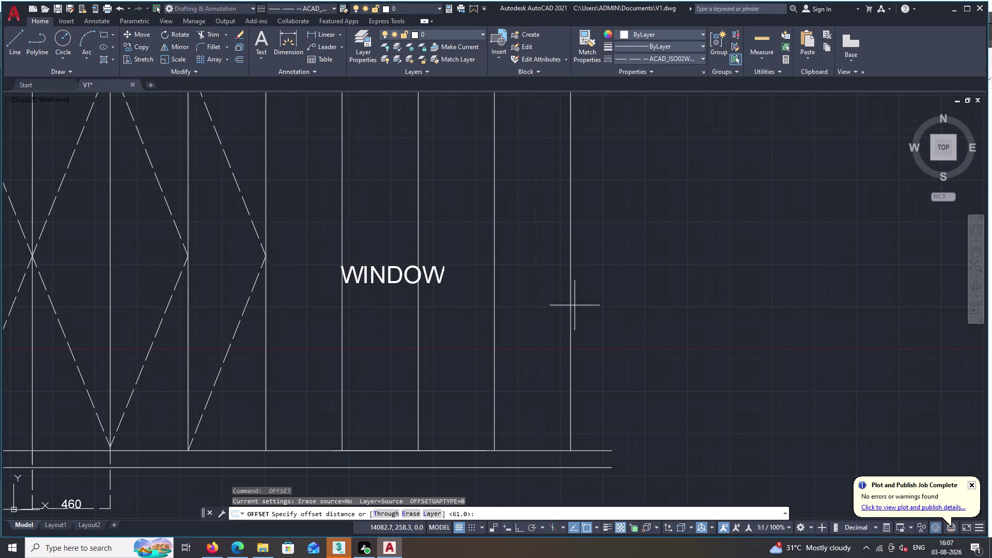
key(space)
click(571, 307)
click(587, 310)
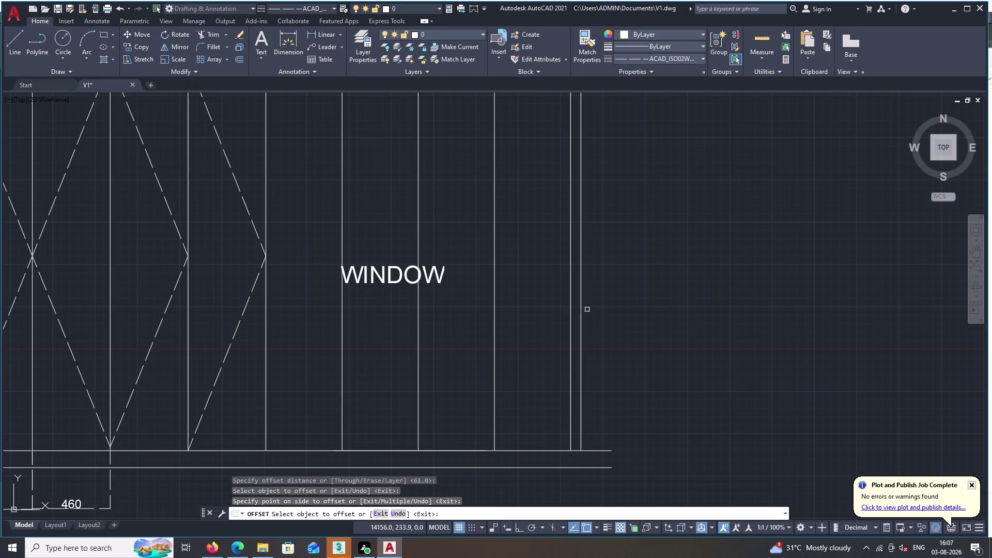
key(space)
Offset the right edge line 230 units to the right.
key(space)
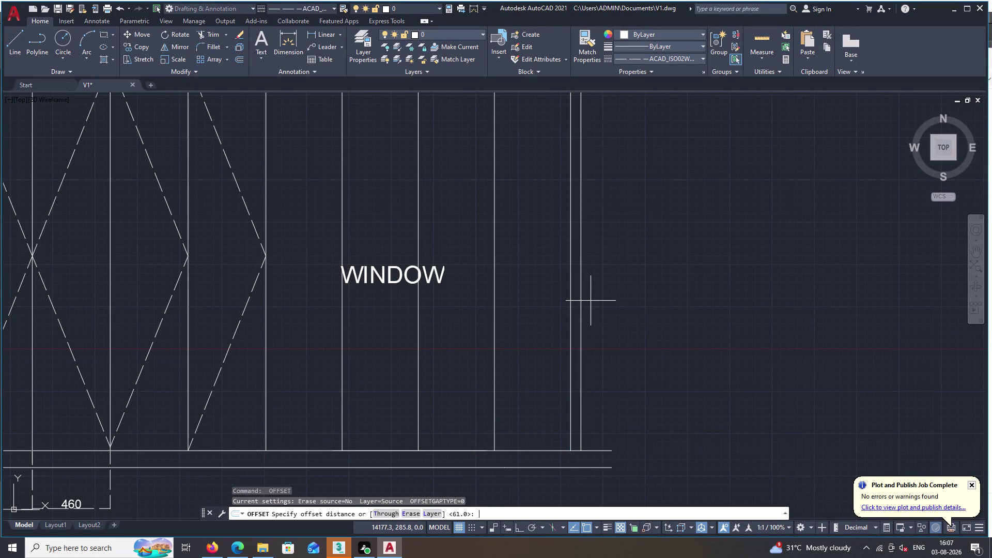
text(23)
key(0)
key(space)
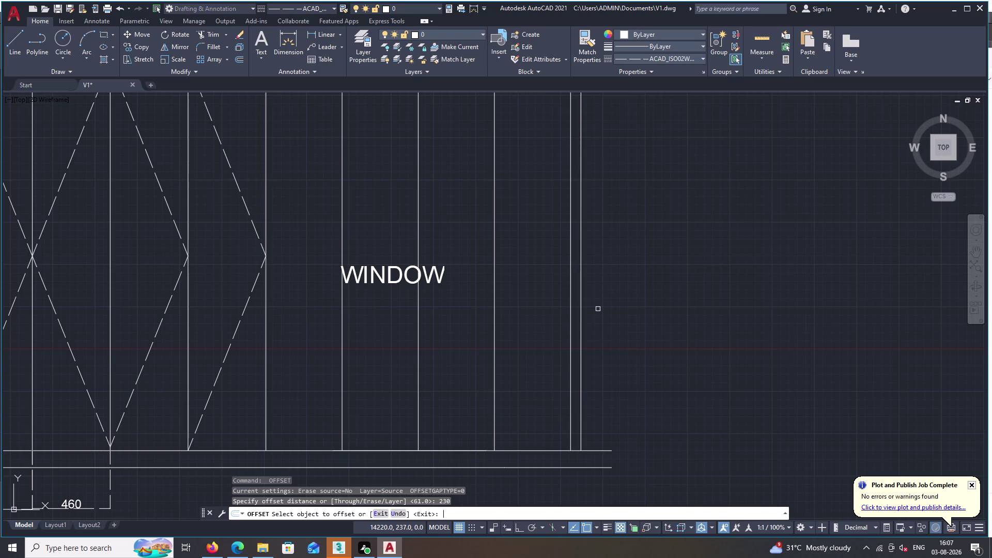
key(space)
key(space)
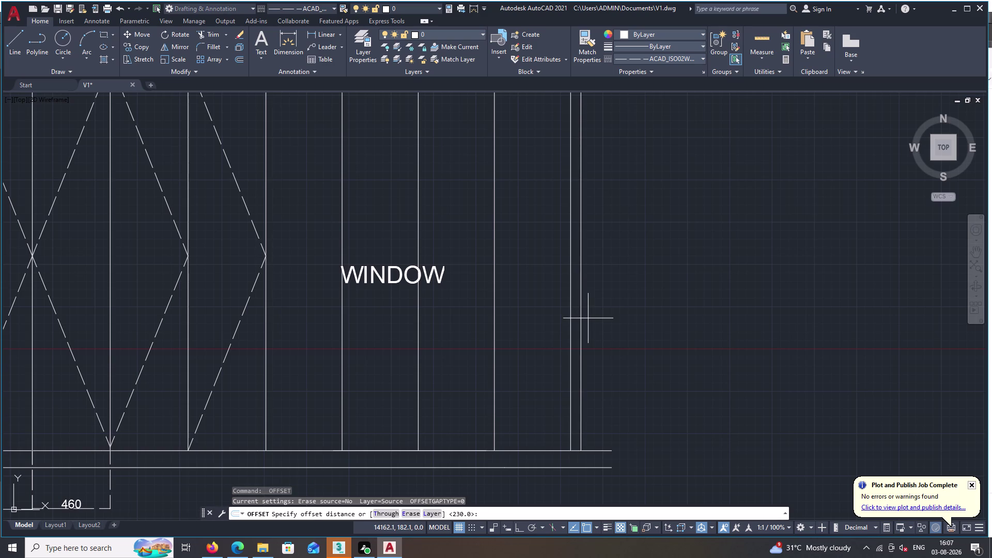
key(space)
click(582, 319)
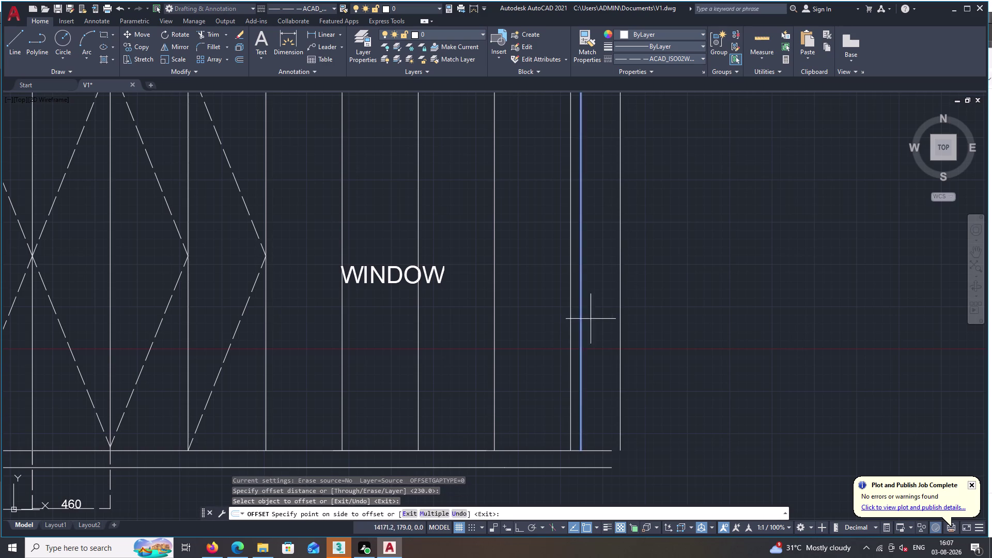
double_click(612, 319)
key(Escape)
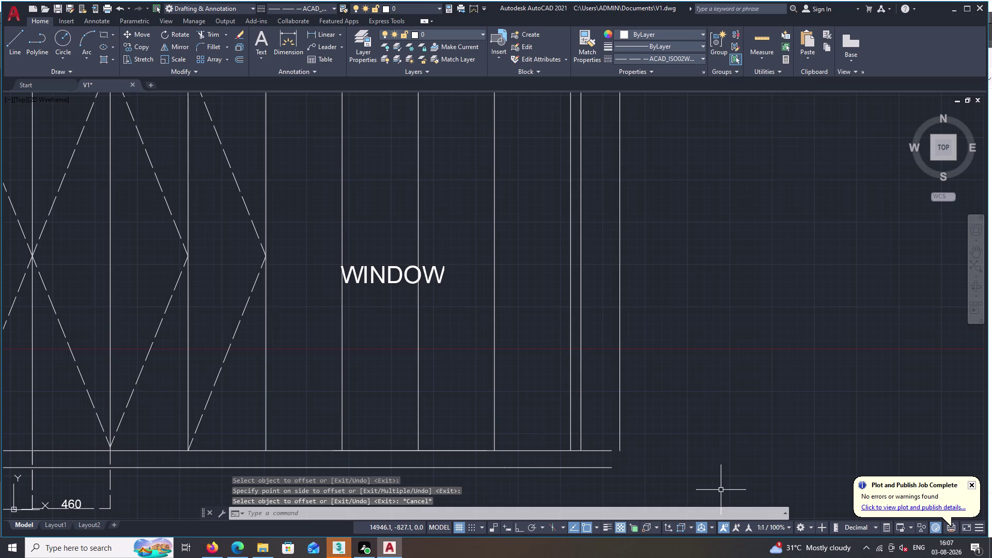
key(l)
key(space)
Draw a short horizontal line across the bottom of the right-hand strip.
middle_drag(658, 465, 643, 143)
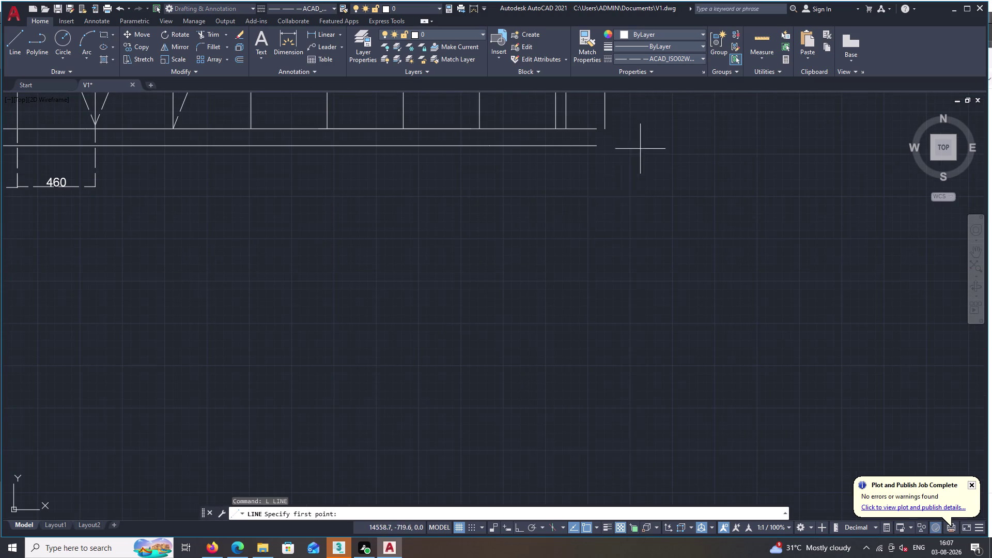
double_click(571, 157)
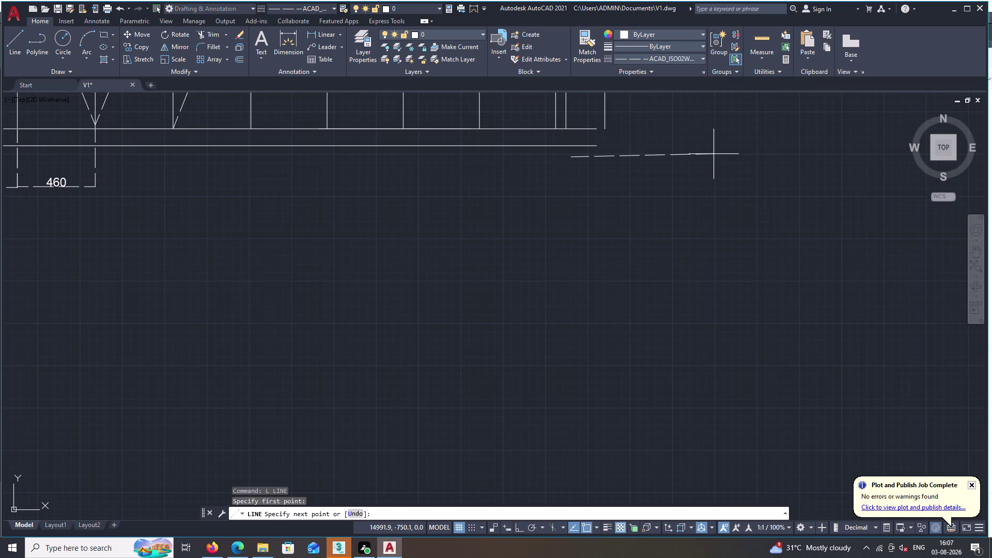
click(714, 156)
key(Escape)
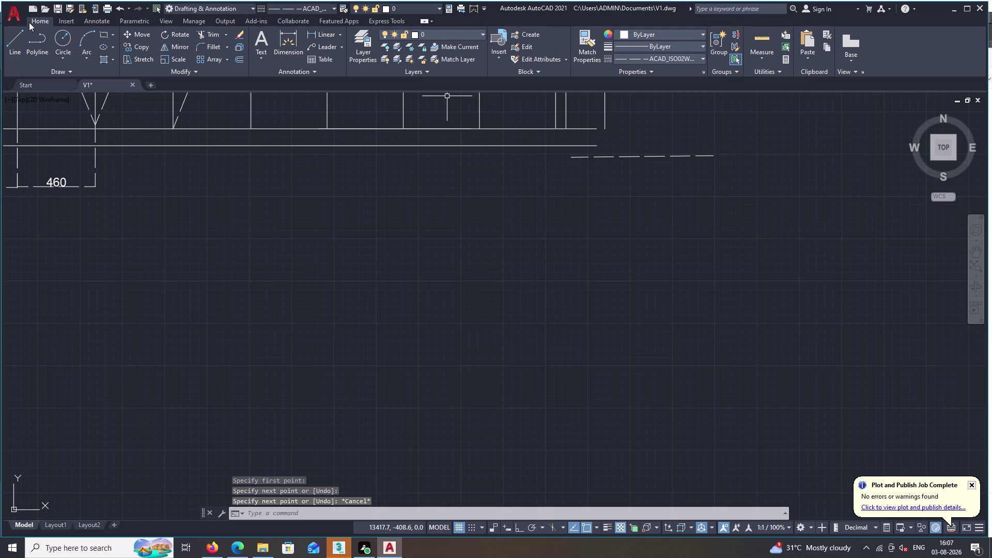
Extend the right vertical line down to the new horizontal line.
text(EX)
key(space)
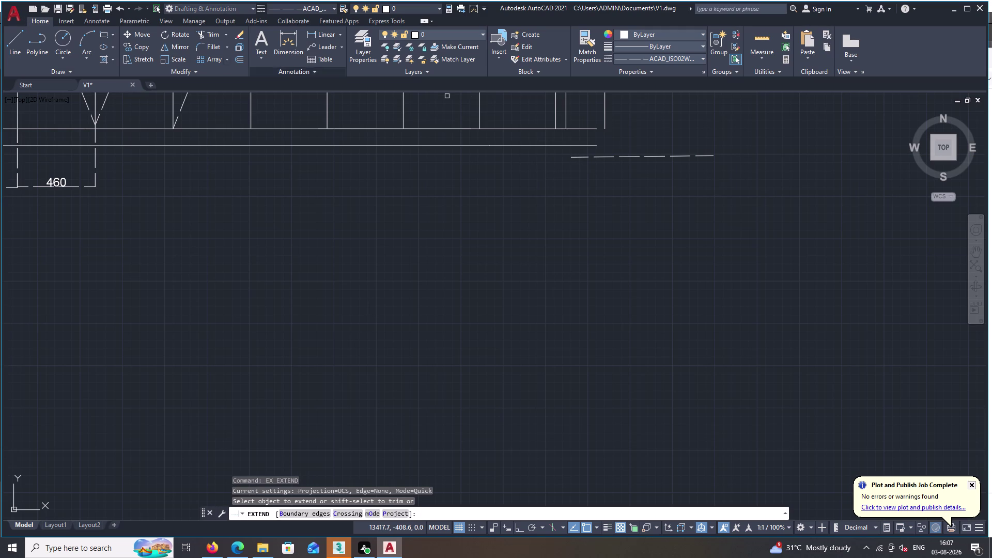
click(604, 121)
click(587, 127)
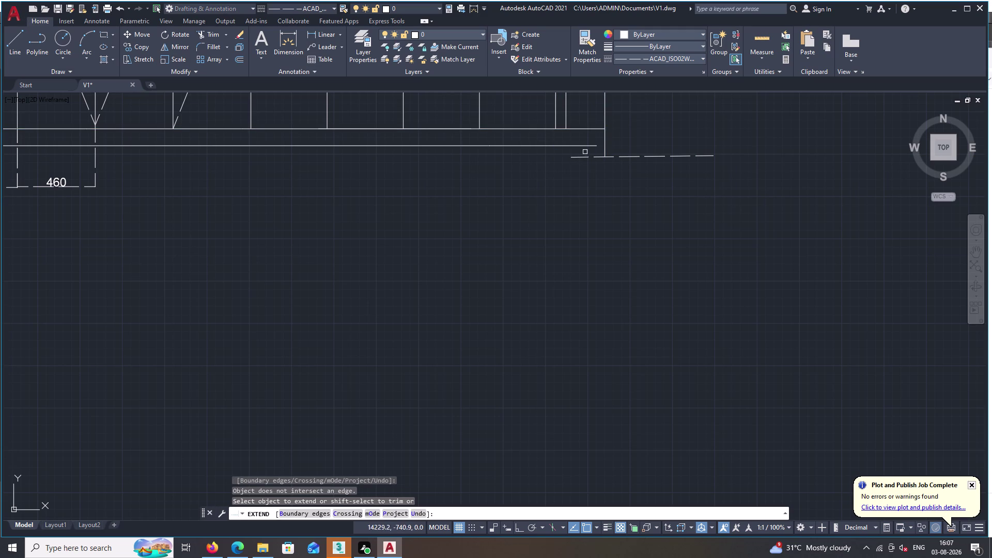
double_click(591, 145)
key(space)
Trim the excess horizontal segment using a fence.
text(T)
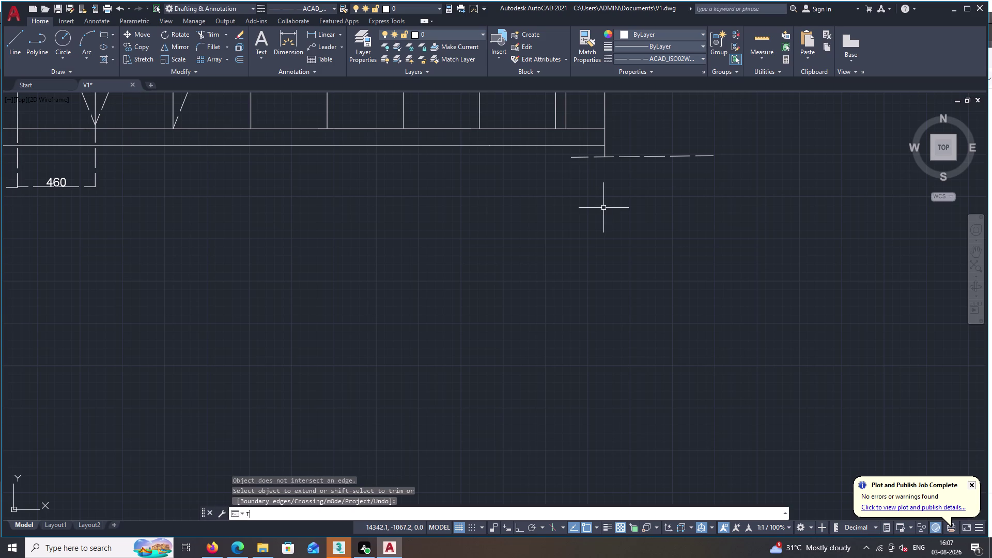
text(R)
key(space)
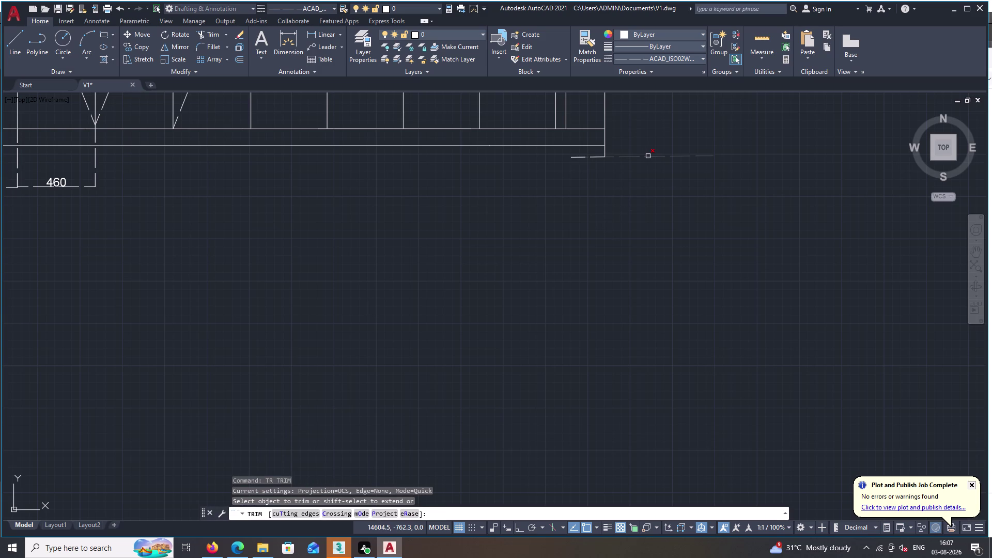
click(649, 156)
click(608, 151)
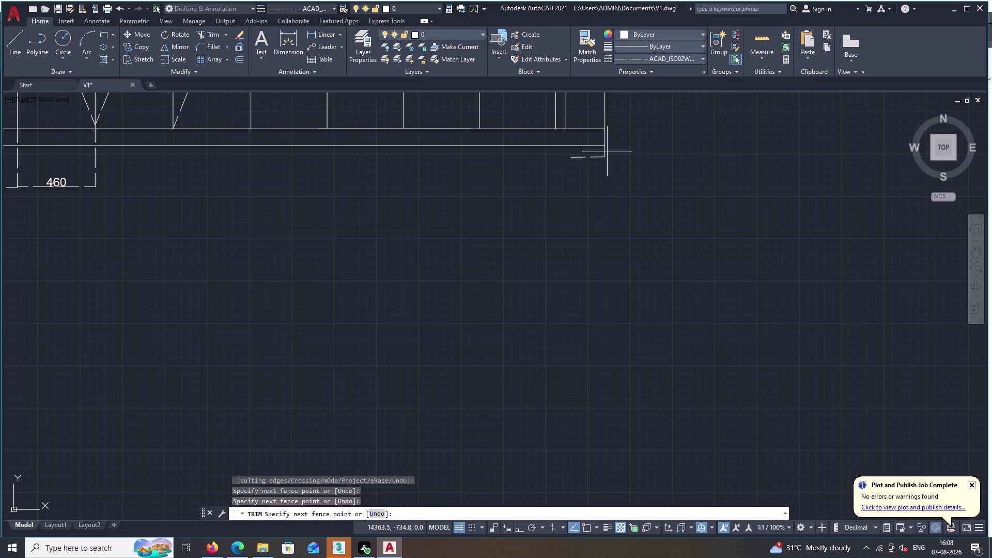
click(603, 152)
click(601, 157)
End trimming and draw a short vertical boundary line above the wardrobe's right side.
middle_drag(598, 164, 513, 440)
scroll(down, 3)
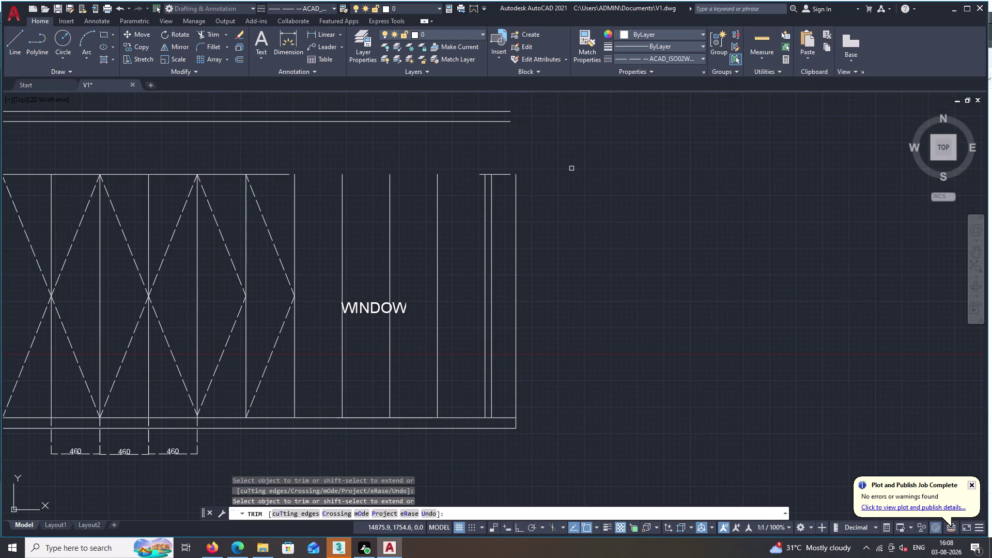
key(Escape)
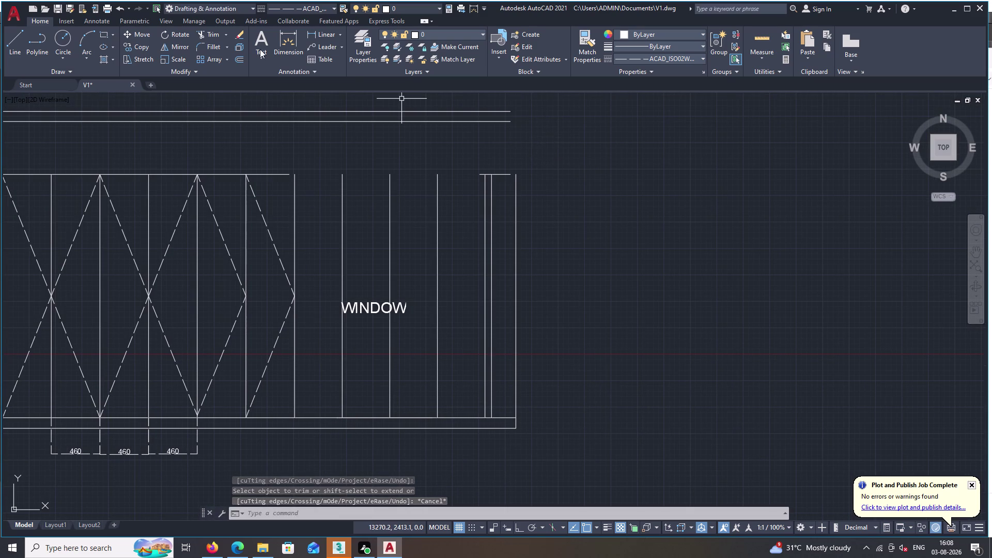
text(L)
key(space)
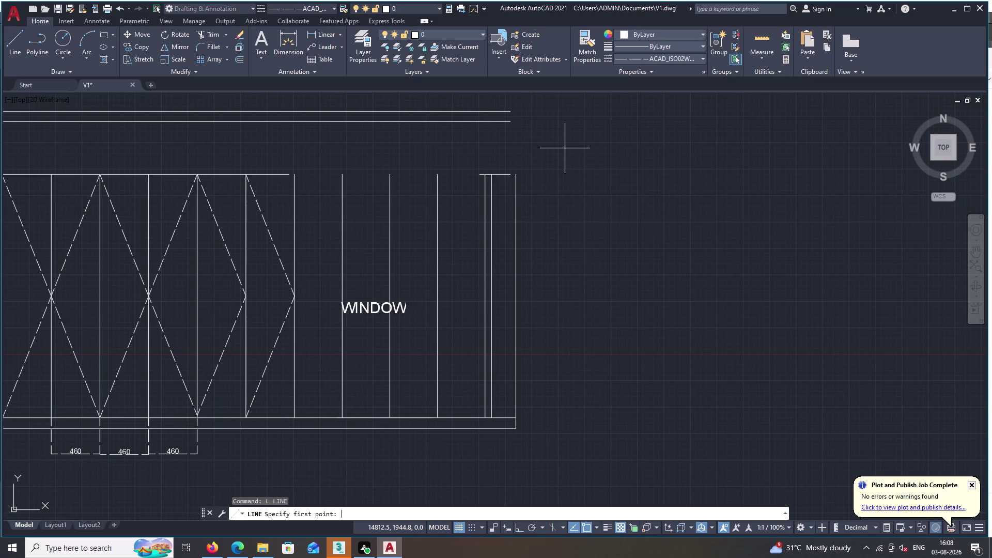
double_click(559, 104)
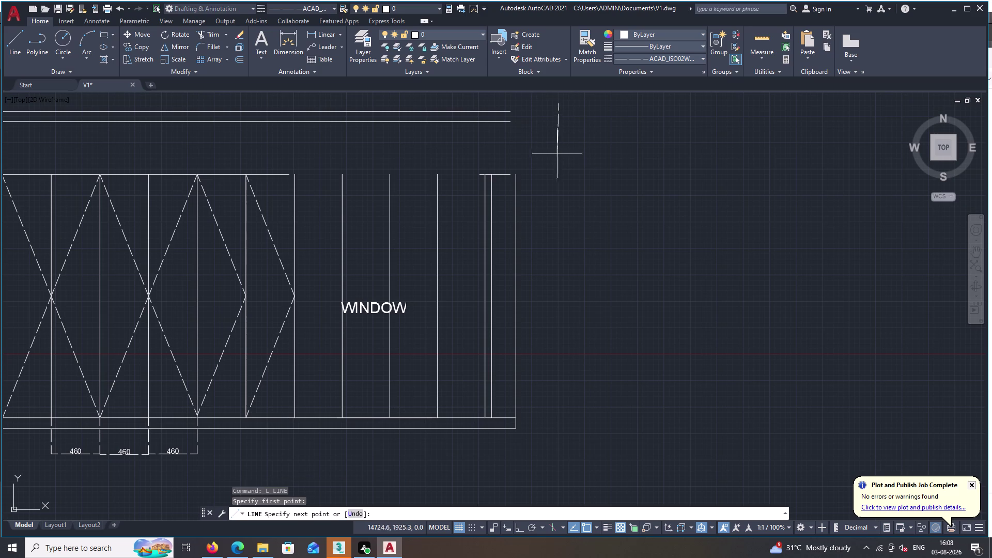
double_click(561, 158)
key(space)
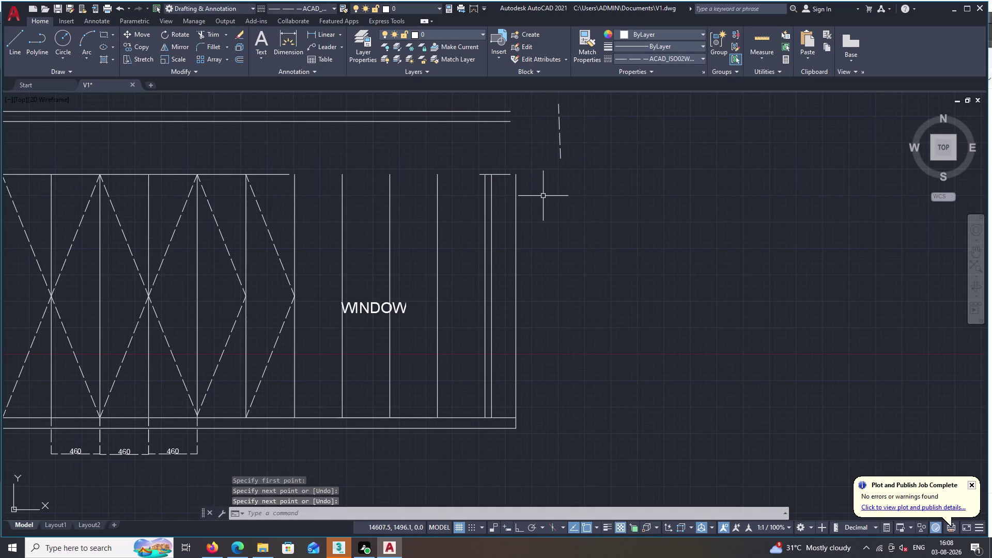
key(Escape)
Extend the right vertical, top lines and inner dividers up to the new boundaries.
key(e)
key(x)
key(space)
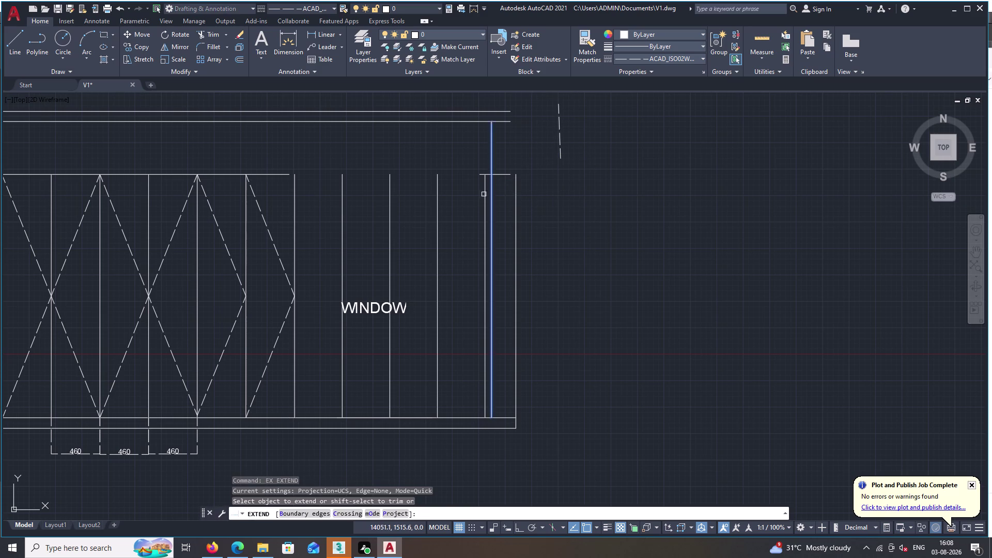
click(491, 194)
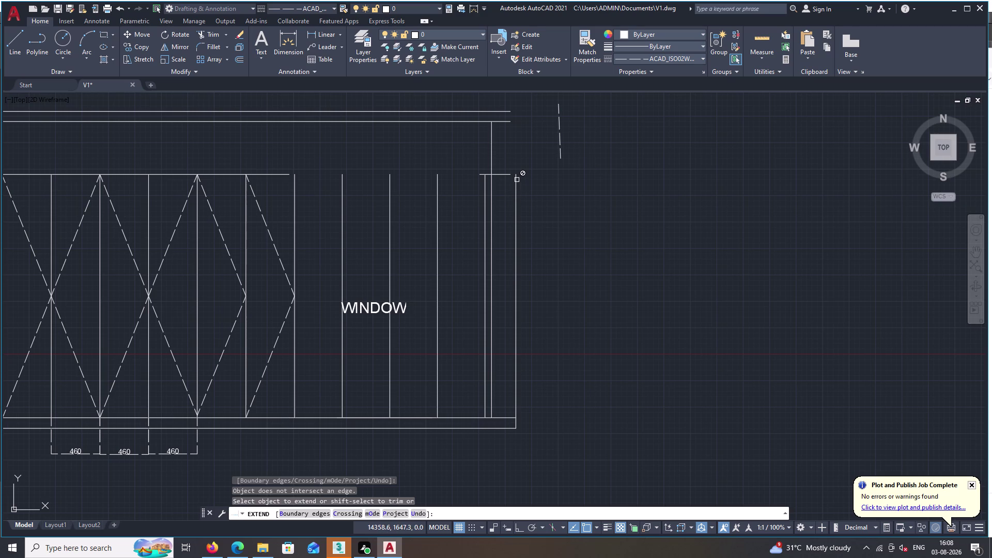
double_click(509, 111)
click(505, 123)
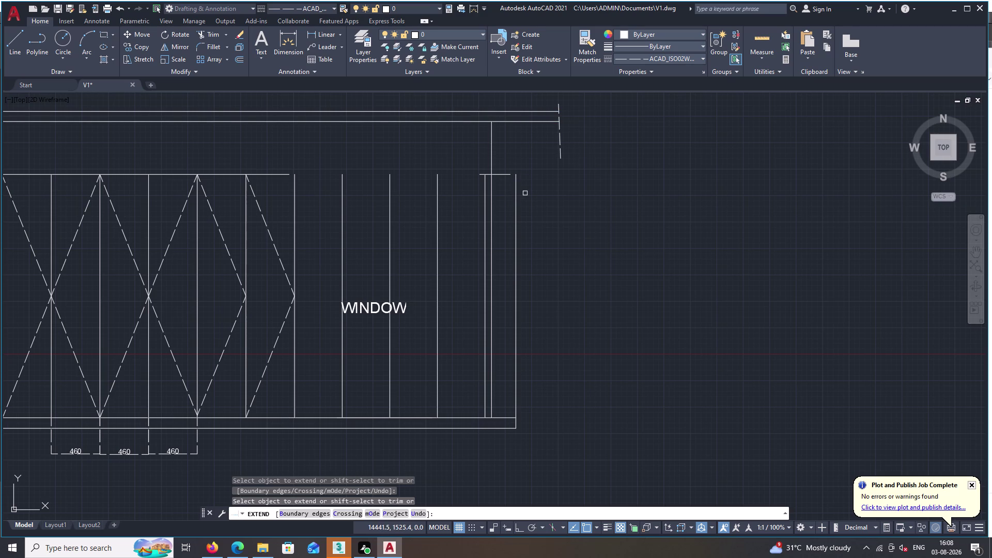
double_click(517, 194)
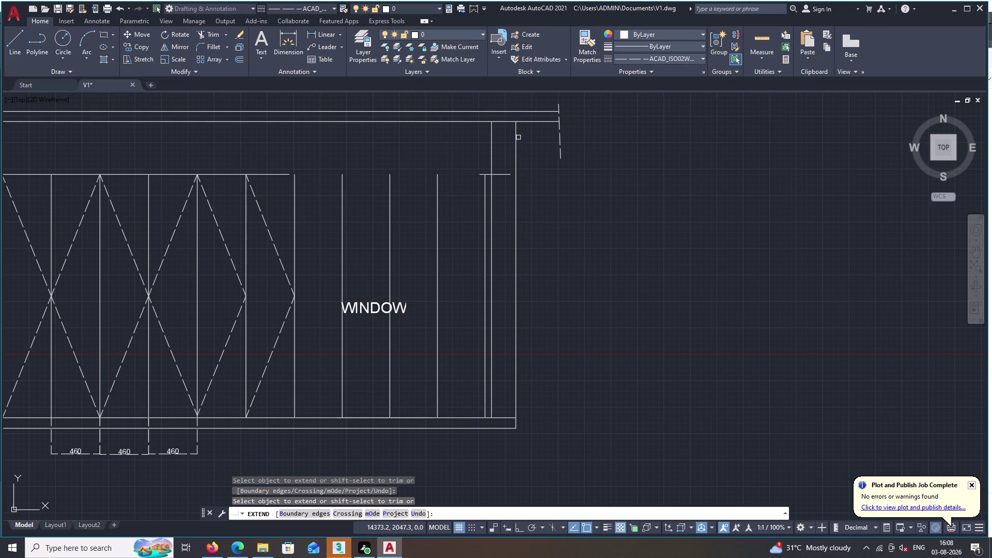
click(516, 136)
click(486, 185)
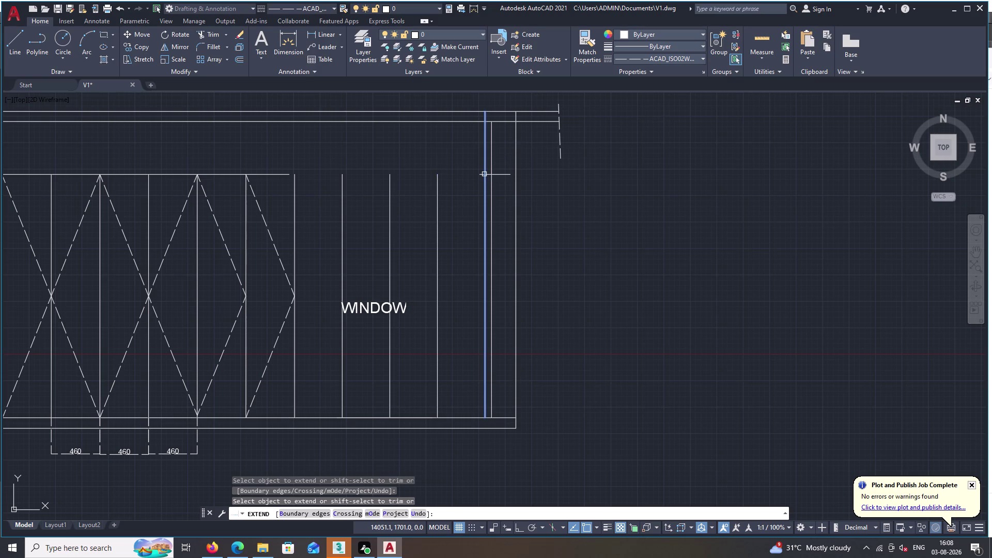
click(475, 174)
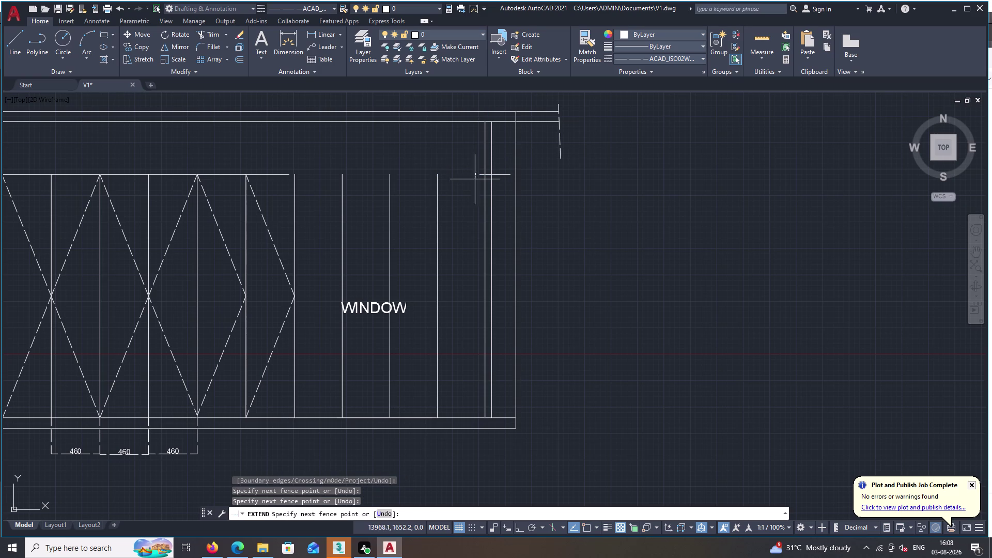
key(Escape)
key(Escape)
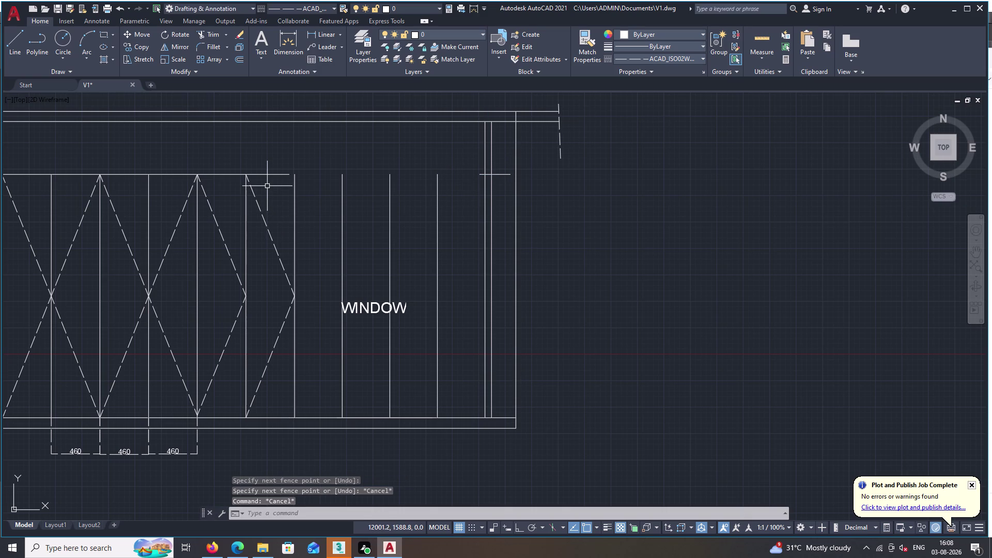
key(Escape)
key(Escape)
key(Escape)
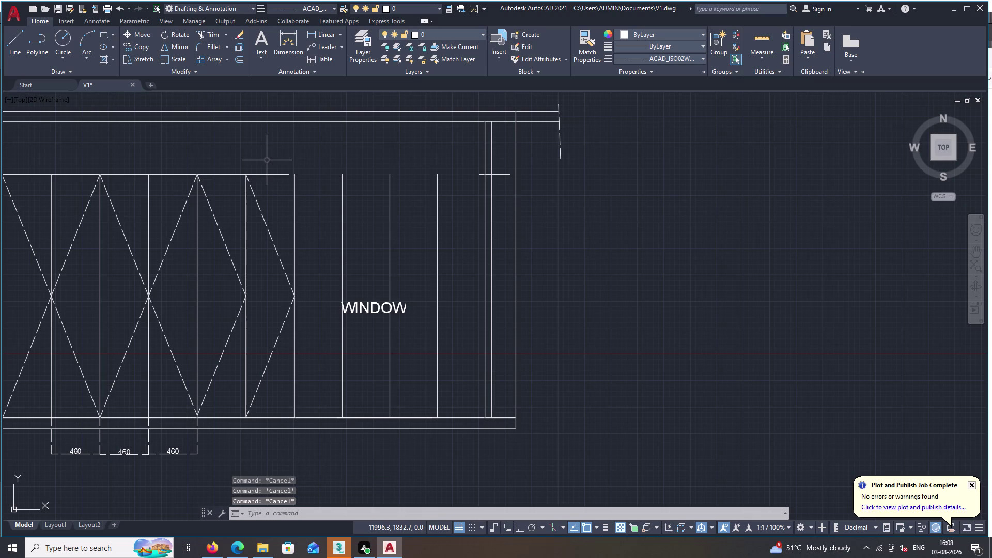
Extend the shutters' top line across the WINDOW bay and its dividers up to the top.
key(space)
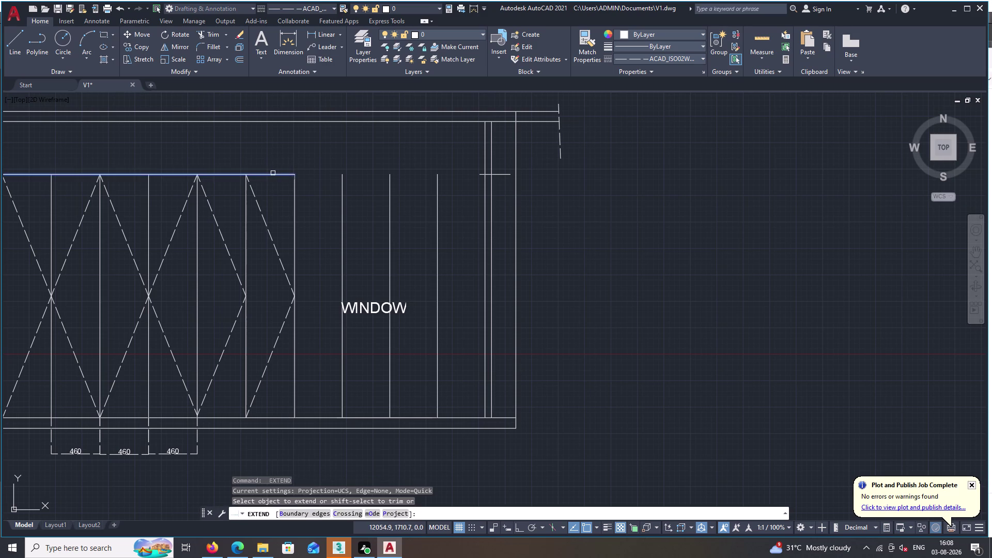
drag(273, 173, 278, 173)
double_click(285, 174)
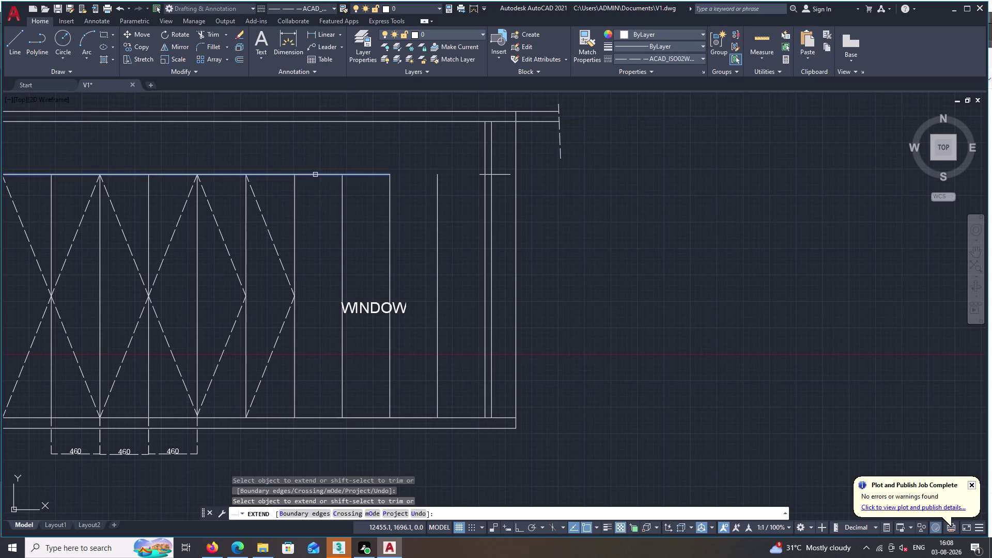
click(316, 174)
click(333, 176)
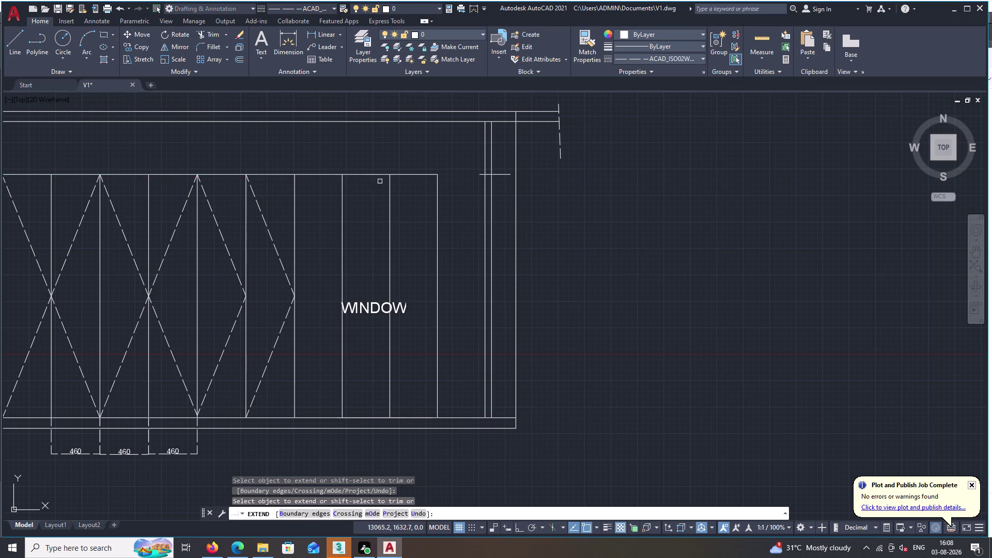
click(432, 175)
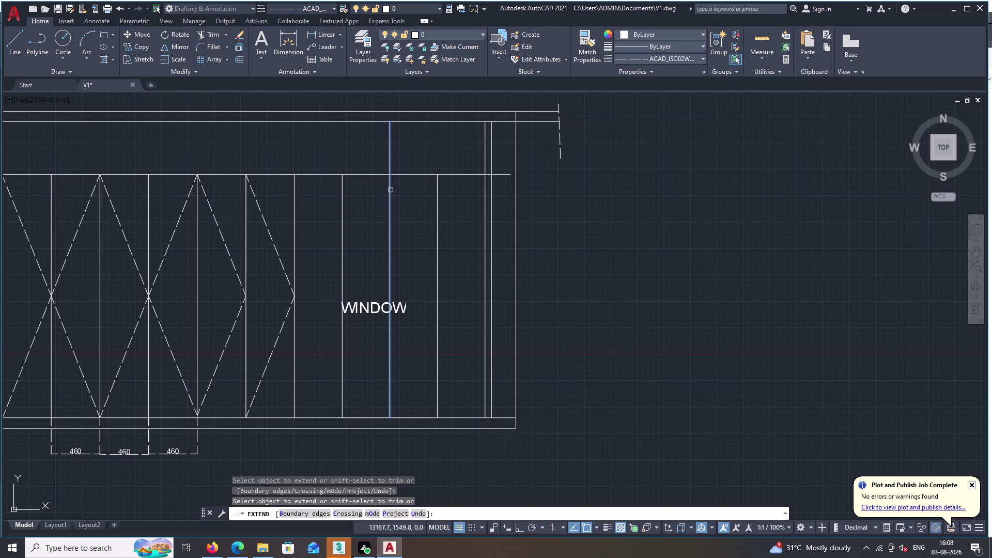
click(390, 190)
click(439, 200)
right_click(439, 200)
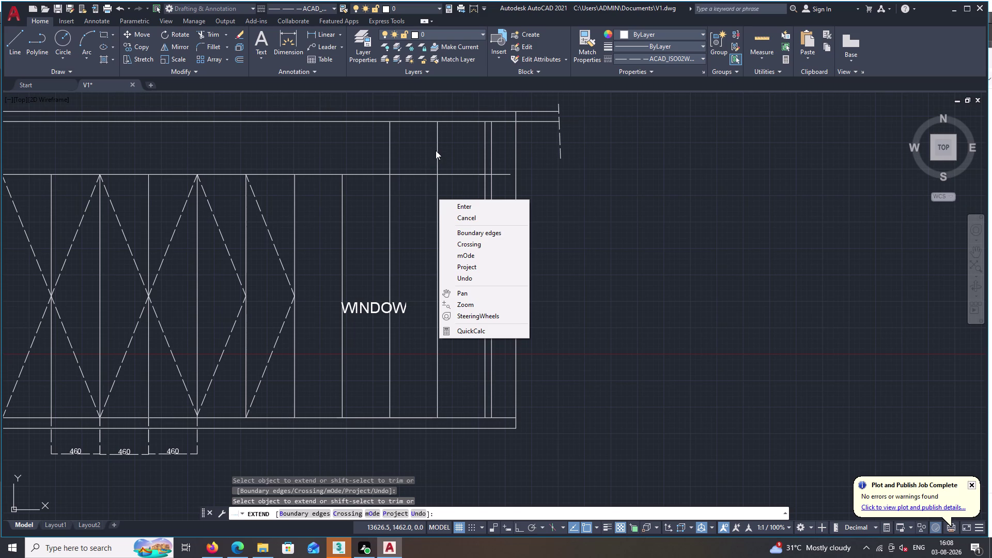
key(Escape)
key(Escape)
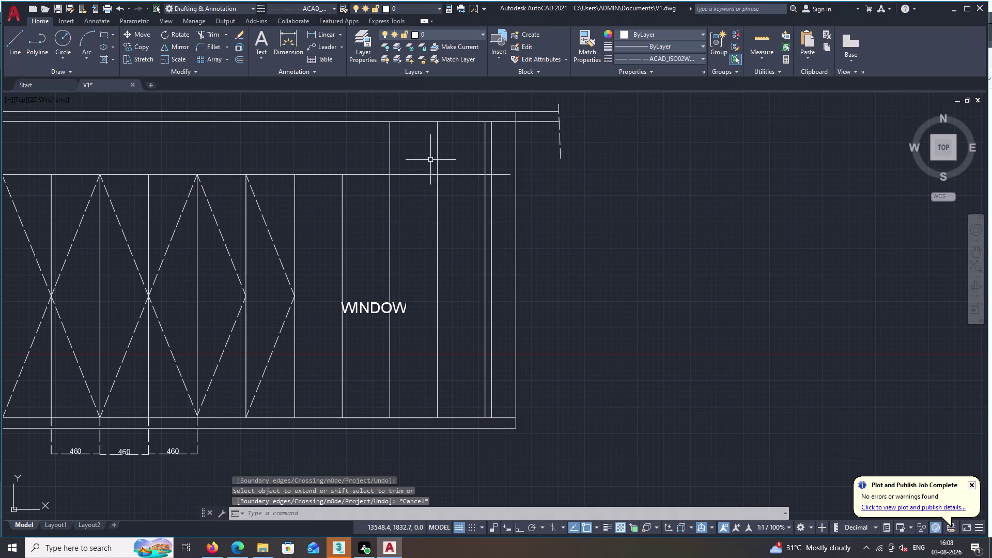
key(Escape)
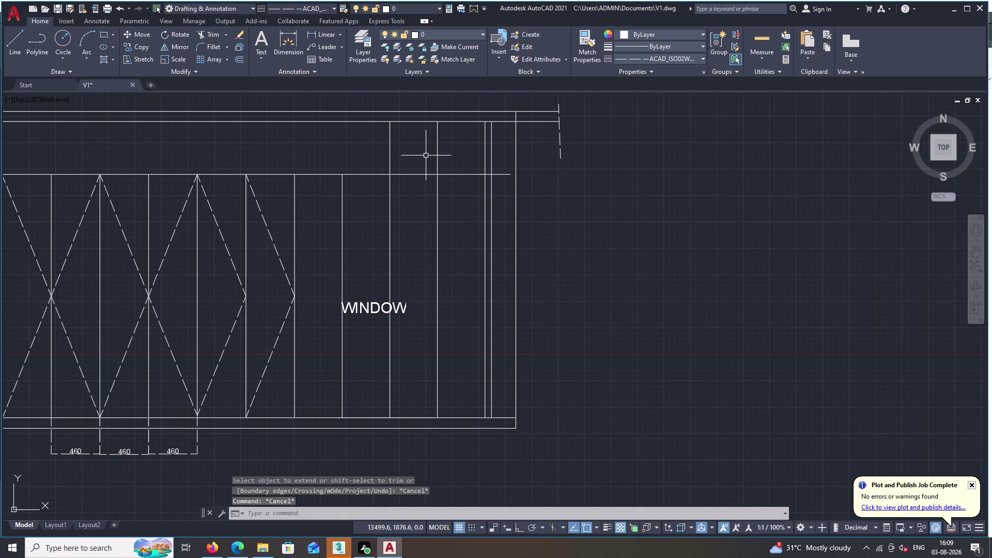
Start a trim near the top of the WINDOW section, then cancel it.
text(TR)
key(space)
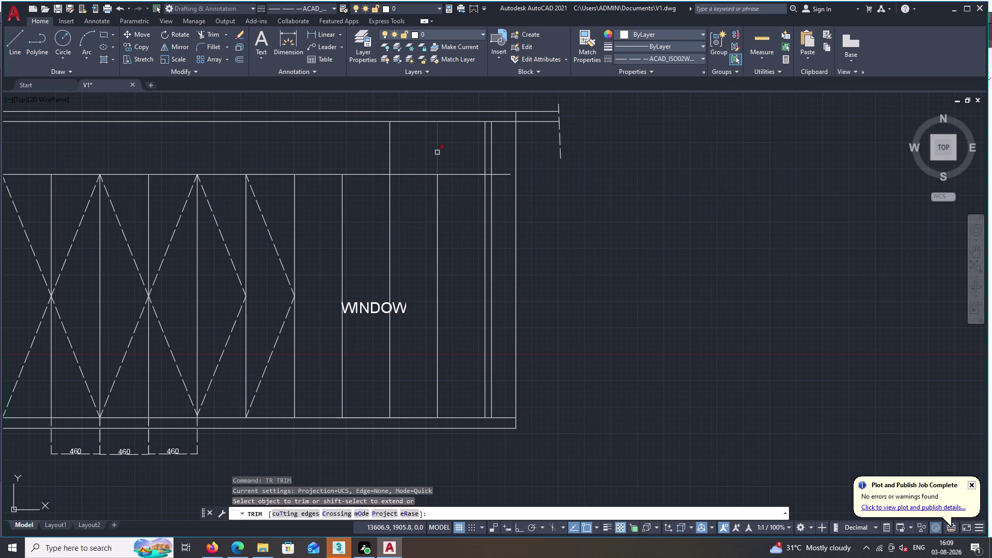
click(437, 153)
click(390, 155)
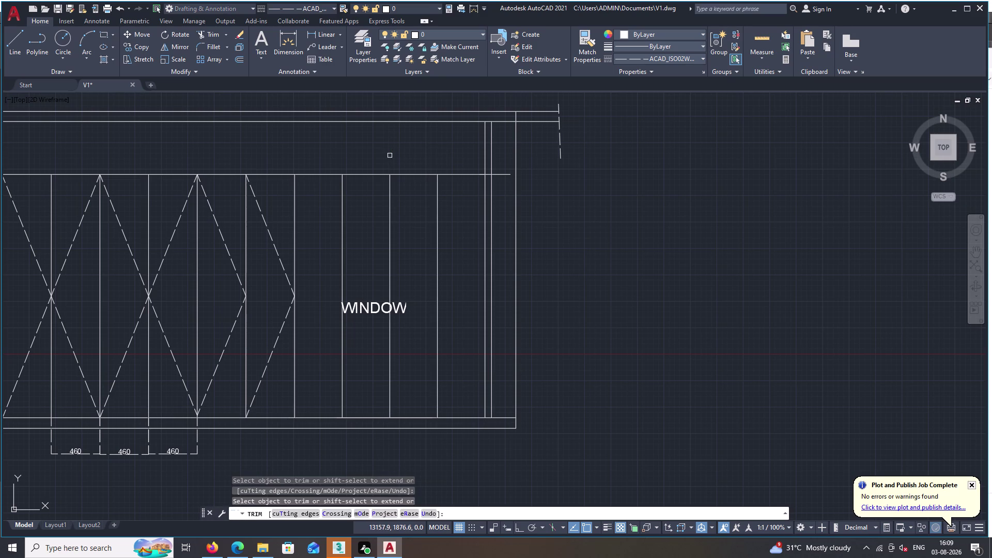
key(Escape)
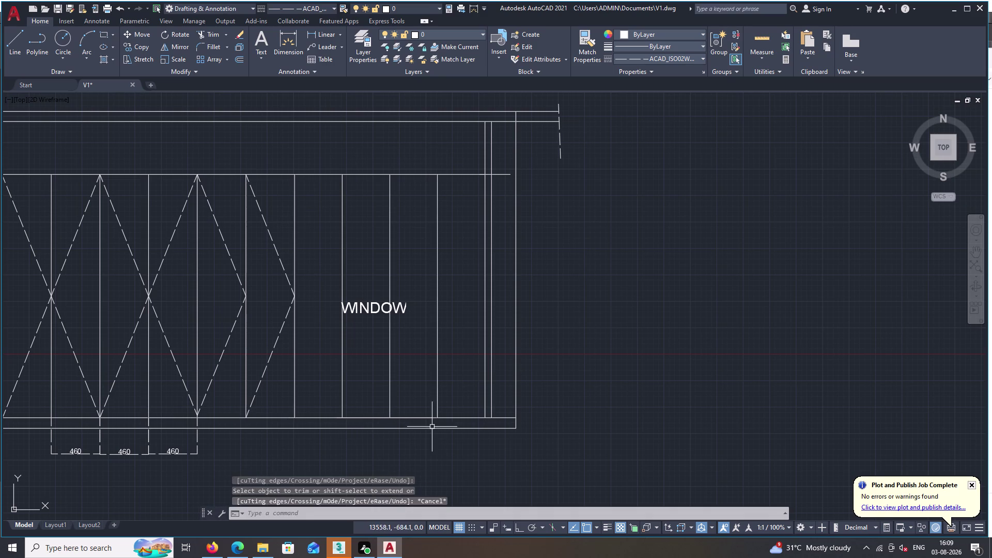
Offset the wardrobe's base line 500 upward.
text(O)
key(space)
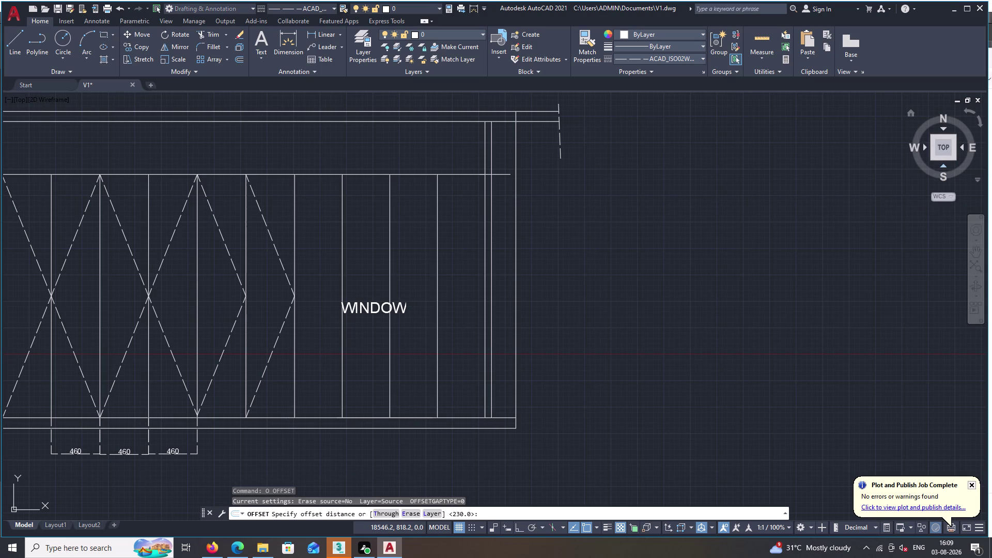
key(5)
text(00)
key(space)
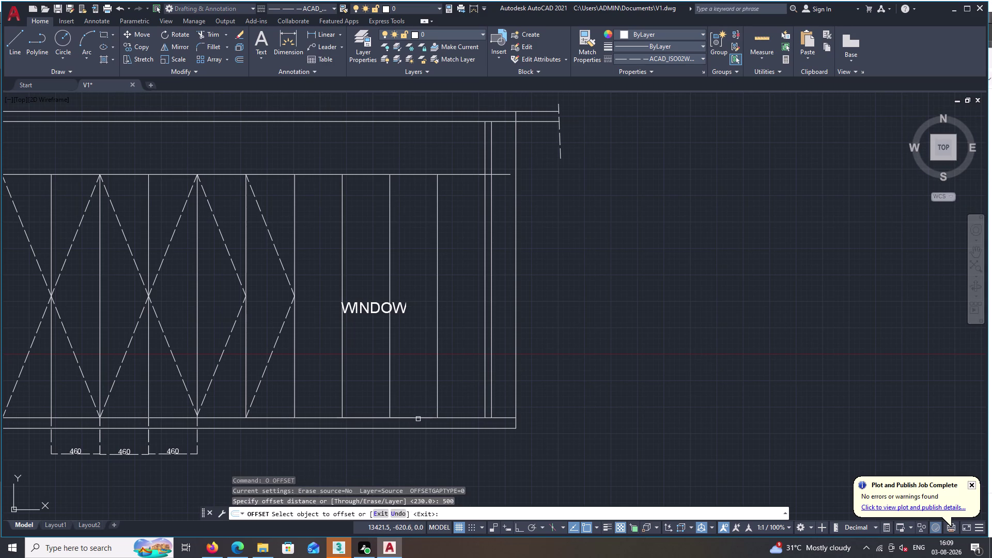
double_click(453, 418)
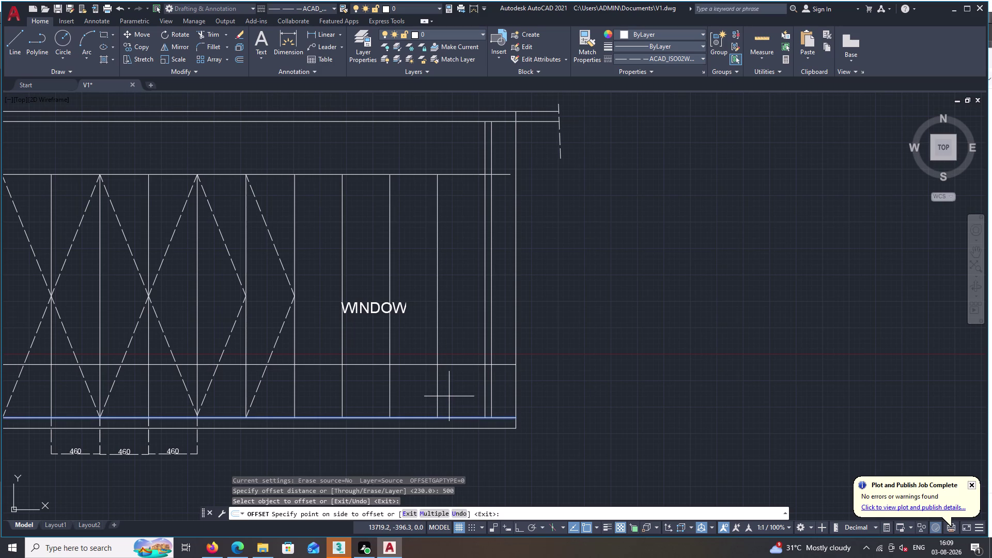
click(453, 395)
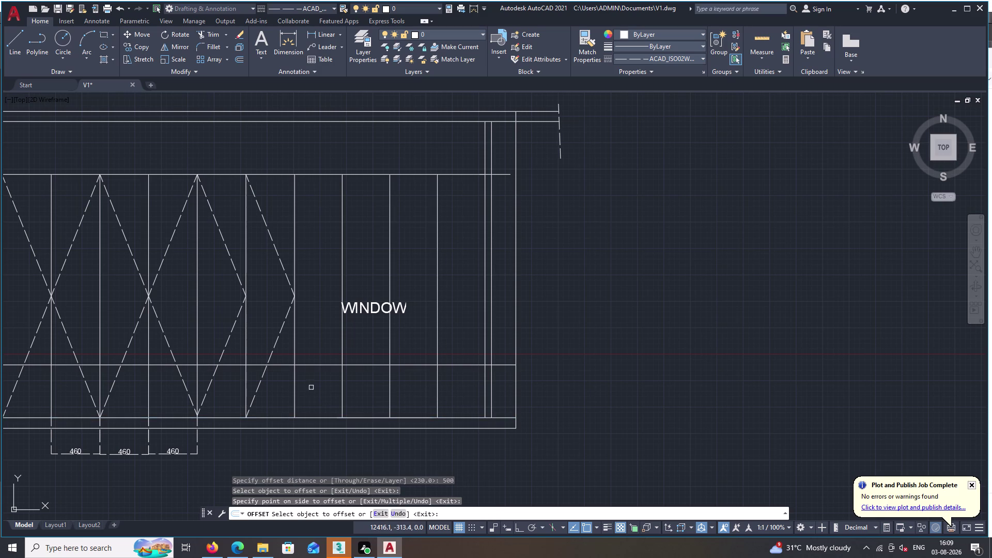
key(Escape)
Trim the new line across the shutter panels and delete the leftover piece.
text(T)
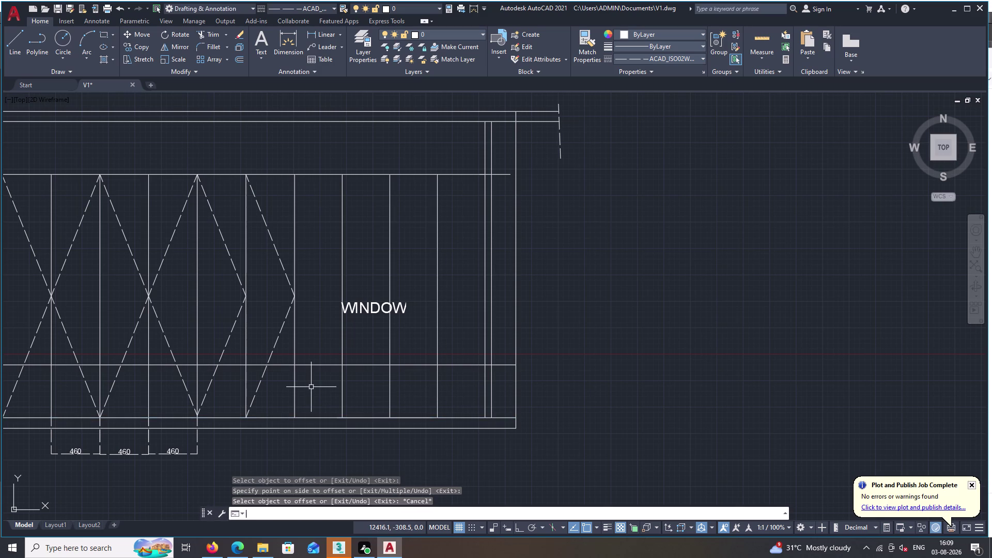
text(R)
key(space)
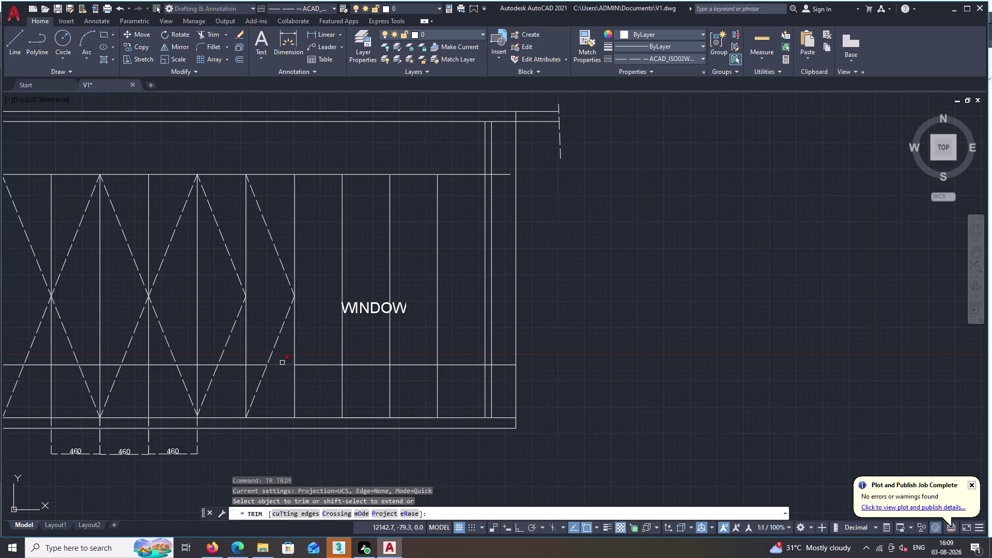
click(283, 363)
click(285, 366)
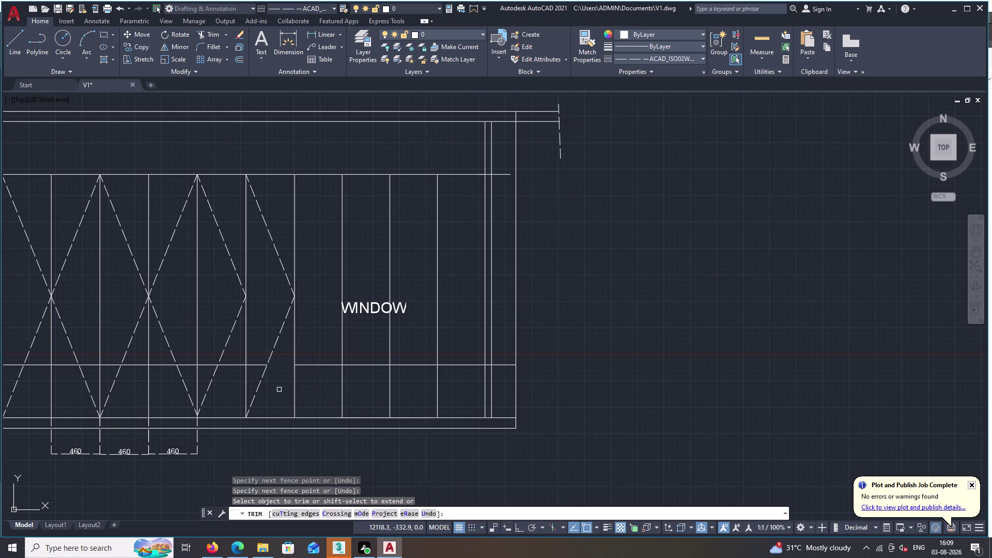
key(Escape)
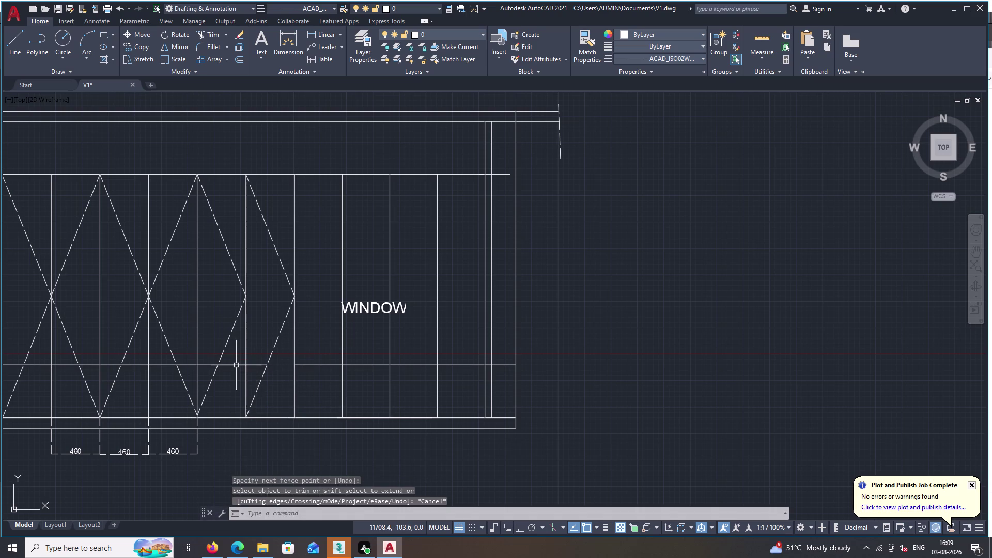
click(237, 366)
key(Delete)
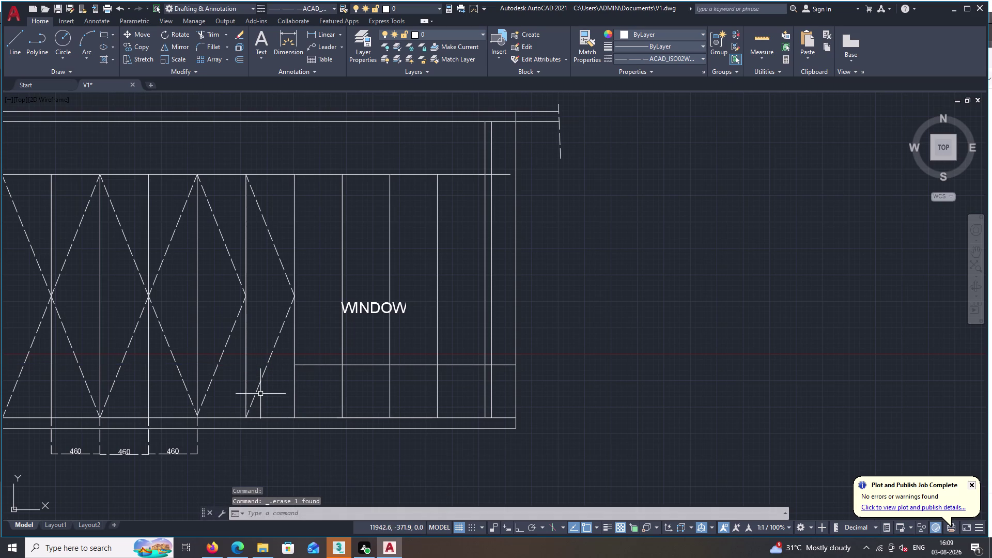
scroll(down, 3)
middle_drag(257, 393, 284, 419)
Place a linear dimension between the two top corners, above the elevation.
key(Escape)
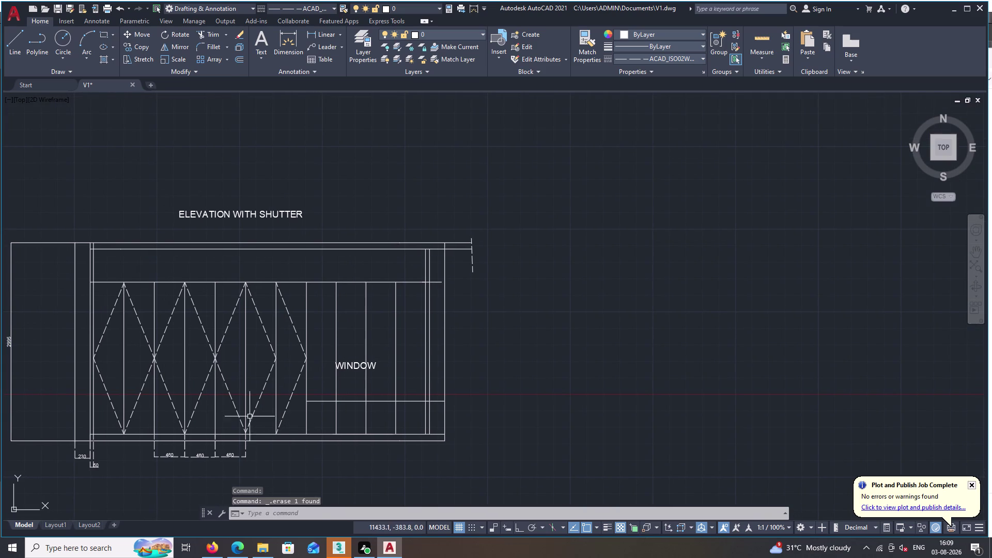
click(331, 33)
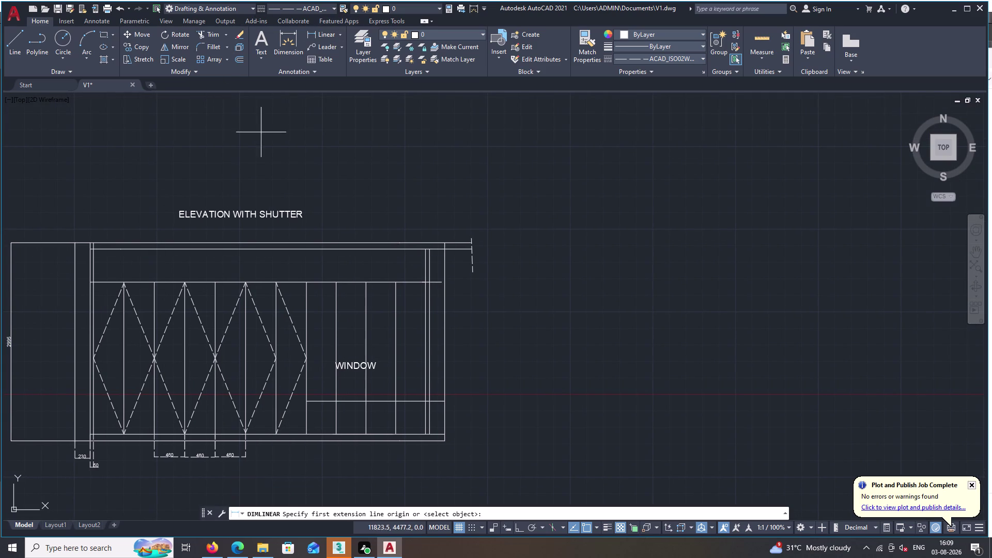
click(93, 244)
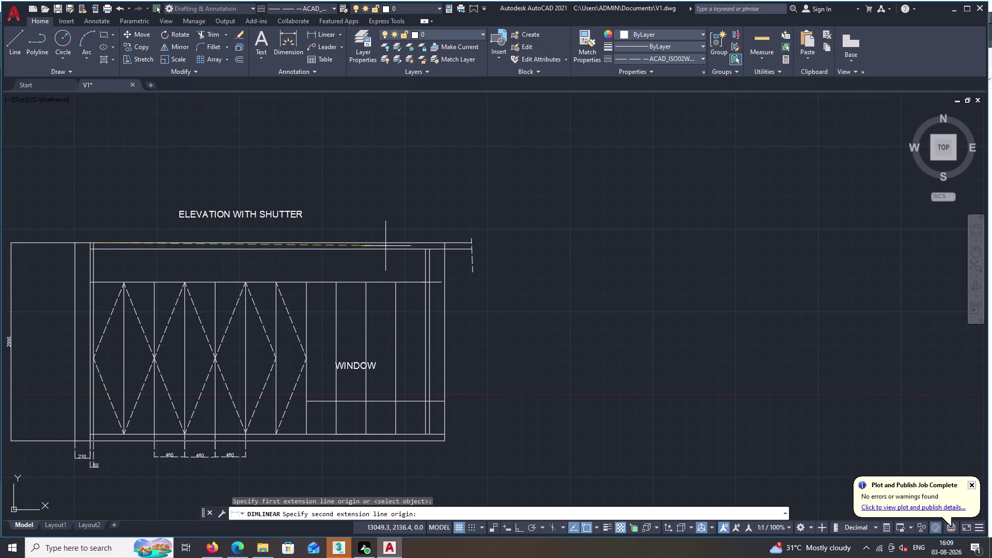
click(429, 242)
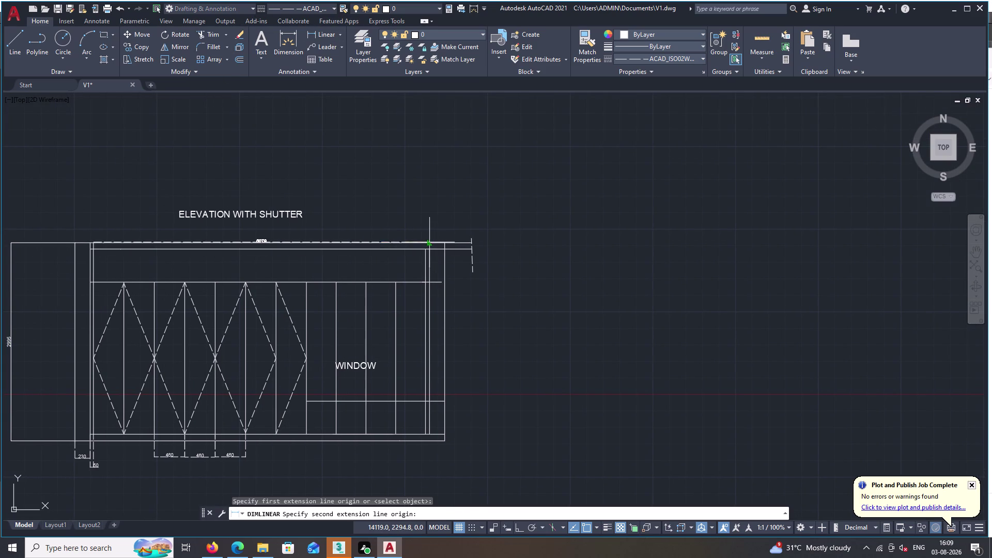
drag(429, 242, 429, 236)
double_click(434, 193)
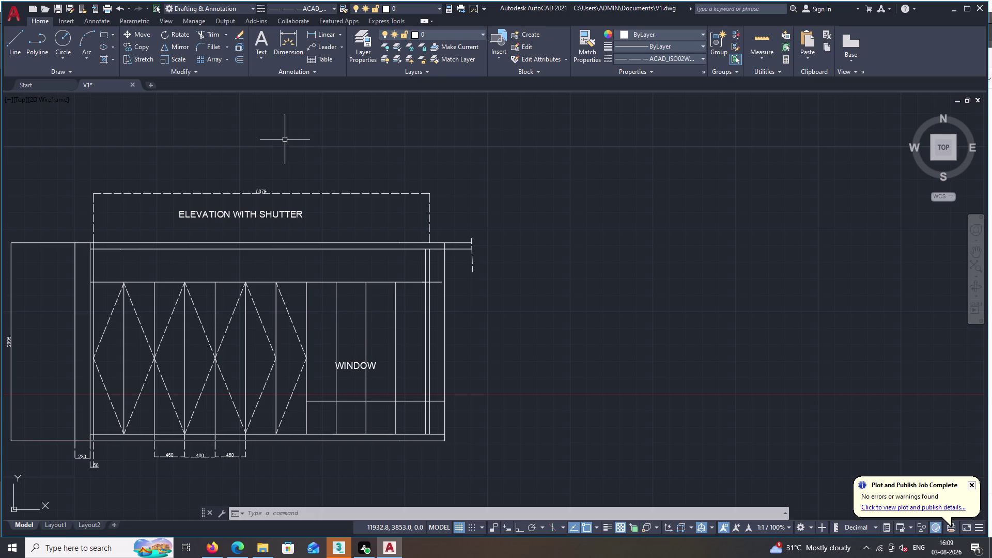
scroll(up, 3)
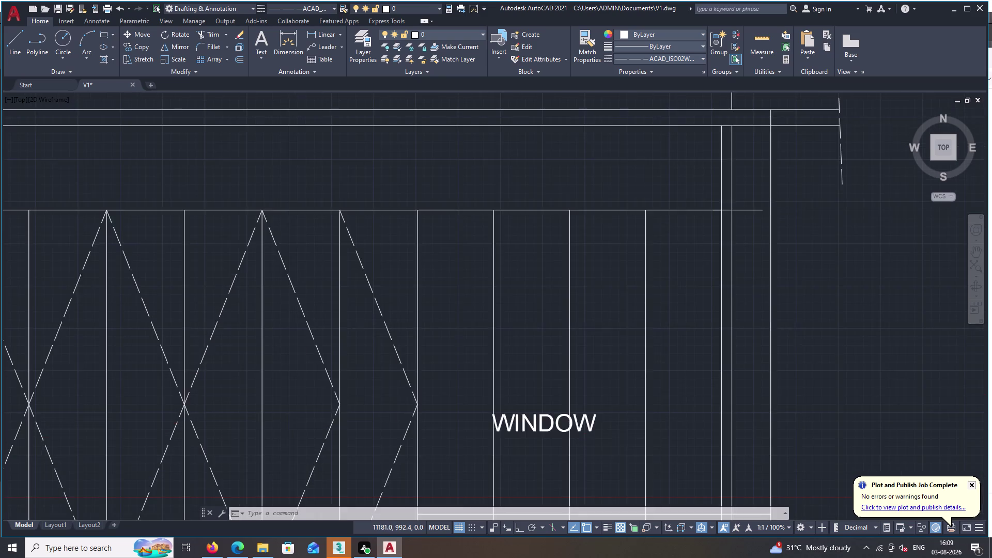
Add the last two 460 bay dimensions up to the start of the WINDOW section.
scroll(down, 3)
middle_drag(279, 297, 425, 53)
scroll(up, 3)
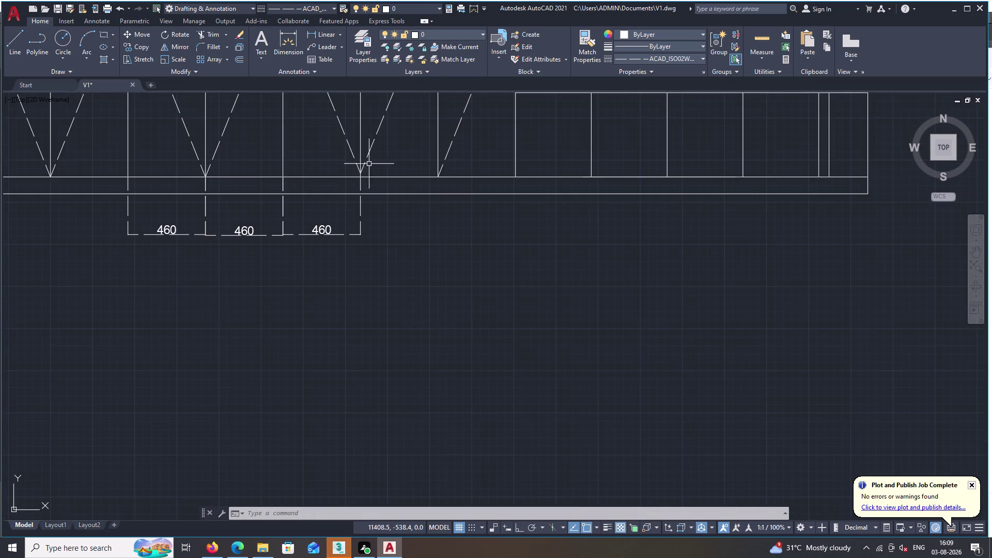
click(330, 33)
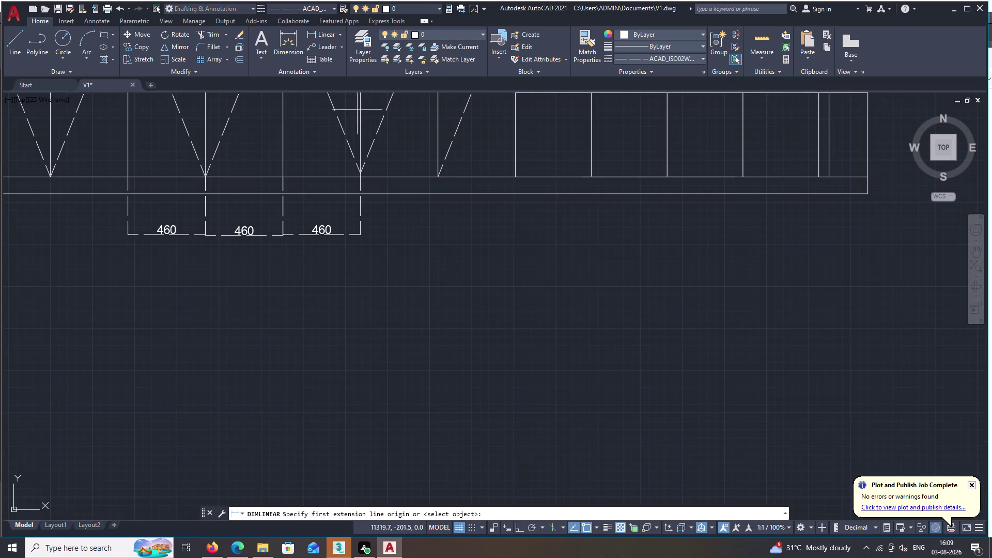
click(360, 177)
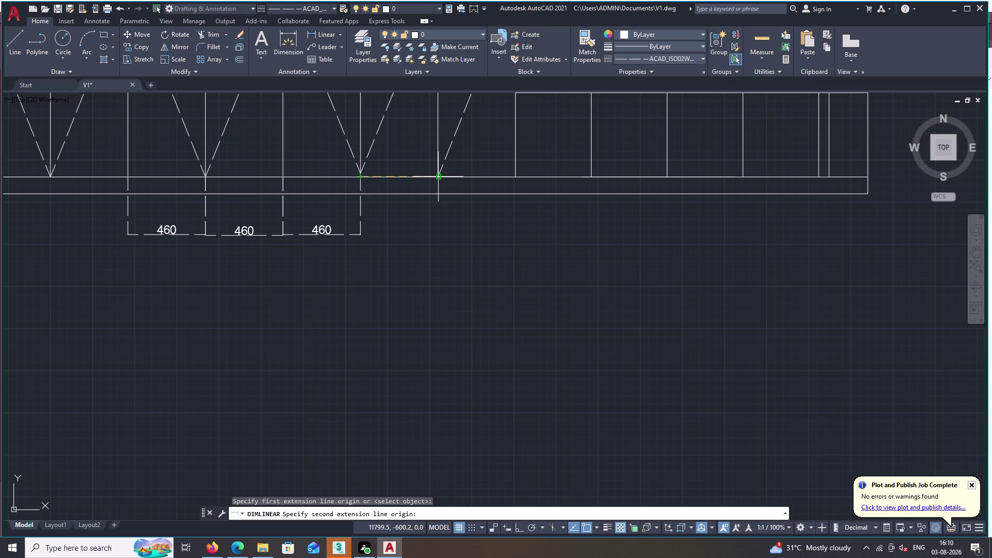
click(437, 177)
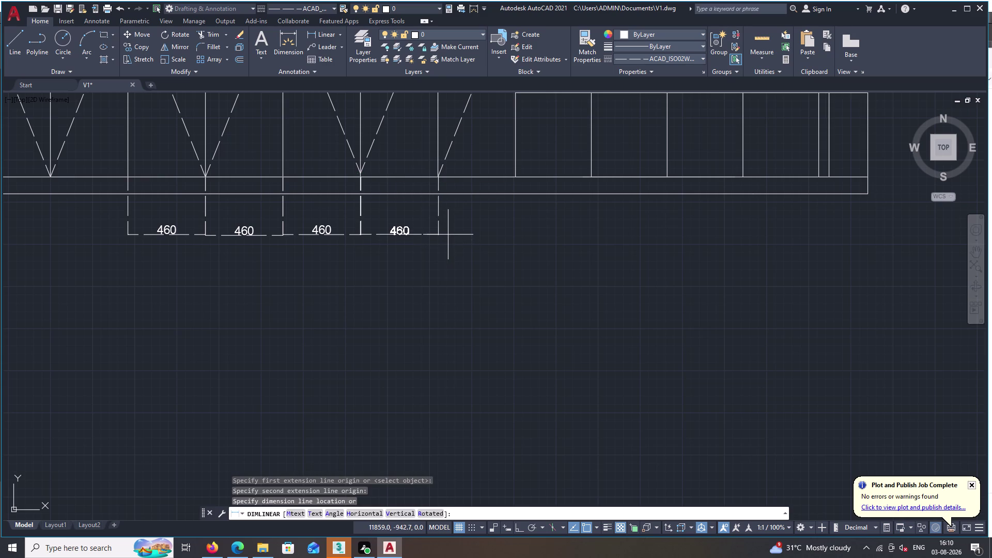
click(450, 236)
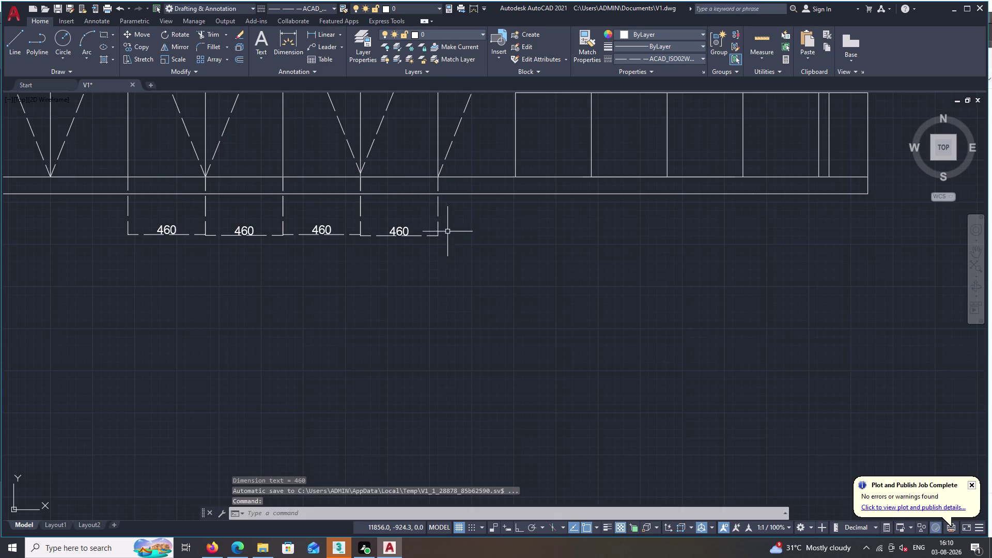
key(space)
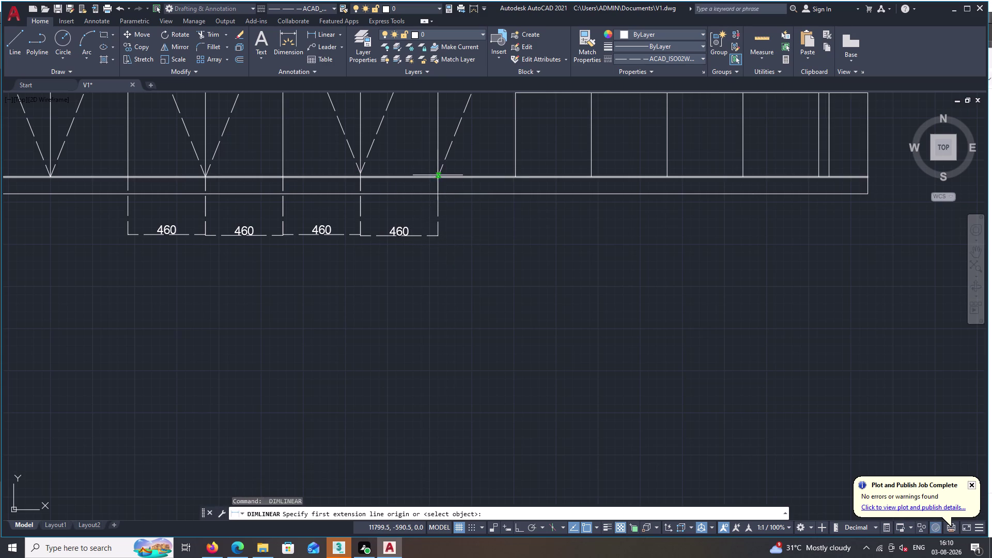
double_click(438, 176)
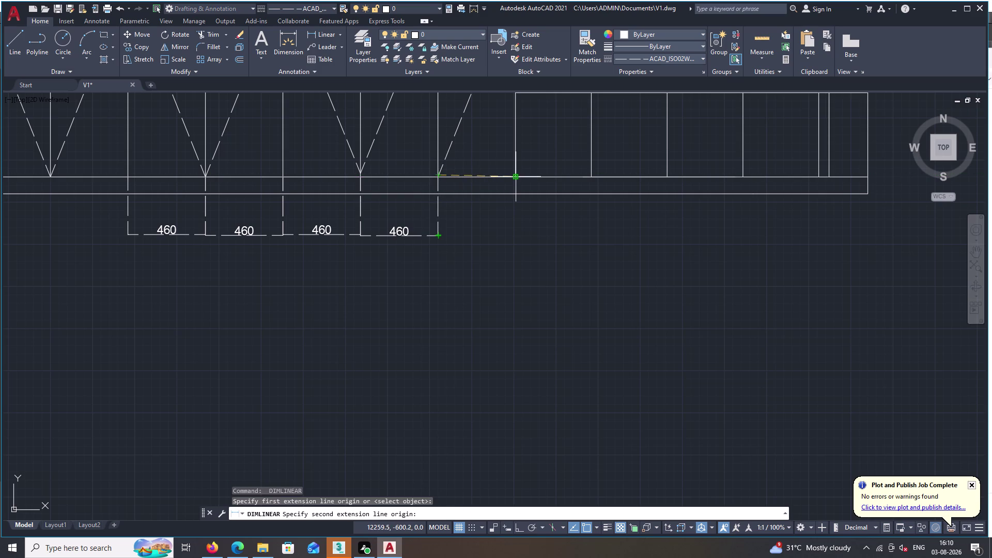
click(516, 177)
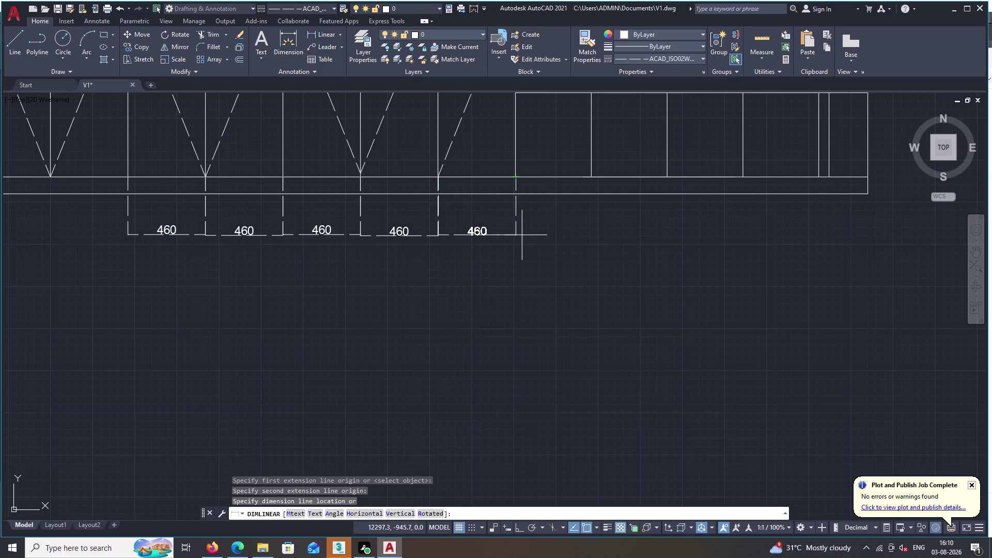
click(522, 235)
Dimension the first WINDOW bay as 450 in the row.
key(space)
key(space)
key(space)
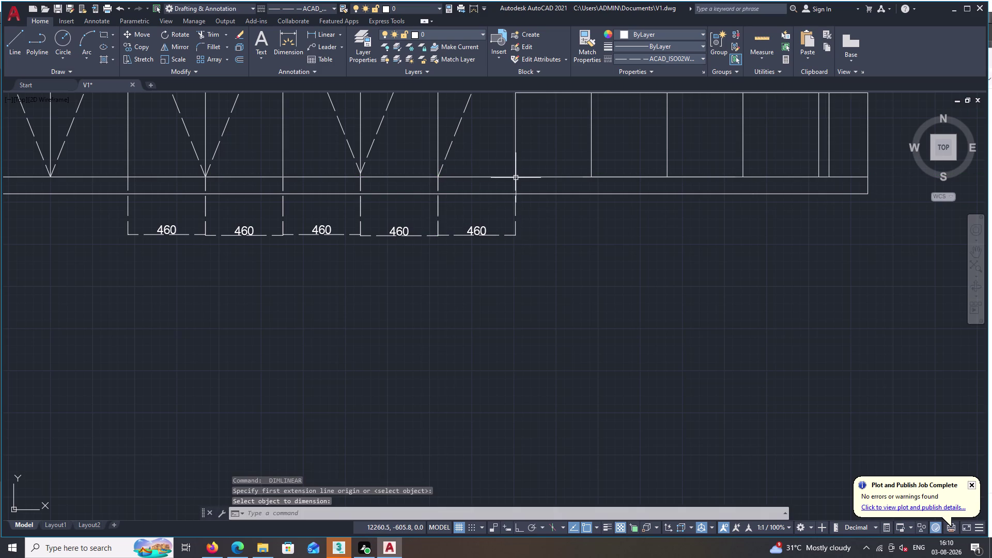
click(516, 178)
key(space)
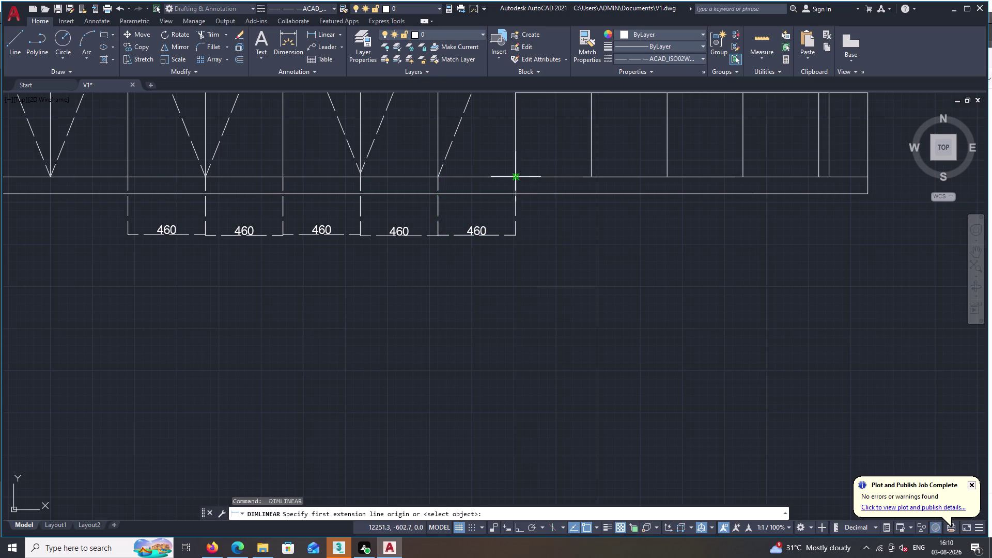
click(515, 175)
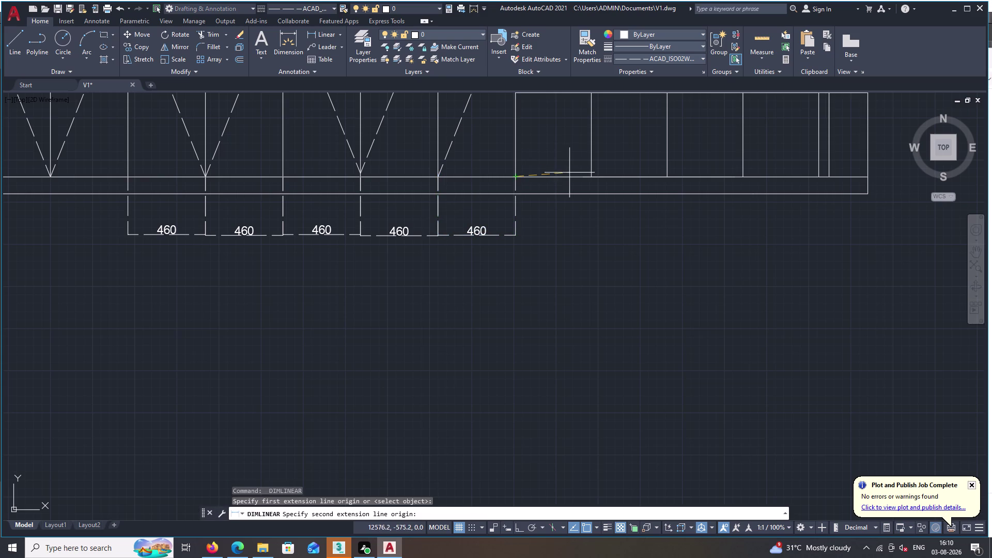
click(592, 177)
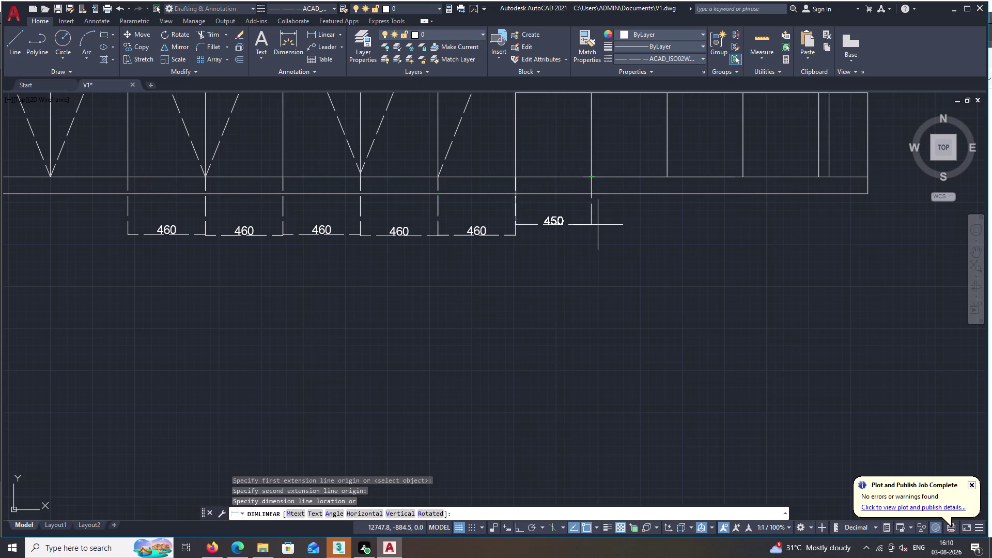
click(599, 235)
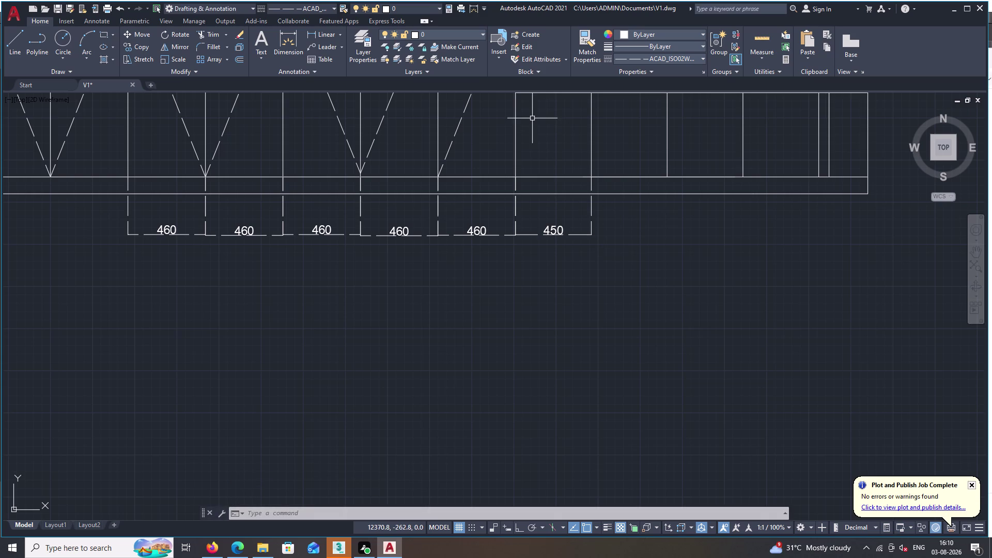
Abandon a mistaken 449 dimension and an aborted object-pick dimension.
key(space)
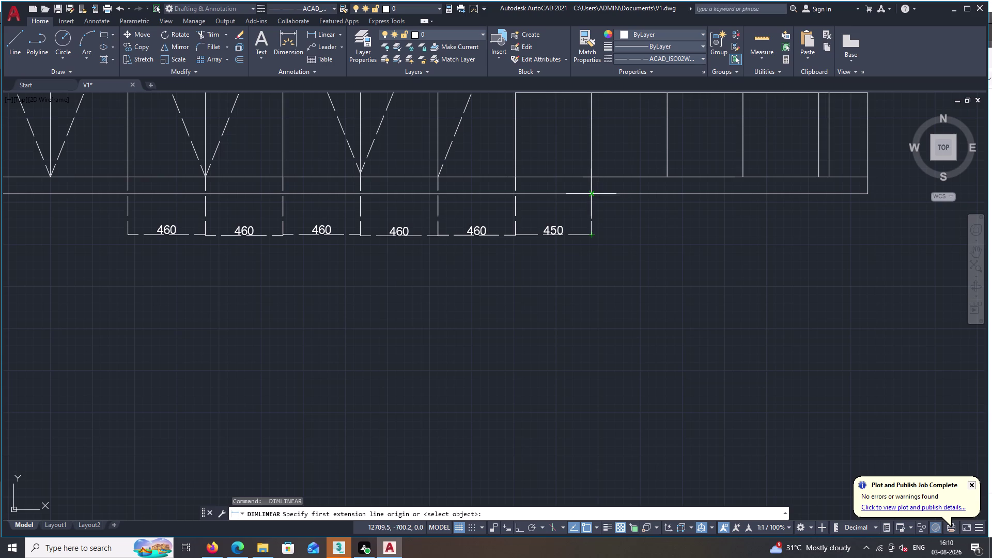
click(591, 192)
drag(591, 192, 606, 191)
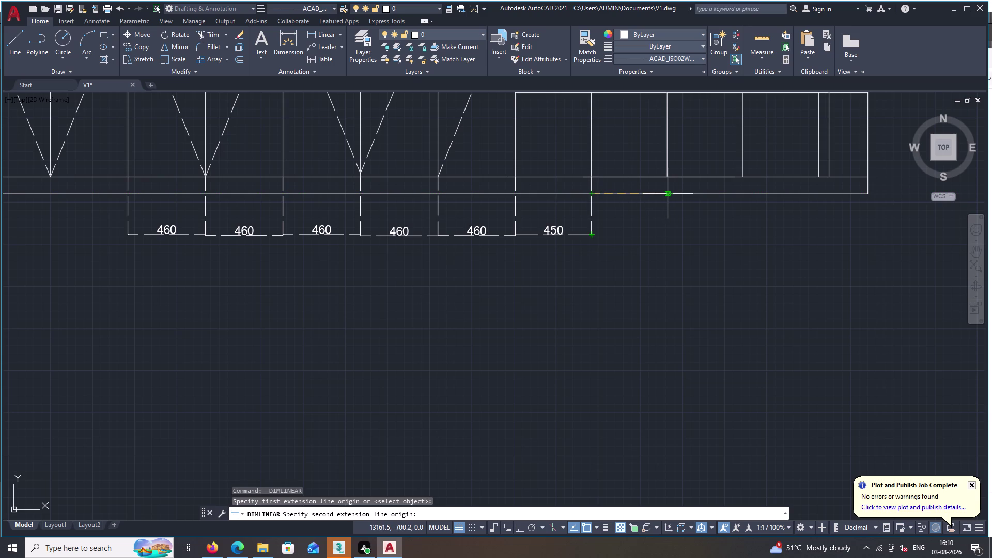
click(667, 194)
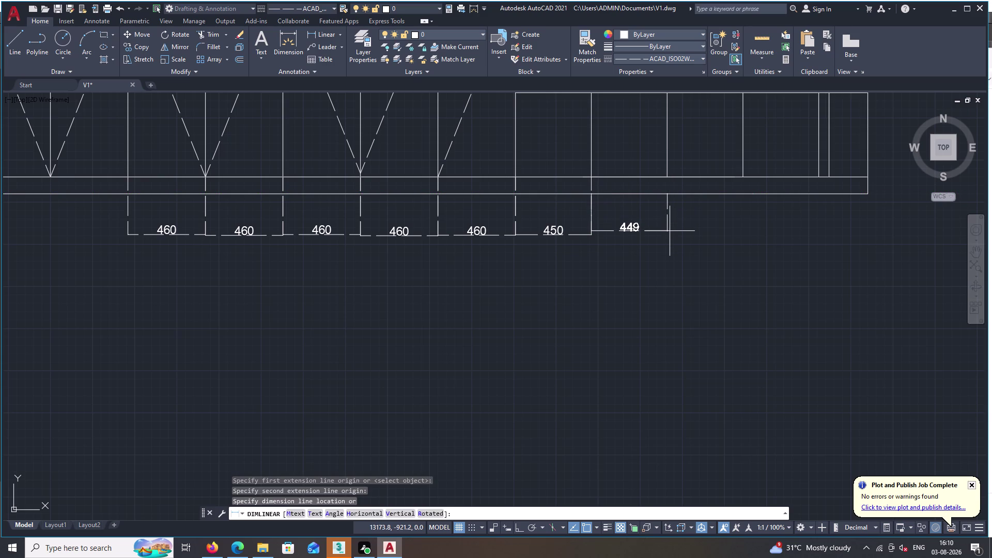
key(space)
key(Escape)
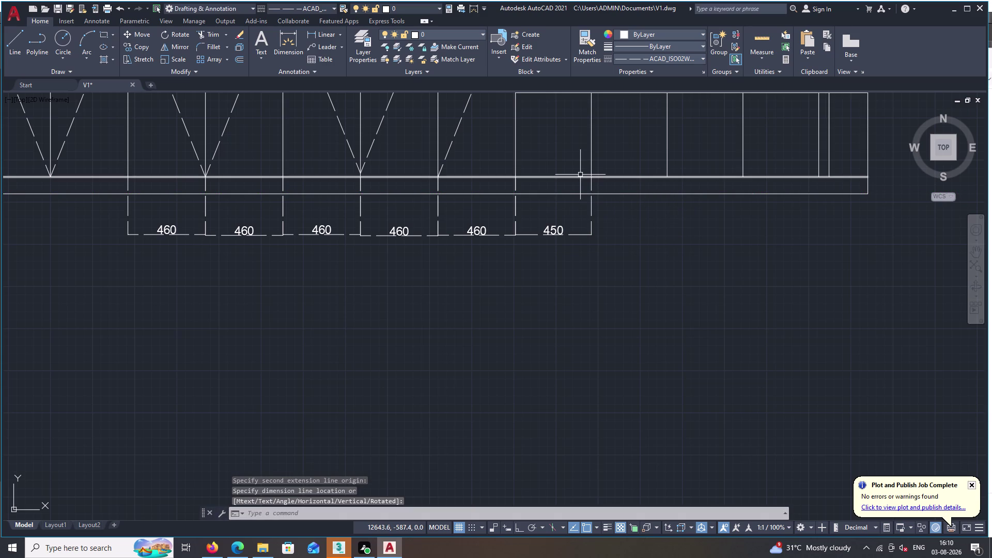
key(Escape)
key(space)
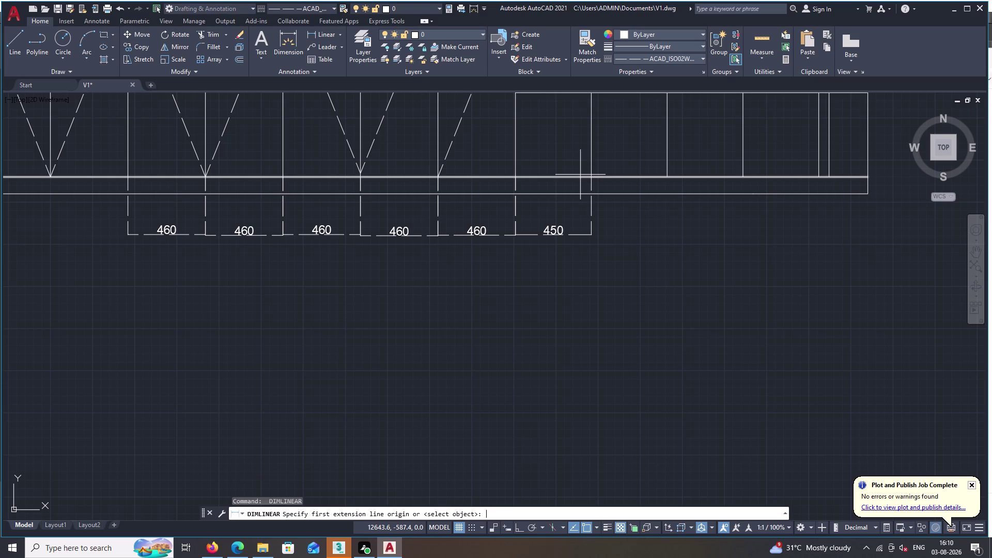
key(space)
key(space)
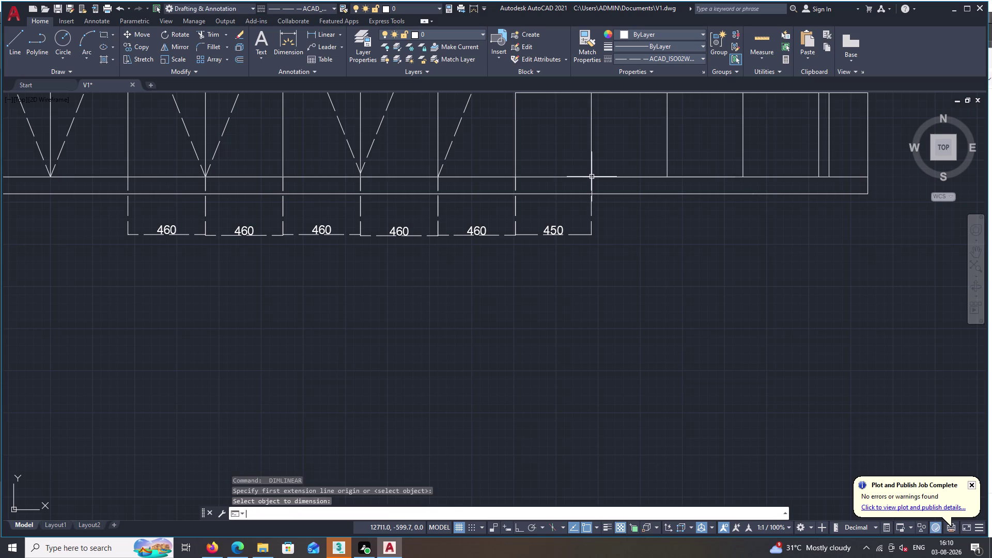
click(591, 177)
key(space)
key(space)
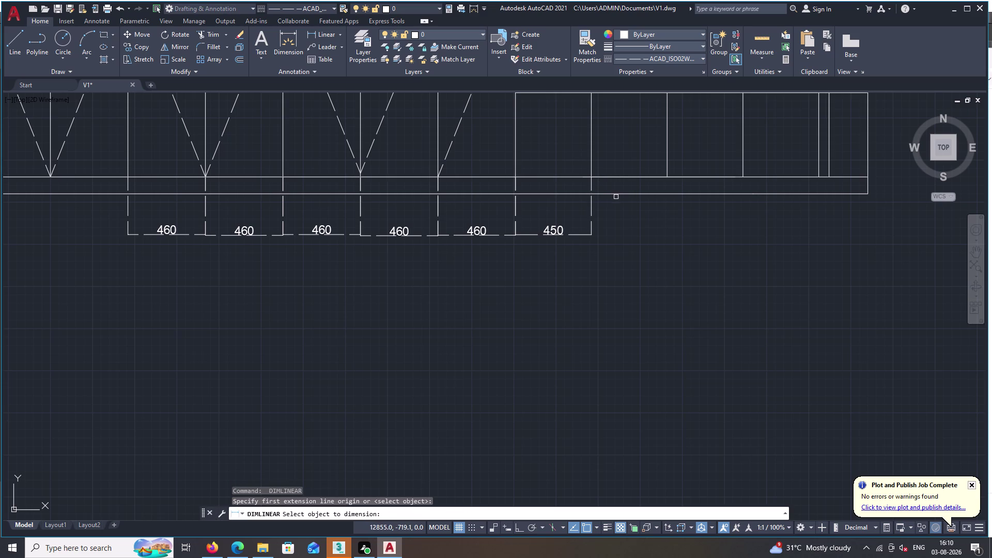
key(space)
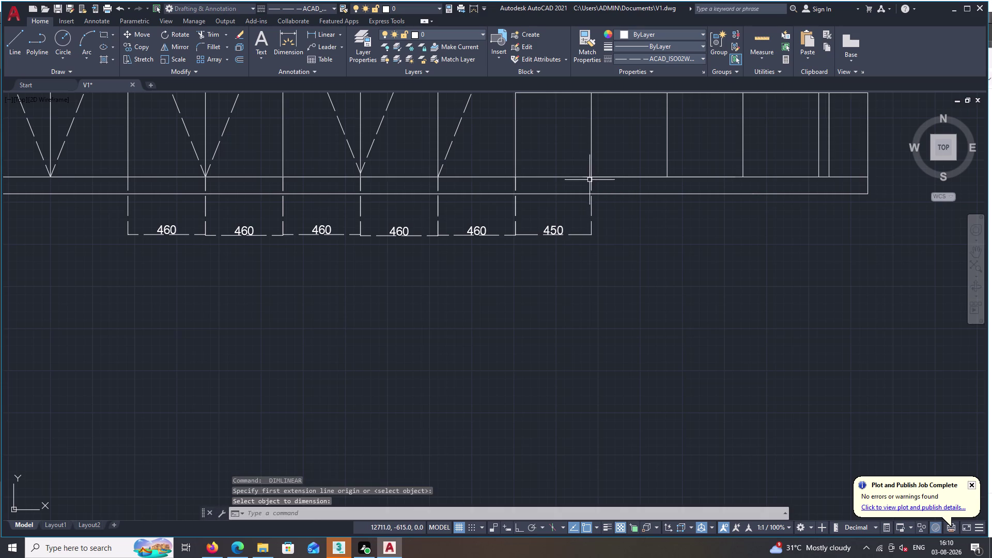
key(space)
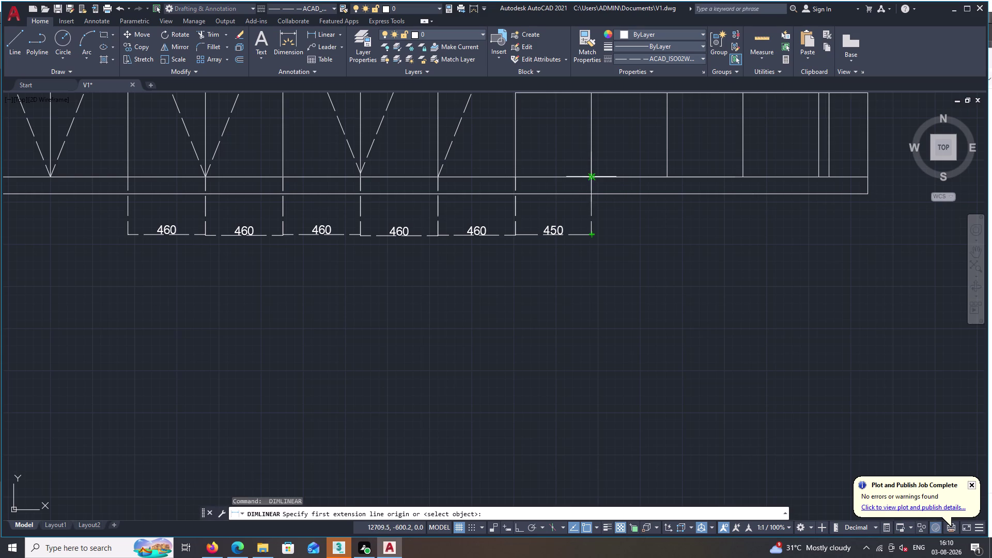
Add three more 450 bay dimensions, then pick both ends of the narrow strip.
click(592, 176)
drag(670, 177, 671, 185)
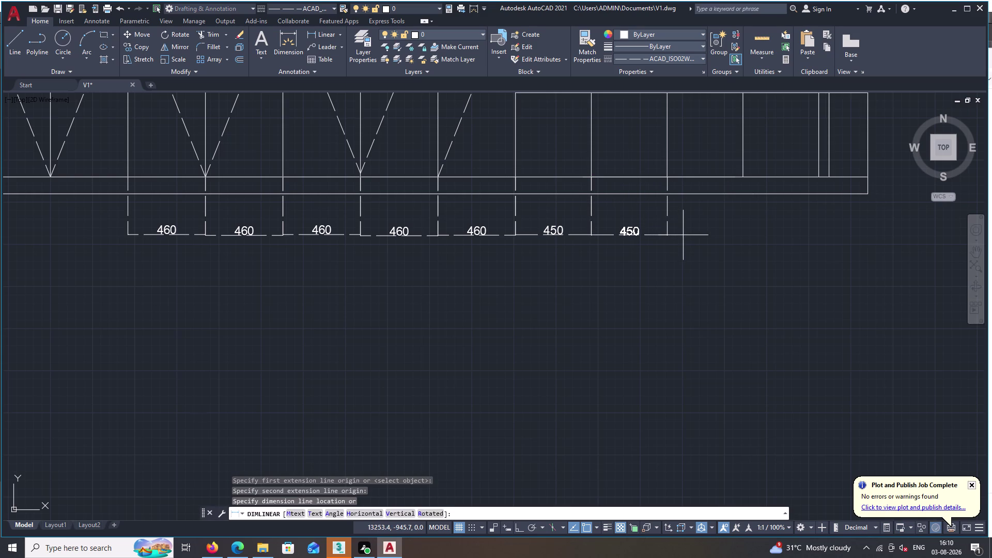
click(684, 236)
key(space)
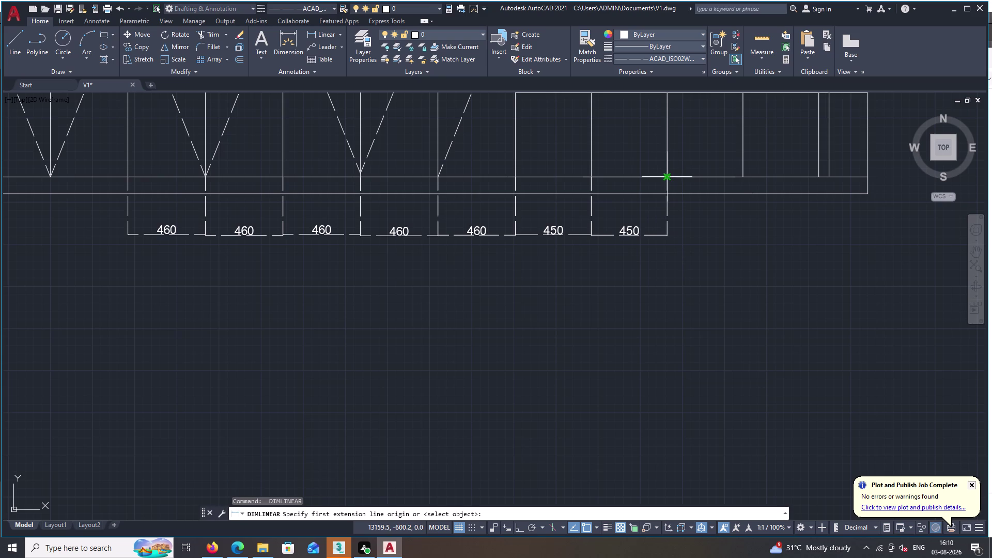
click(668, 176)
drag(744, 177, 744, 183)
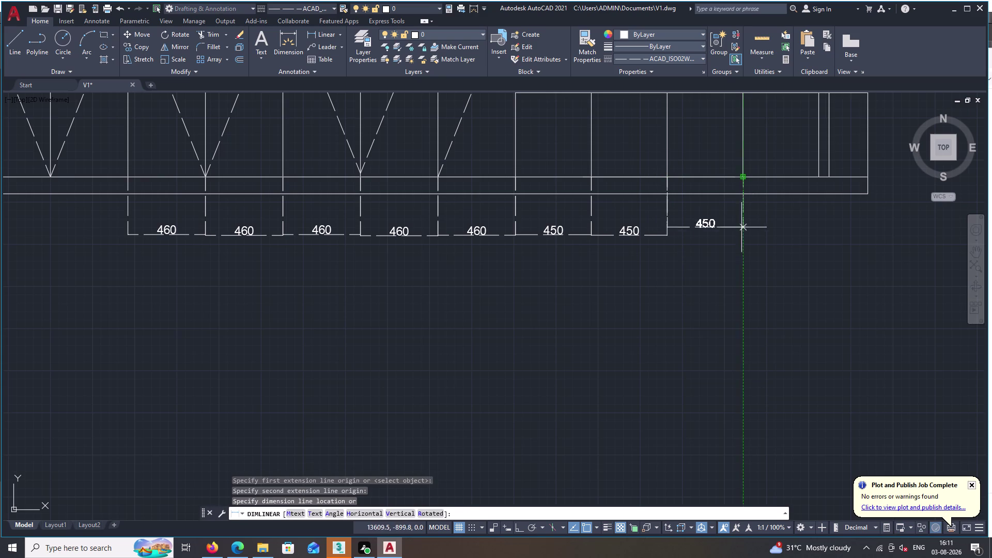
click(751, 235)
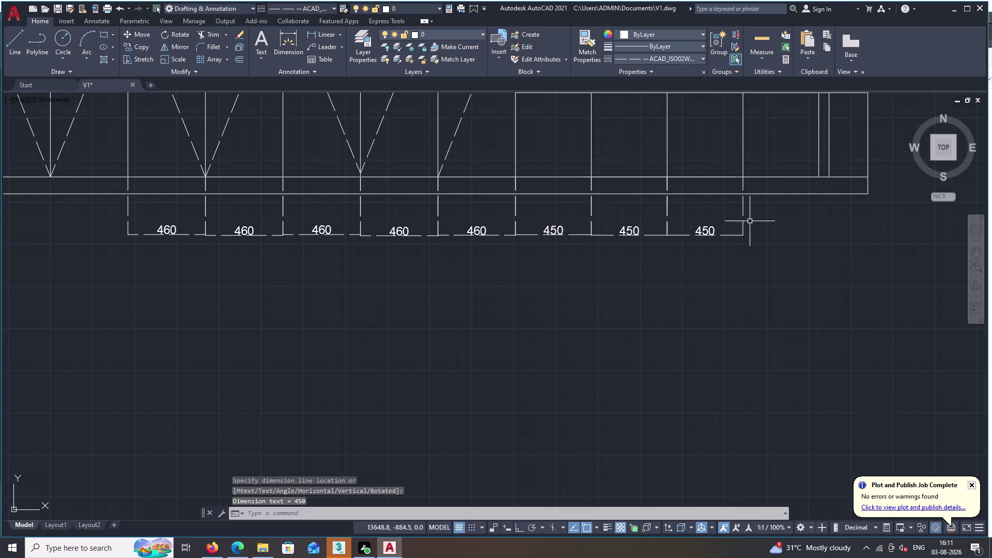
key(space)
double_click(743, 176)
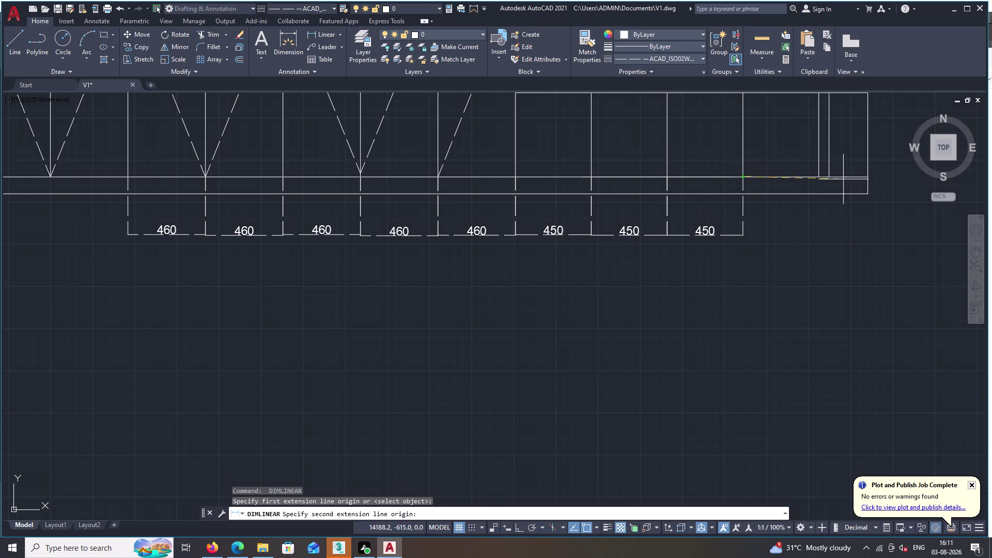
click(817, 176)
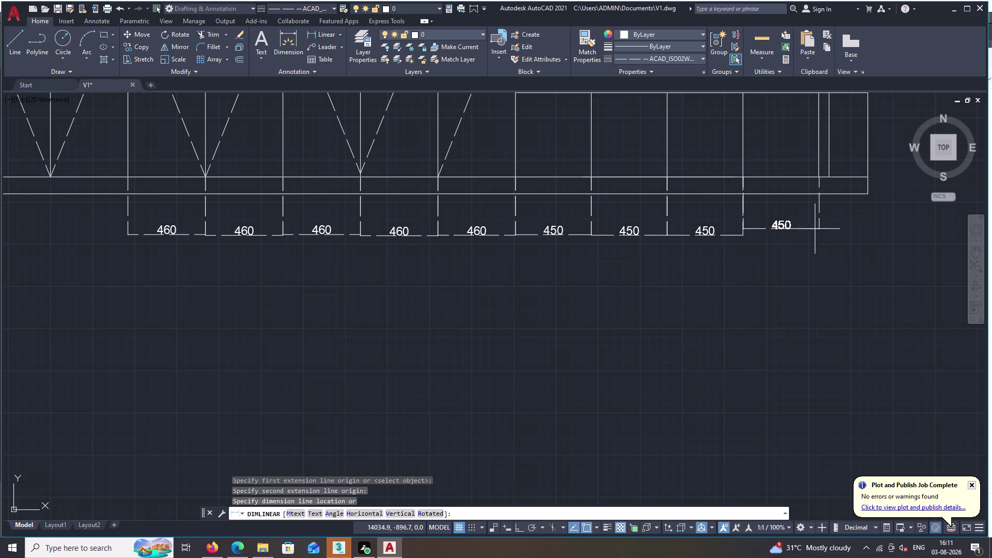
click(821, 237)
key(space)
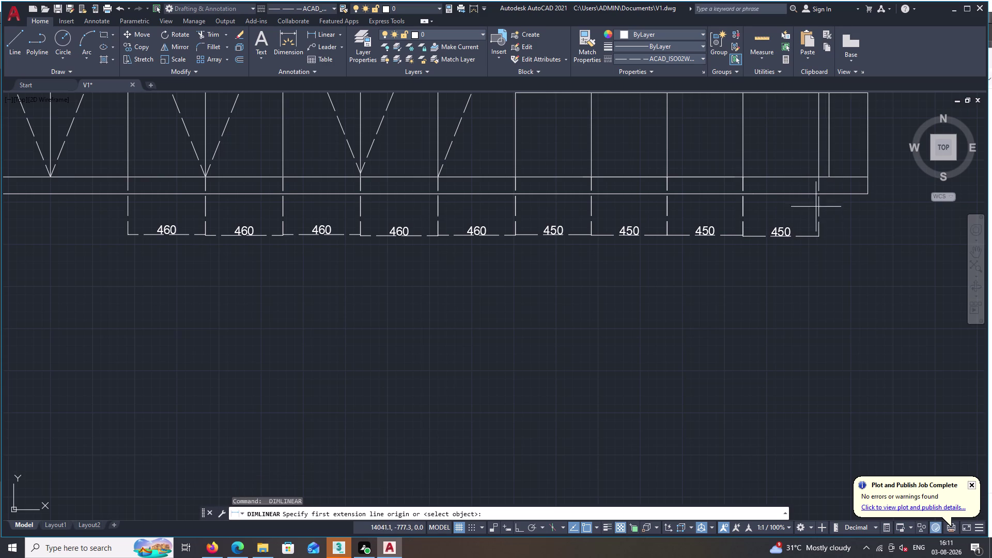
click(818, 178)
click(830, 182)
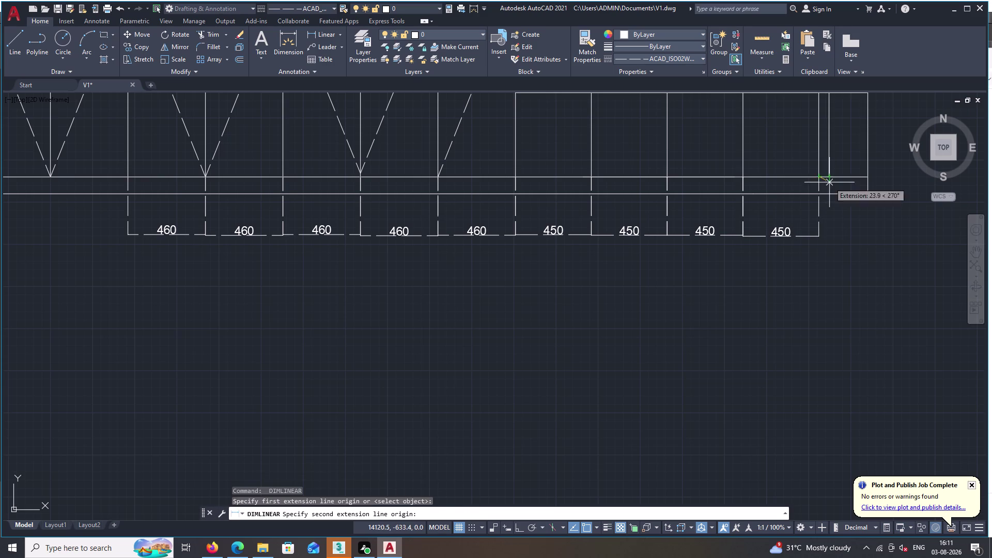
Dimension the narrow right-hand strip as 61.
drag(831, 185, 832, 199)
key(space)
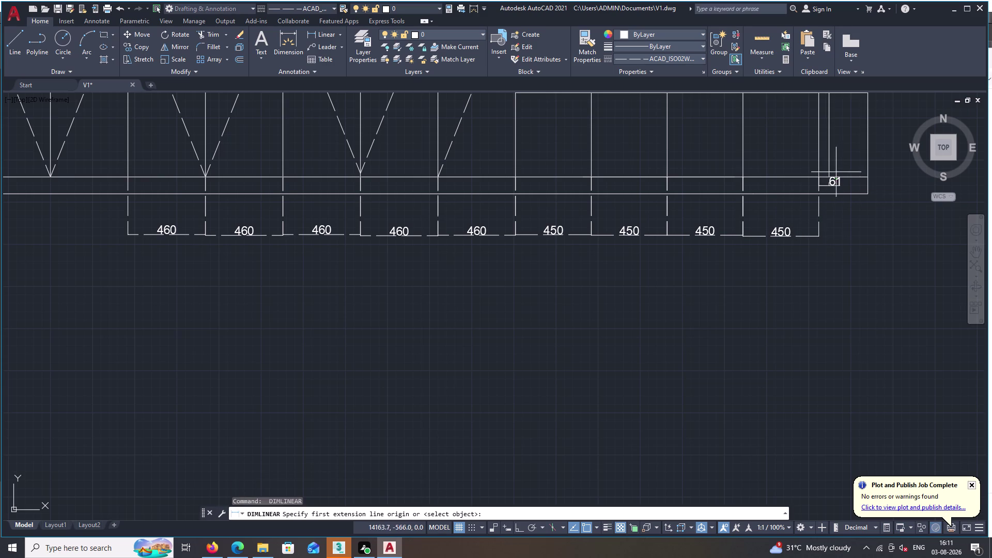
double_click(819, 176)
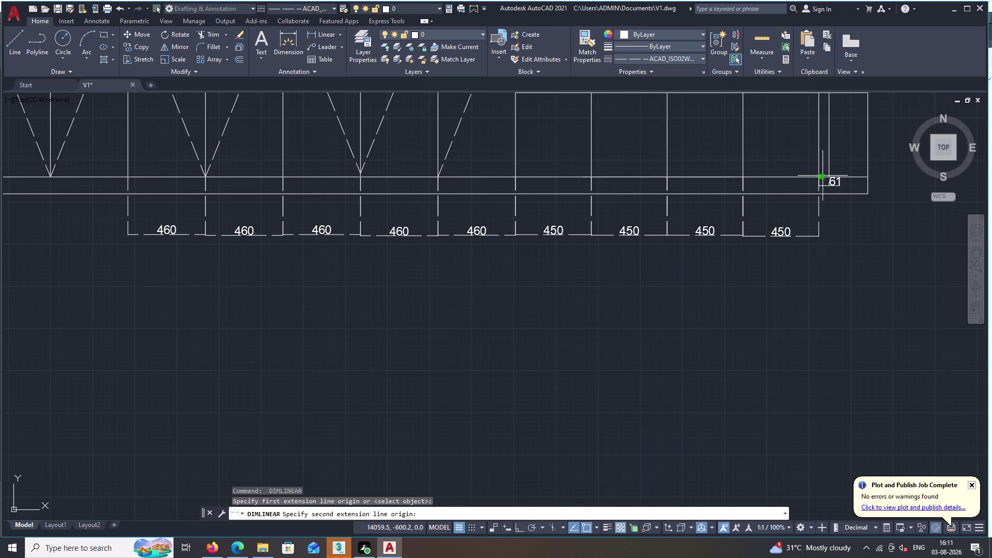
drag(829, 176, 830, 182)
double_click(818, 285)
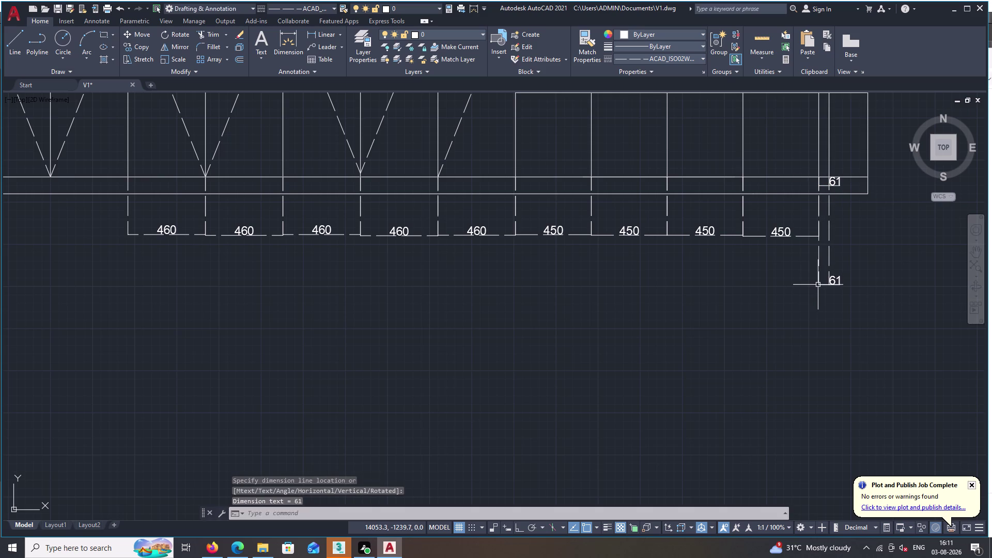
key(space)
click(839, 183)
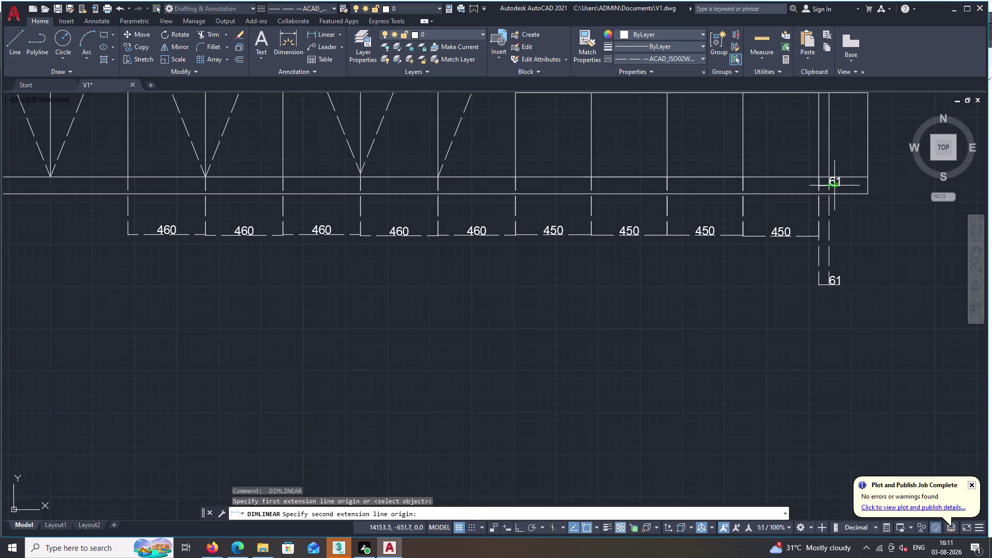
Dimension the end bay to the wardrobe's right edge as 230 in the row.
key(space)
key(space)
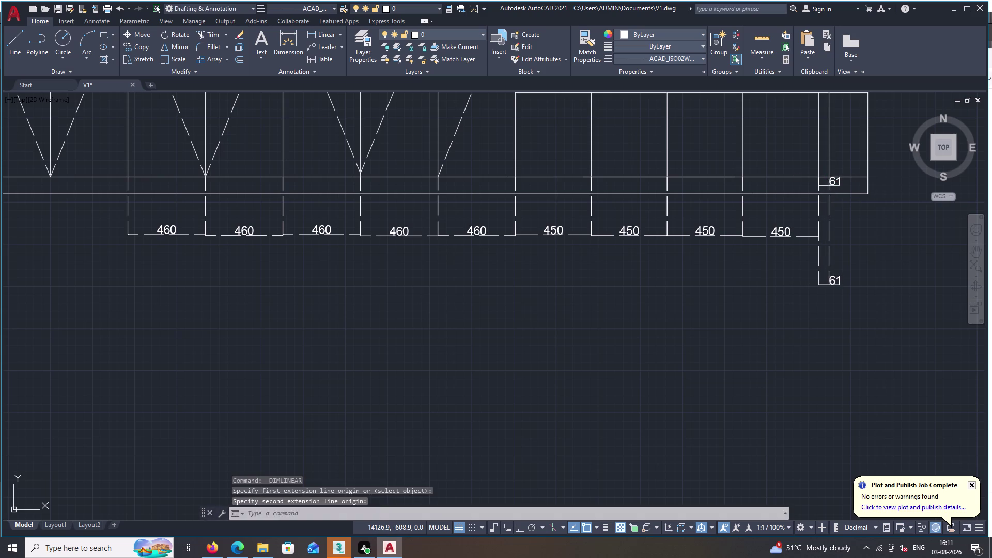
click(830, 178)
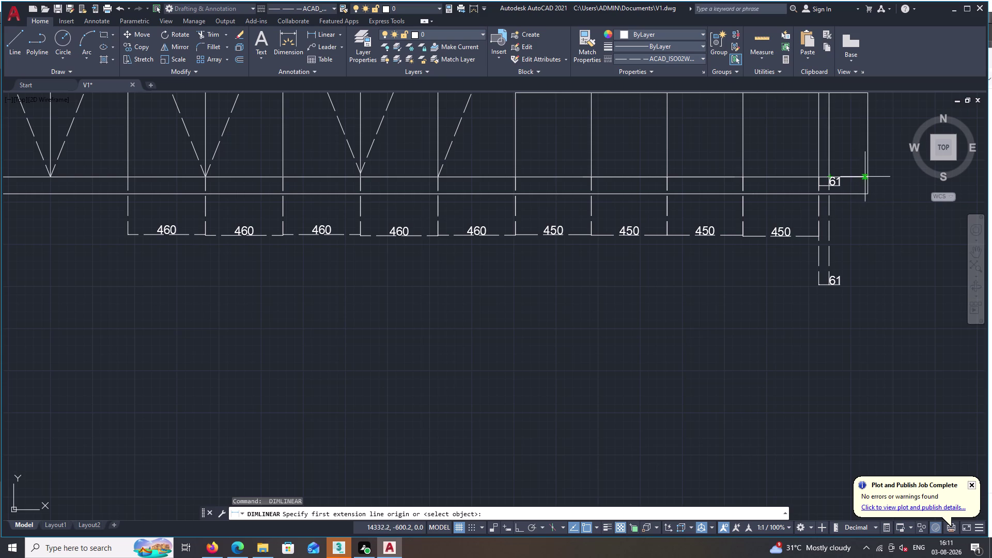
double_click(871, 177)
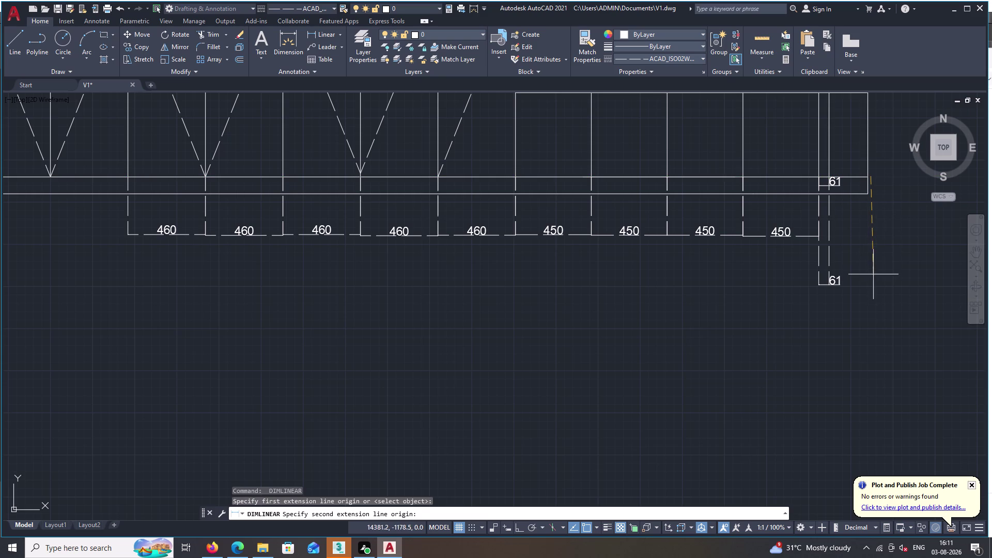
key(space)
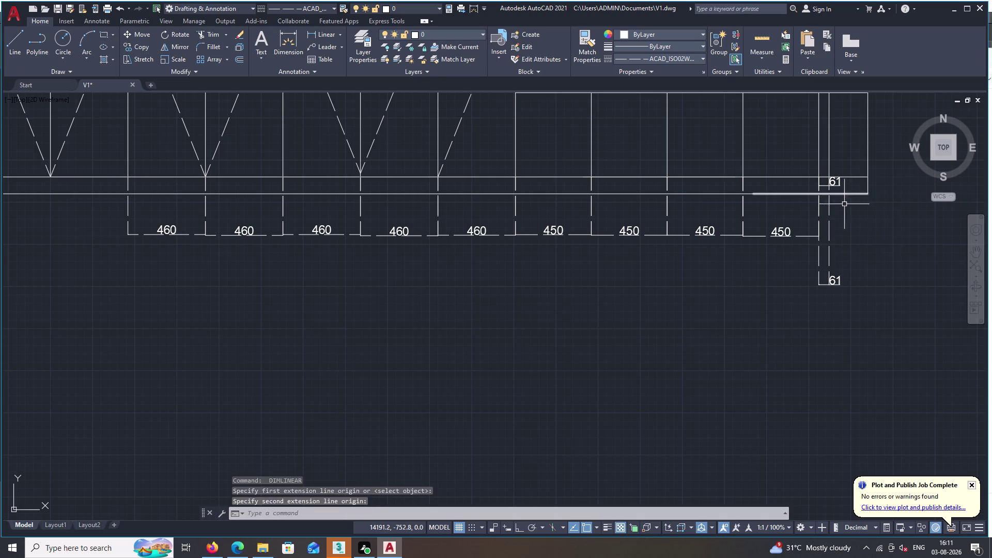
key(space)
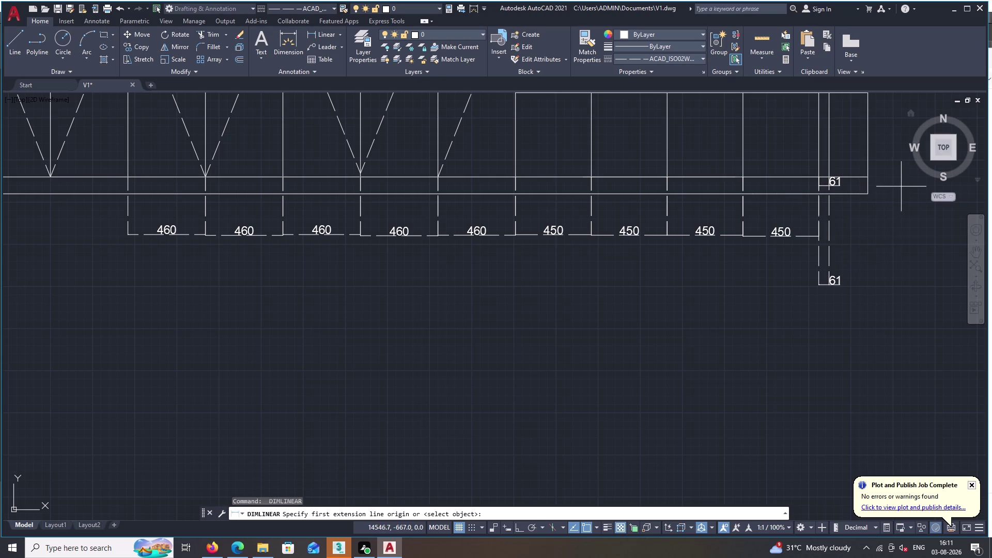
double_click(830, 175)
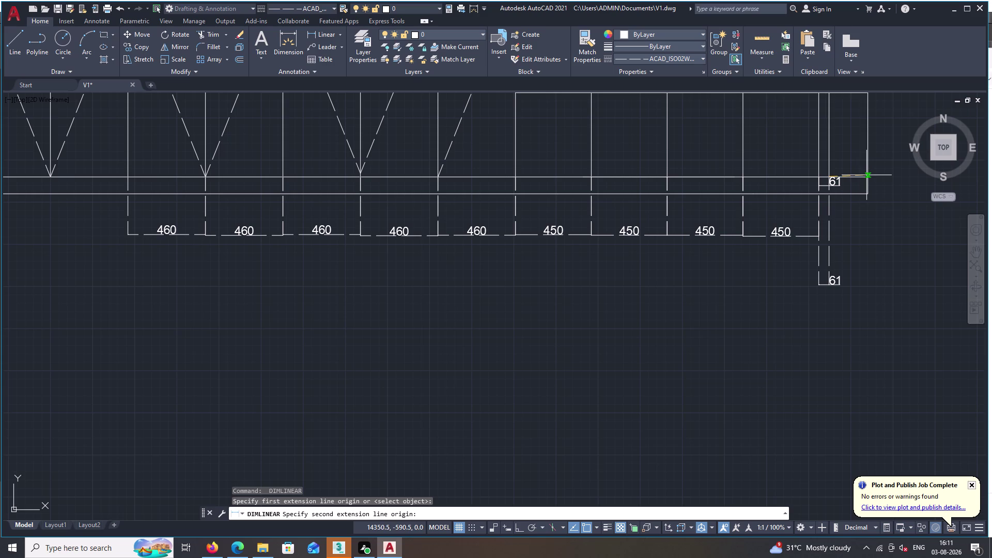
double_click(869, 178)
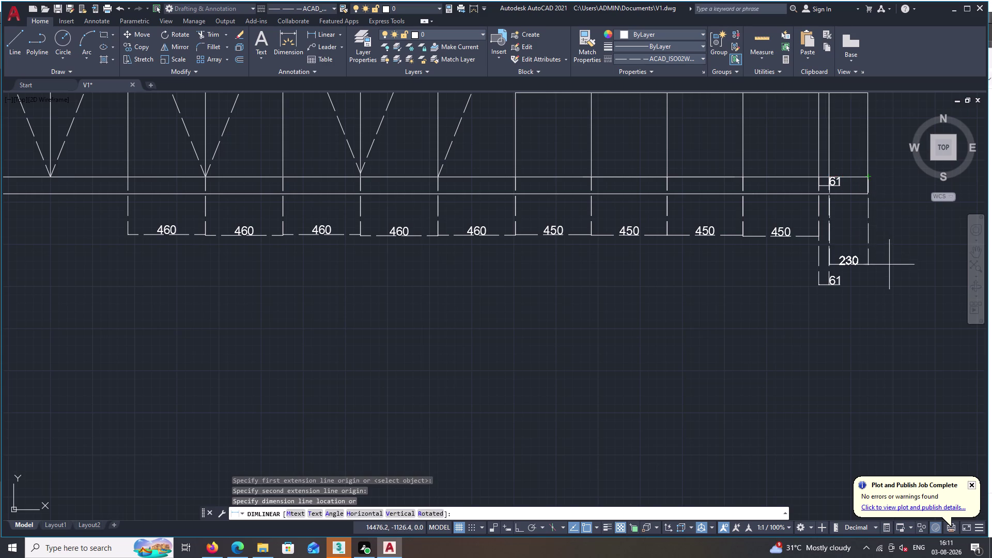
click(895, 237)
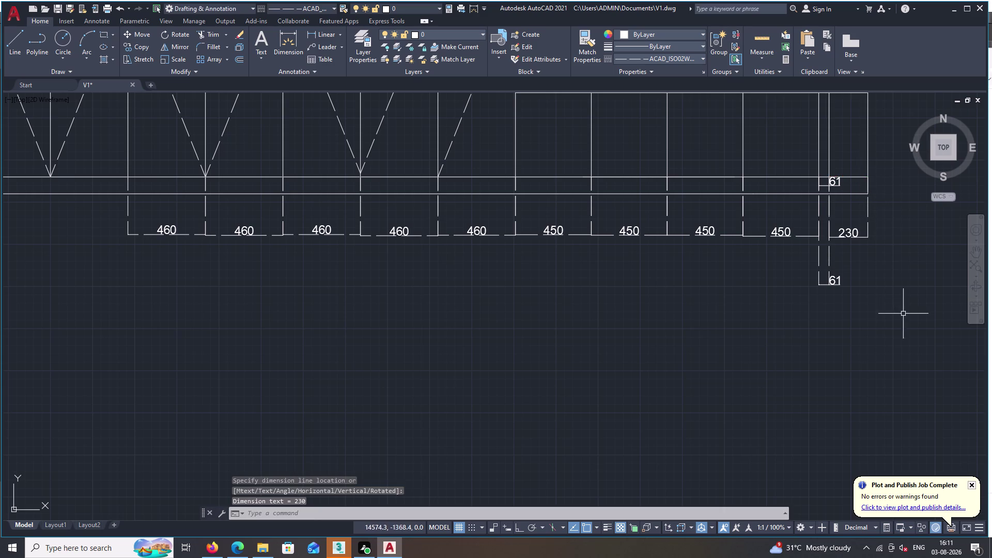
Click around the narrow-strip 61 dimensions.
key(grave)
click(831, 187)
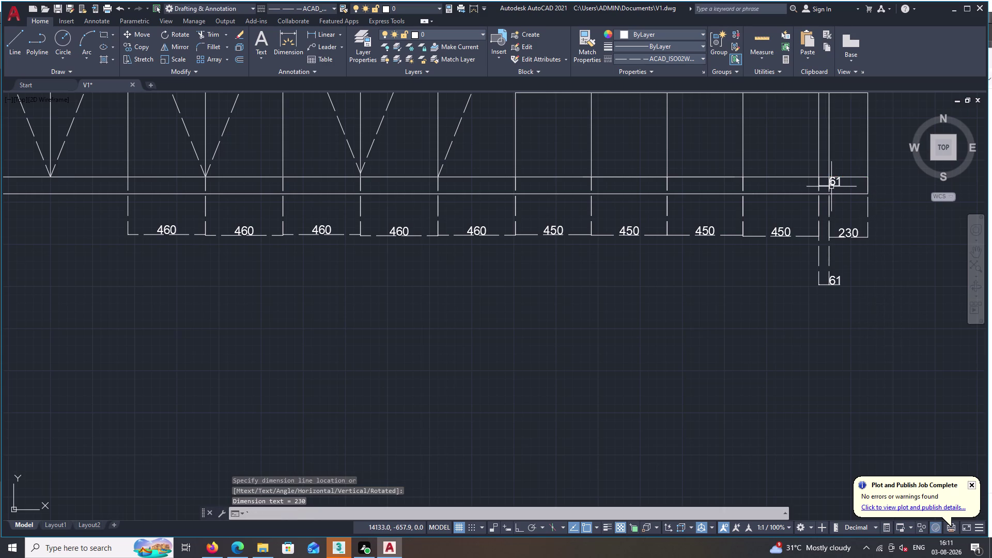
click(836, 182)
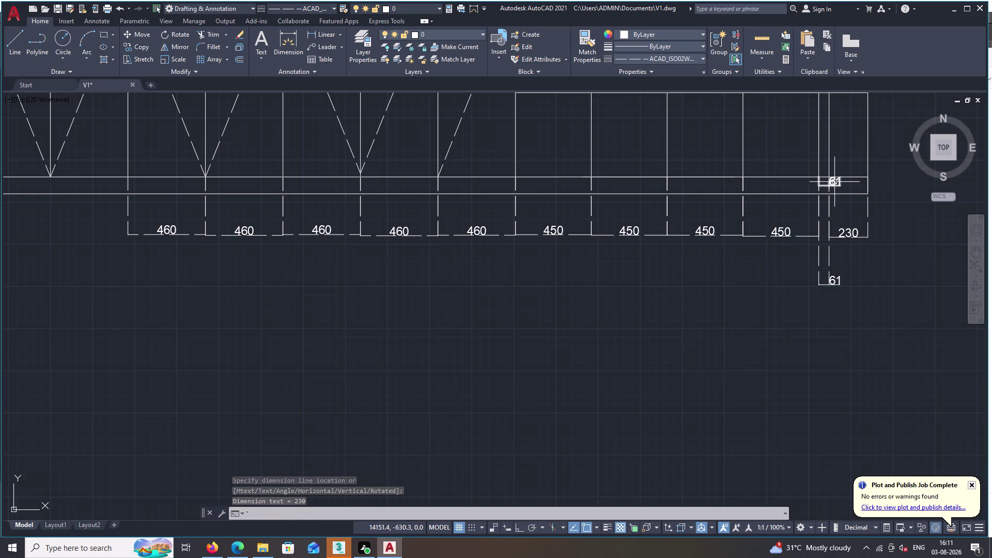
click(834, 182)
scroll(up, 3)
Open the stray 61 dimension's text for editing, then leave the editor without saving changes.
double_click(829, 182)
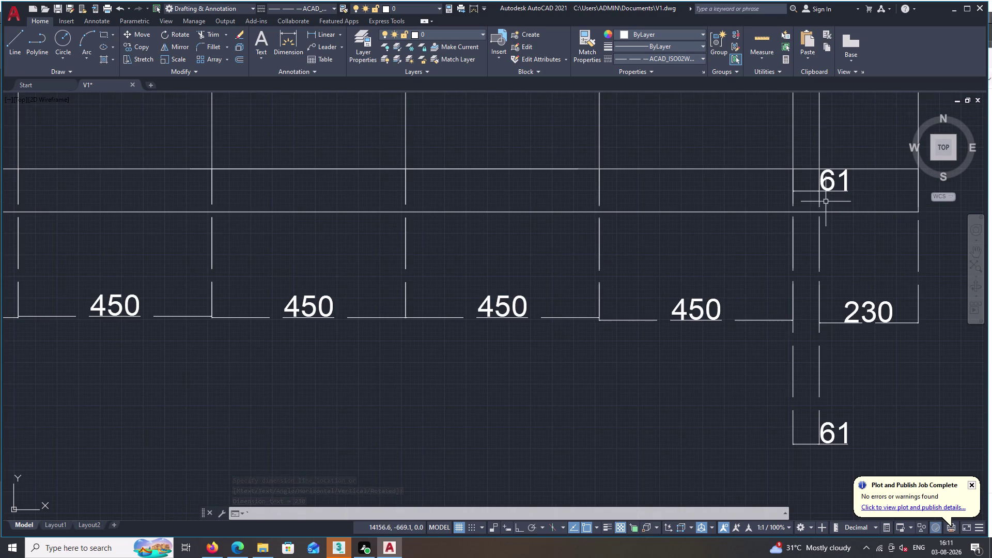
key(Escape)
click(842, 181)
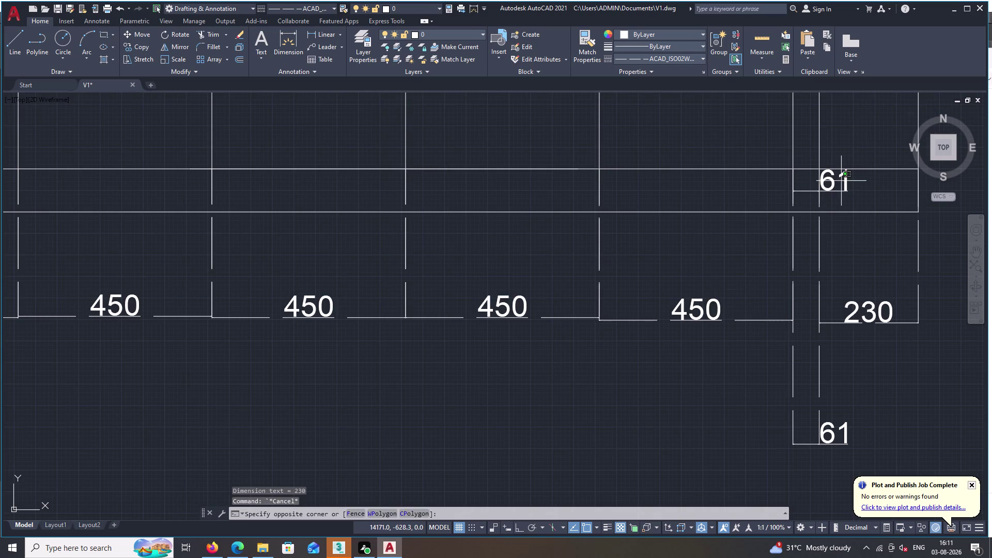
key(Escape)
key(Escape)
double_click(834, 186)
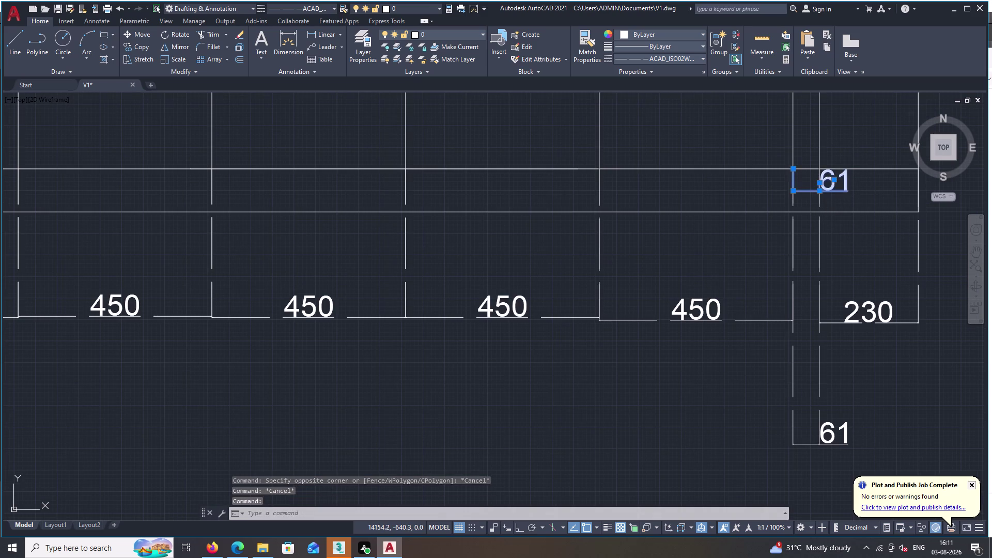
key(Delete)
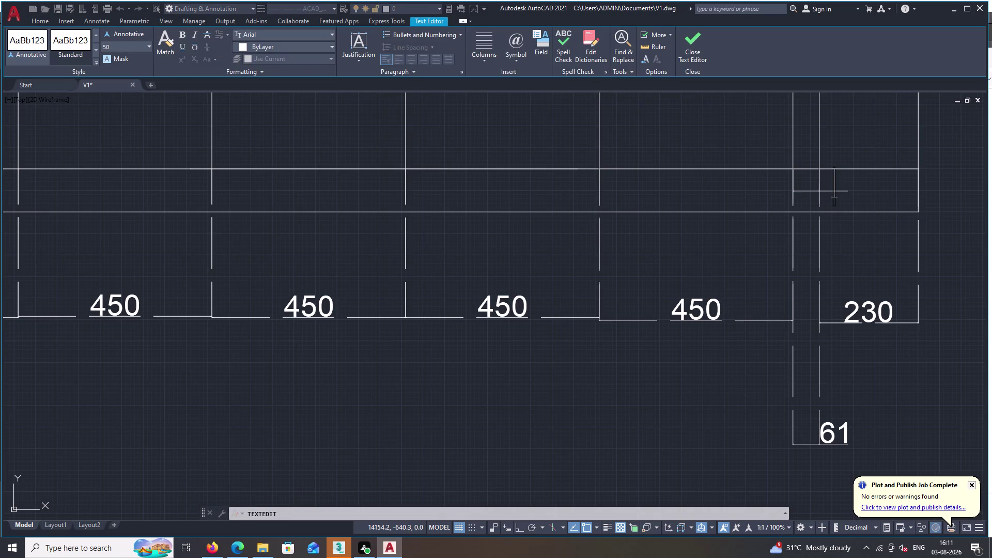
key(Escape)
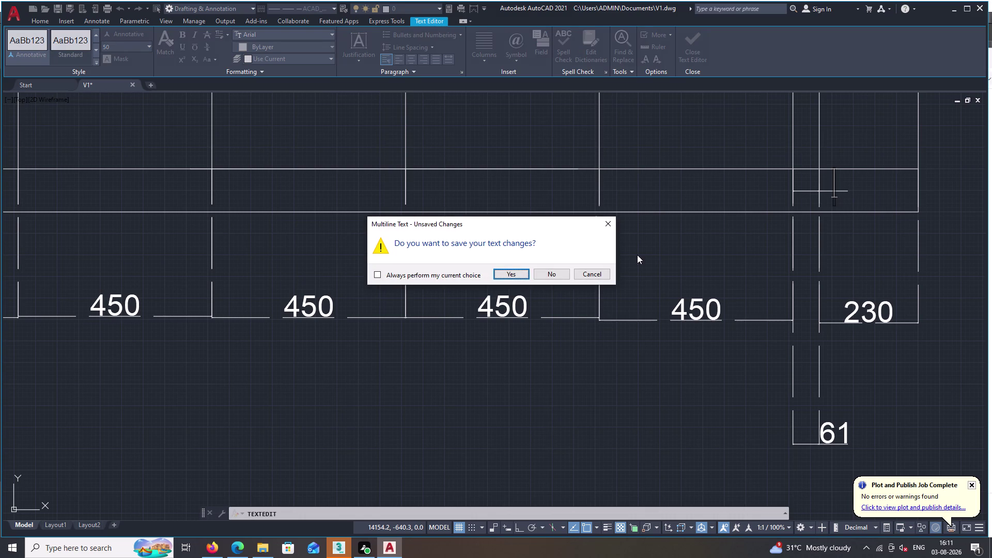
double_click(548, 275)
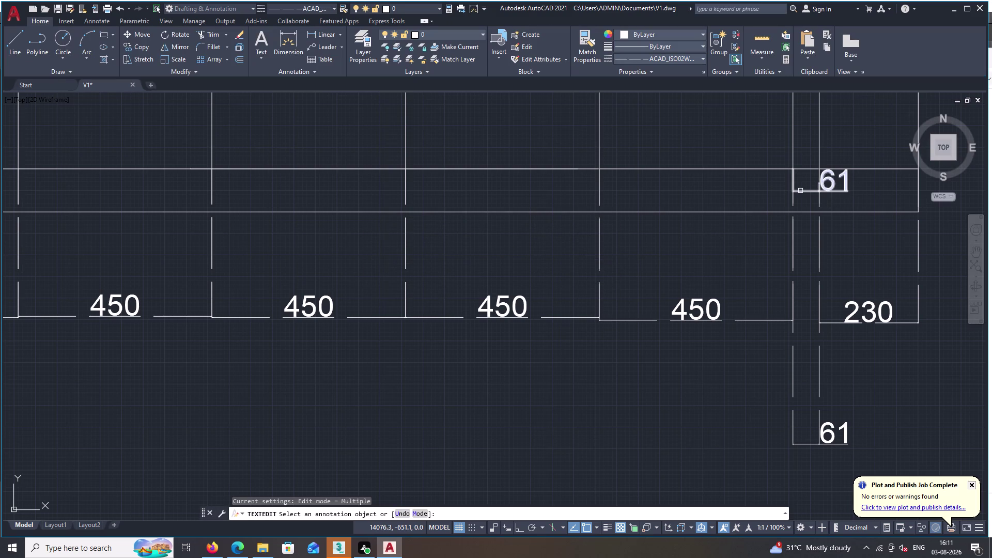
key(Escape)
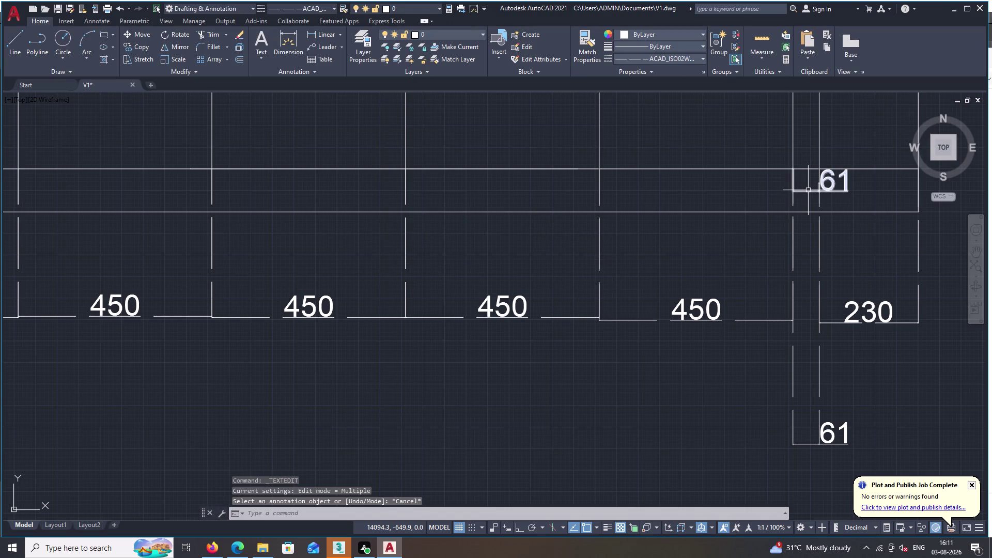
Delete the duplicate 61 dimension near the top right and show the whole wardrobe elevation.
click(809, 190)
key(Delete)
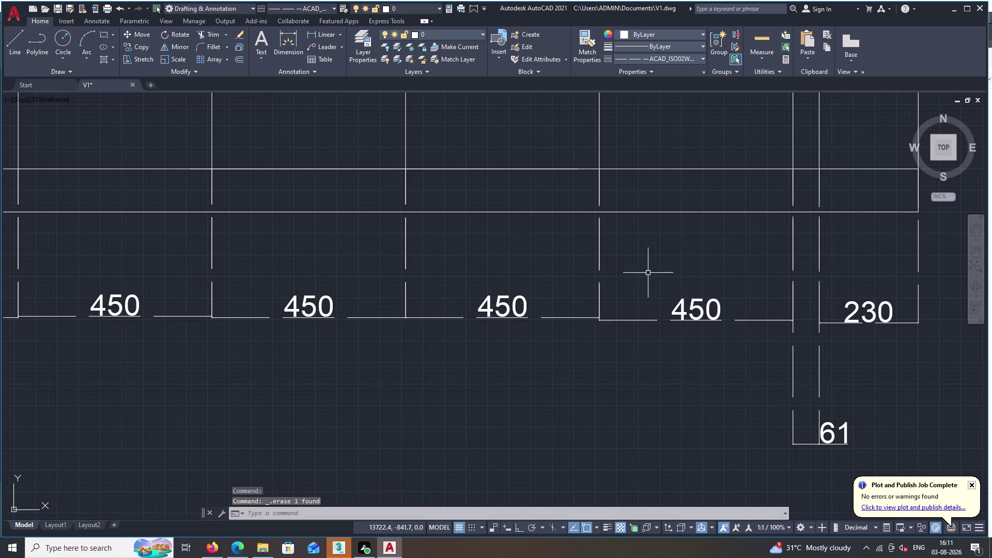
scroll(down, 3)
middle_drag(654, 273, 687, 325)
scroll(down, 3)
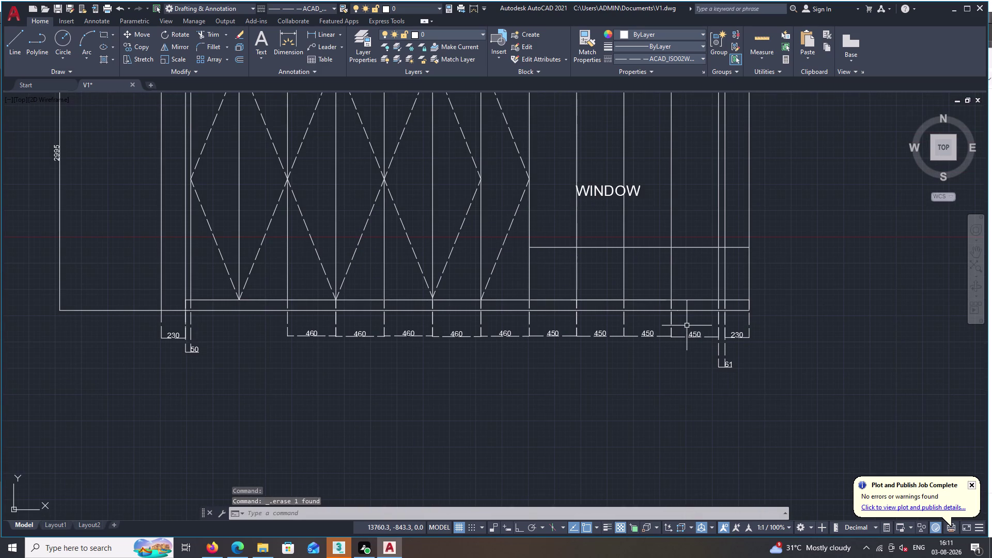
double_click(8, 40)
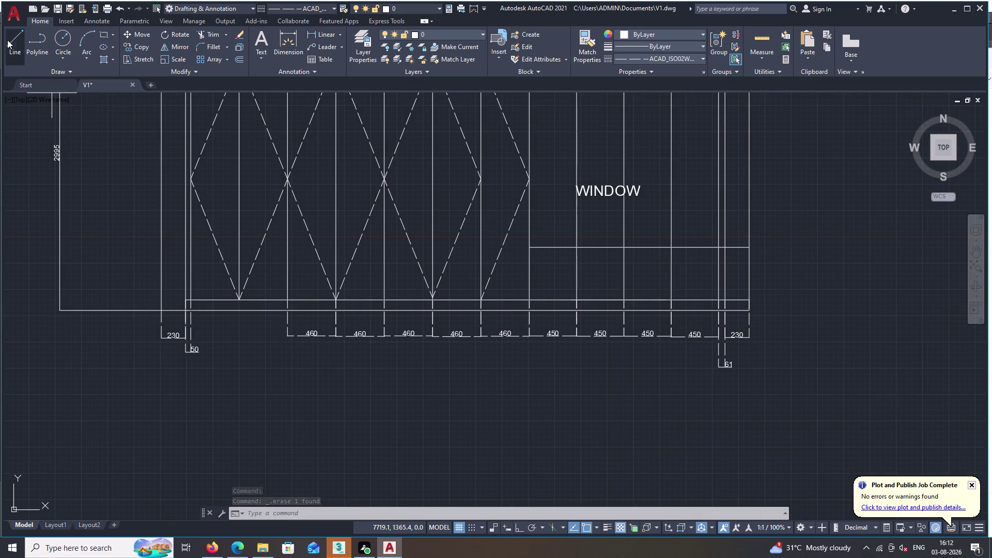
click(193, 300)
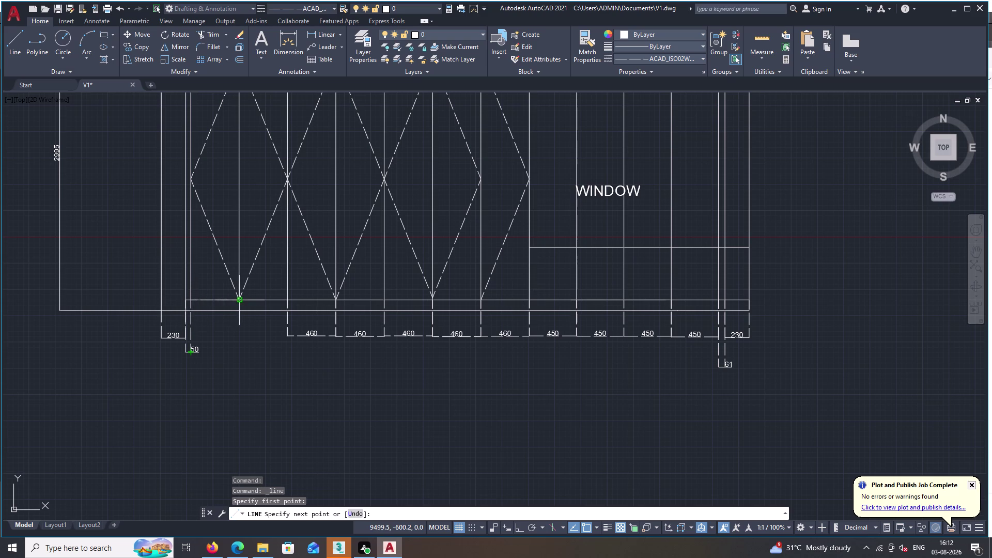
click(241, 298)
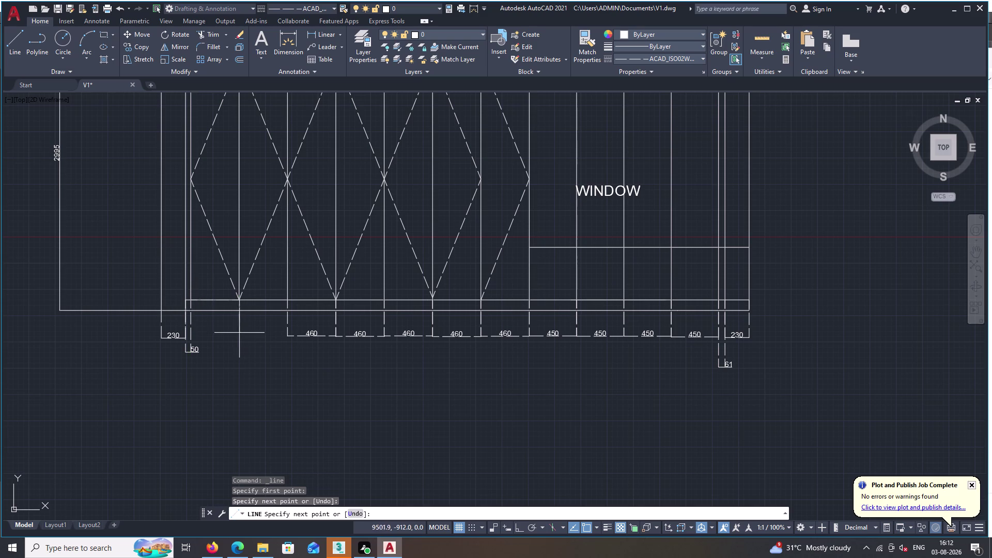
key(Escape)
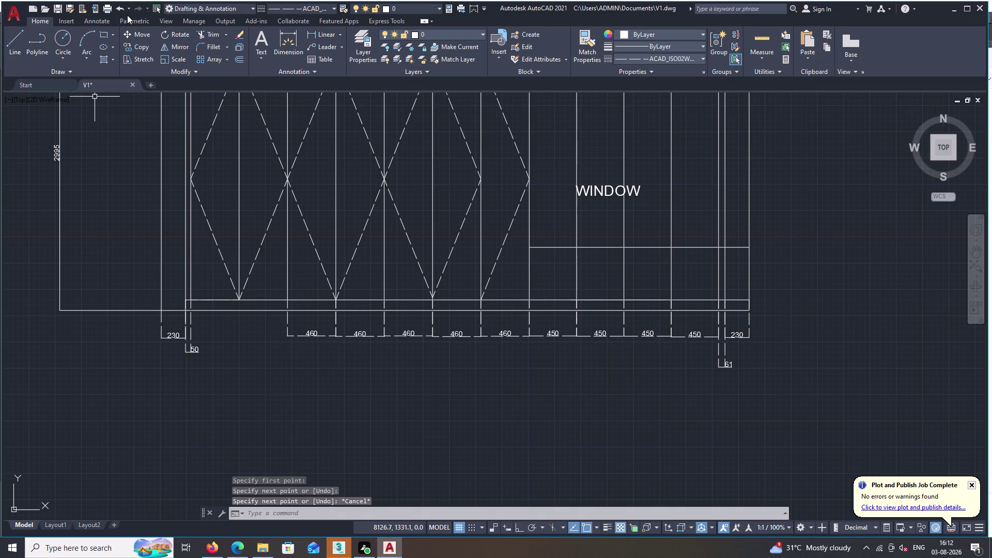
double_click(319, 31)
key(space)
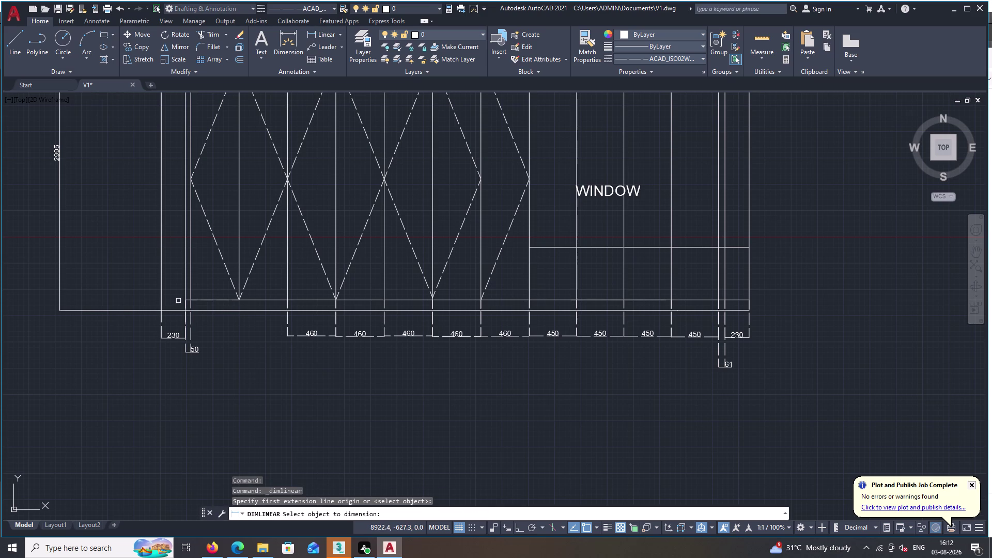
key(space)
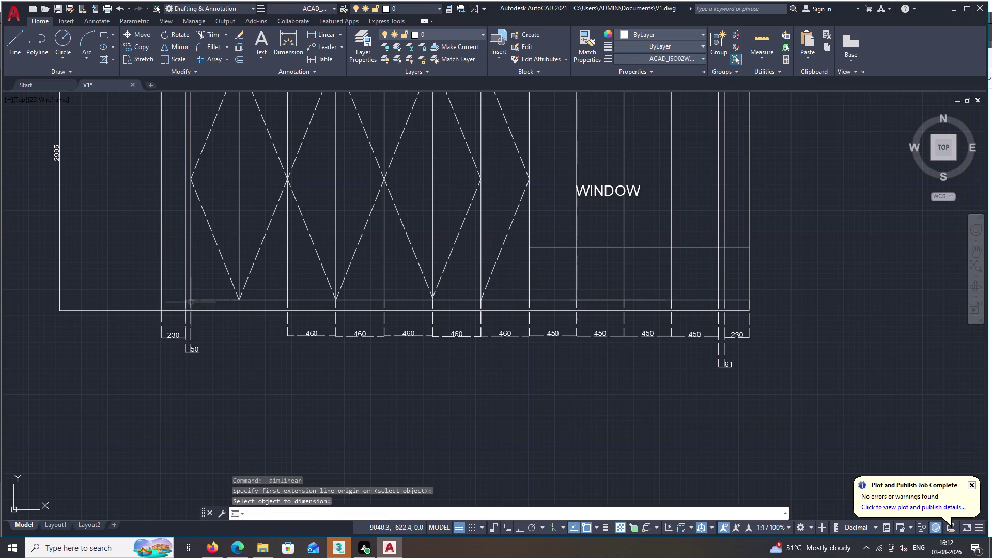
key(space)
click(190, 301)
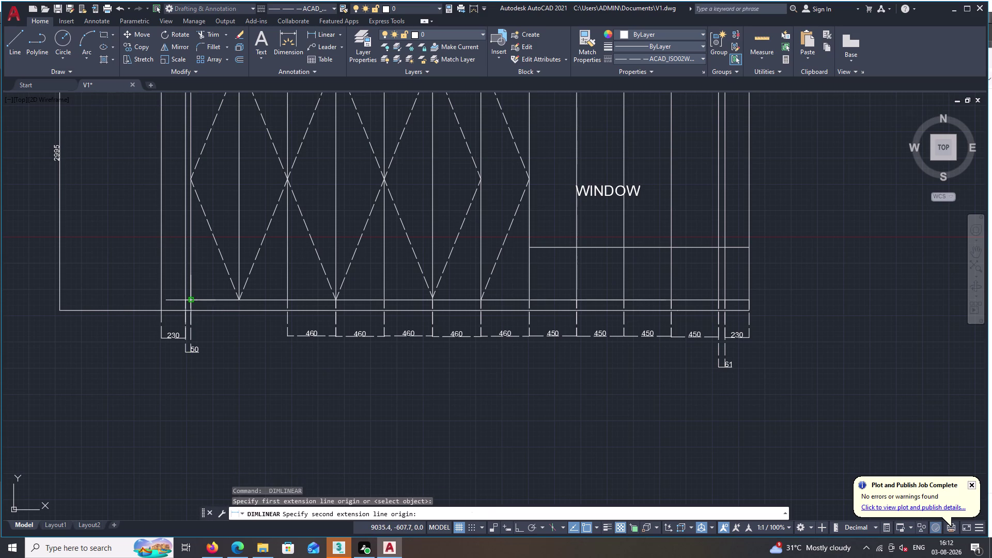
triple_click(239, 299)
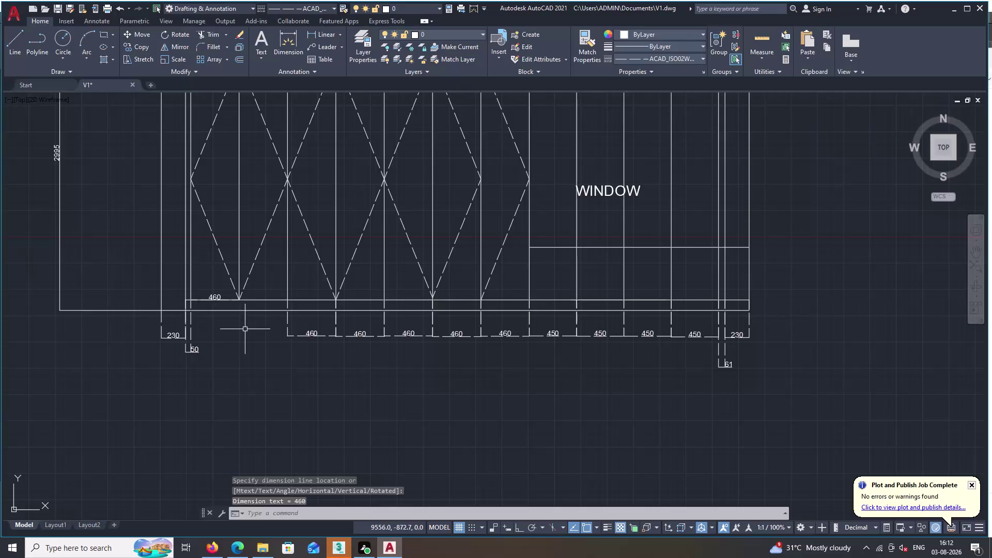
key(space)
click(240, 301)
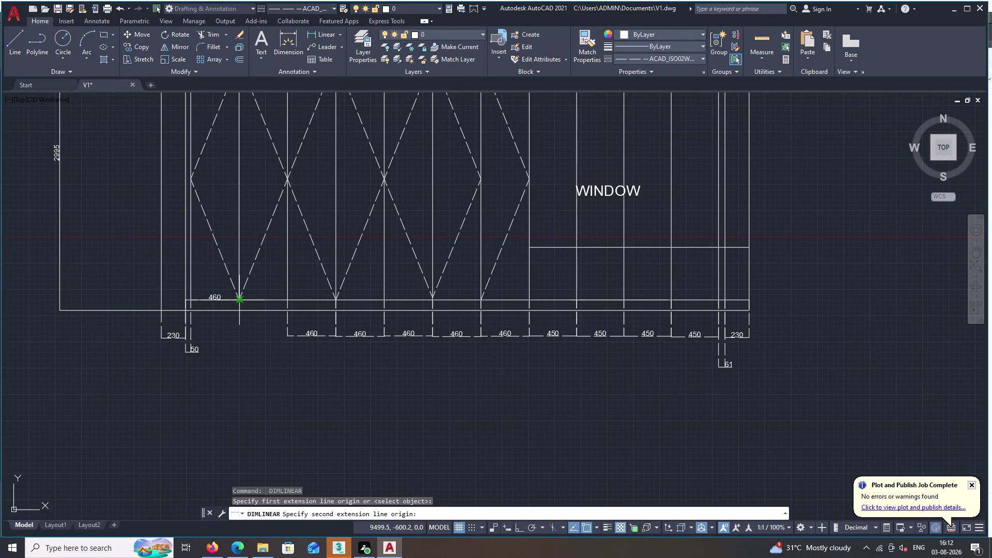
drag(289, 299, 288, 309)
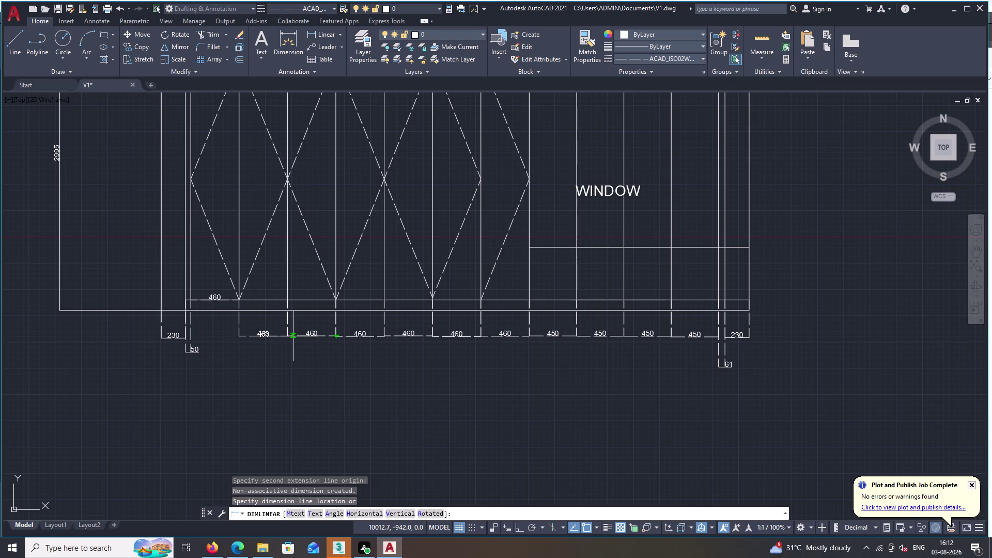
click(293, 336)
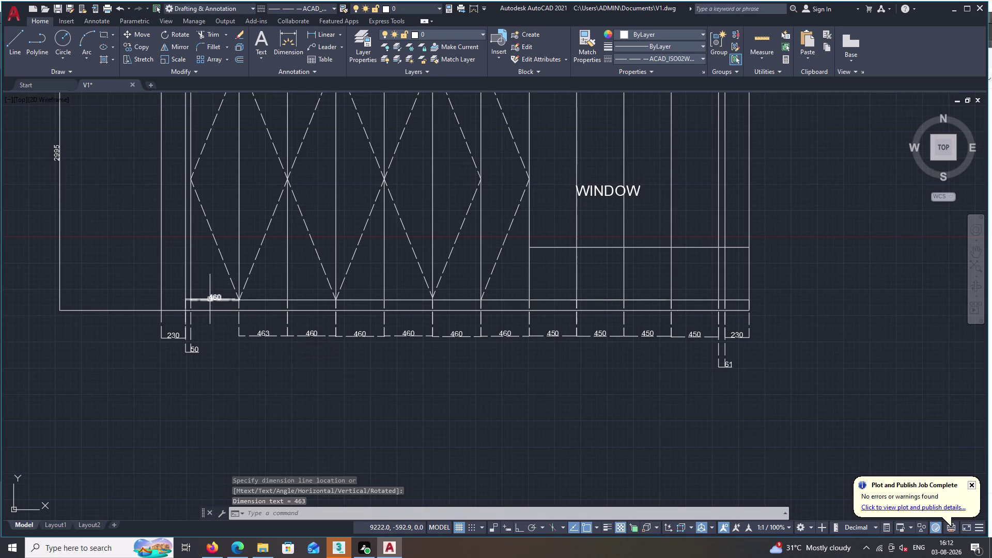
key(space)
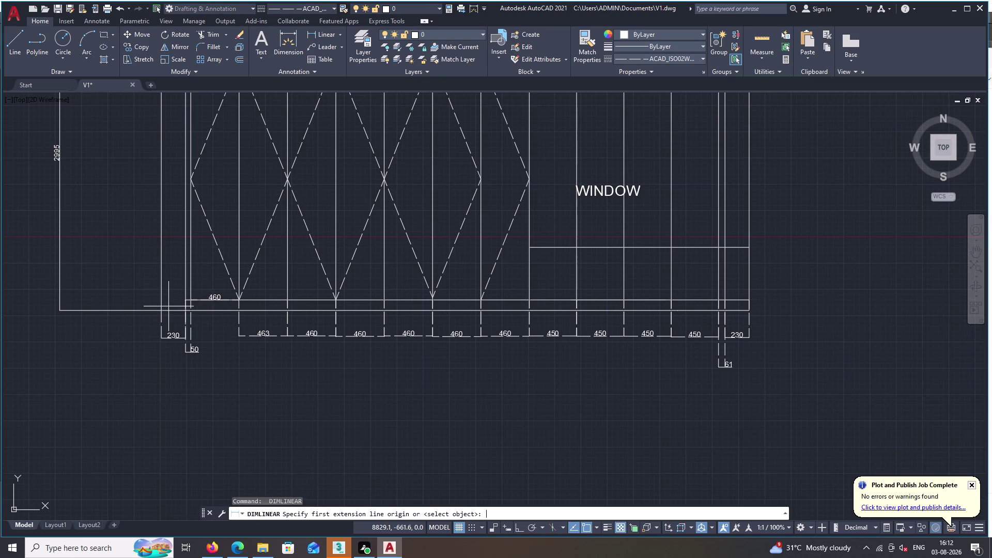
click(190, 301)
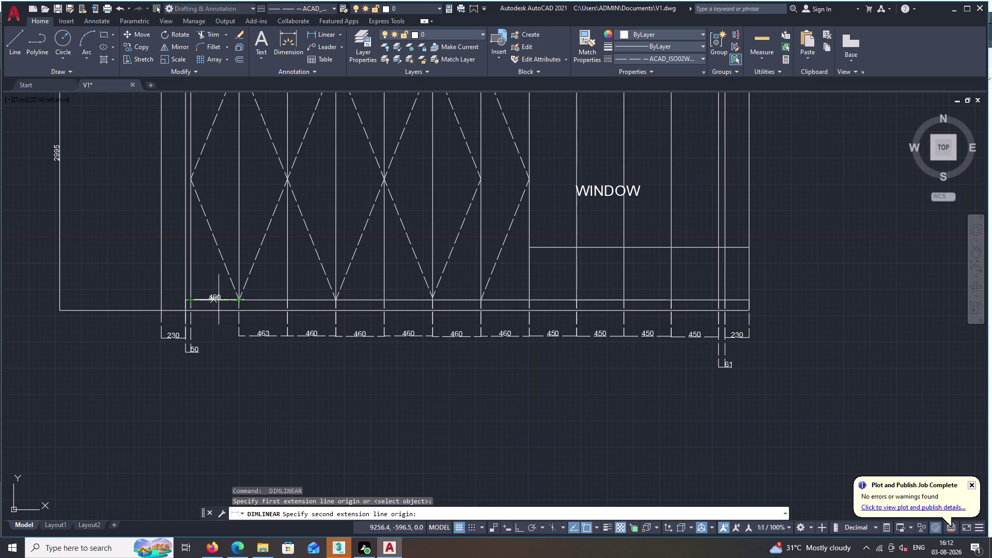
click(238, 300)
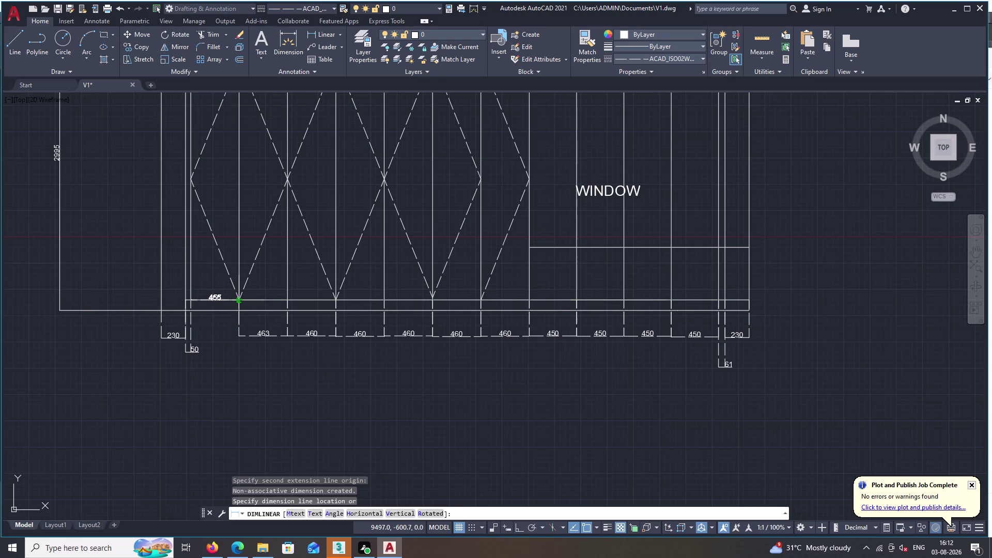
click(236, 336)
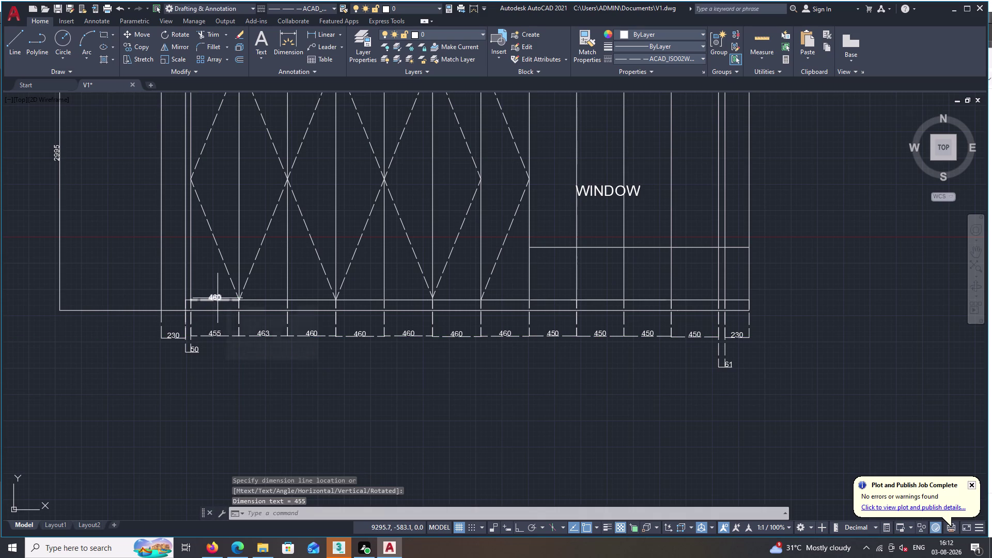
click(218, 333)
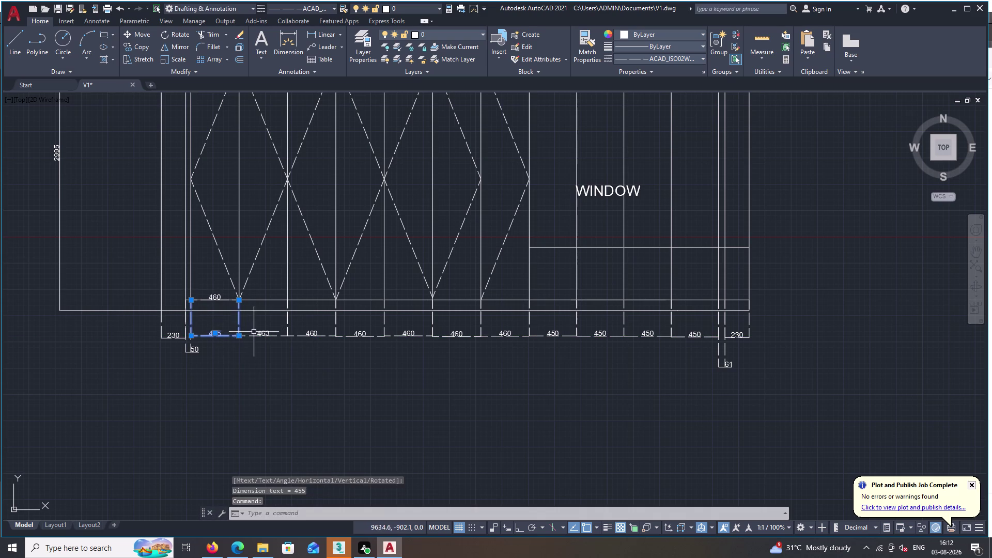
click(270, 335)
key(Delete)
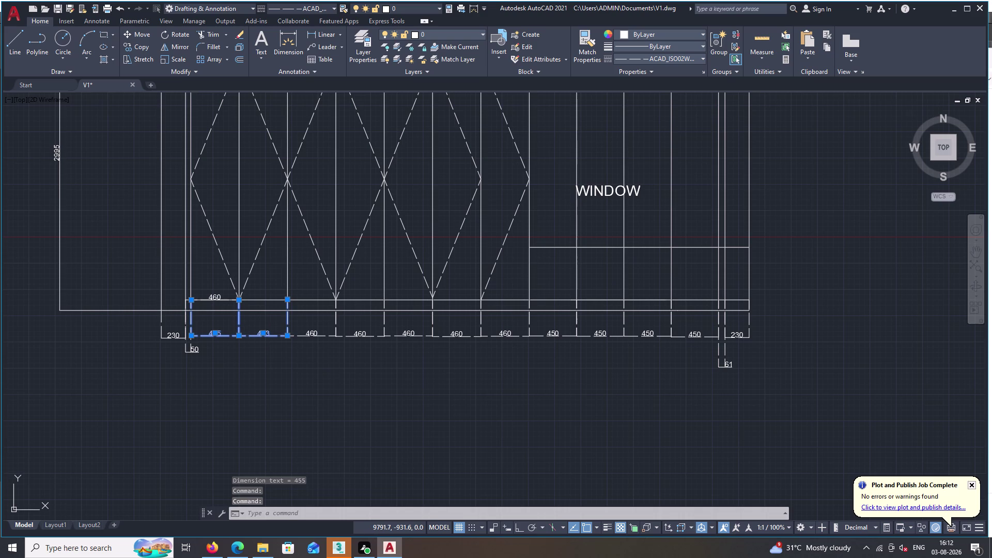
click(217, 297)
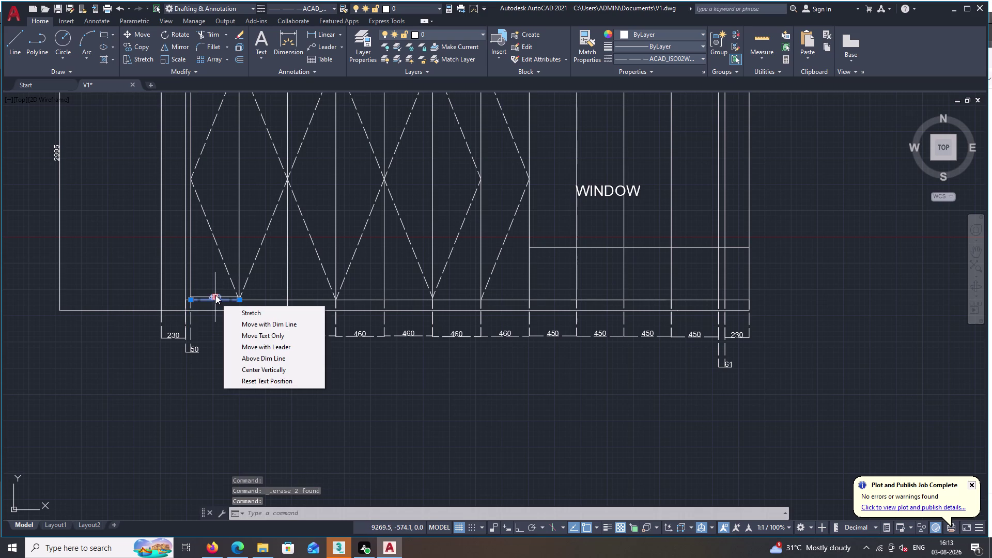
key(Delete)
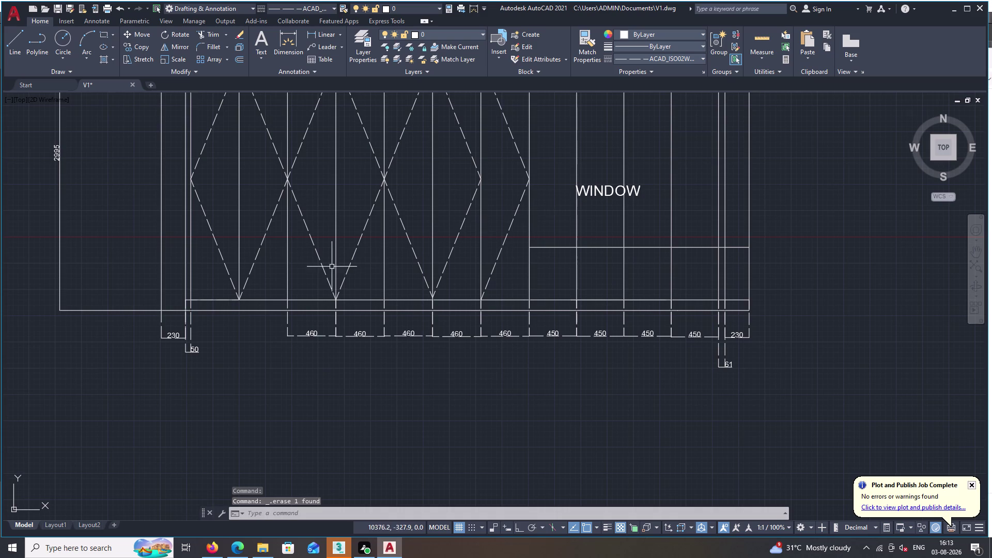
Trim the vertical lines running through the WINDOW panel with TR.
scroll(down, 3)
middle_drag(335, 267, 364, 346)
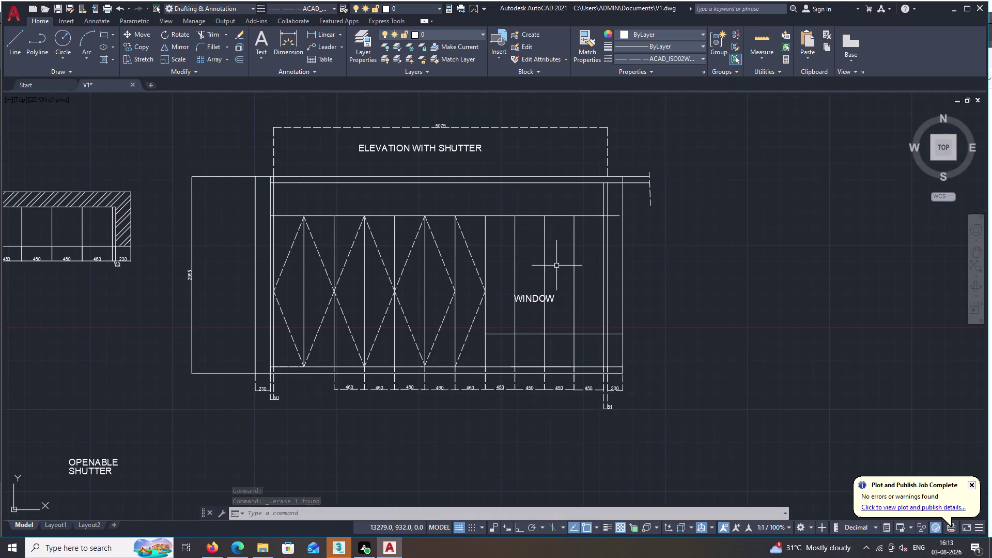
text(TR)
key(space)
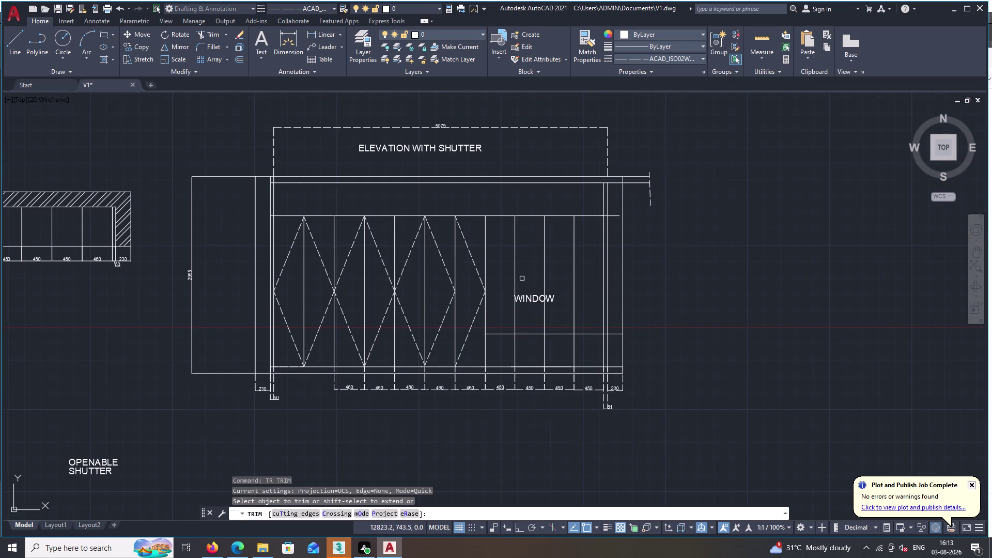
click(513, 276)
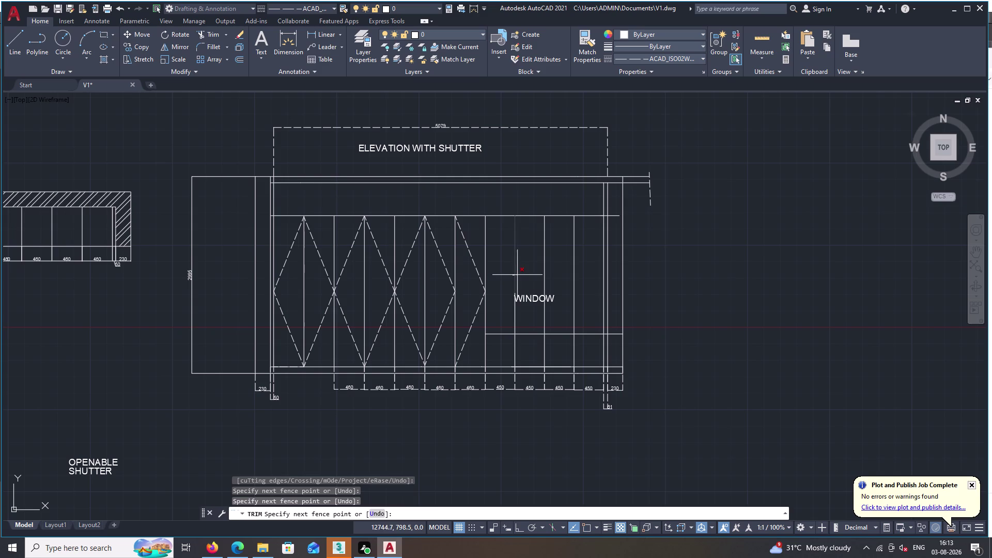
click(517, 275)
drag(517, 275, 526, 272)
double_click(544, 264)
click(573, 267)
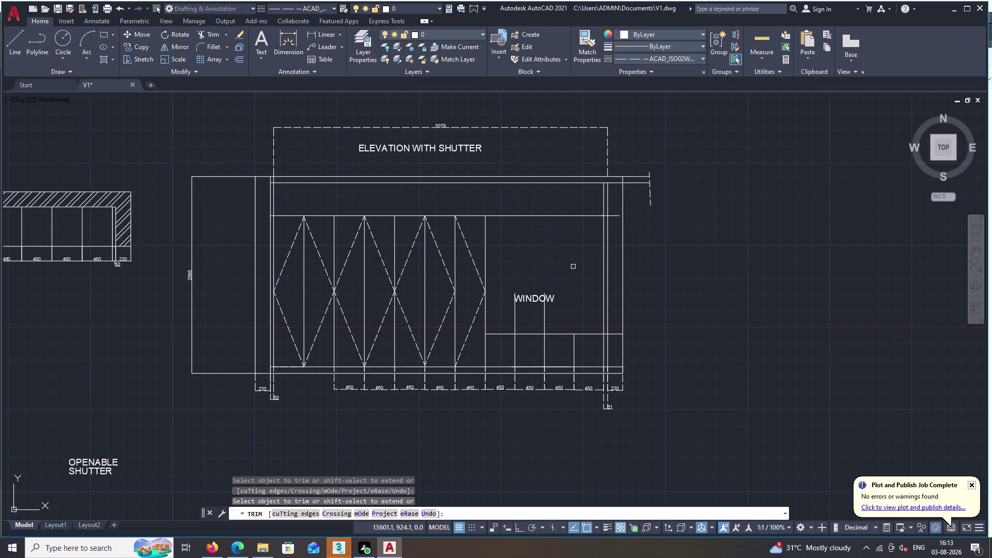
click(546, 319)
double_click(516, 315)
key(Escape)
Copy the WINDOW label to a new spot in the wardrobe.
text(C)
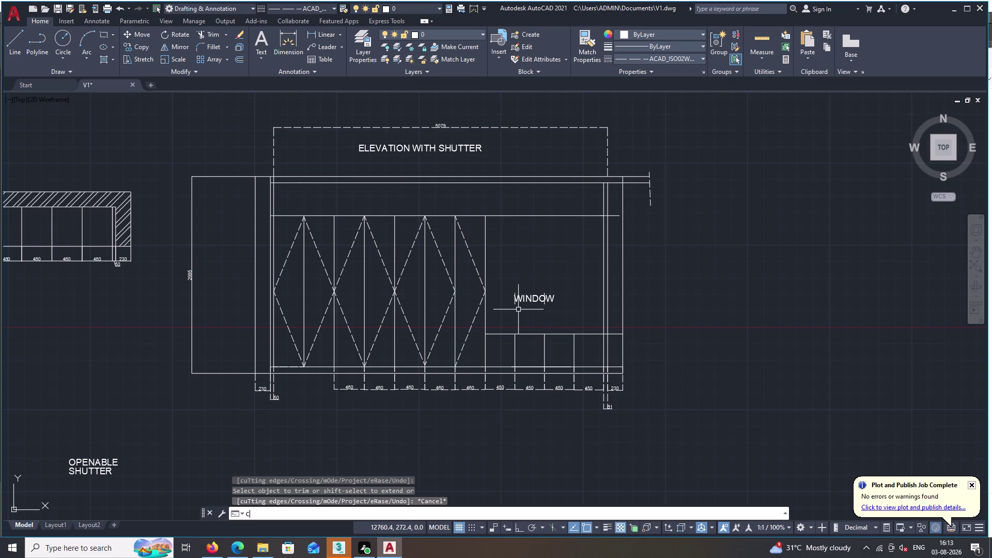
text(O)
key(space)
click(526, 301)
right_click(524, 301)
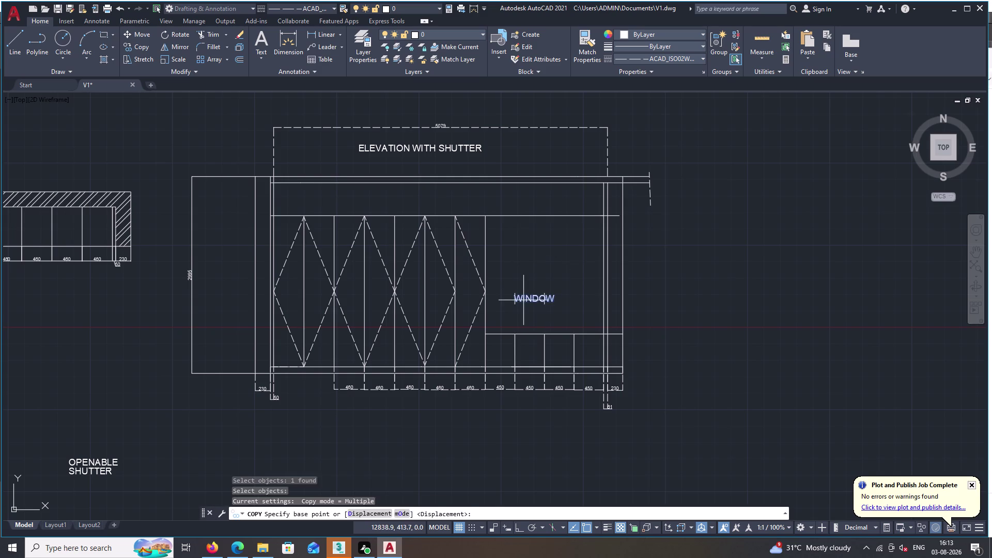
drag(524, 301, 556, 299)
click(676, 279)
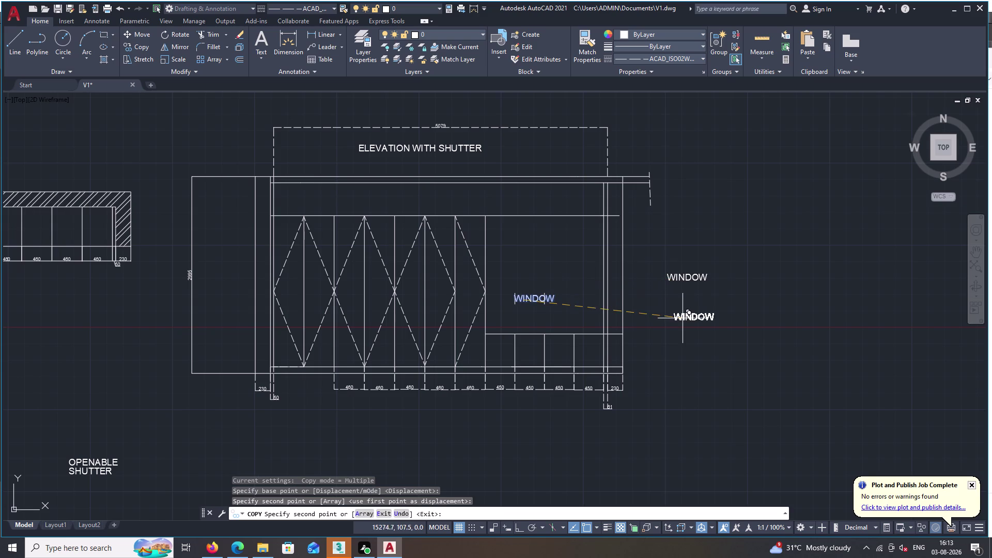
key(1)
key(Escape)
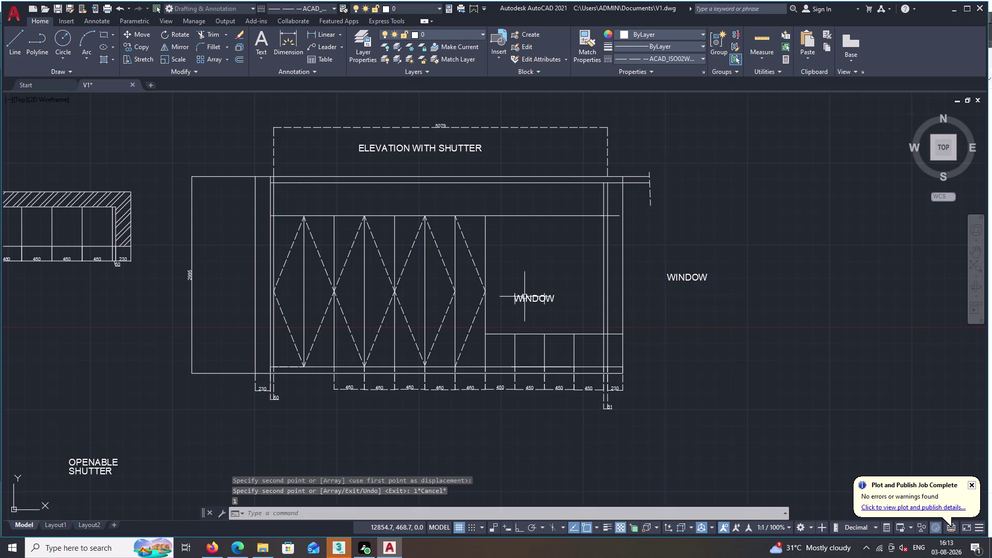
Erase the misplaced WINDOW text and the leftover short line pieces.
click(527, 299)
key(Delete)
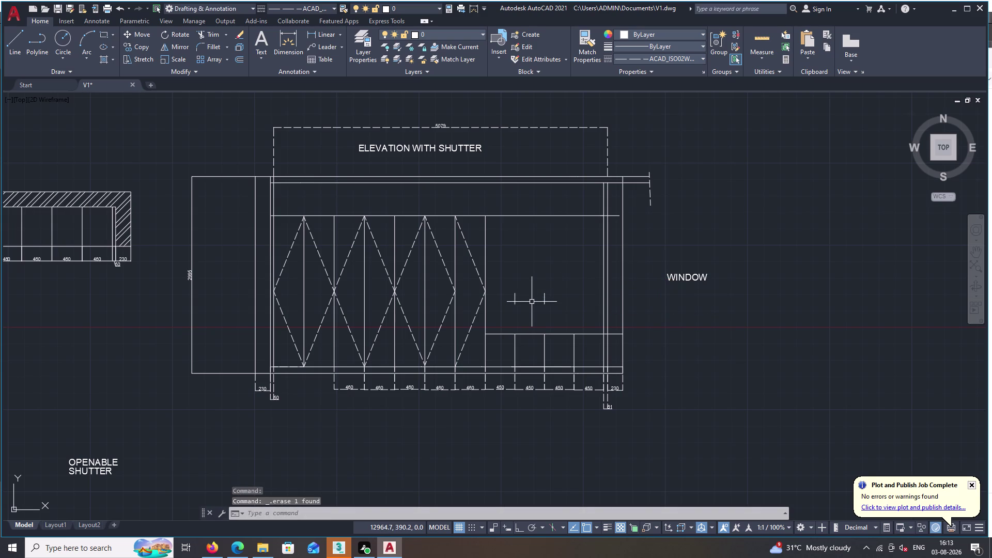
drag(514, 298, 521, 298)
click(544, 299)
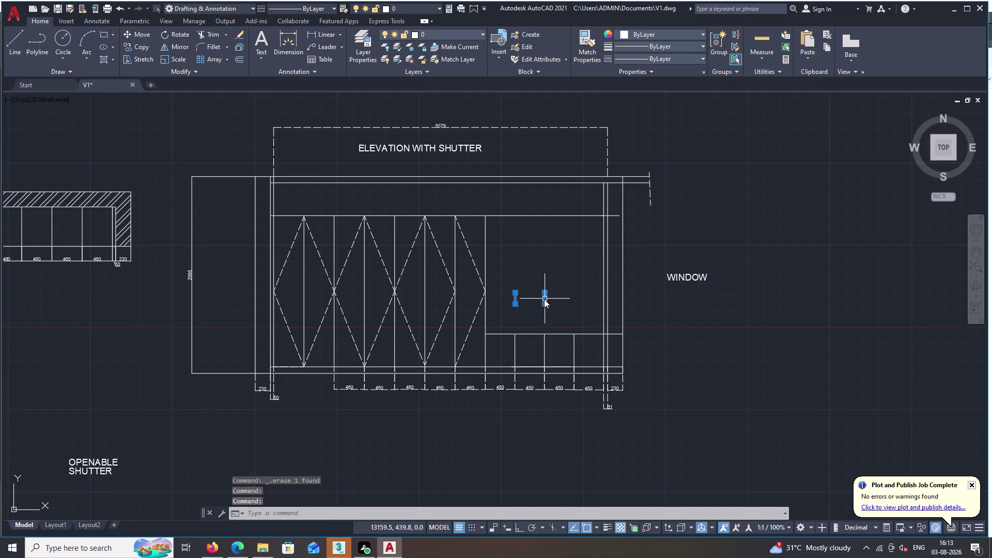
key(Delete)
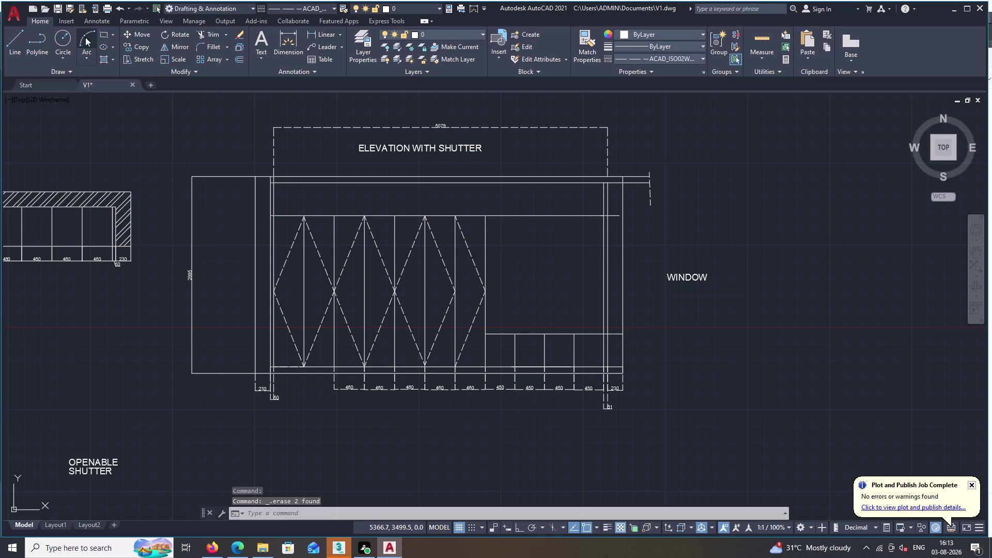
click(102, 33)
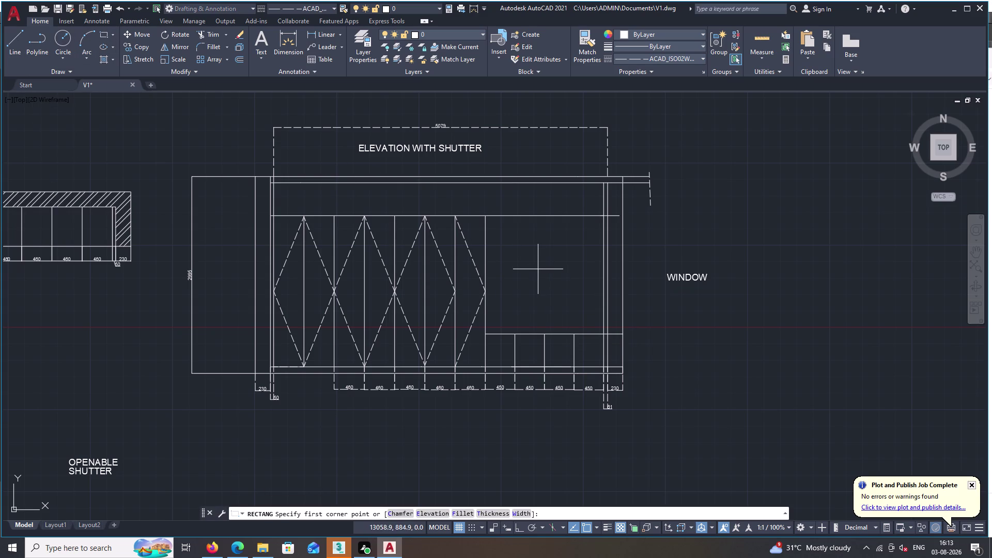
Offset the right bay's top, left, bottom and right boundary lines 100 inward.
key(Escape)
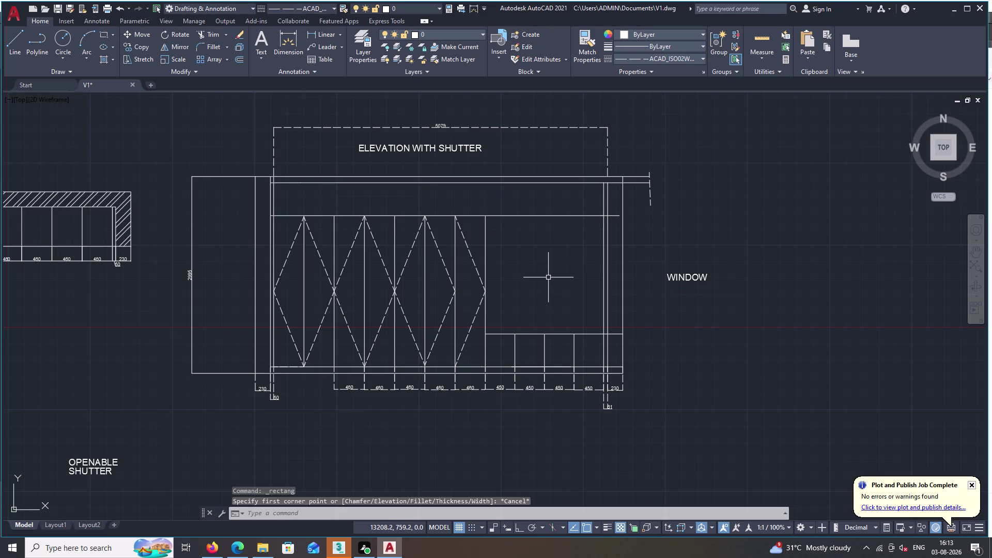
text(100)
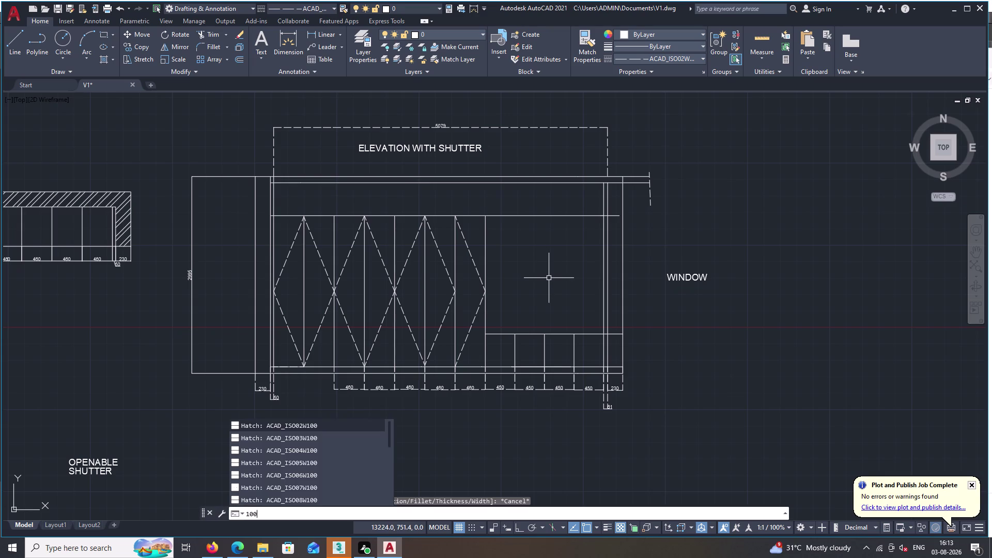
key(Escape)
text(O)
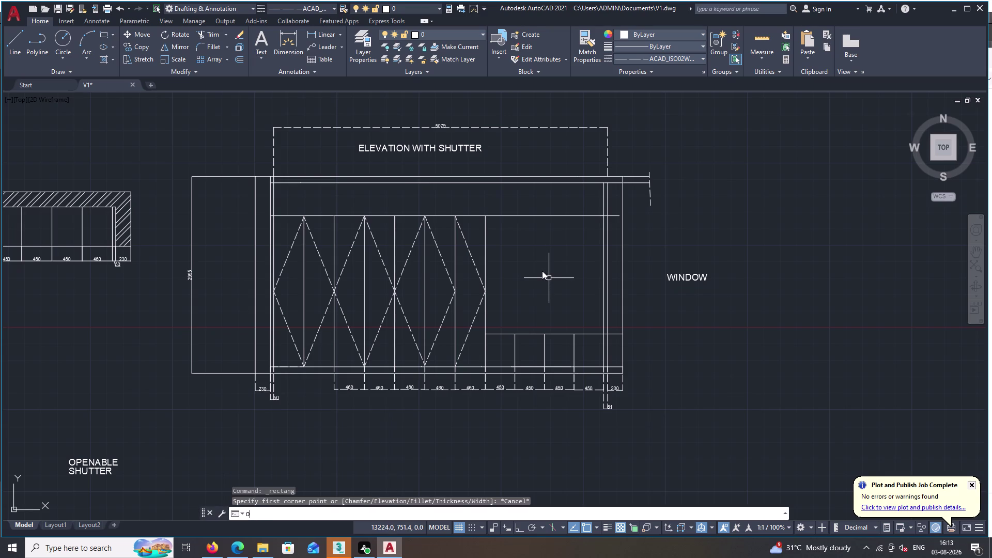
key(space)
key(1)
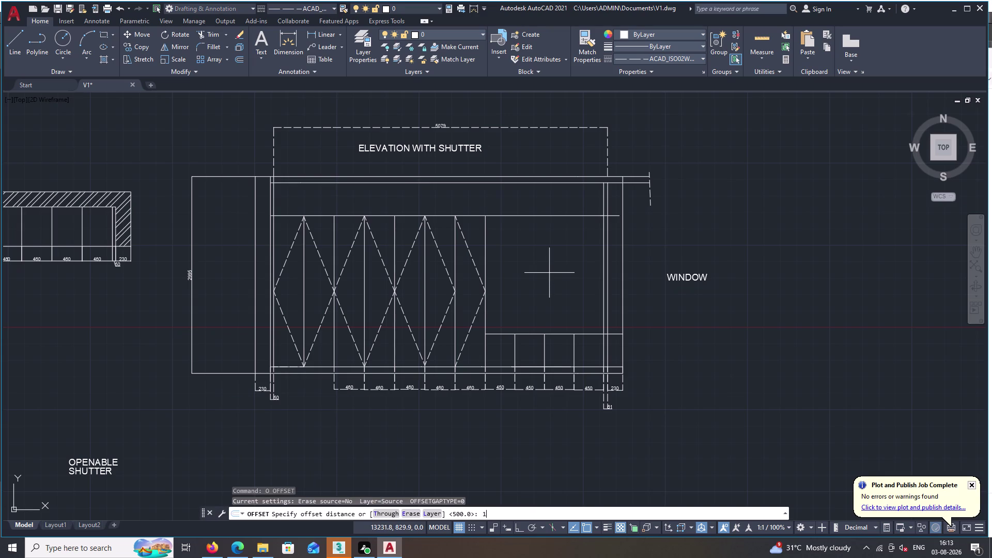
key(0)
key(0)
key(space)
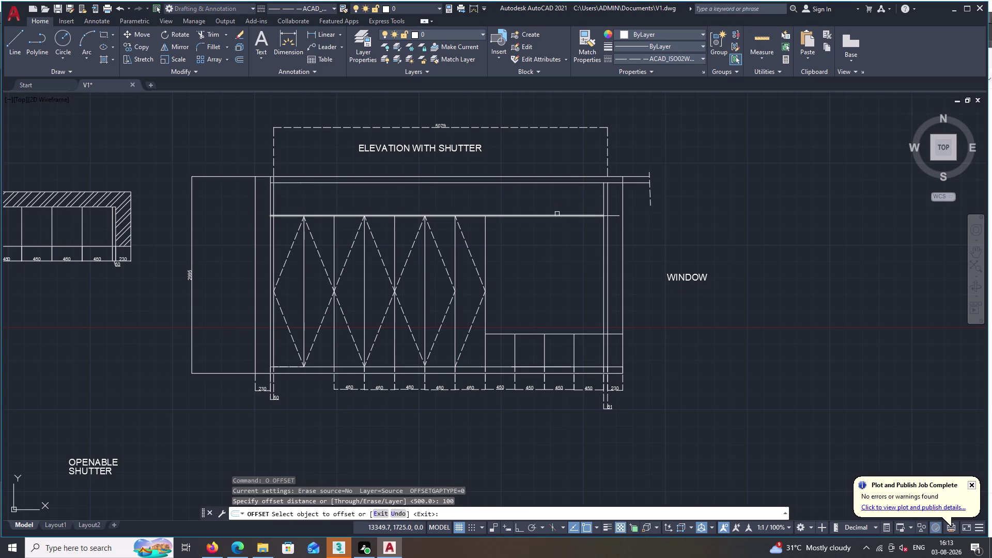
double_click(559, 216)
double_click(562, 238)
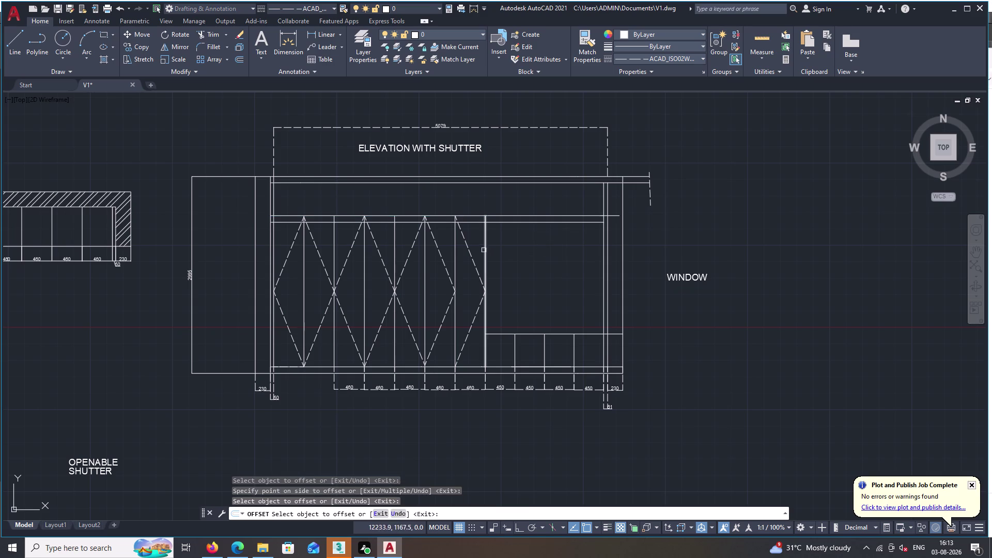
click(486, 250)
double_click(498, 255)
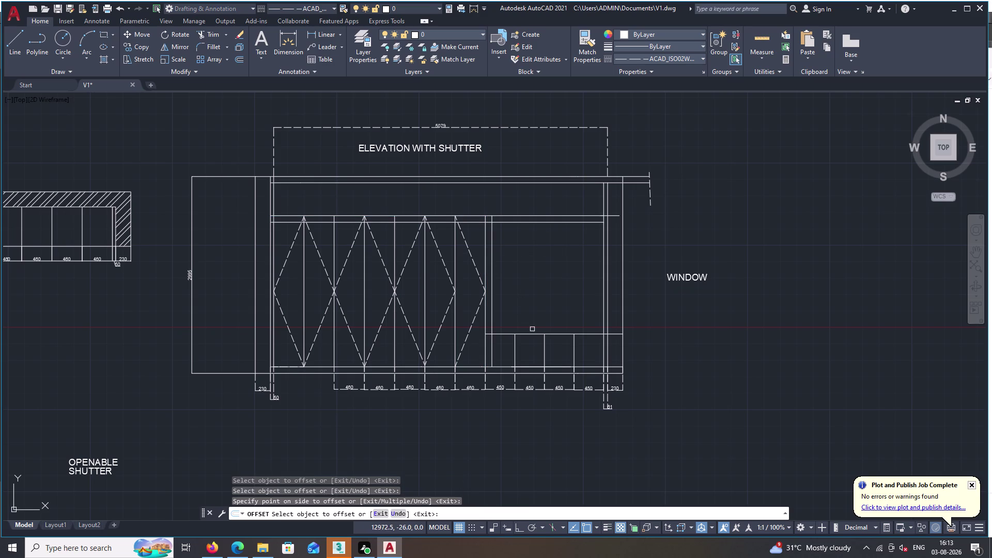
click(535, 334)
double_click(533, 319)
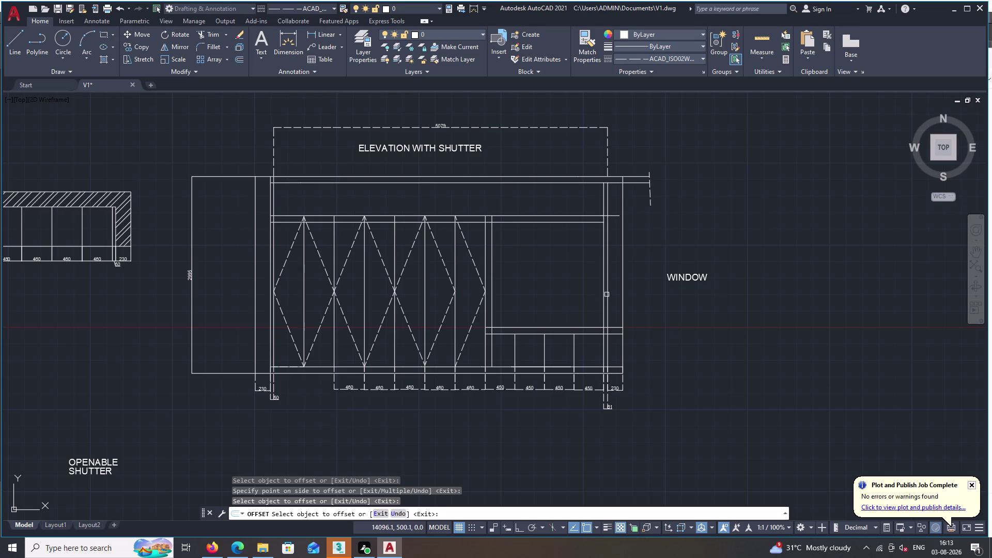
double_click(603, 293)
double_click(587, 291)
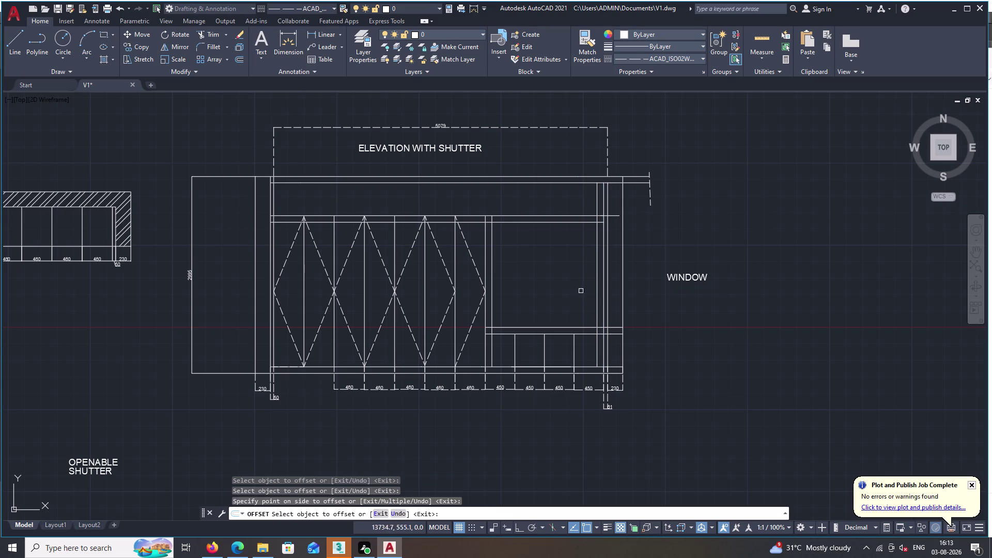
key(Escape)
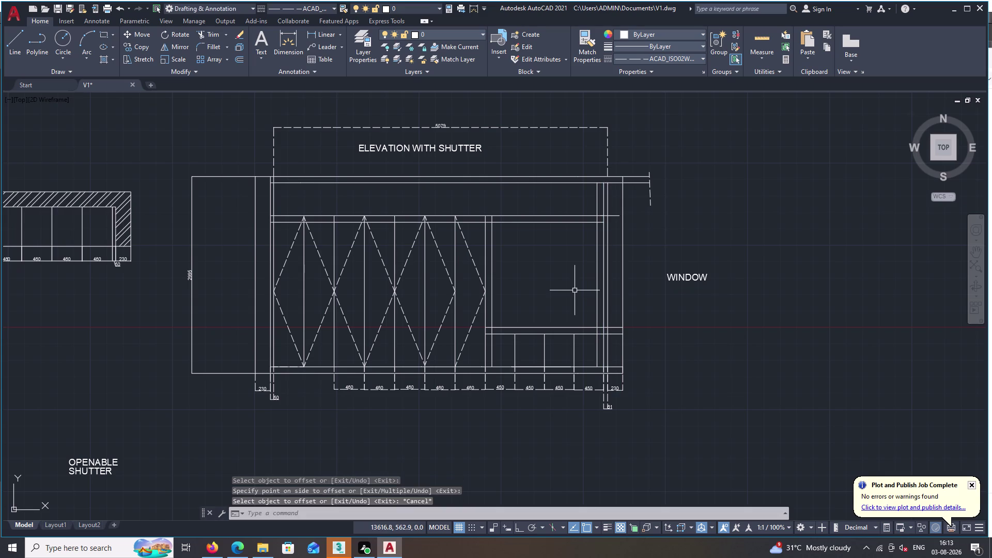
Offset each of the four new inner lines a further 50 into the bay.
text(O)
key(space)
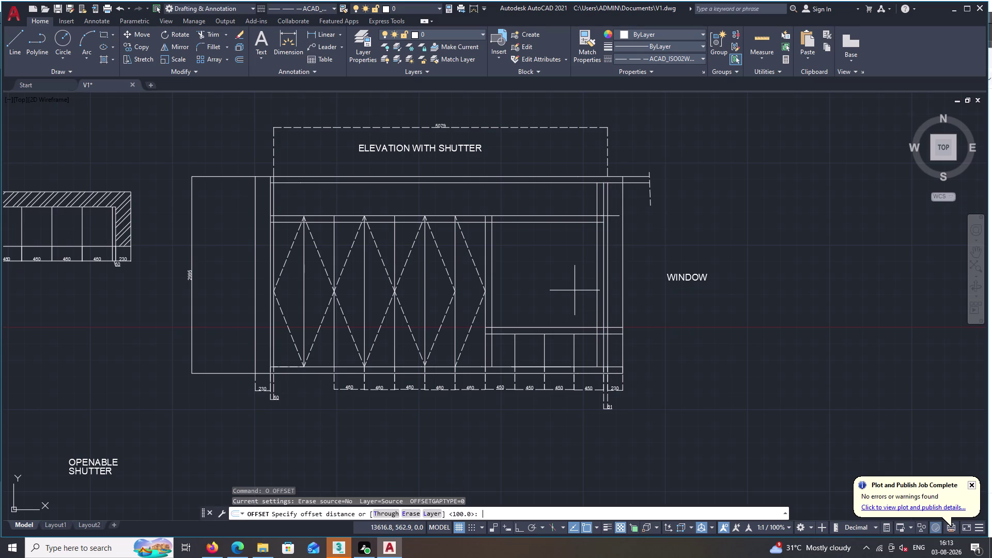
text(50)
key(space)
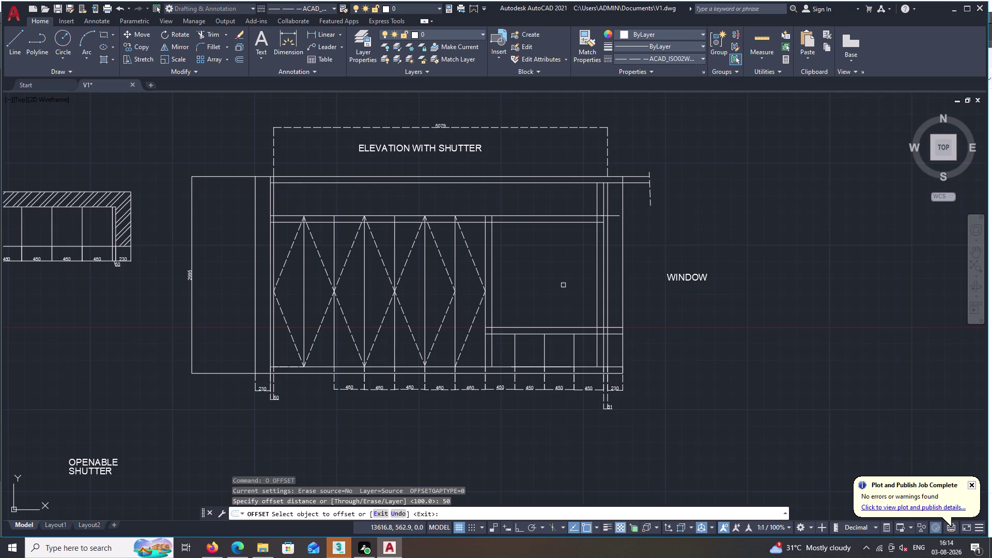
click(492, 269)
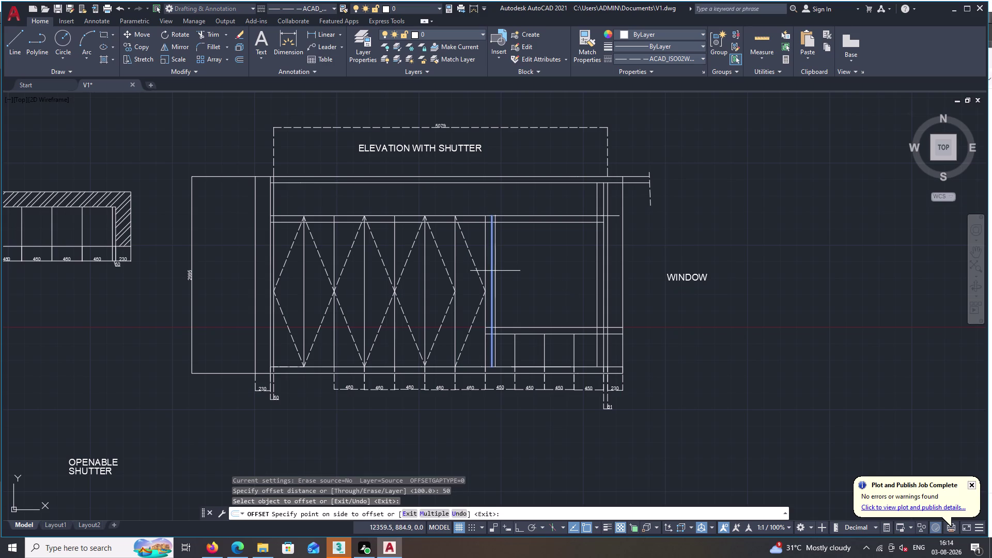
click(501, 272)
double_click(519, 221)
click(522, 231)
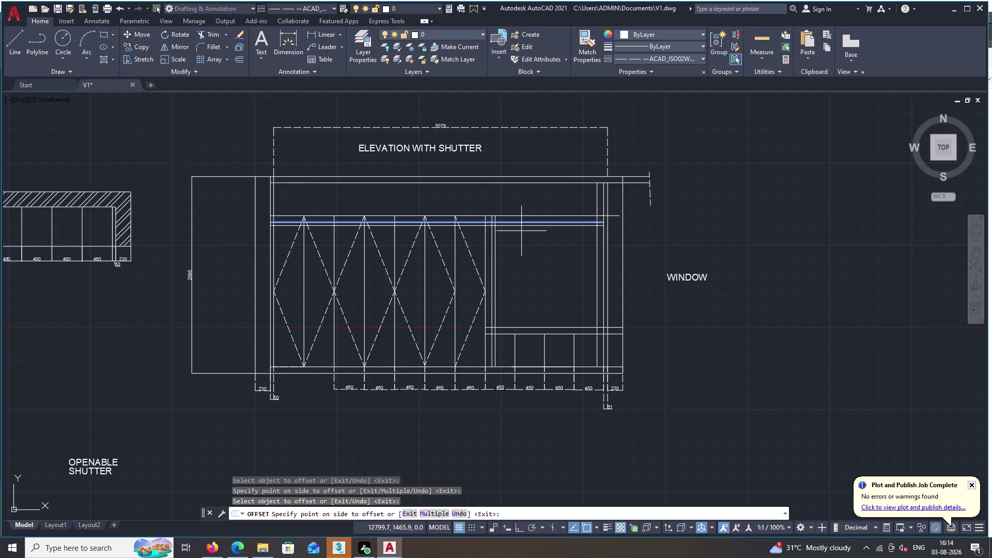
click(598, 250)
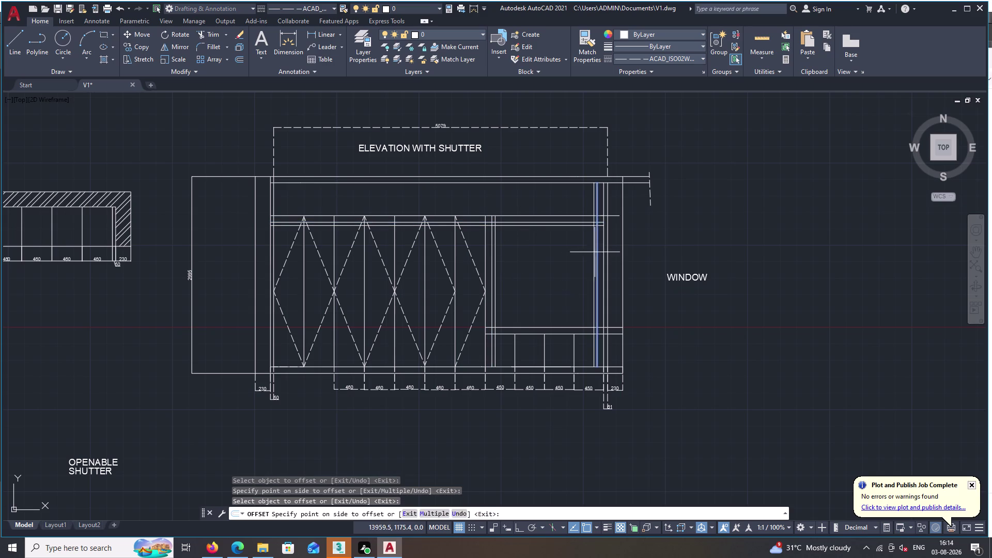
click(585, 253)
click(571, 327)
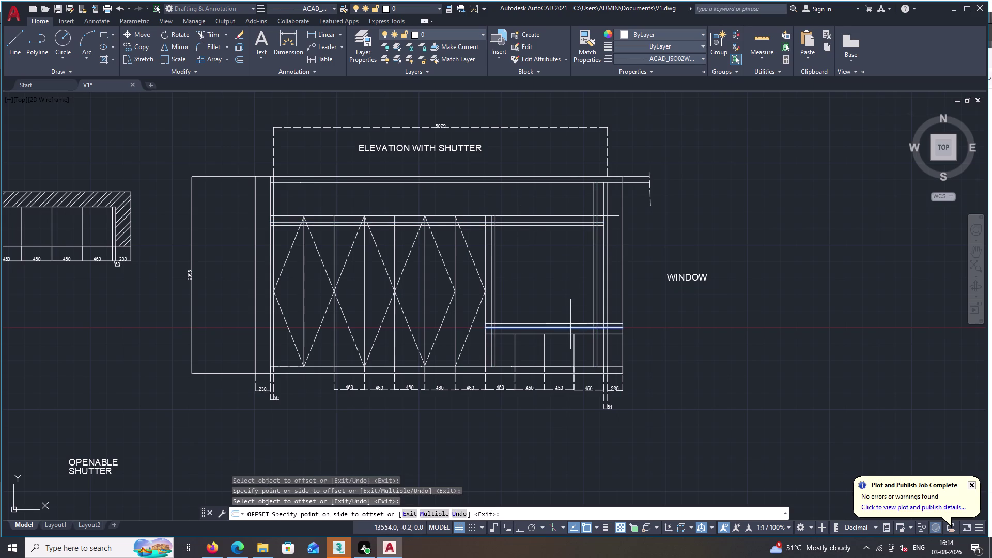
click(571, 310)
key(Escape)
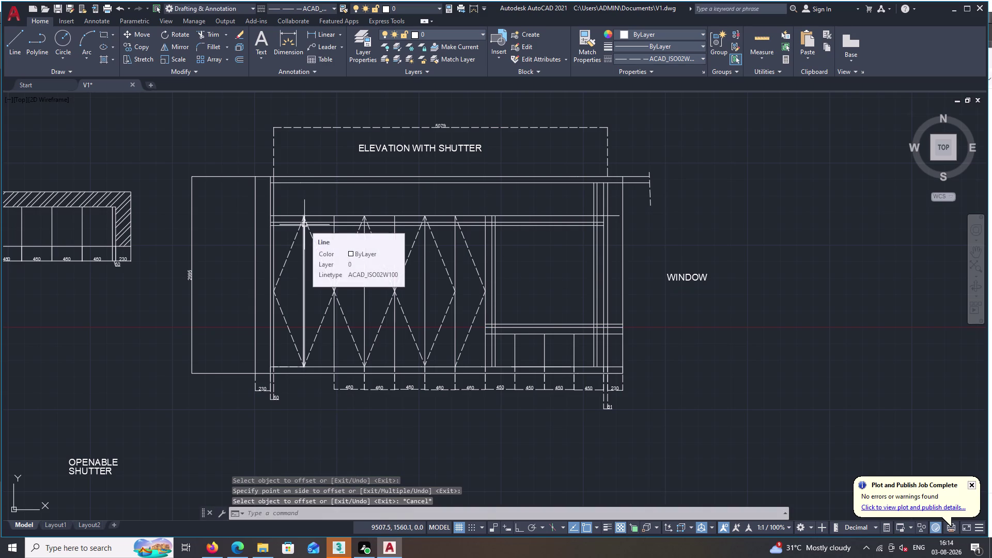
scroll(up, 3)
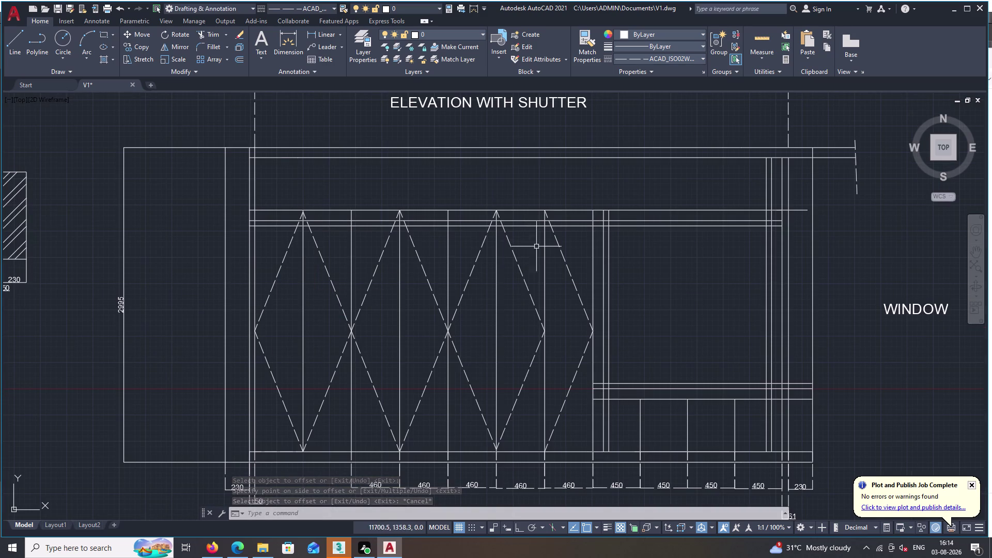
Trim an overlapping line end at a crossing, then undo that trim and cancel.
text(TR)
key(space)
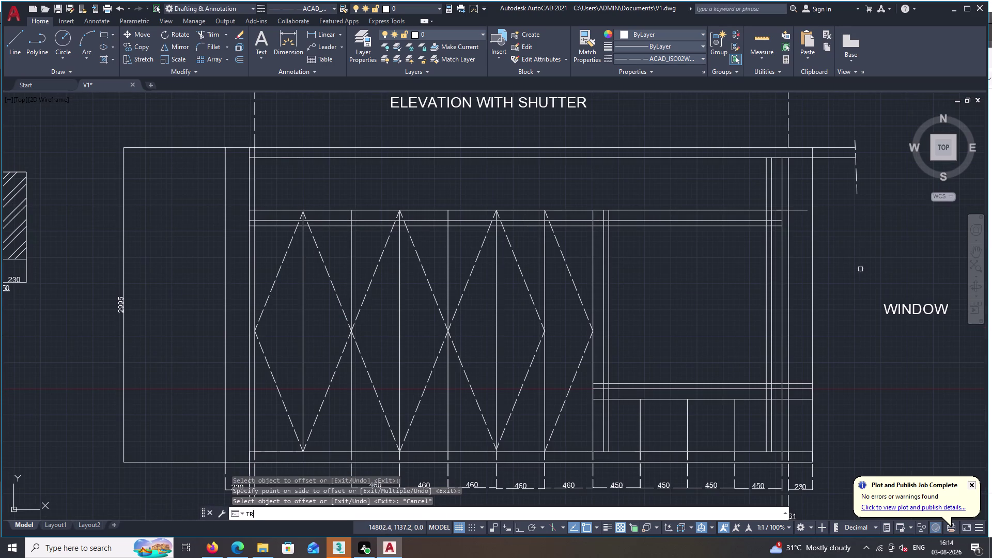
double_click(597, 227)
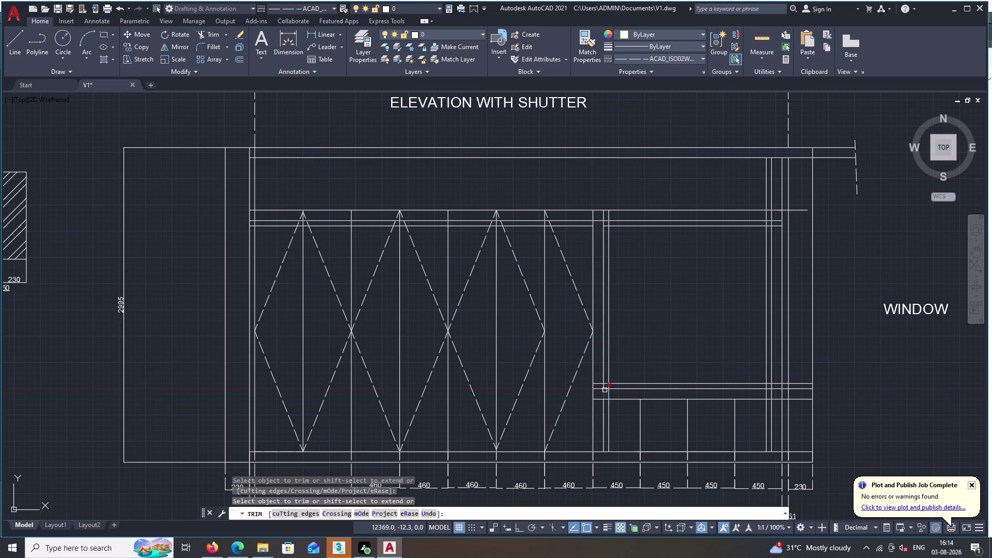
scroll(up, 3)
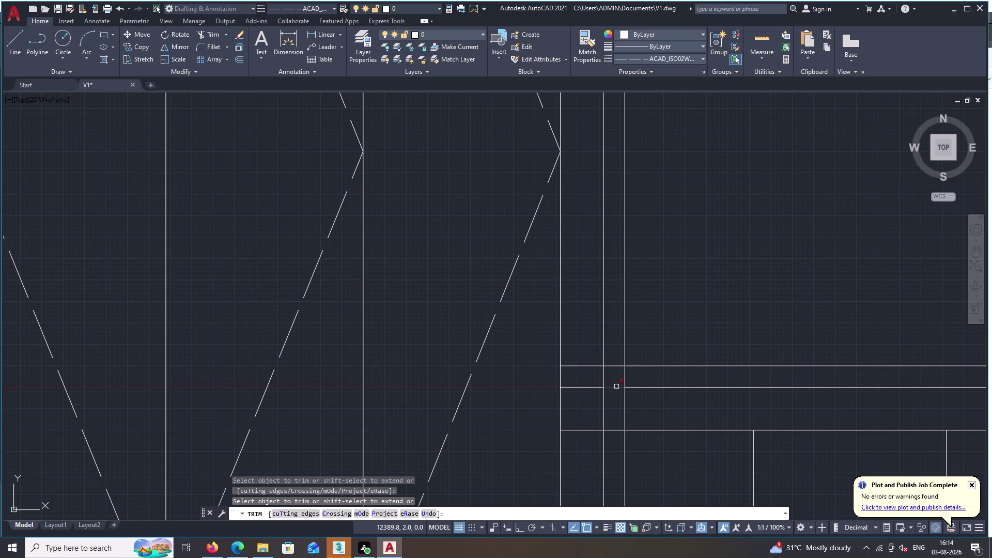
click(617, 387)
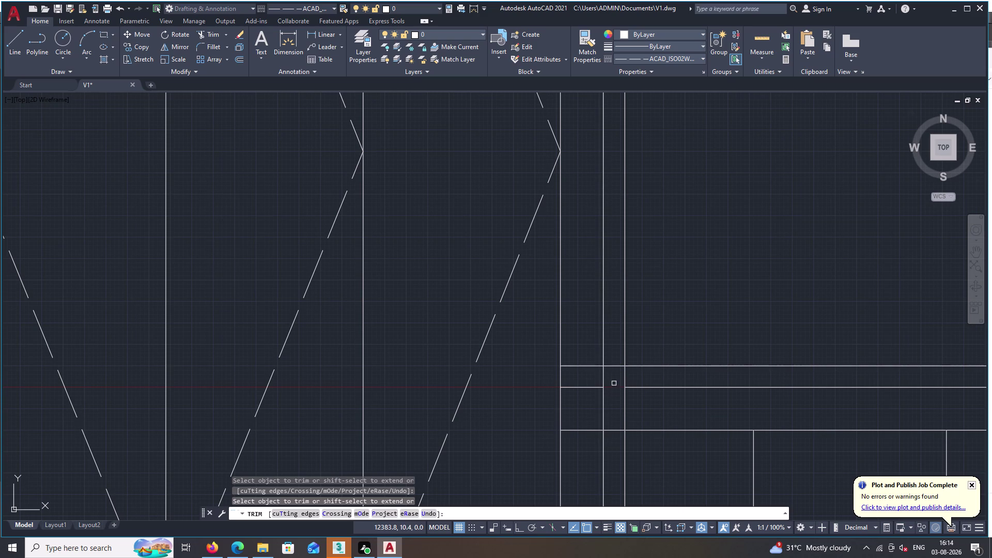
key(Escape)
key(ctrl+z)
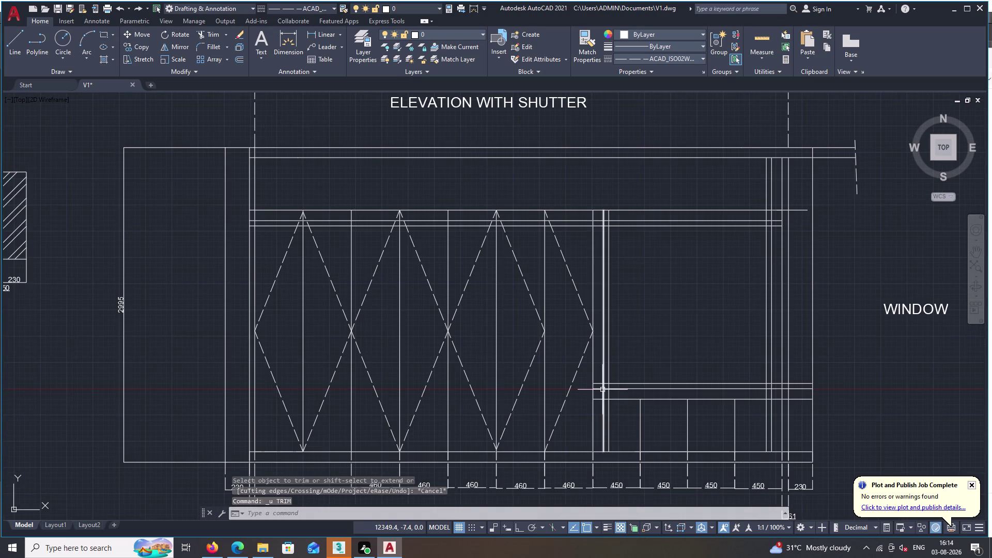
scroll(up, 3)
middle_drag(613, 373, 622, 342)
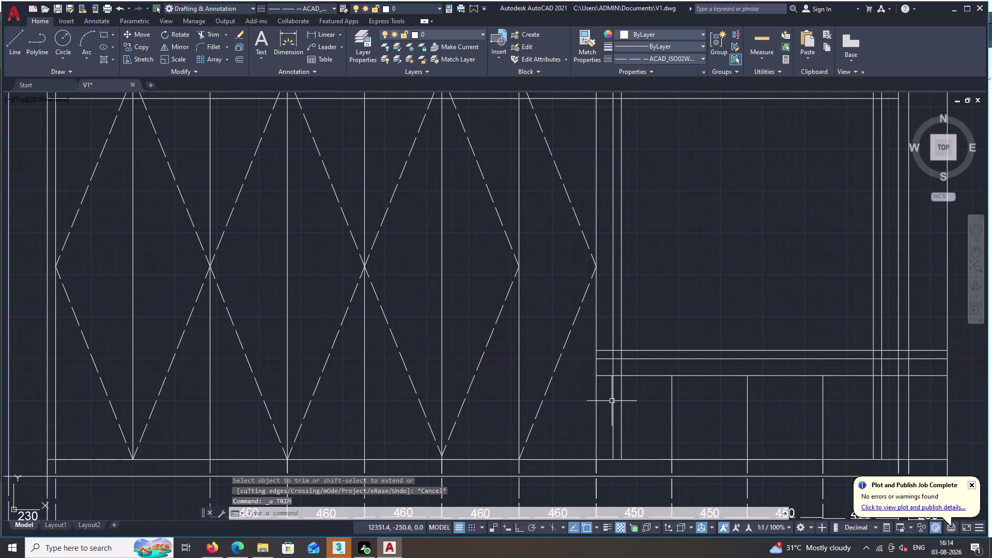
key(Escape)
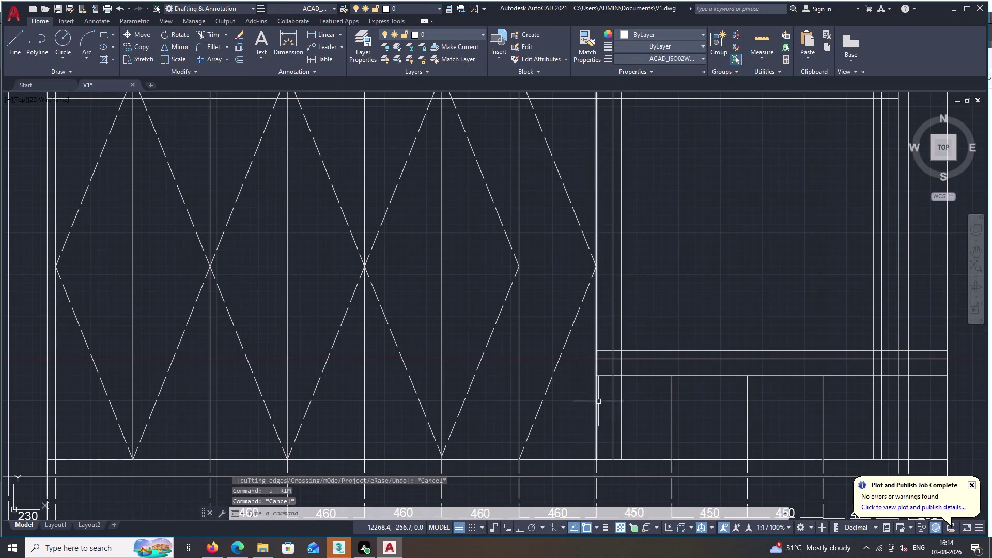
key(Escape)
key(r)
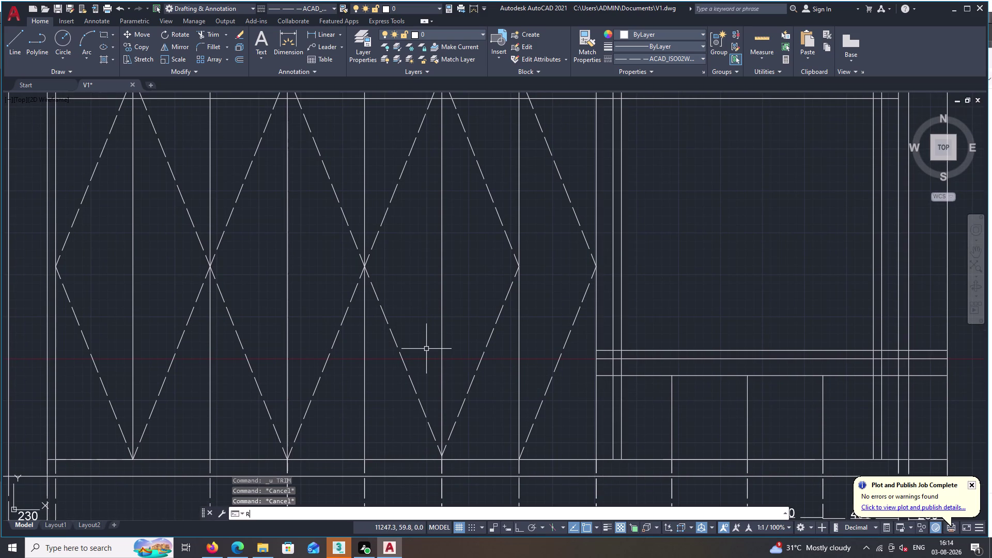
key(Escape)
Restart TRIM and cut the overlapping line ends near the lower shutters.
text(TR)
key(space)
click(613, 369)
double_click(620, 369)
click(605, 359)
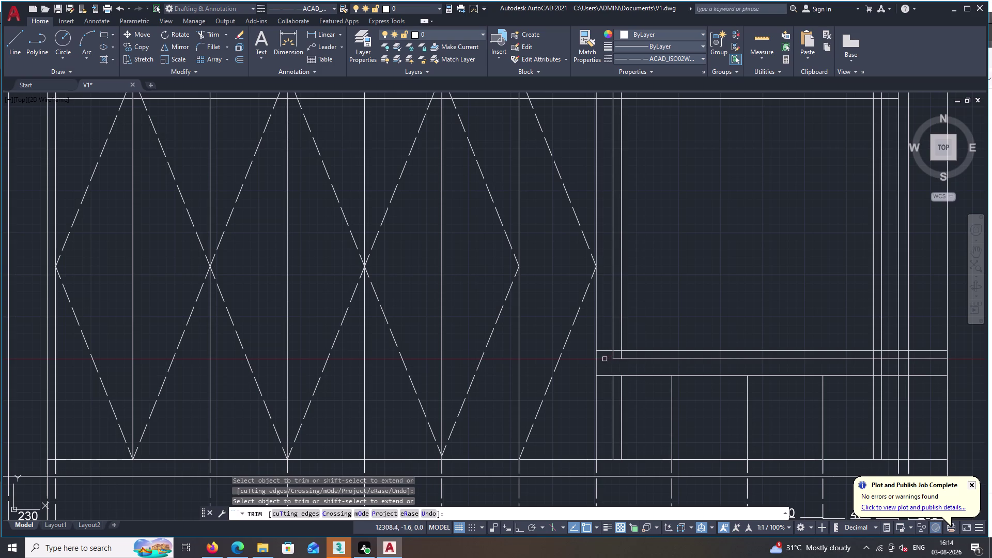
click(603, 351)
scroll(up, 3)
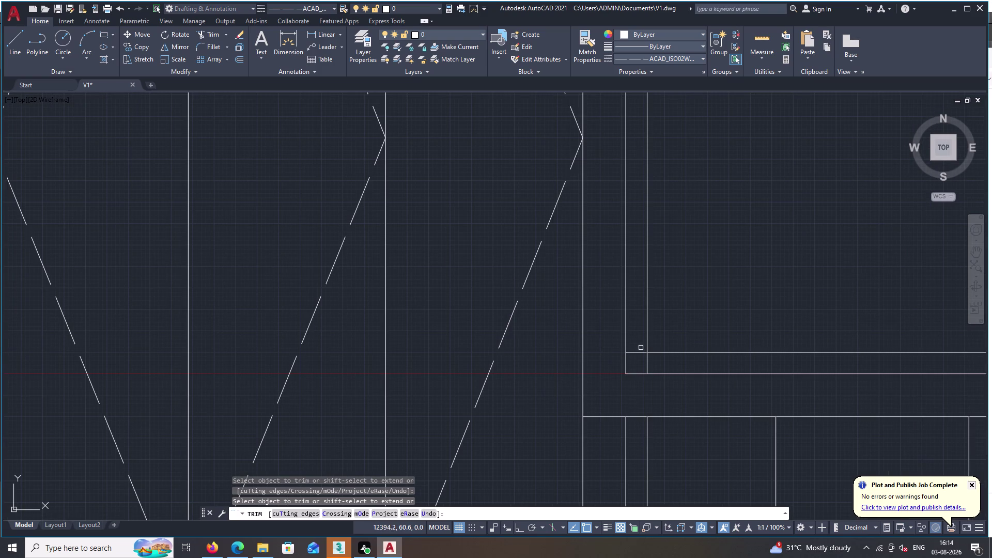
click(638, 353)
click(646, 360)
Fence-trim the overlapping lines at the window frame's top-left corner.
middle_drag(701, 307, 653, 312)
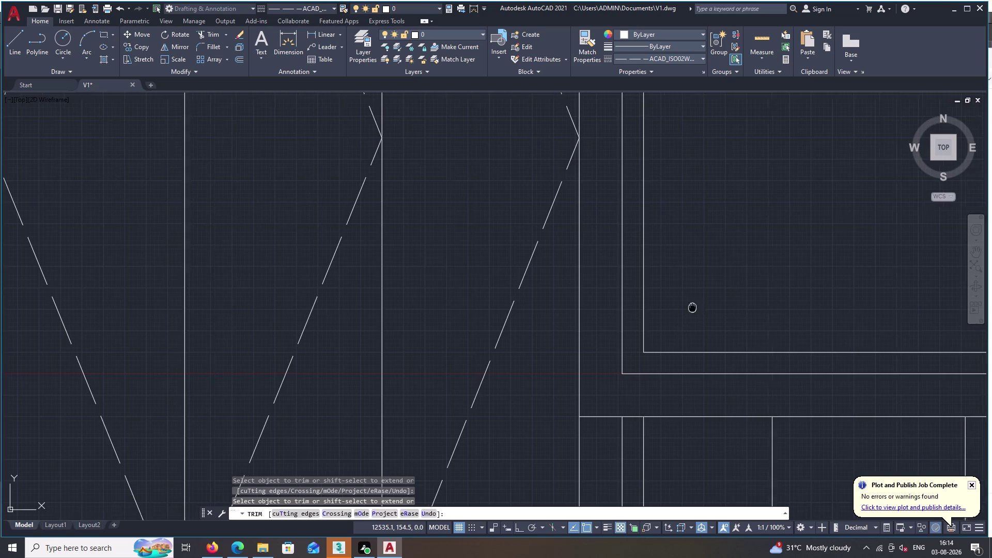
middle_drag(653, 312, 410, 319)
scroll(down, 3)
scroll(down, 3)
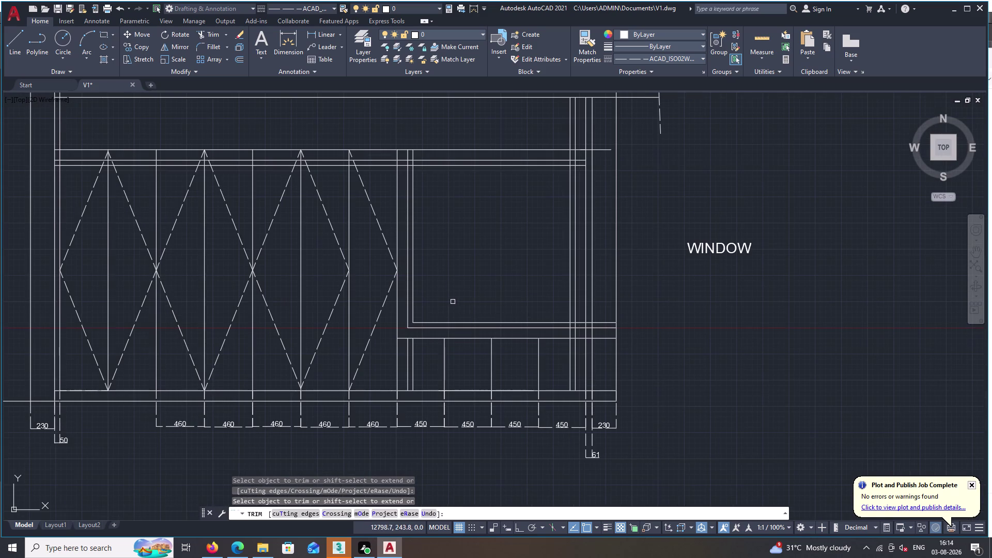
scroll(up, 3)
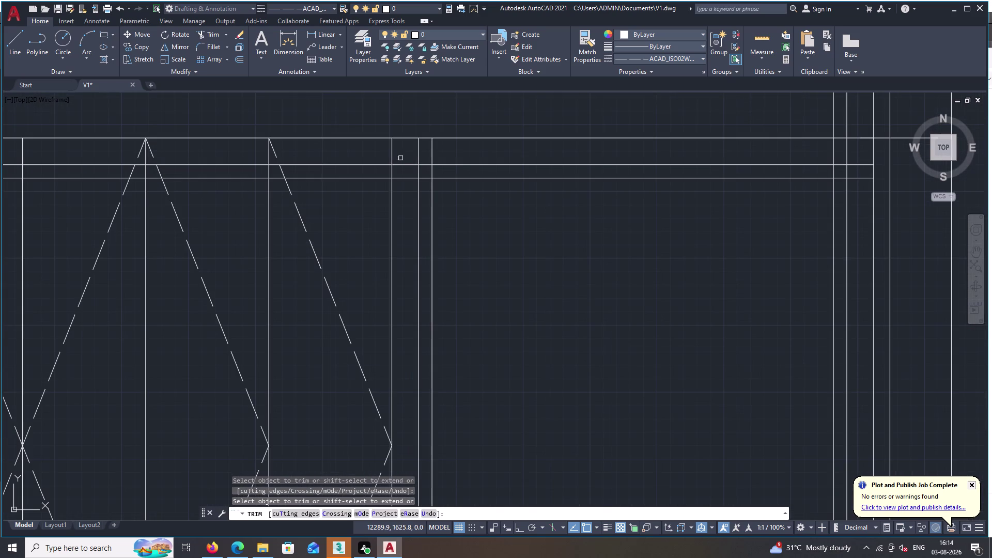
double_click(405, 165)
double_click(408, 179)
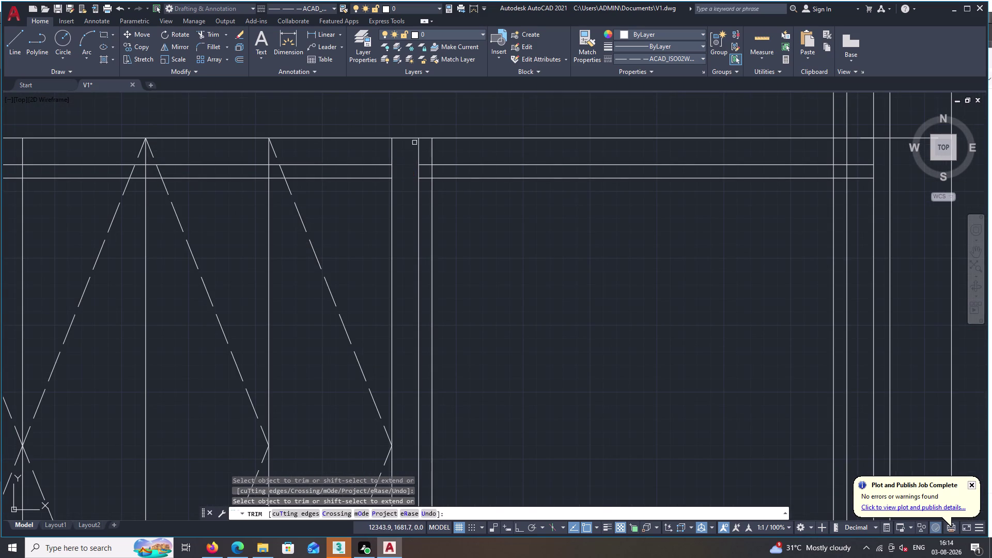
click(419, 149)
double_click(431, 147)
scroll(up, 3)
drag(431, 202, 437, 193)
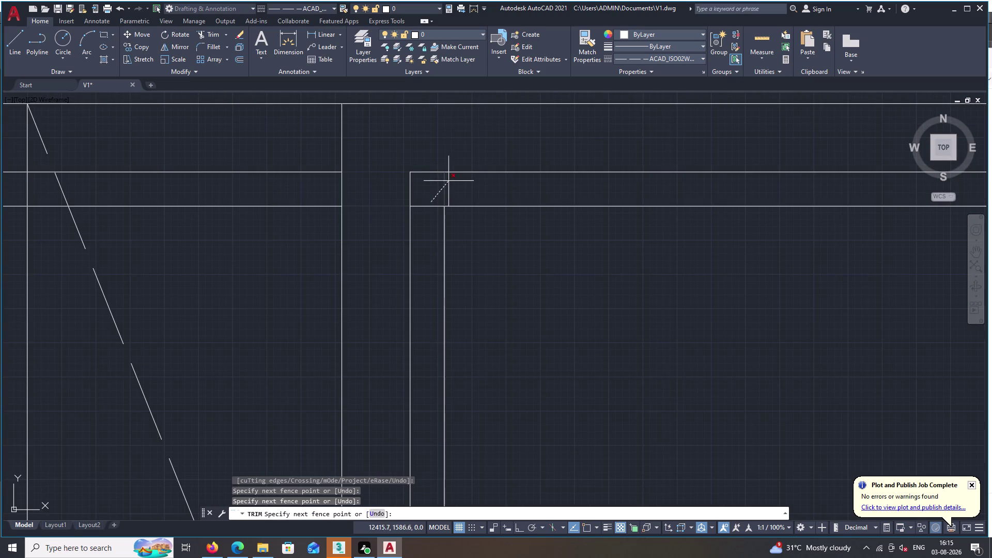
double_click(445, 187)
drag(445, 184, 431, 200)
click(429, 211)
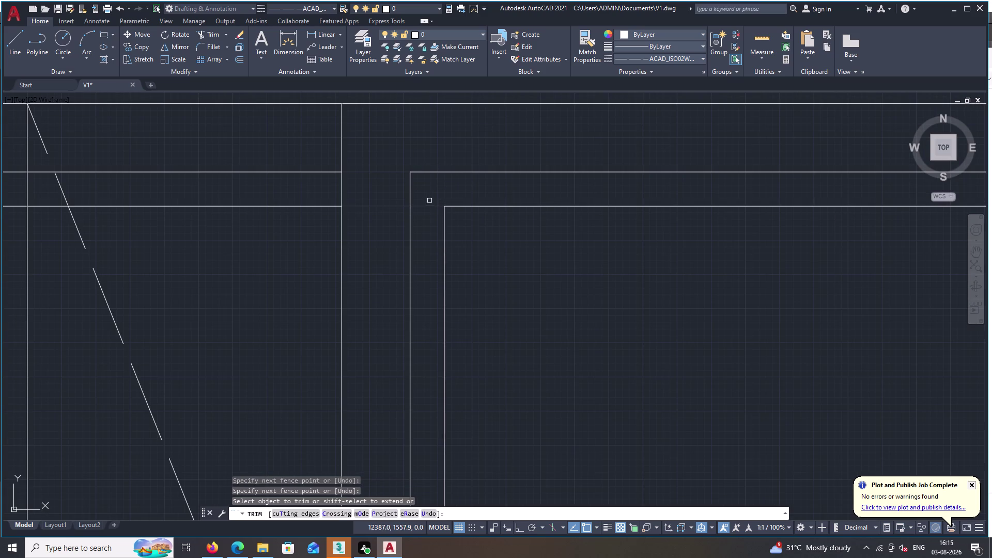
Trim the overhanging inner frame line at the frame's top-right corner.
middle_drag(430, 201, 421, 199)
scroll(down, 3)
middle_drag(421, 199, 168, 191)
scroll(down, 3)
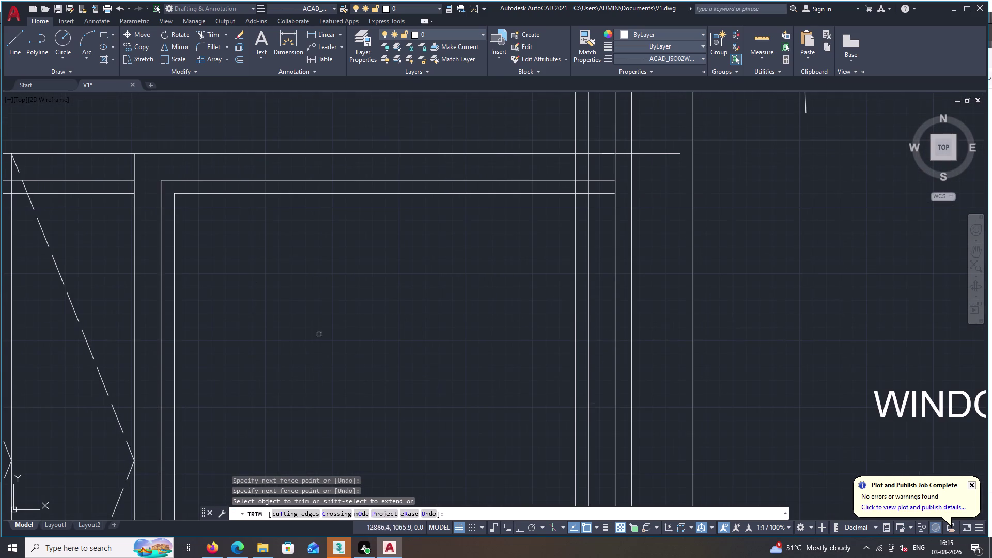
middle_drag(388, 351, 346, 352)
scroll(up, 3)
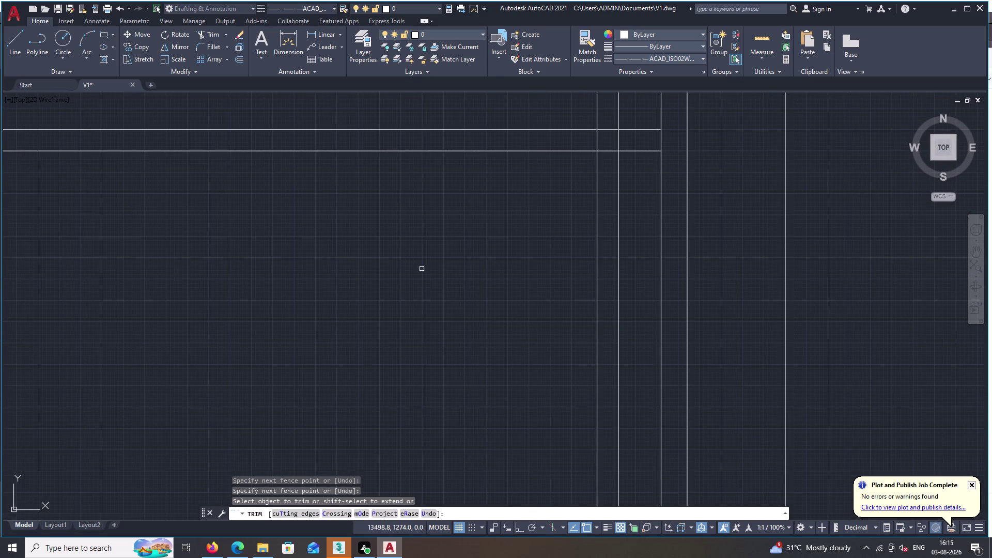
middle_click(422, 269)
middle_drag(421, 268, 383, 366)
scroll(down, 3)
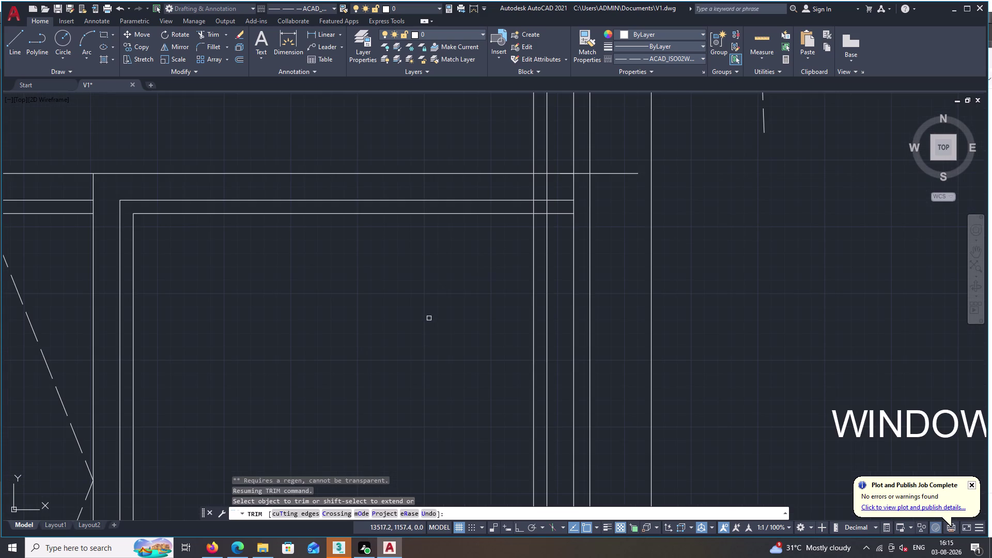
middle_drag(464, 300, 434, 310)
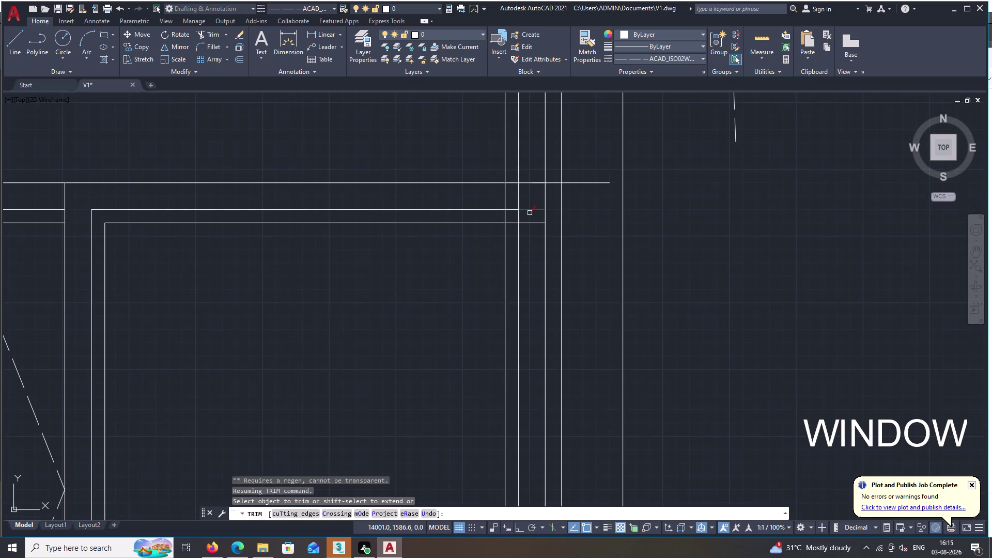
click(530, 209)
drag(530, 209, 530, 221)
click(531, 222)
Trim the remaining overhangs at the top-right frame corner.
double_click(518, 197)
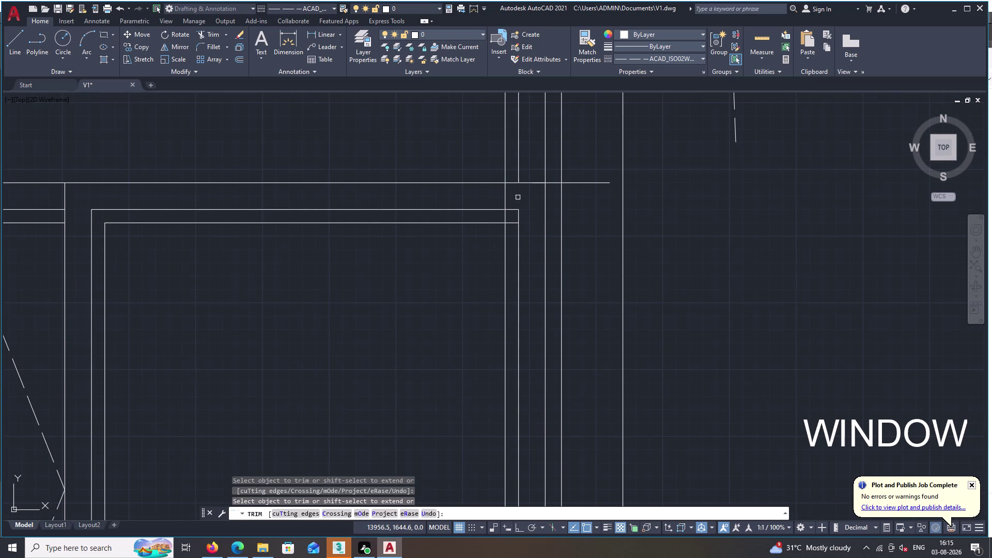
double_click(503, 195)
scroll(up, 3)
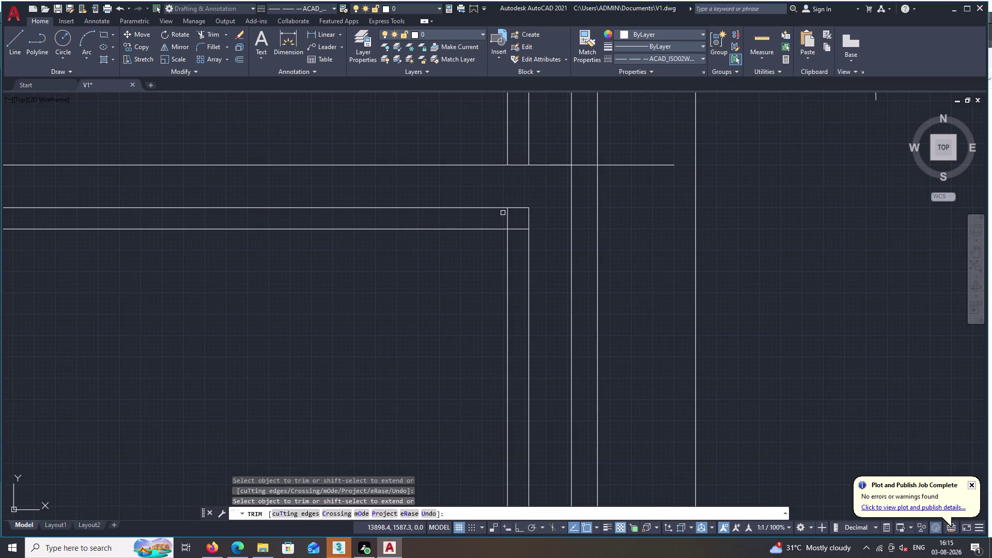
click(507, 213)
drag(507, 213, 508, 218)
click(520, 228)
Fence-trim the overlapping lines at the frame's lower right corner.
scroll(down, 3)
middle_drag(472, 265, 481, 237)
middle_drag(436, 439, 453, 405)
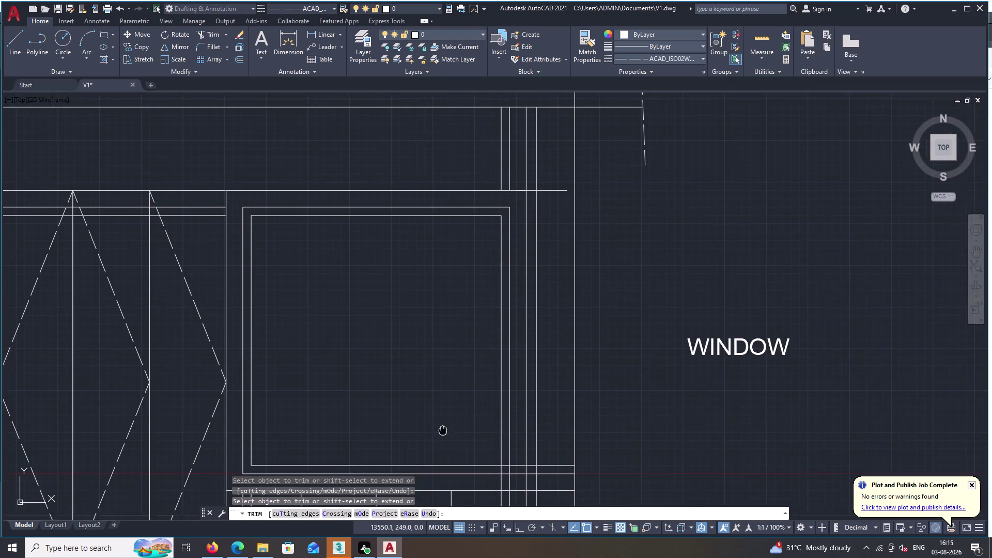
middle_drag(454, 405, 501, 252)
scroll(up, 3)
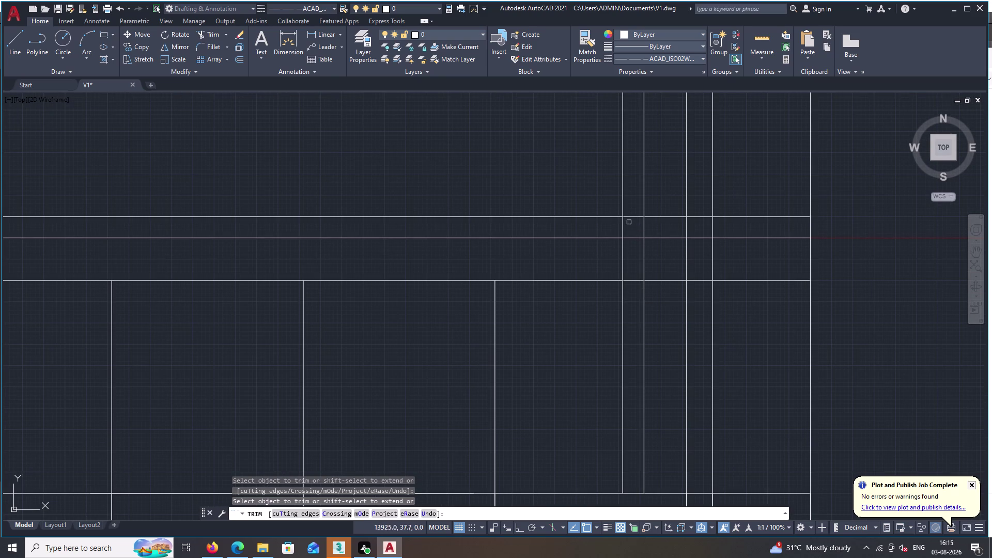
double_click(623, 225)
double_click(632, 215)
double_click(623, 262)
drag(649, 261, 651, 254)
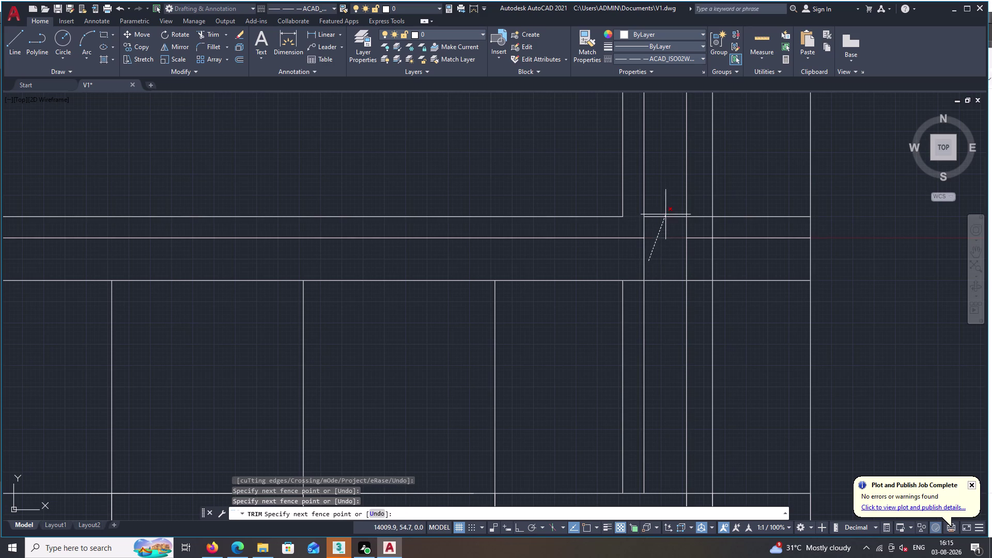
click(666, 214)
drag(666, 214, 664, 226)
Trim the leftover line ends near the plinth and end the trim.
double_click(645, 257)
scroll(down, 3)
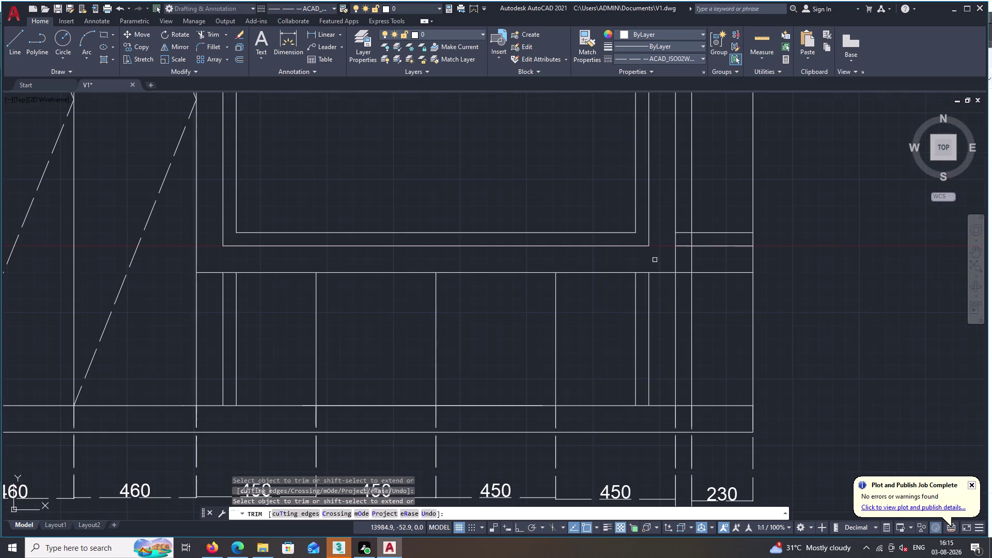
double_click(683, 248)
double_click(683, 232)
click(702, 246)
drag(702, 247, 703, 240)
double_click(704, 232)
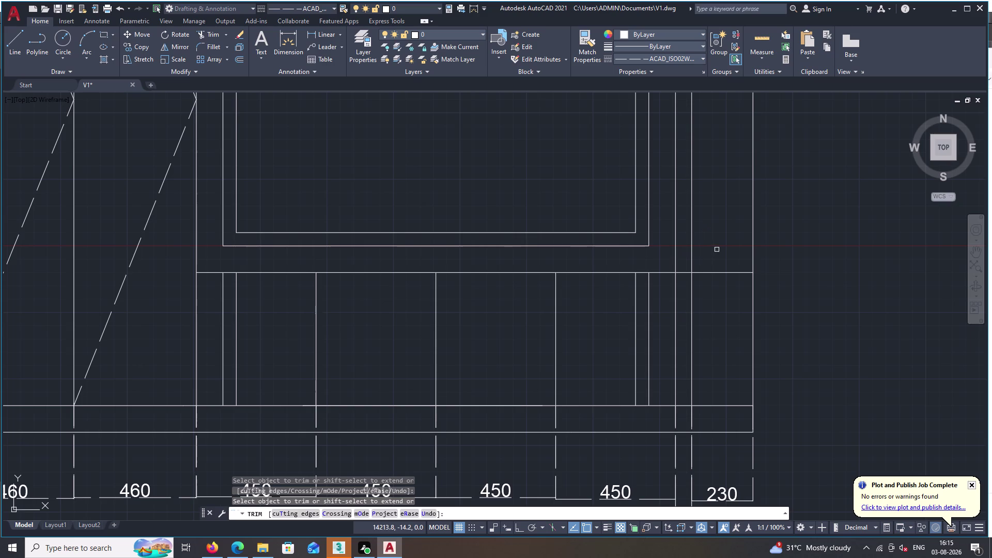
key(Escape)
scroll(down, 3)
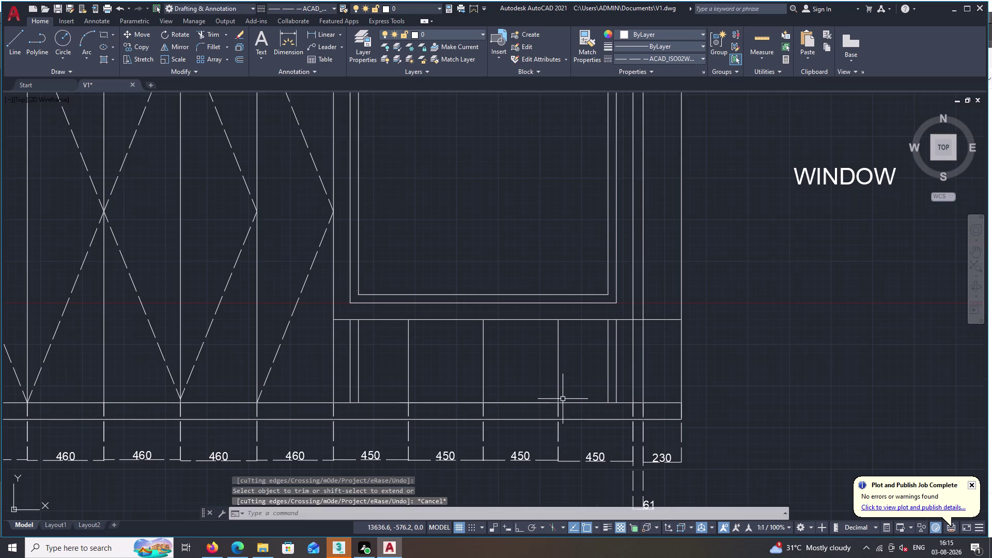
Erase the extra vertical plinth lines directly under the window.
double_click(608, 373)
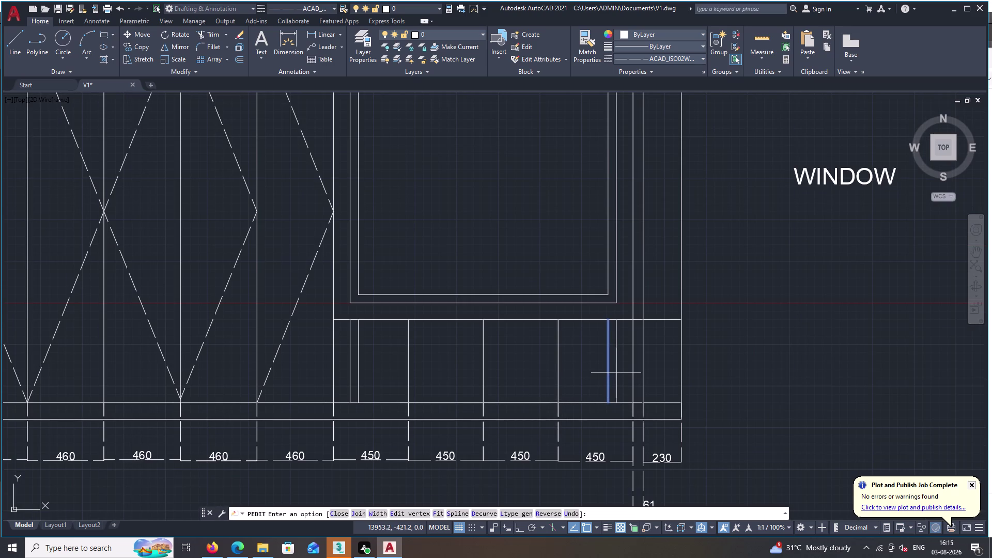
double_click(617, 373)
key(Delete)
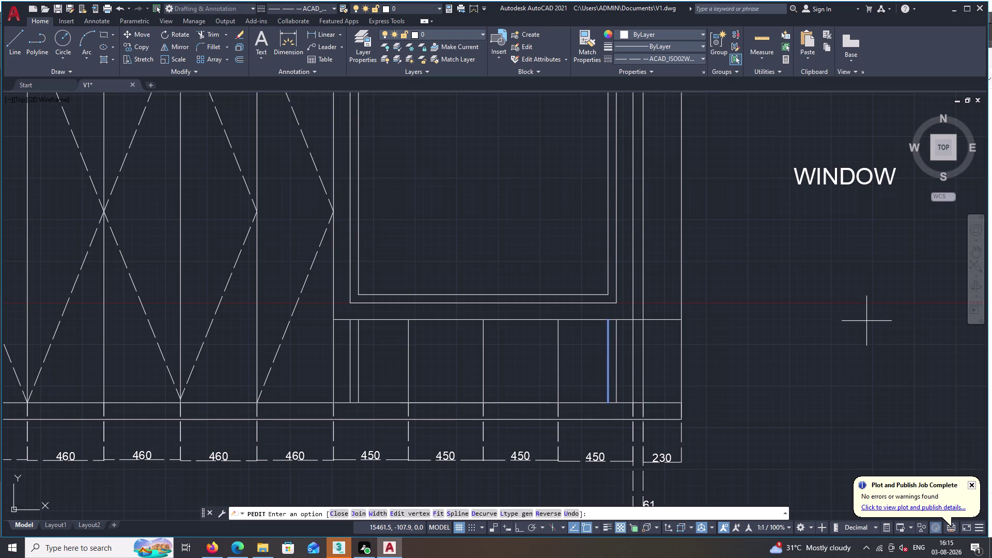
key(Escape)
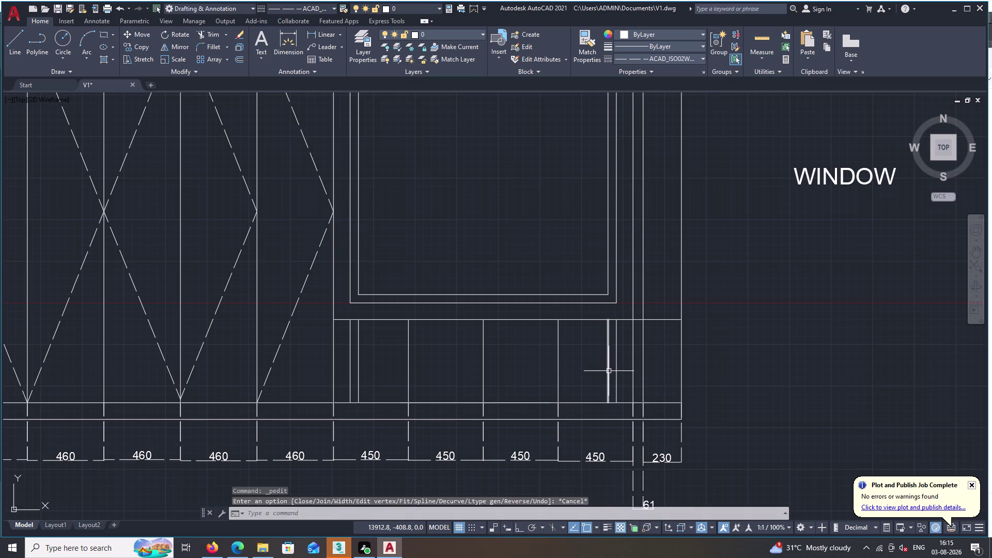
click(609, 371)
double_click(616, 372)
key(Delete)
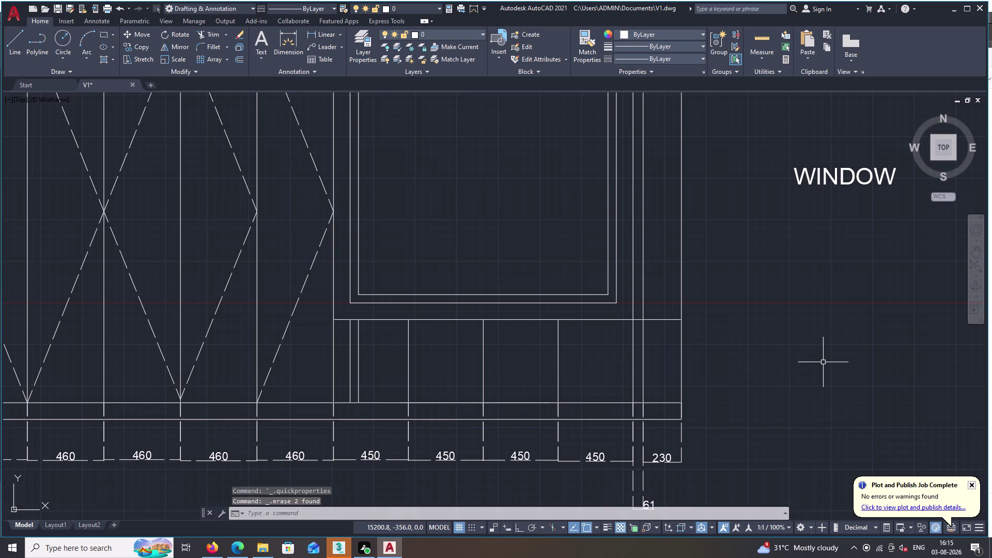
Erase the stray vertical line in the first plinth panel.
click(350, 362)
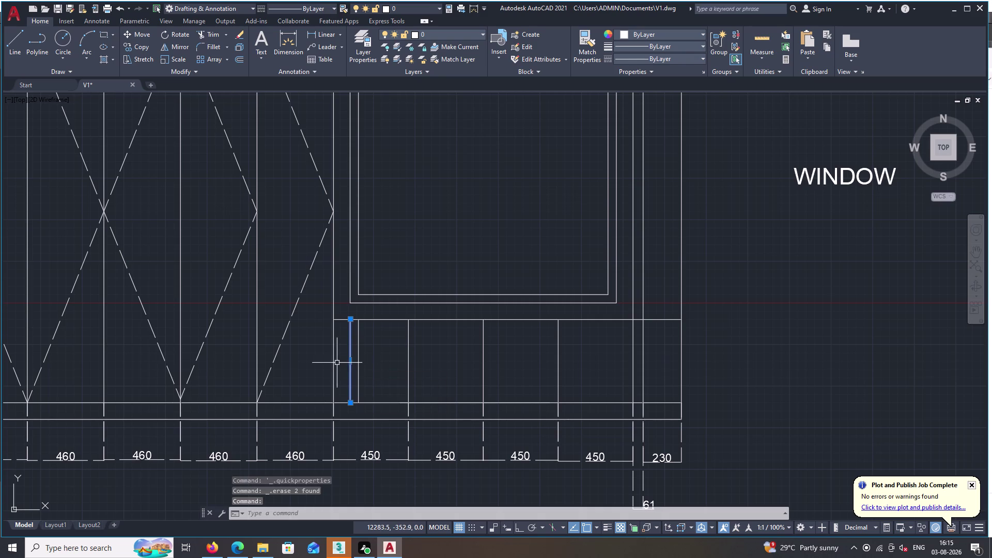
key(Delete)
double_click(359, 361)
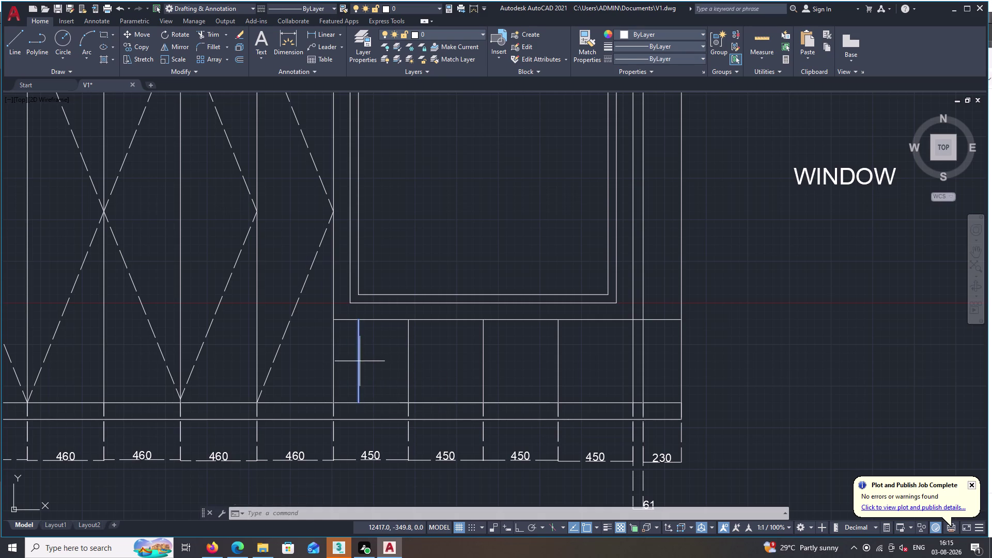
key(Delete)
key(Delete)
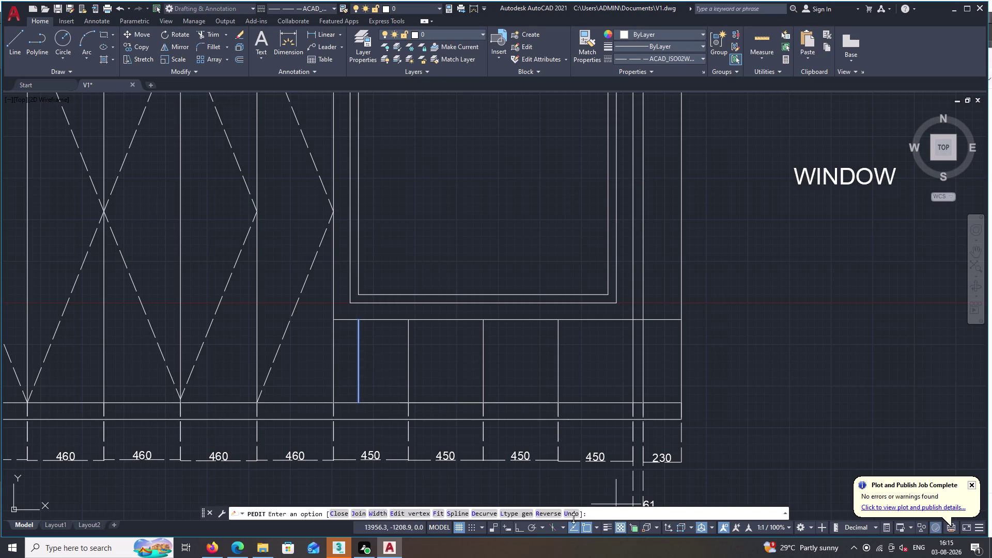
key(Escape)
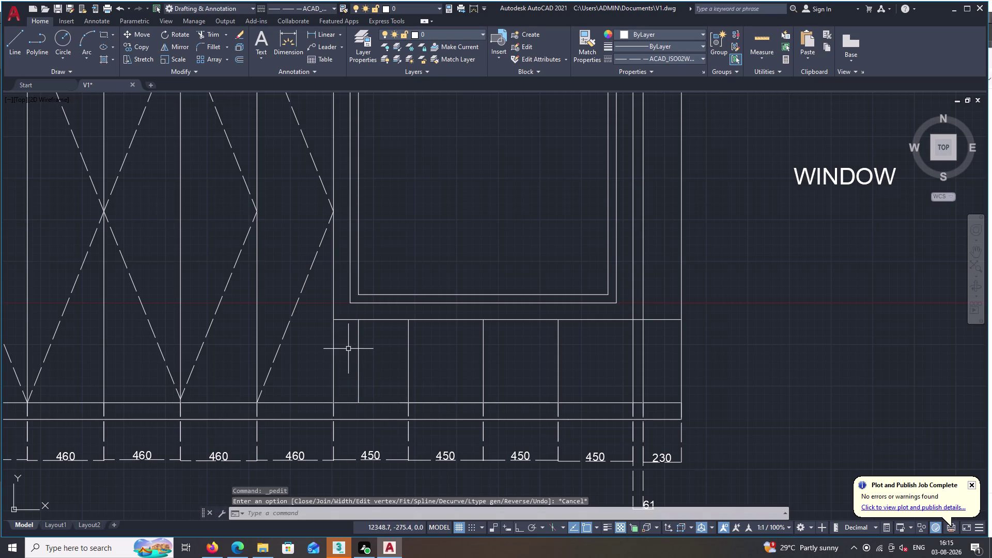
click(357, 357)
key(Delete)
scroll(down, 3)
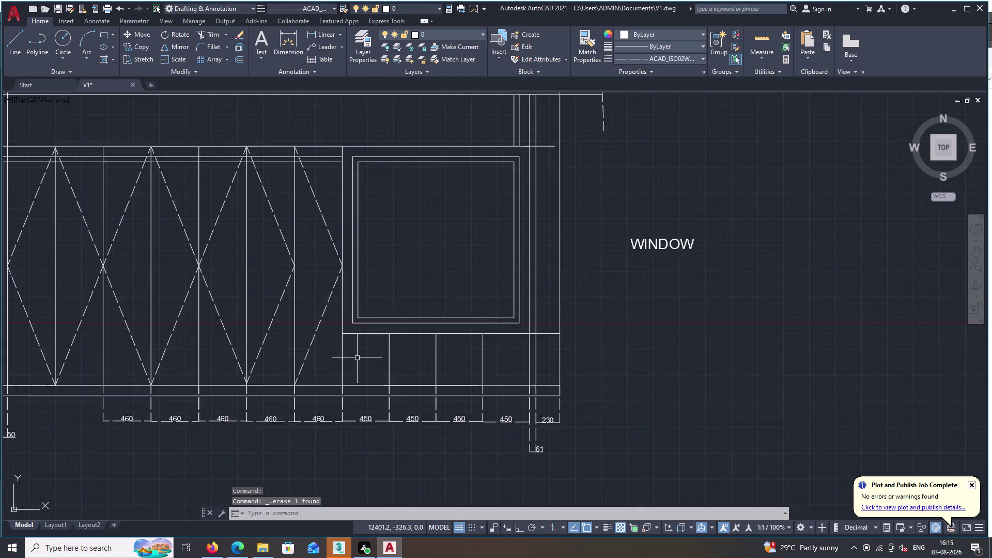
scroll(down, 3)
Erase the duplicate horizontal lines along the top of the left shutter bays.
middle_drag(356, 363, 382, 422)
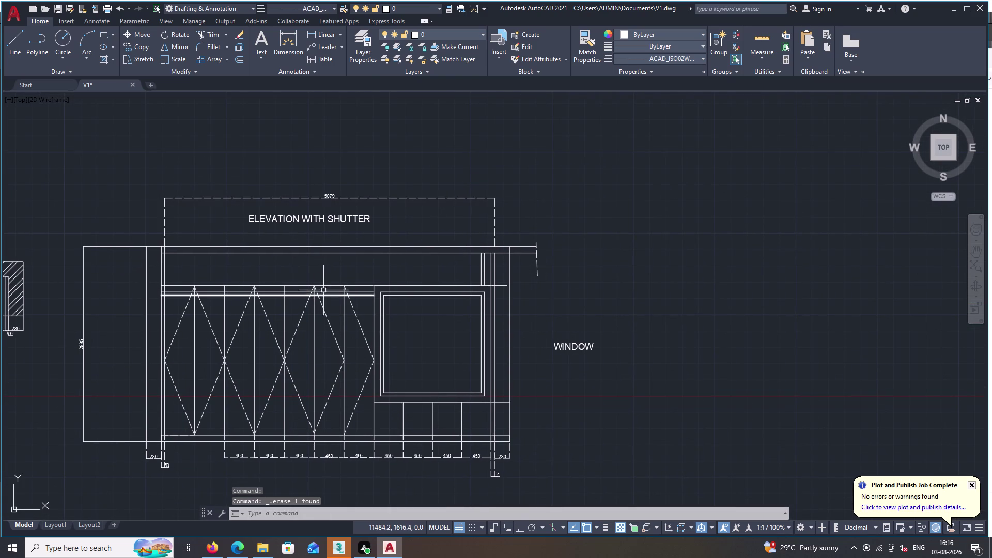
click(325, 294)
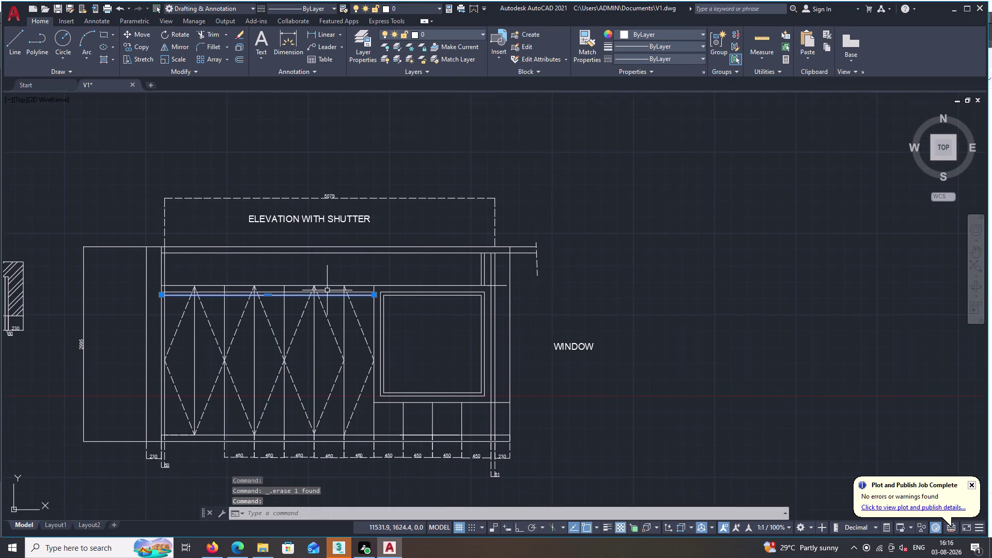
click(330, 292)
key(Delete)
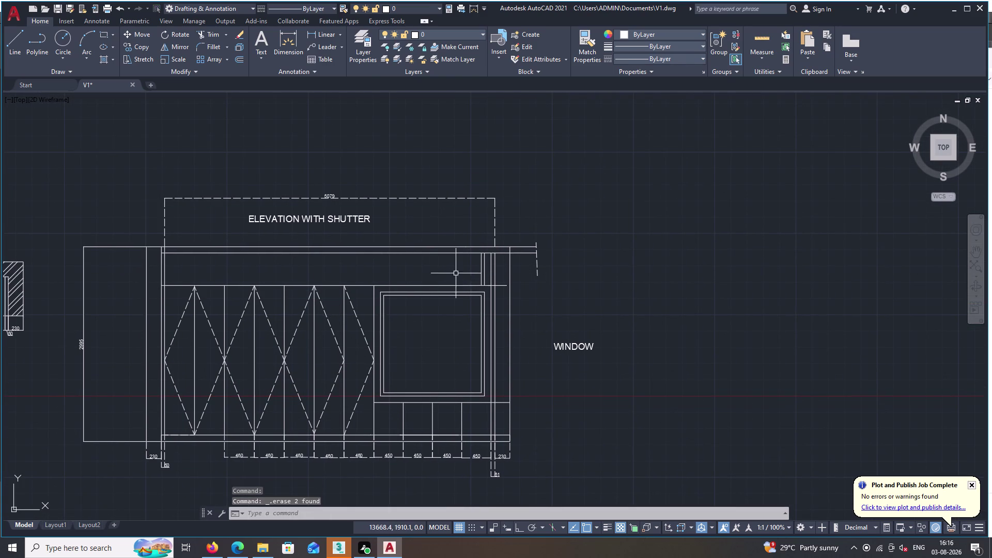
Zoom onto the top of the elevation and clear the stray 469 entry.
scroll(down, 3)
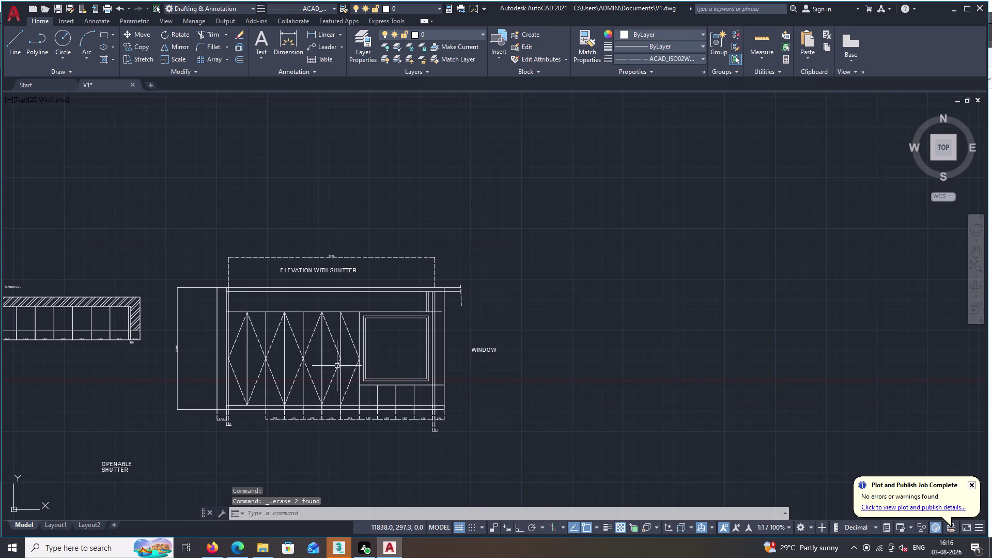
middle_drag(303, 334, 405, 348)
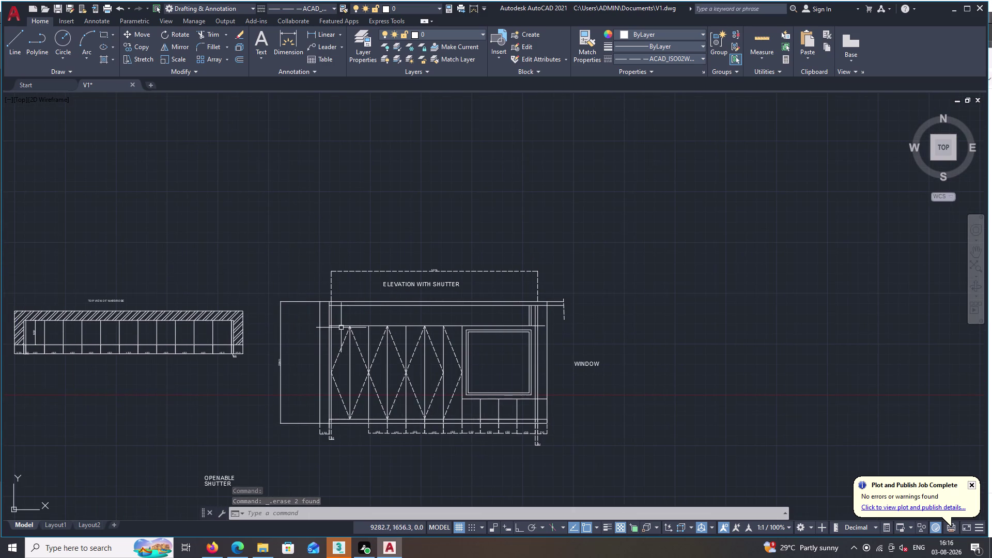
scroll(up, 3)
scroll(up, 3)
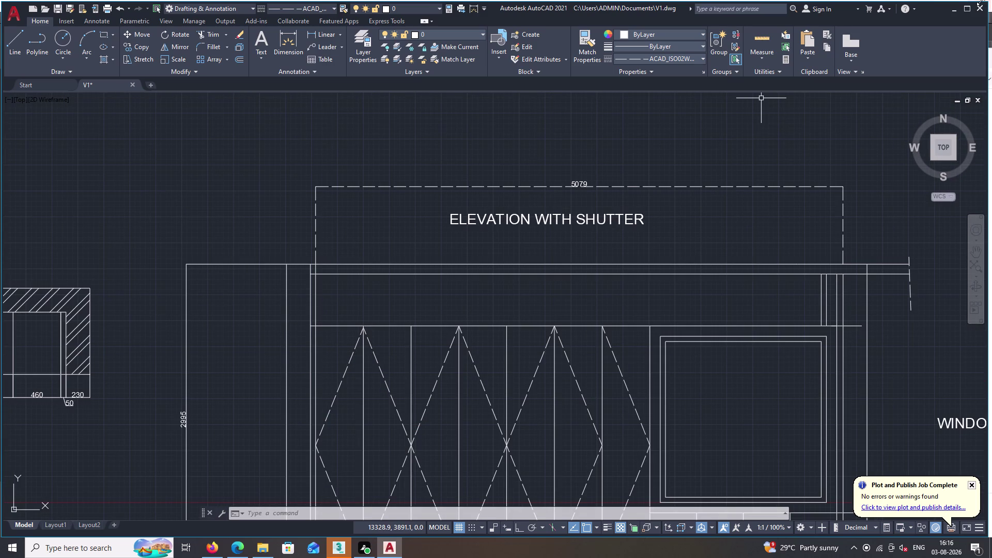
text(469)
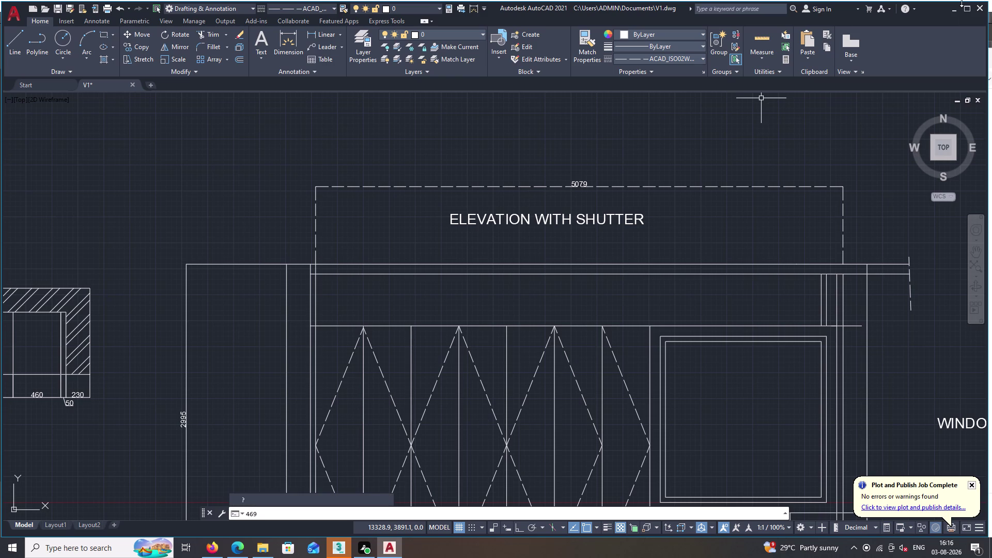
key(BackSpace)
key(Escape)
text(E)
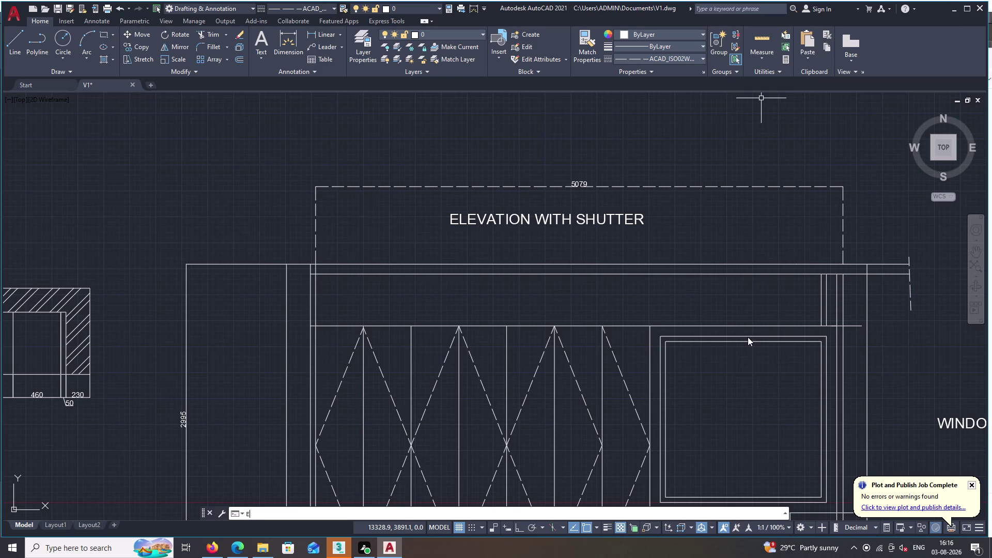
Extend the three left shutter divider lines up to the top rail.
text(X)
key(space)
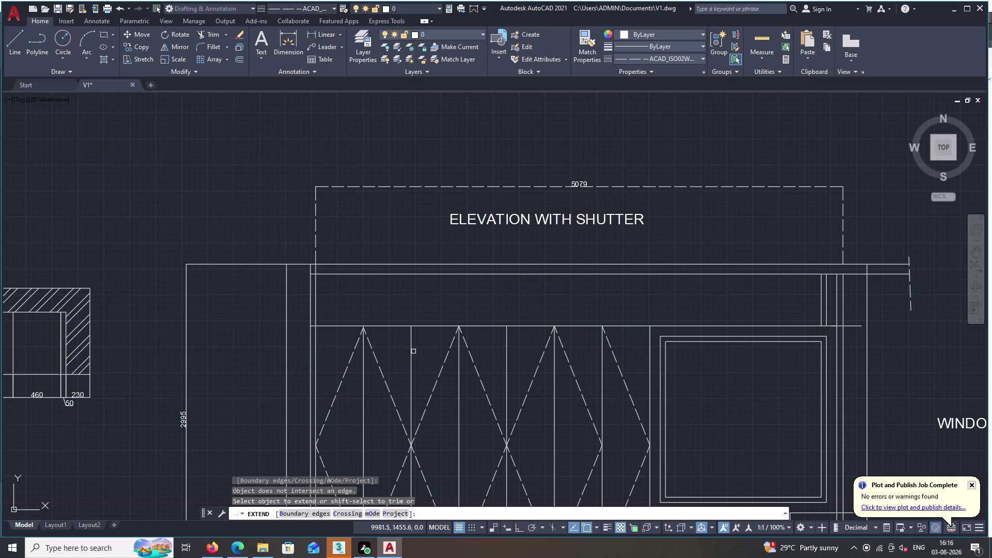
double_click(409, 344)
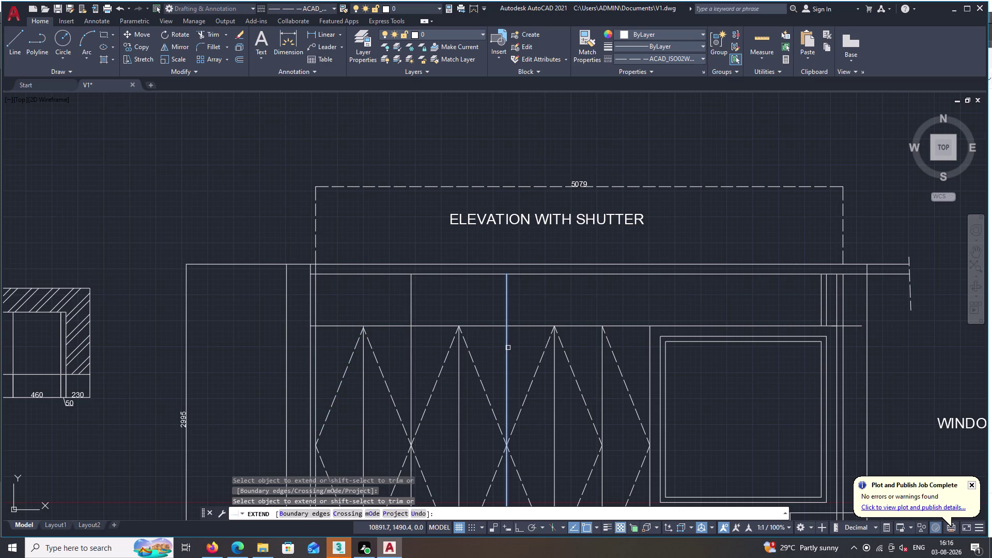
click(508, 348)
double_click(603, 352)
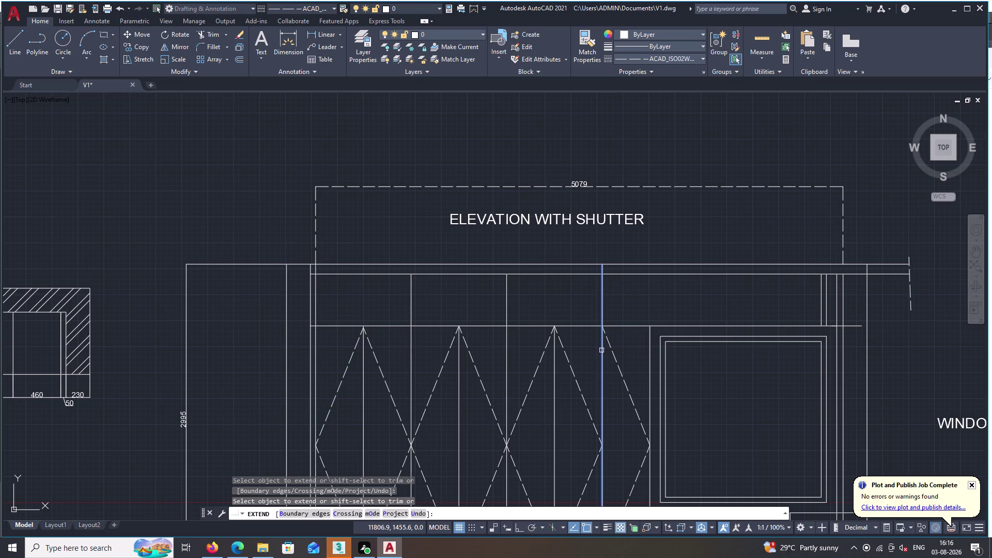
key(Escape)
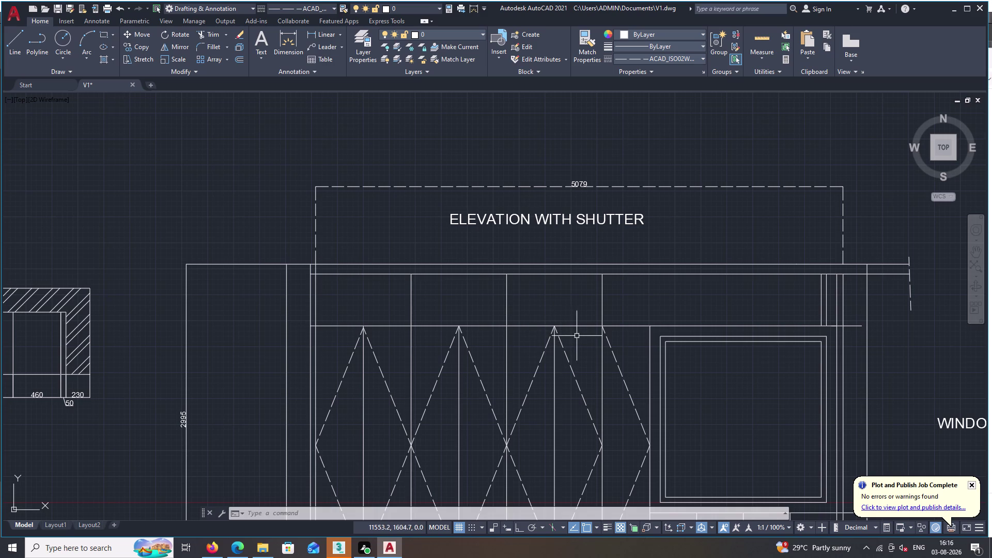
Restart EXTEND and carry another divider line up to the rail.
key(Escape)
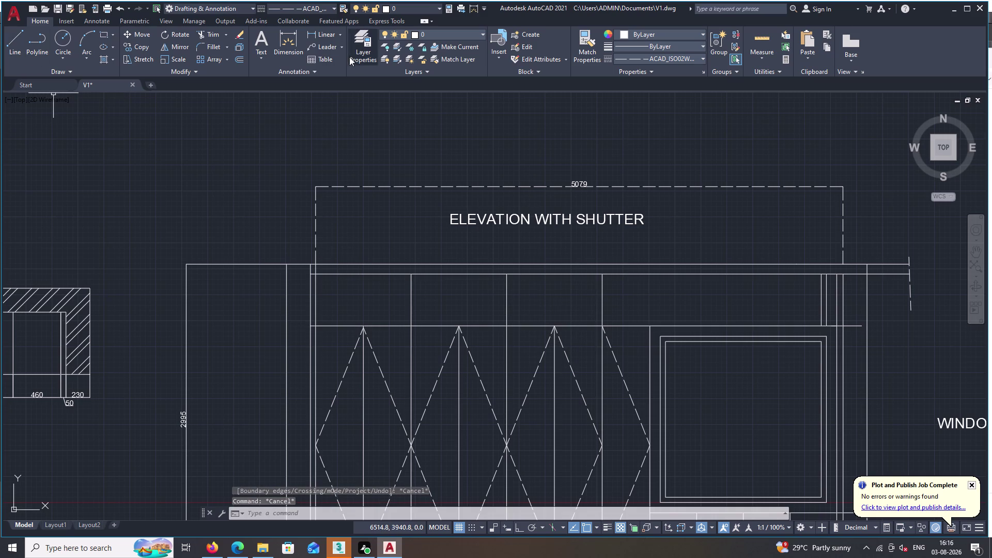
double_click(340, 33)
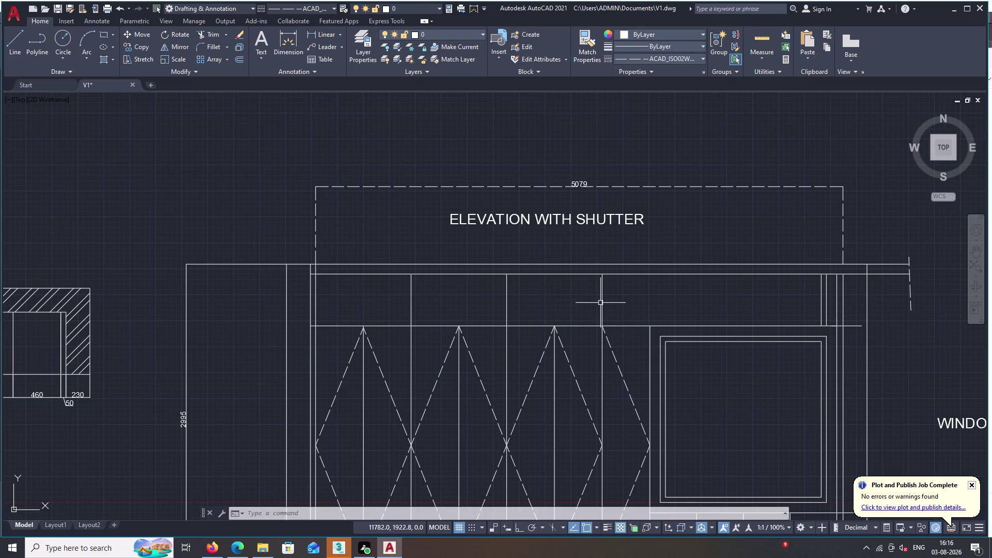
key(space)
key(Escape)
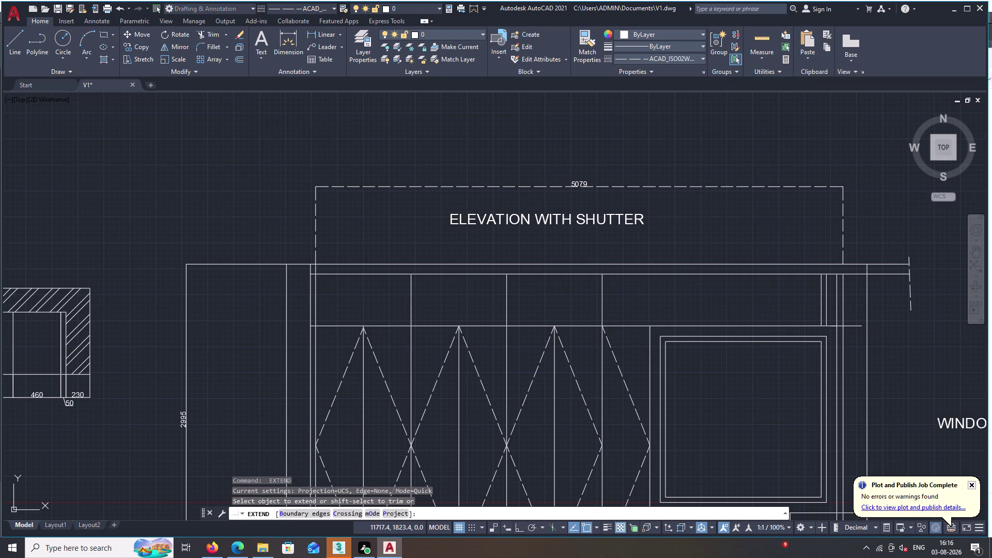
double_click(319, 32)
key(space)
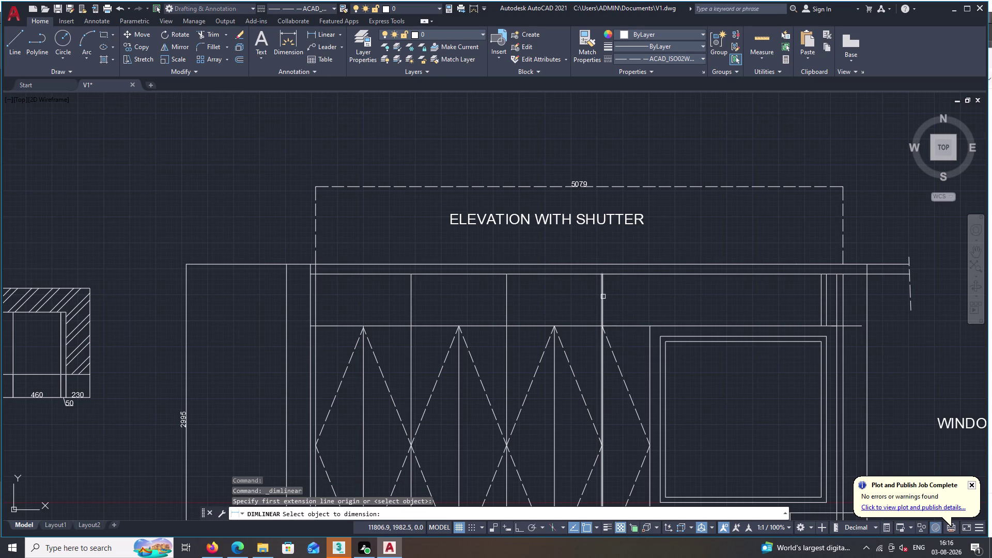
Begin a linear dimension from a divider line to the right post, then abandon it.
key(space)
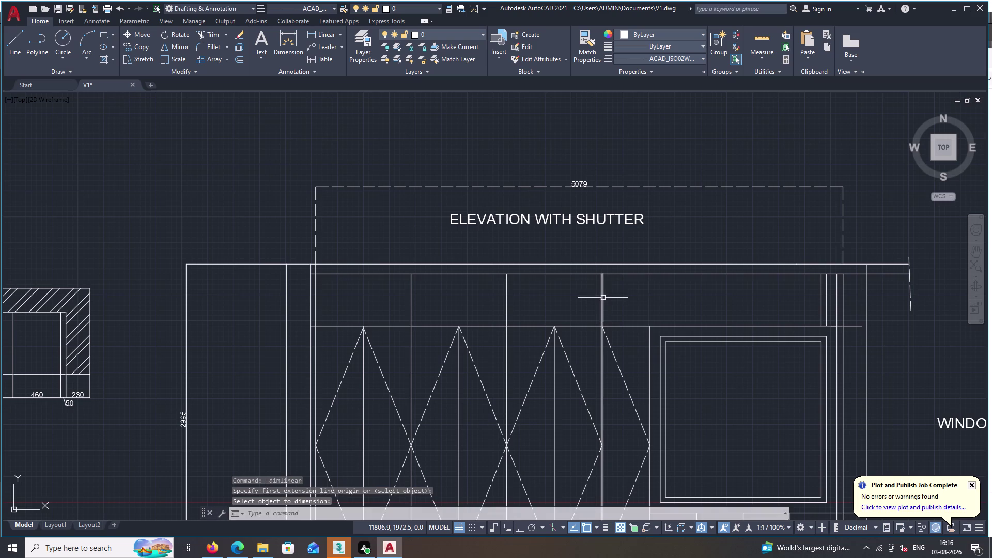
key(space)
click(601, 299)
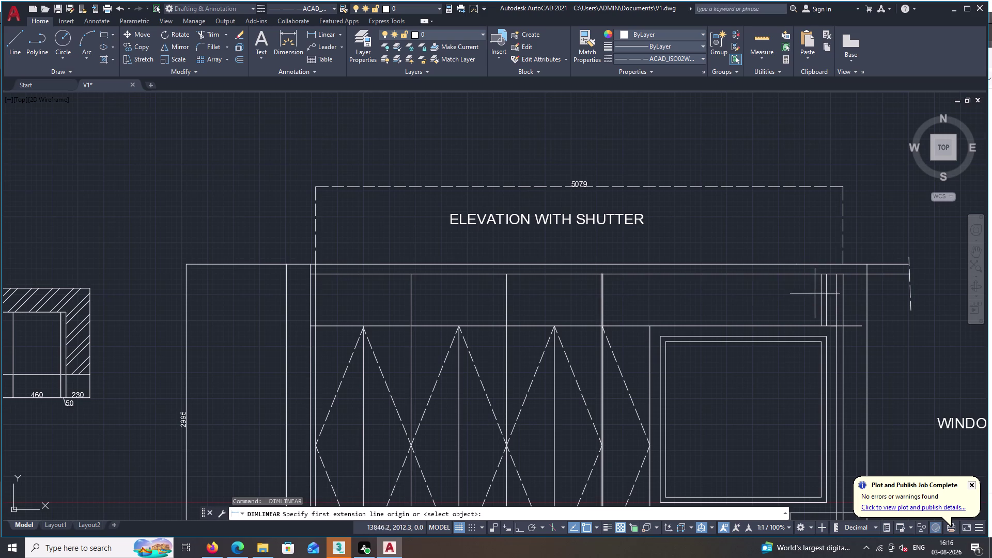
click(601, 300)
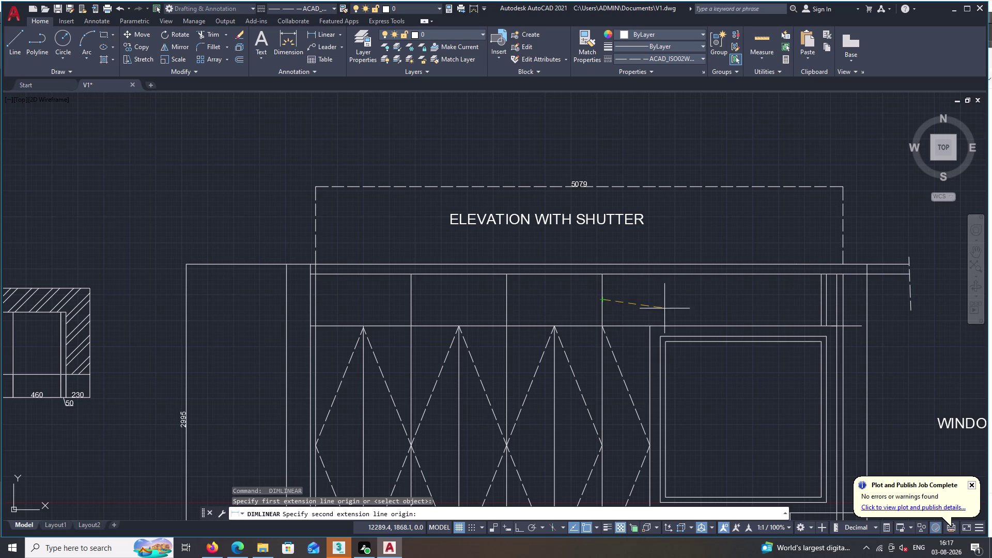
middle_drag(797, 303, 686, 306)
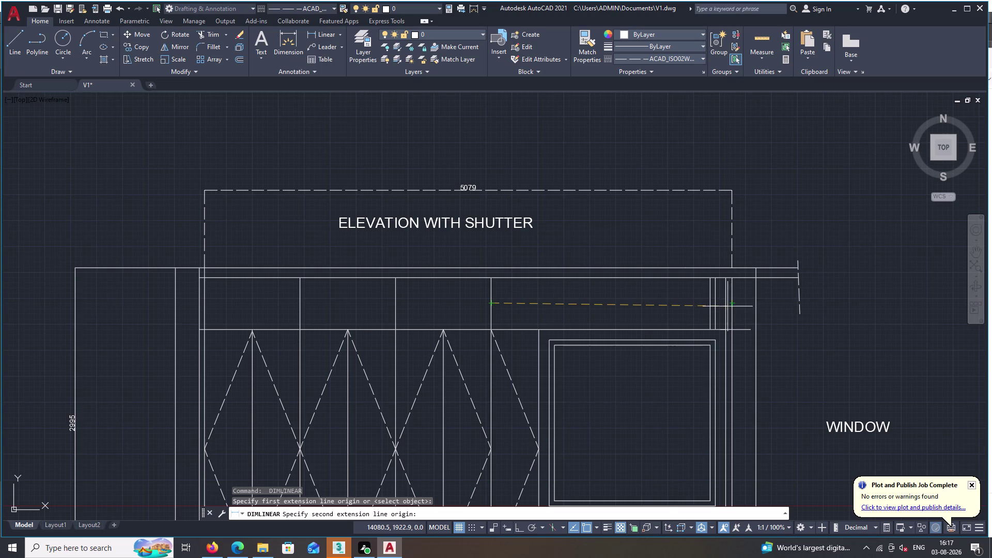
click(725, 303)
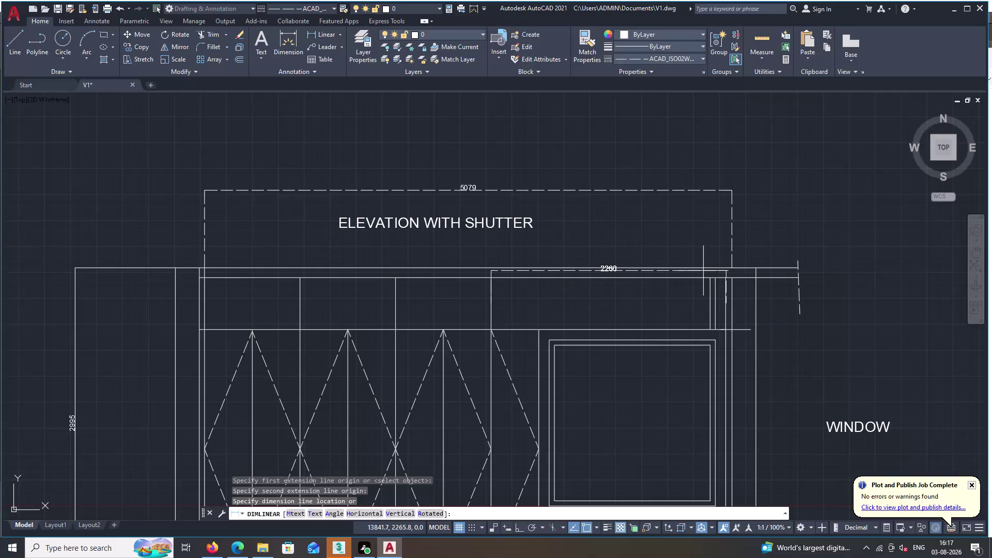
key(Escape)
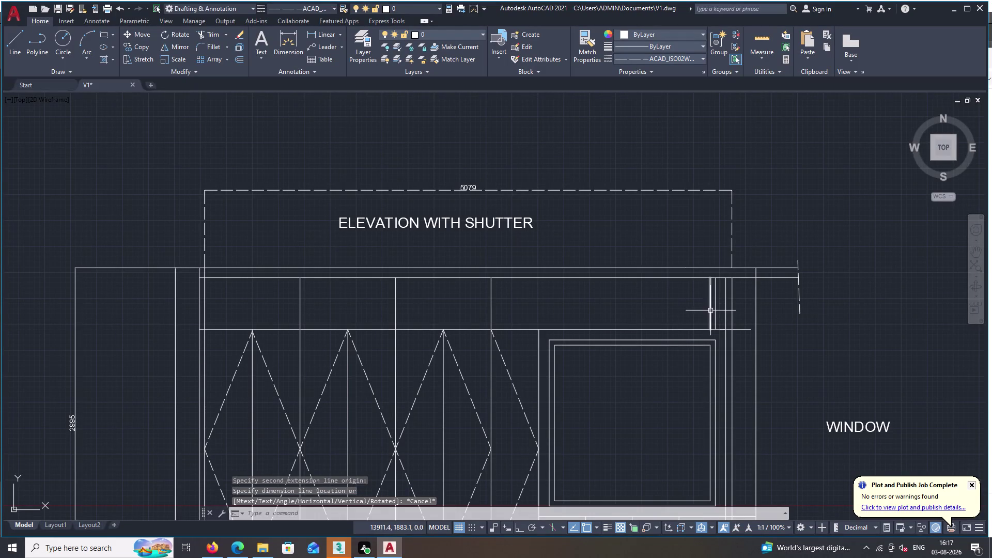
Erase the two short vertical lines beside the right post.
click(710, 309)
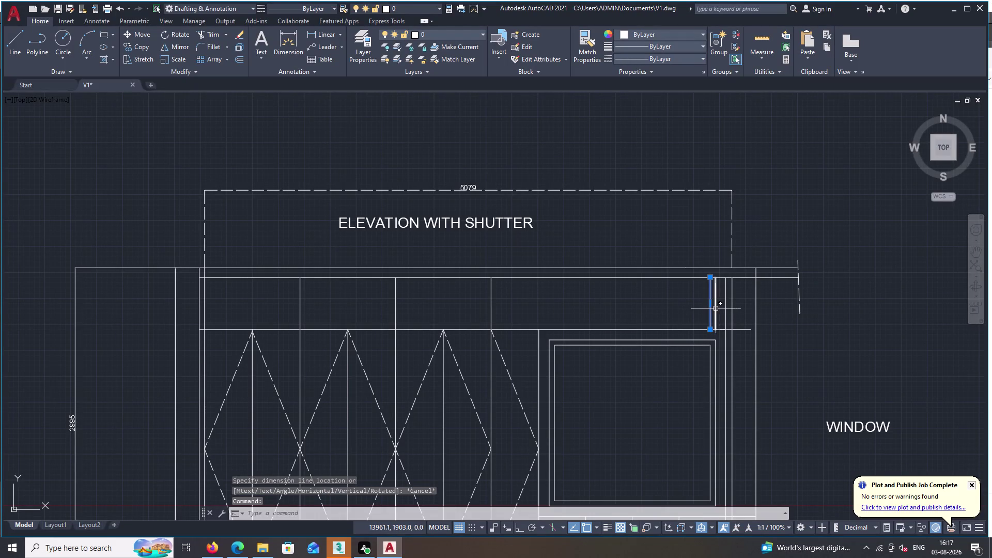
click(716, 309)
key(Delete)
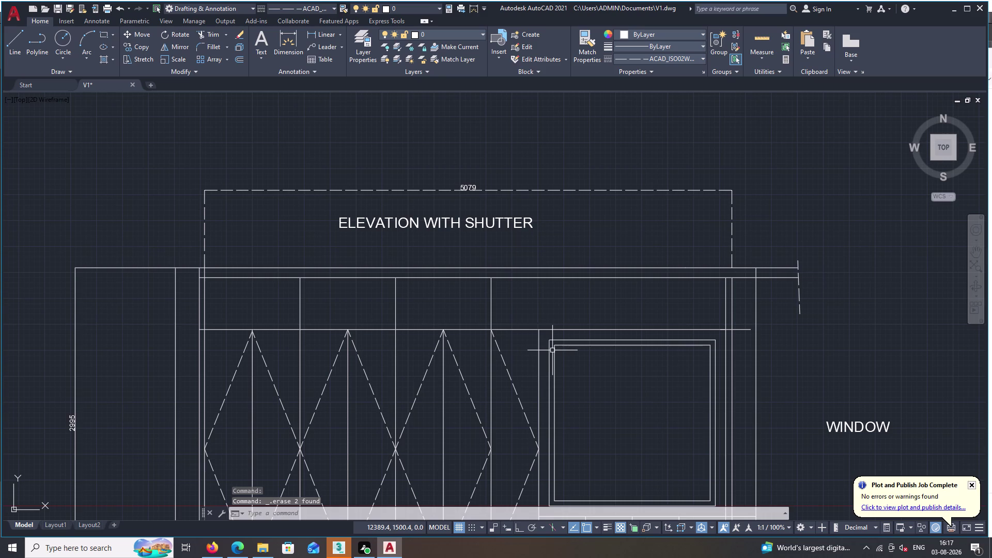
Offset the last shutter line 1130 to the right as a new vertical divider.
key(o)
key(space)
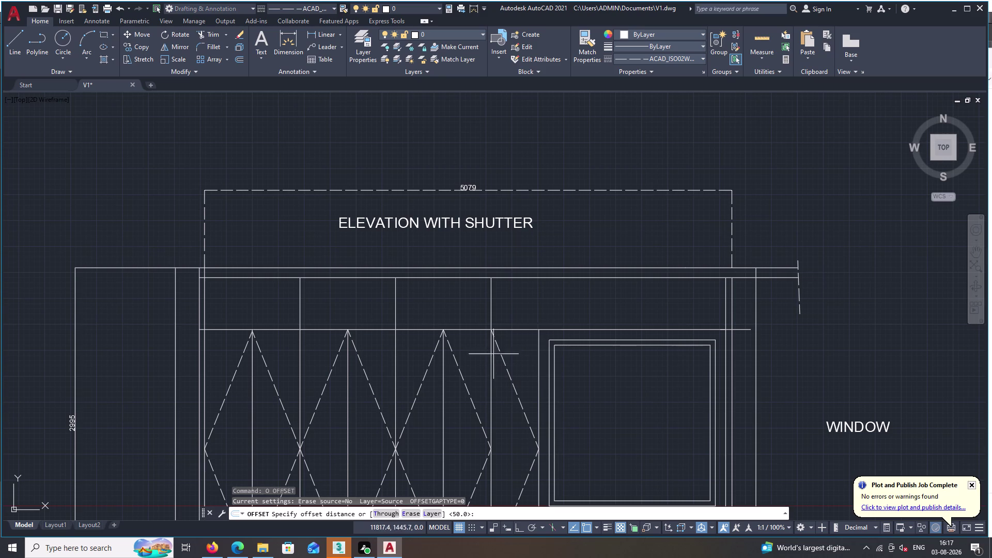
text(11)
text(3)
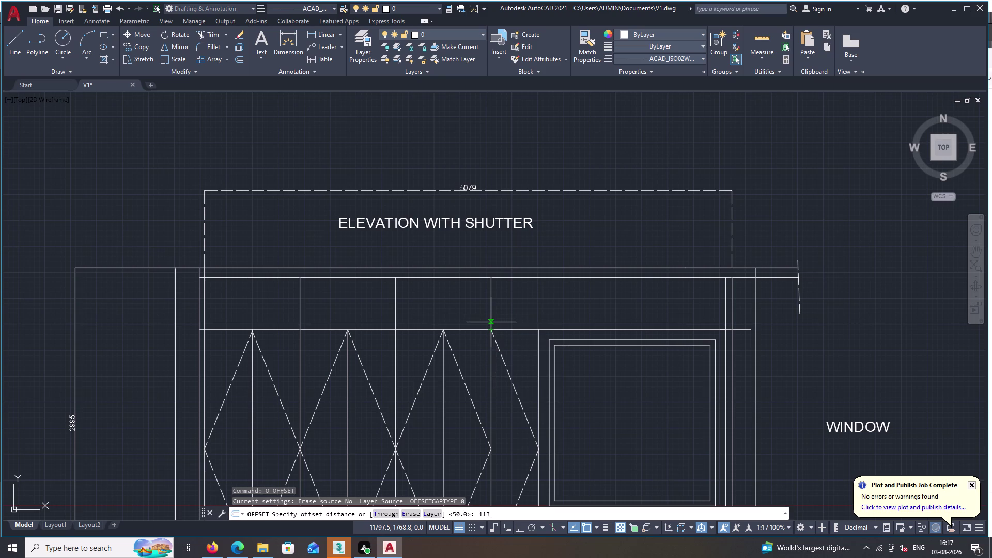
text(0)
key(space)
click(491, 312)
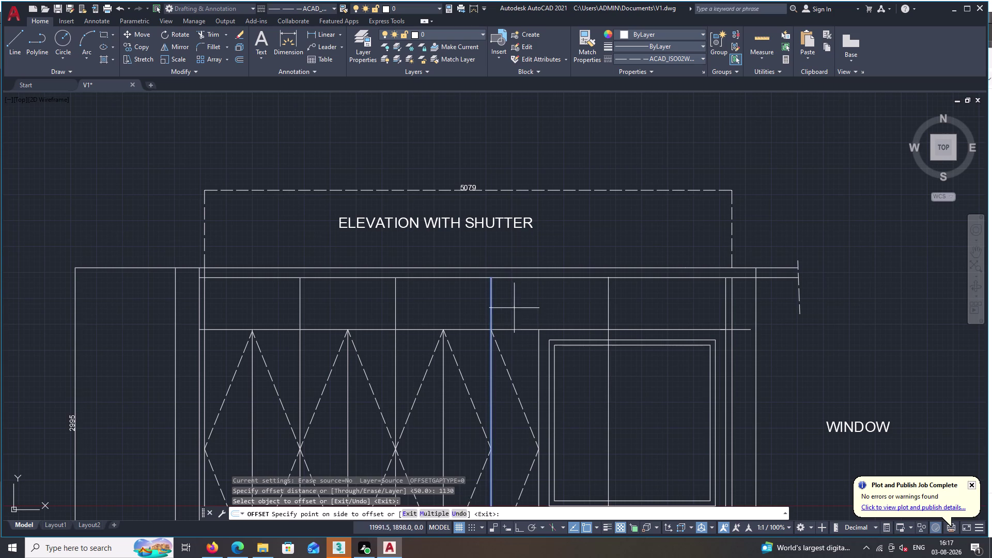
click(532, 304)
key(Escape)
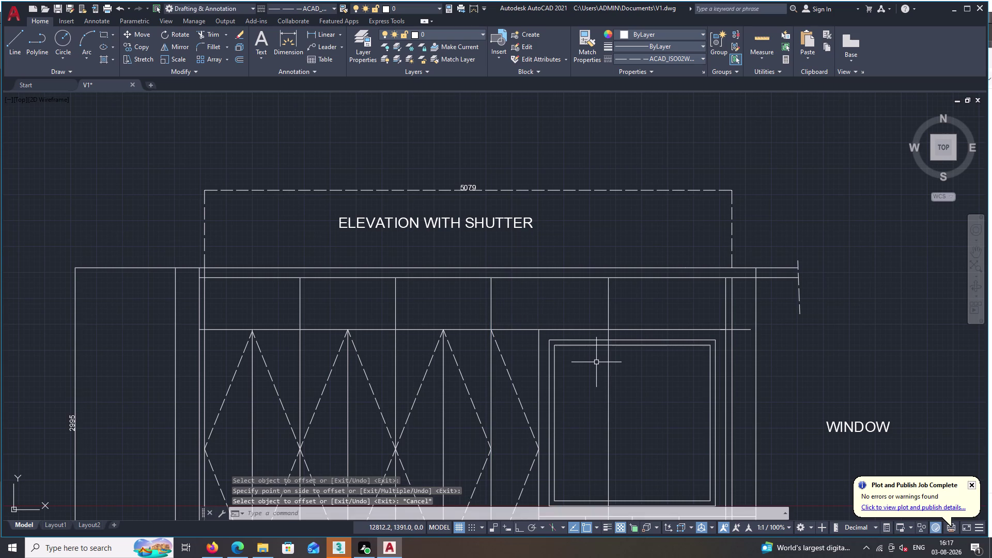
Trim the new divider and erase its portion inside the window frame.
text(TR)
key(space)
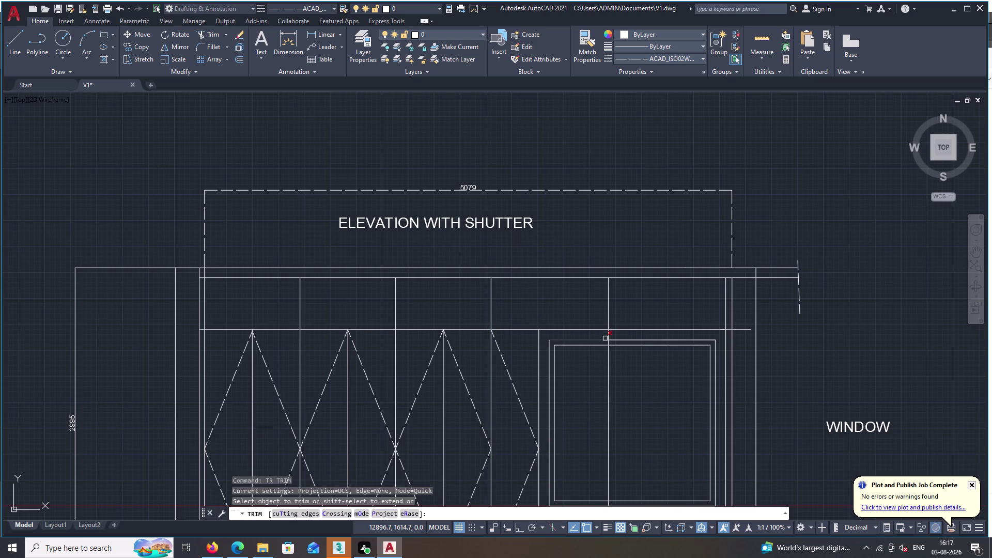
click(608, 335)
key(Escape)
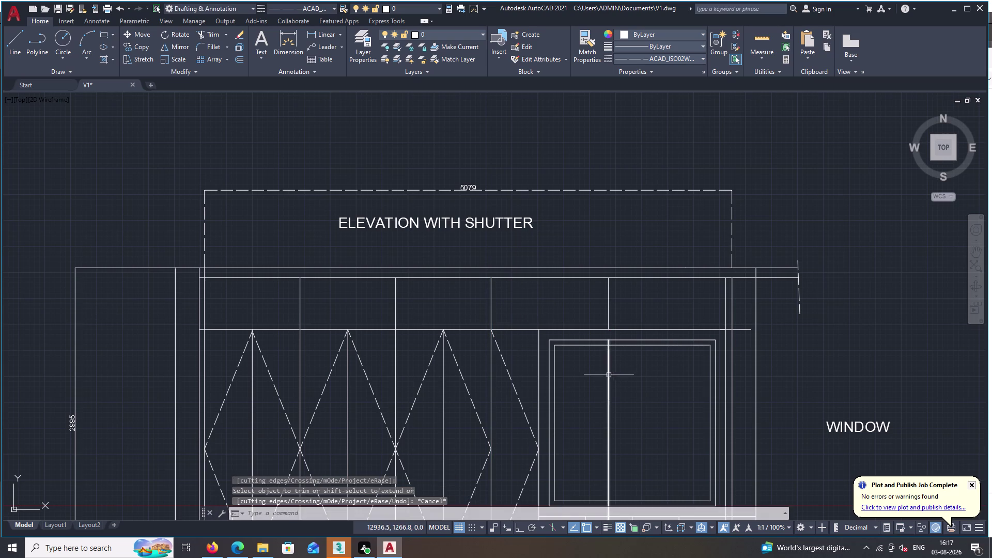
double_click(609, 378)
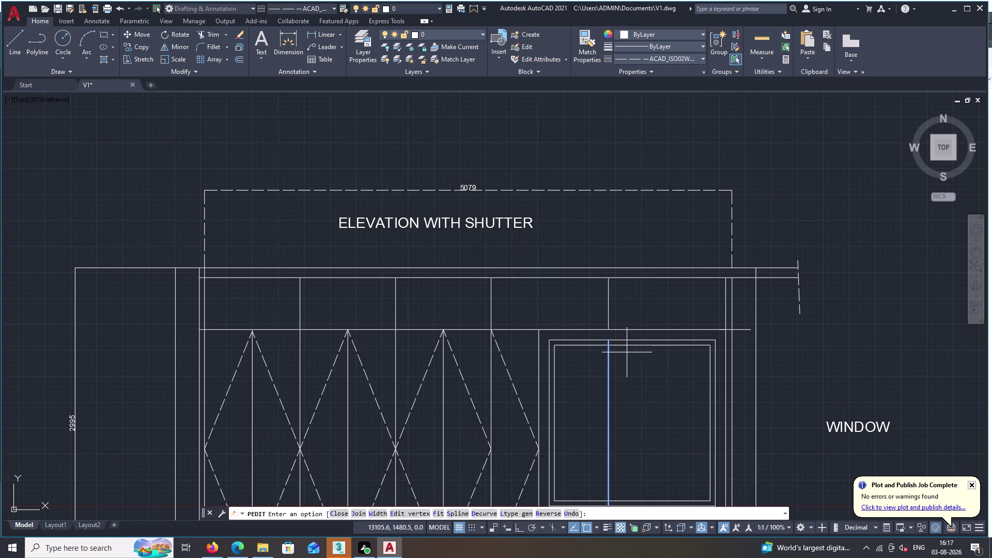
key(Delete)
key(Escape)
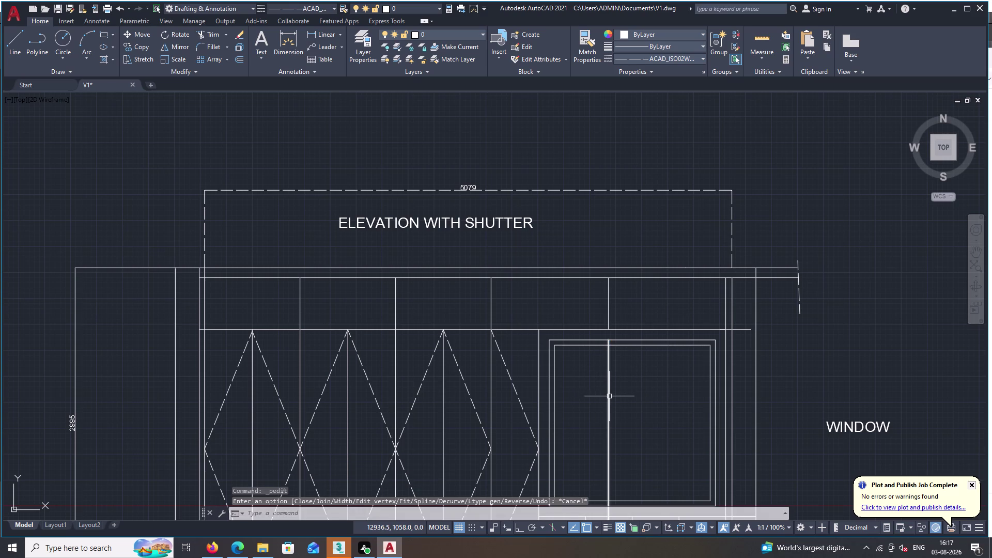
click(609, 396)
key(Delete)
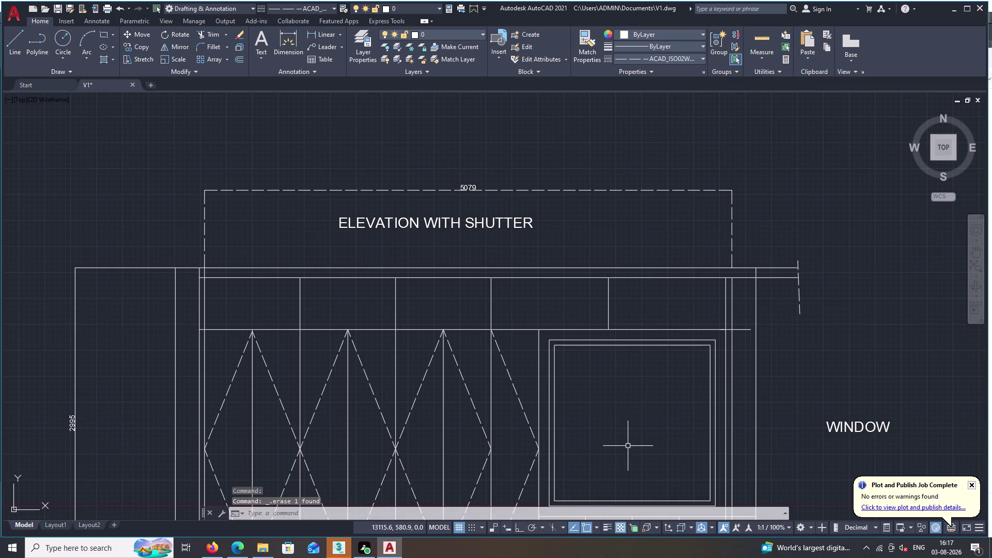
scroll(down, 3)
middle_drag(628, 447, 622, 429)
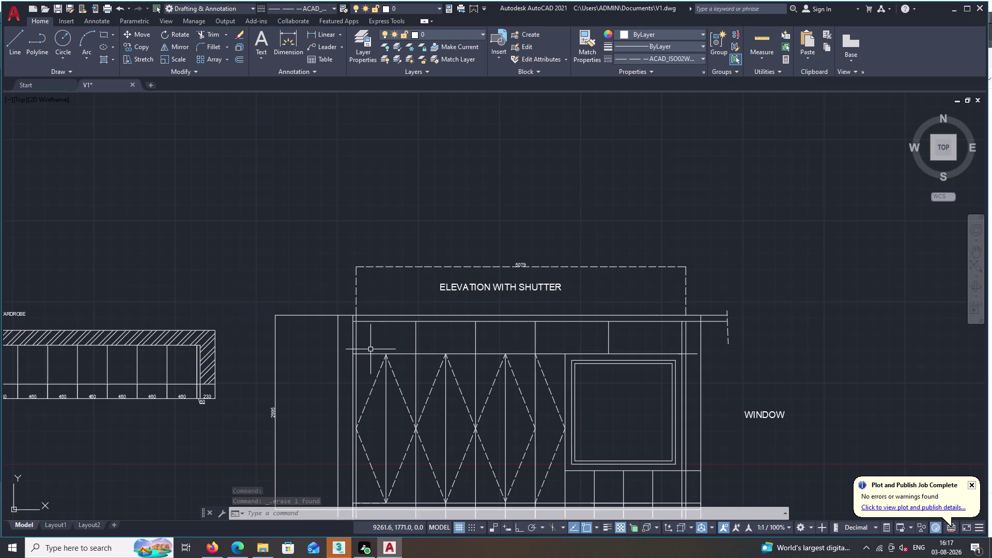
Start a line, then abandon the unfinished diagonal.
key(l)
key(space)
scroll(up, 3)
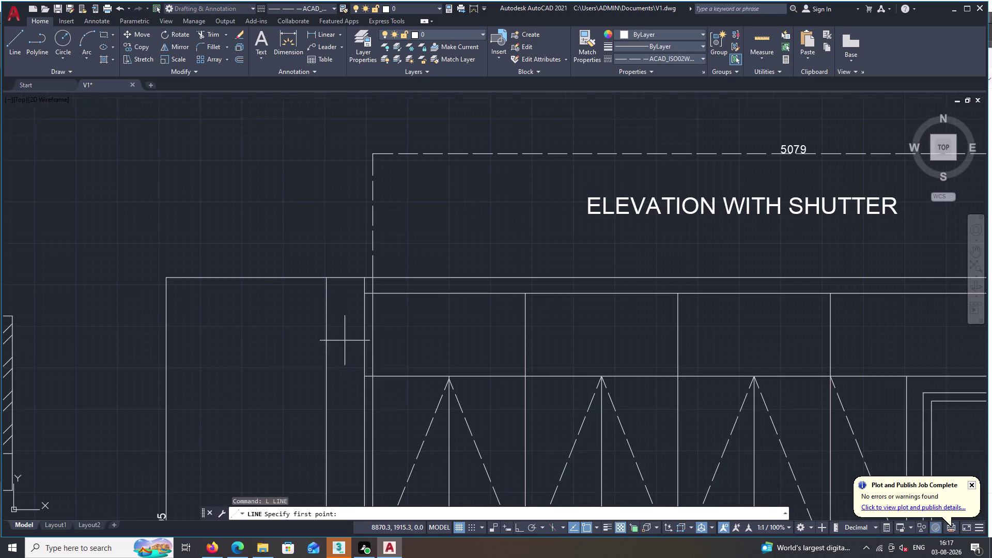
double_click(373, 378)
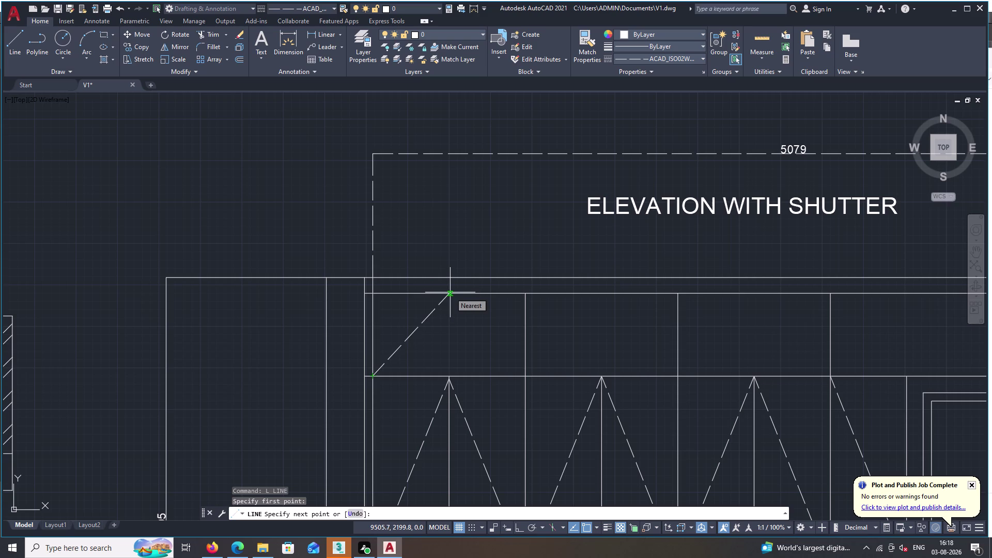
key(Escape)
Extend the vertical shutter dividers with two EXTEND fence passes.
text(EX)
key(space)
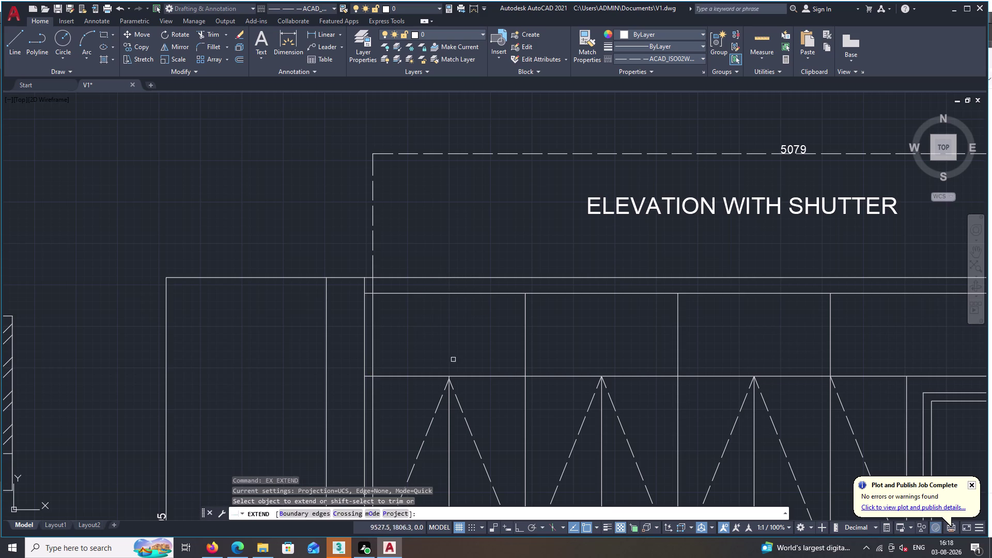
click(448, 397)
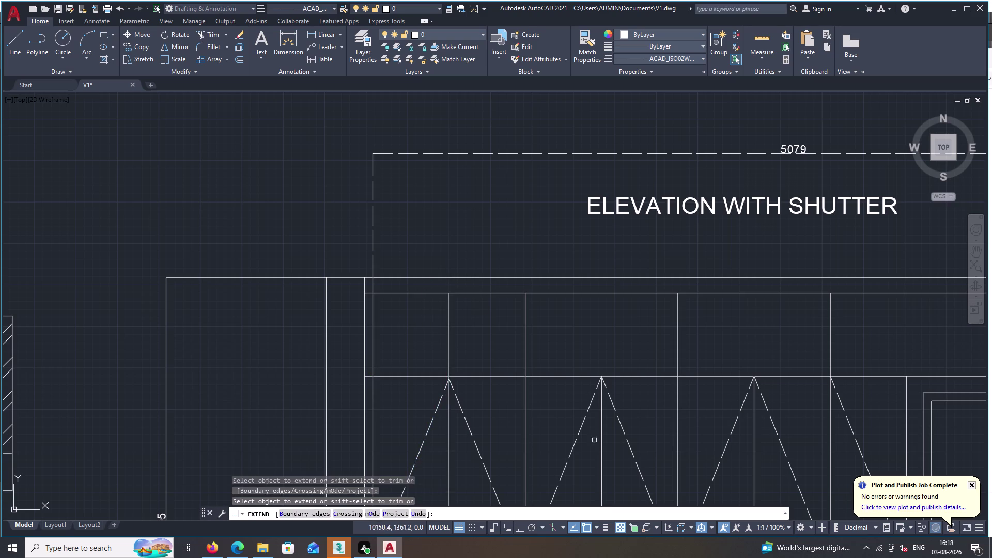
click(600, 452)
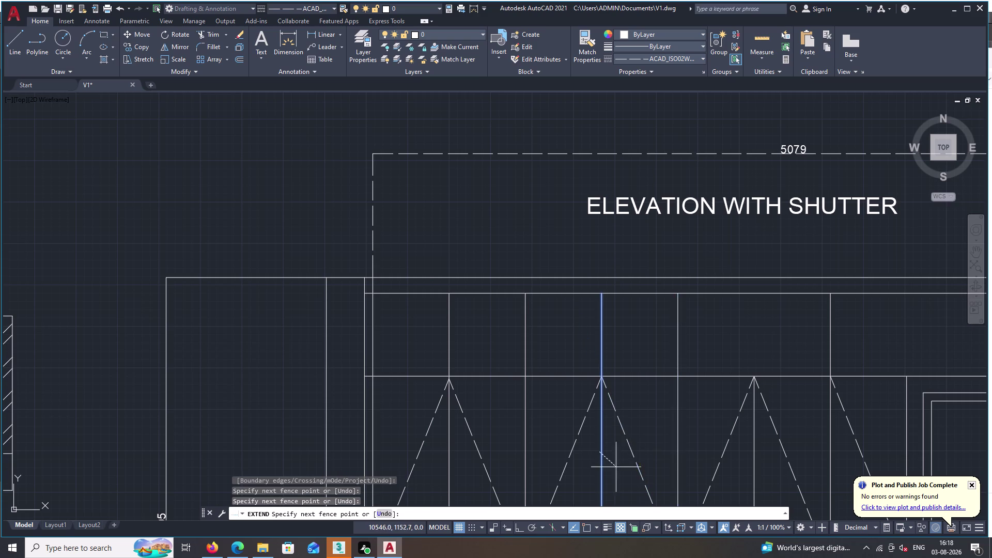
key(Escape)
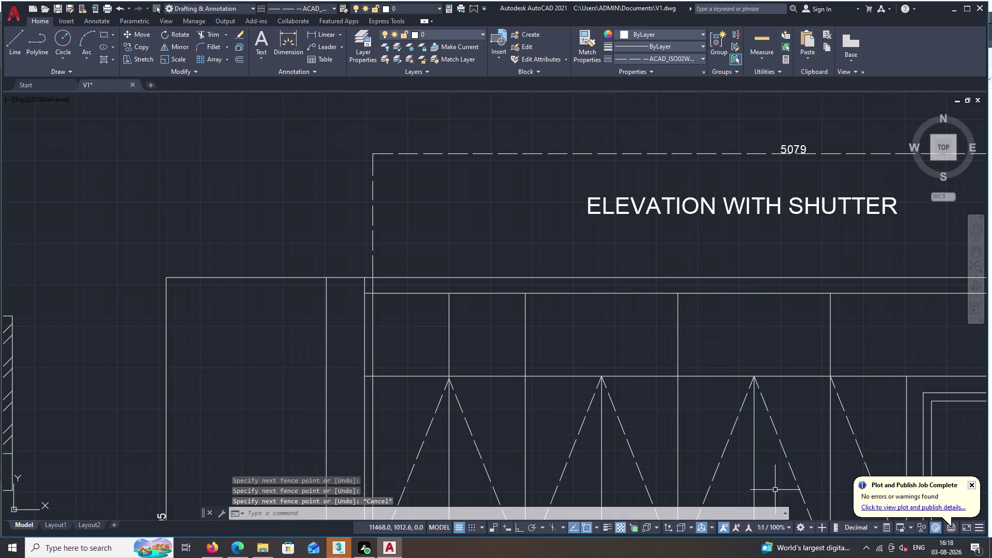
key(space)
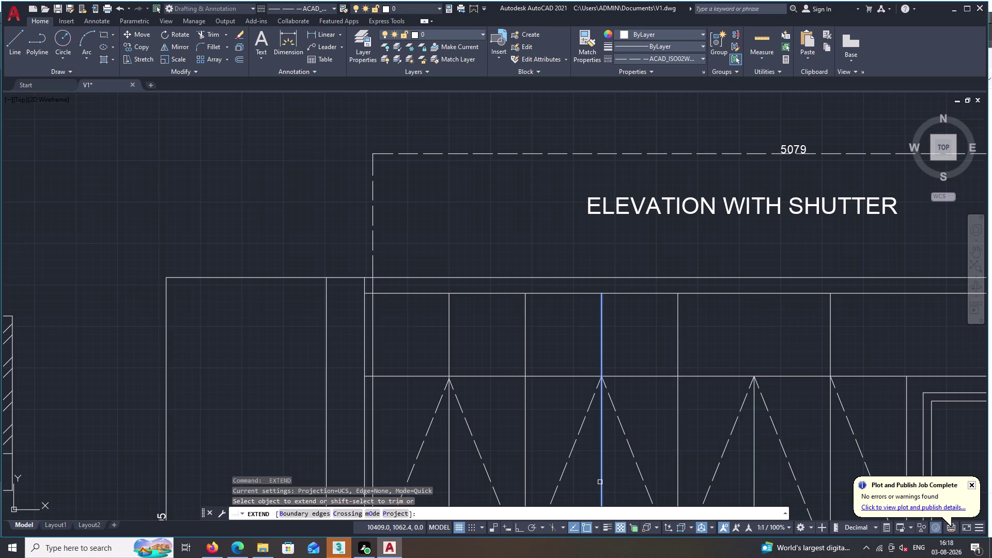
click(601, 482)
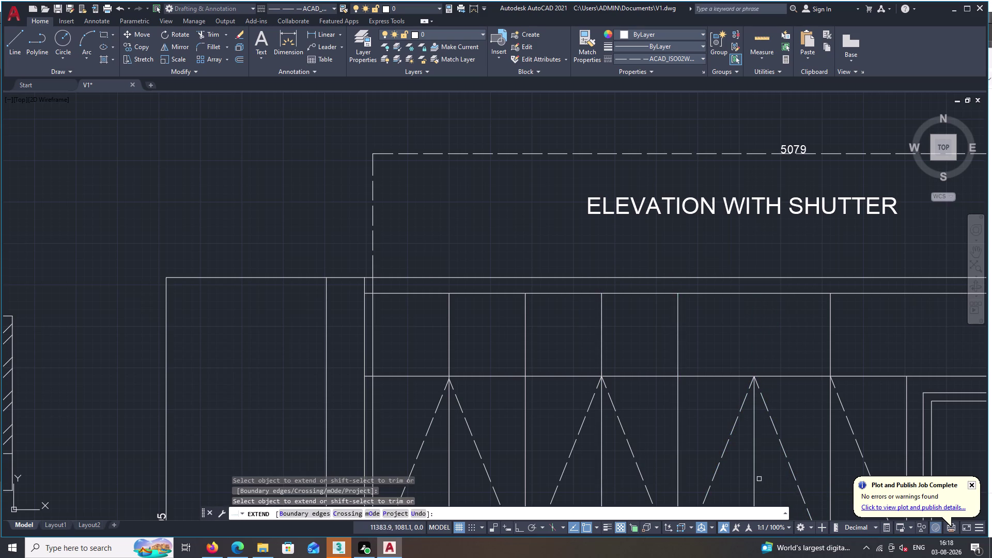
click(755, 480)
middle_drag(755, 479, 547, 347)
key(space)
scroll(down, 3)
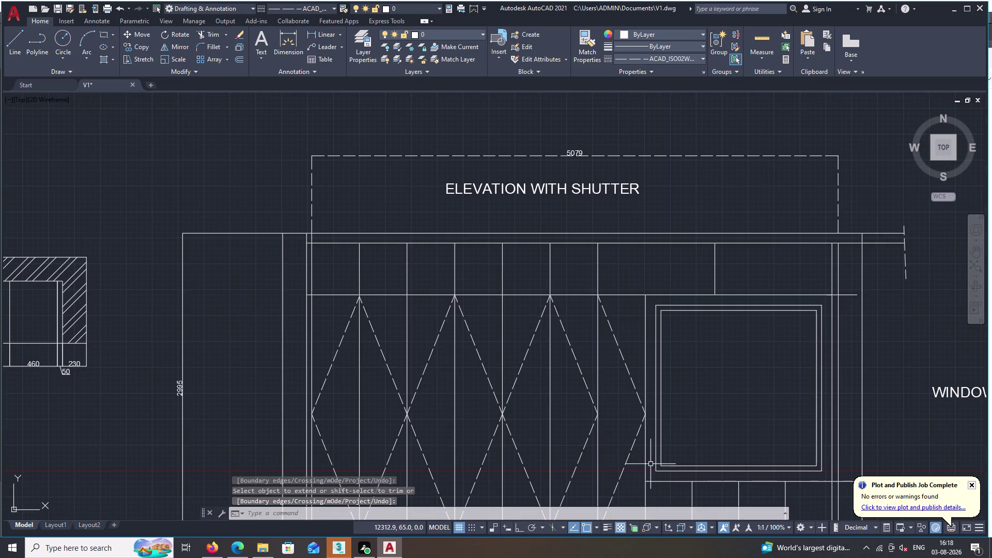
Draw the zigzag across the top band, peaking atop each divider up to the window panel.
text(L)
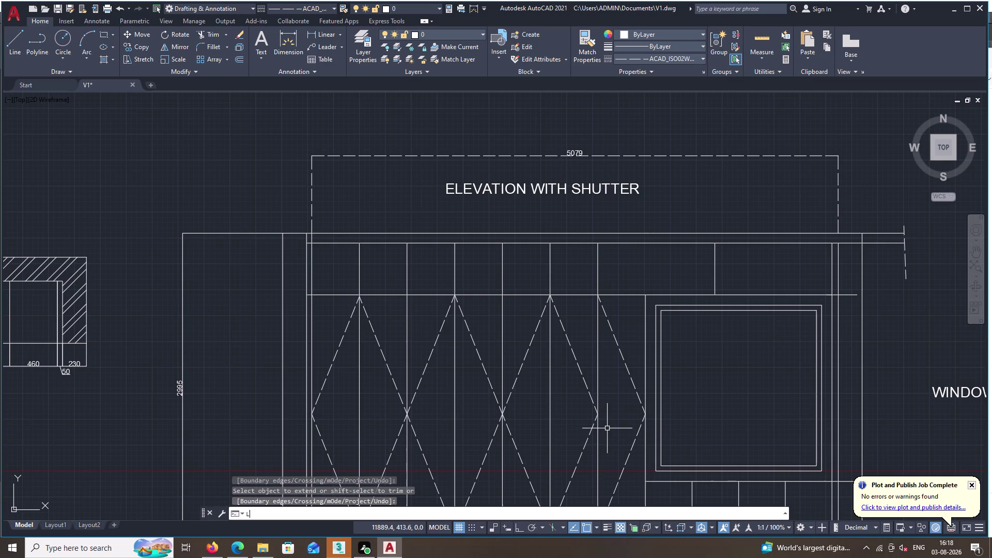
key(space)
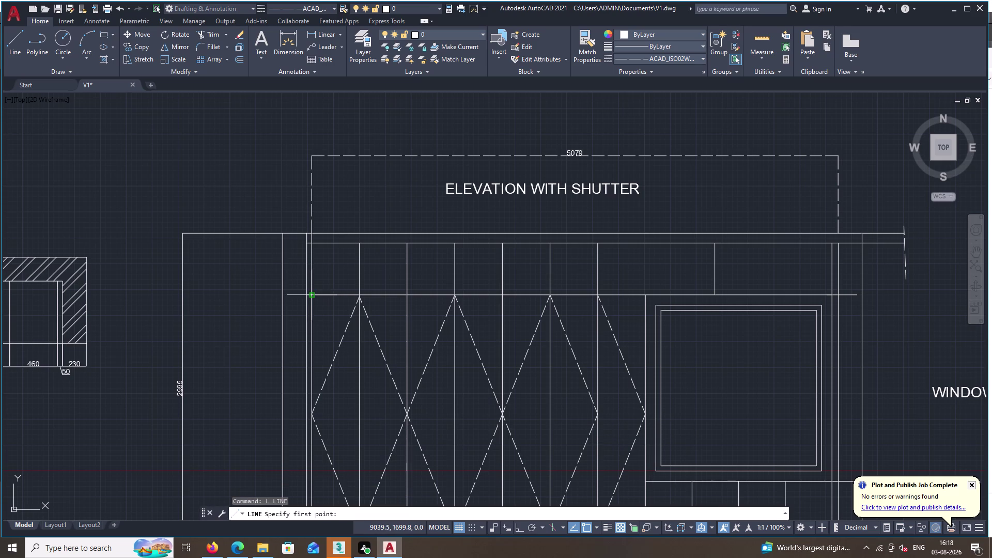
click(312, 296)
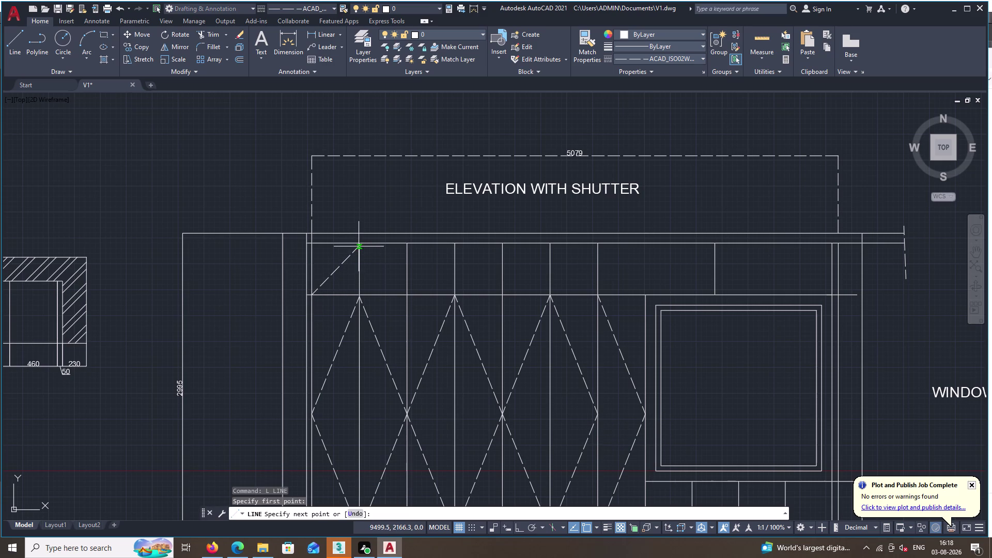
click(360, 243)
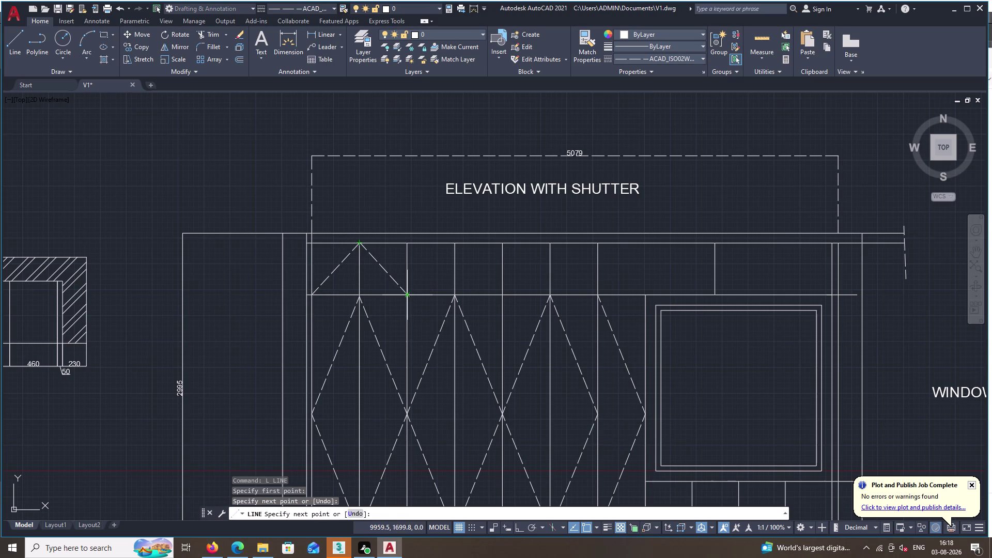
click(408, 295)
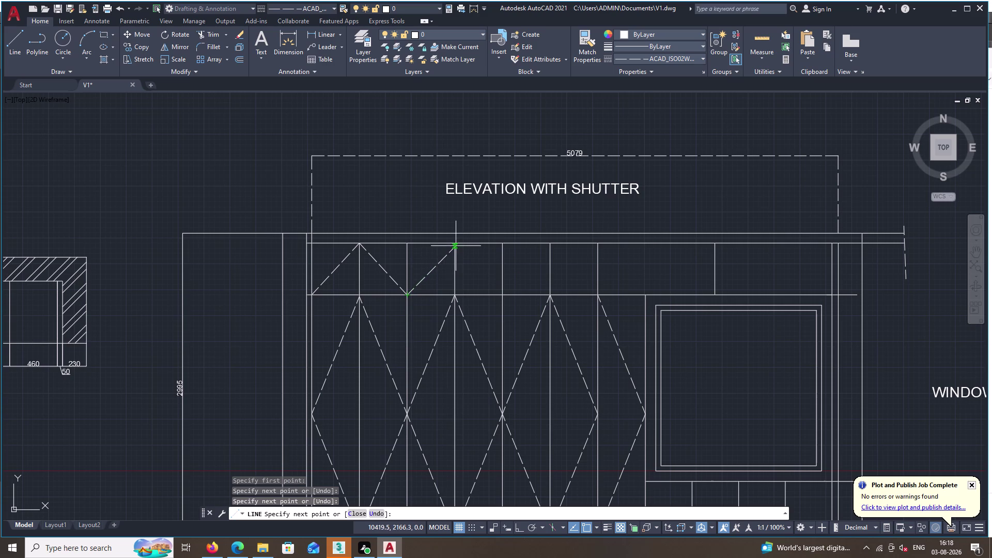
click(456, 242)
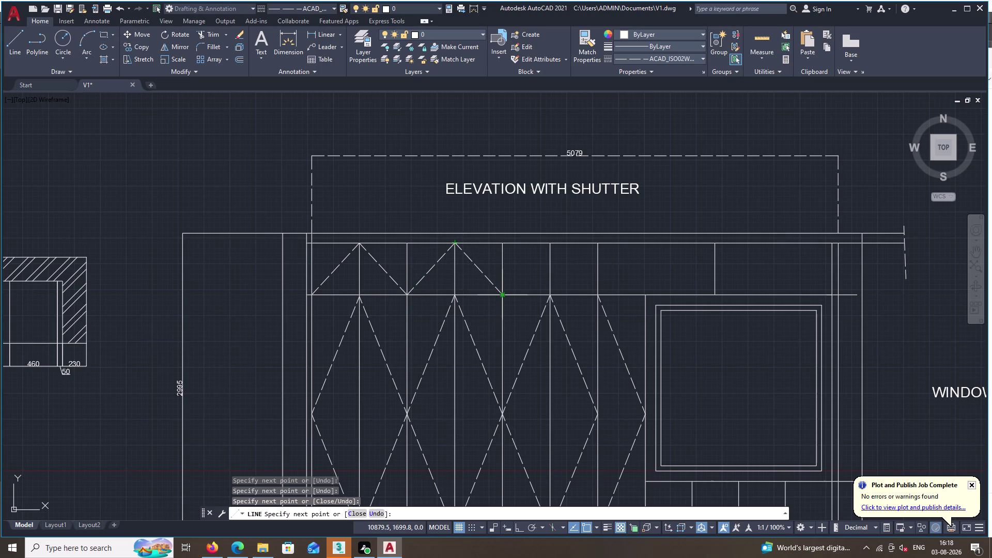
double_click(502, 295)
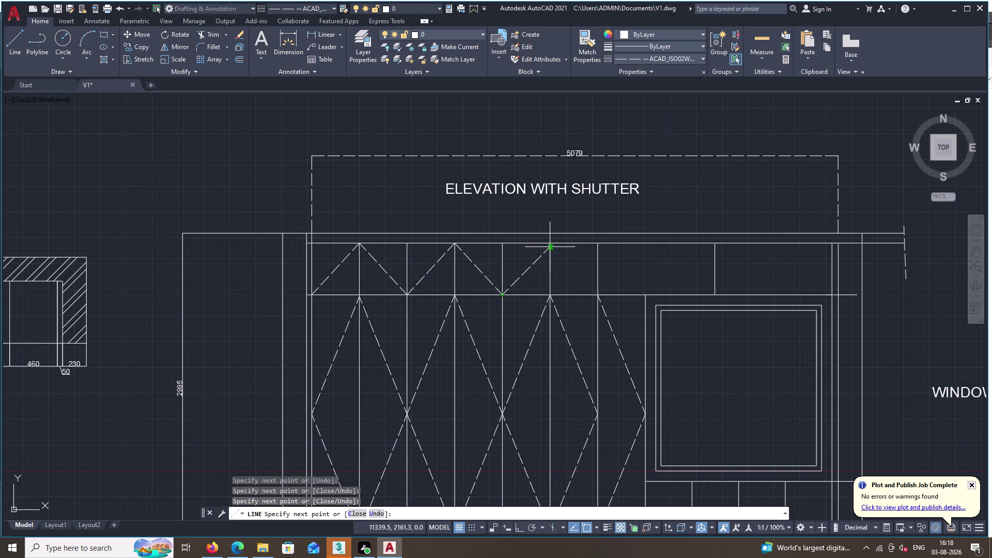
click(552, 244)
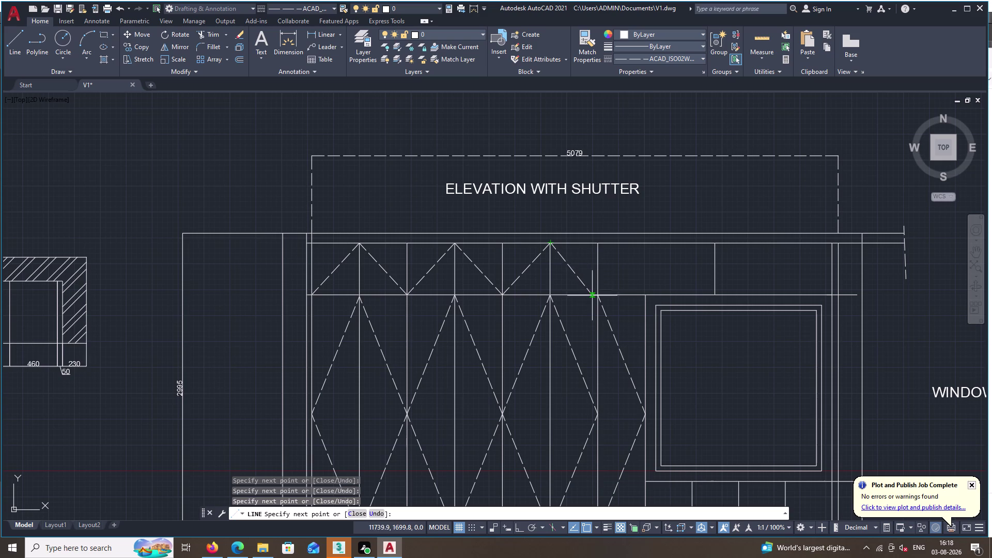
click(597, 297)
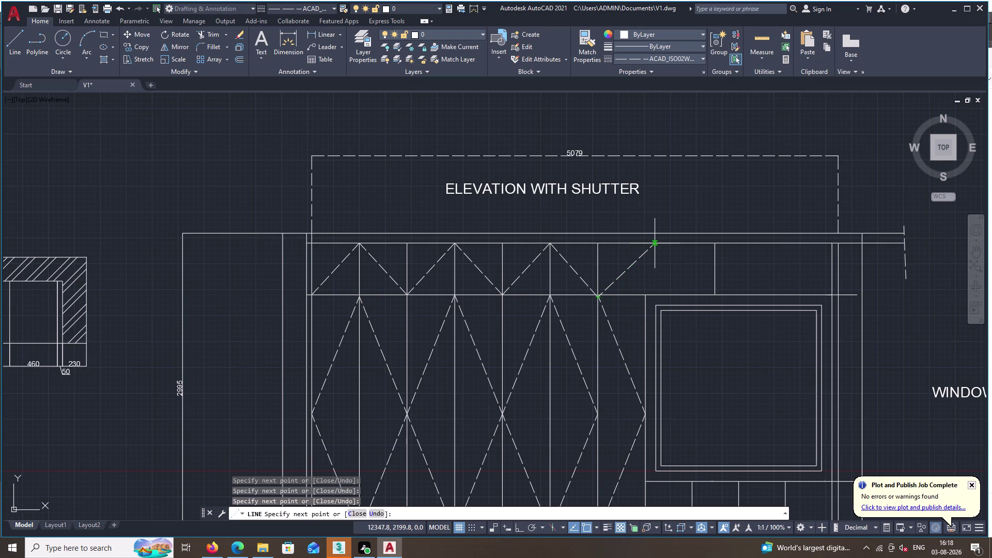
drag(657, 243, 666, 246)
double_click(714, 294)
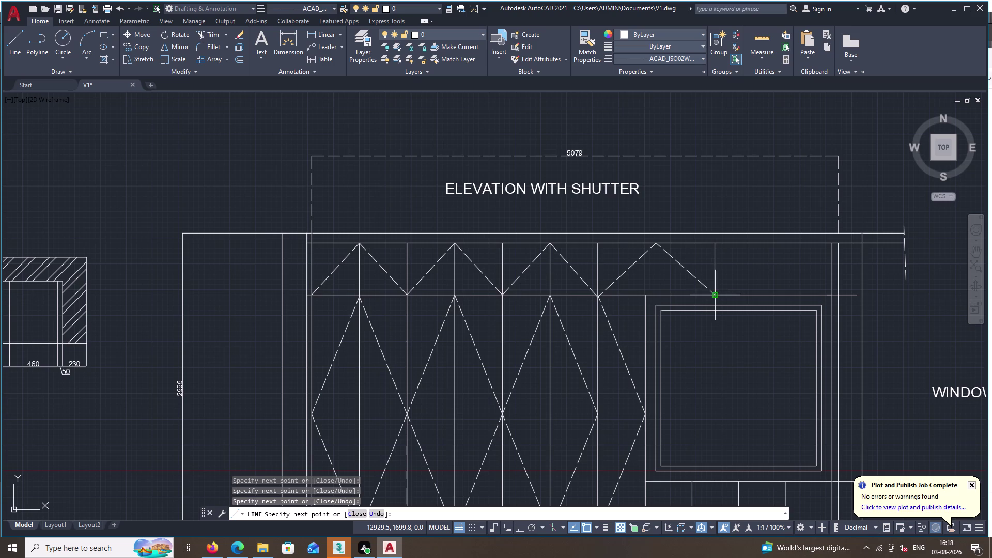
key(space)
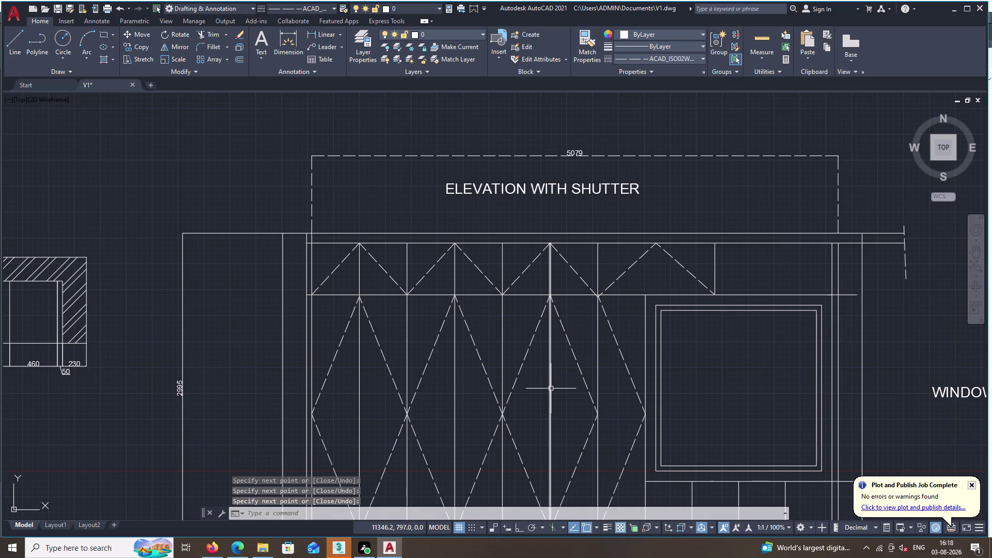
Cancel stray line attempts and toggle object snap off and back on.
key(F3)
key(space)
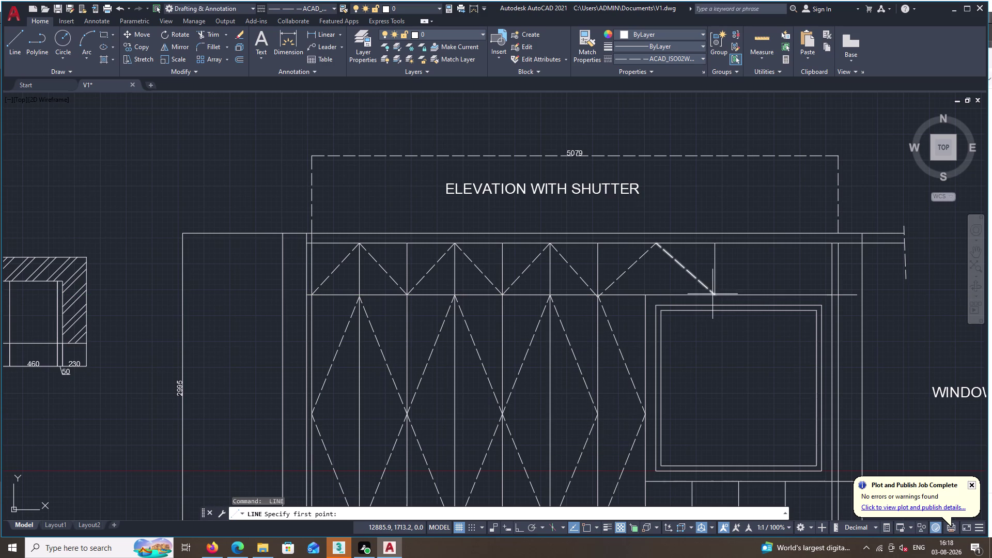
key(space)
key(l)
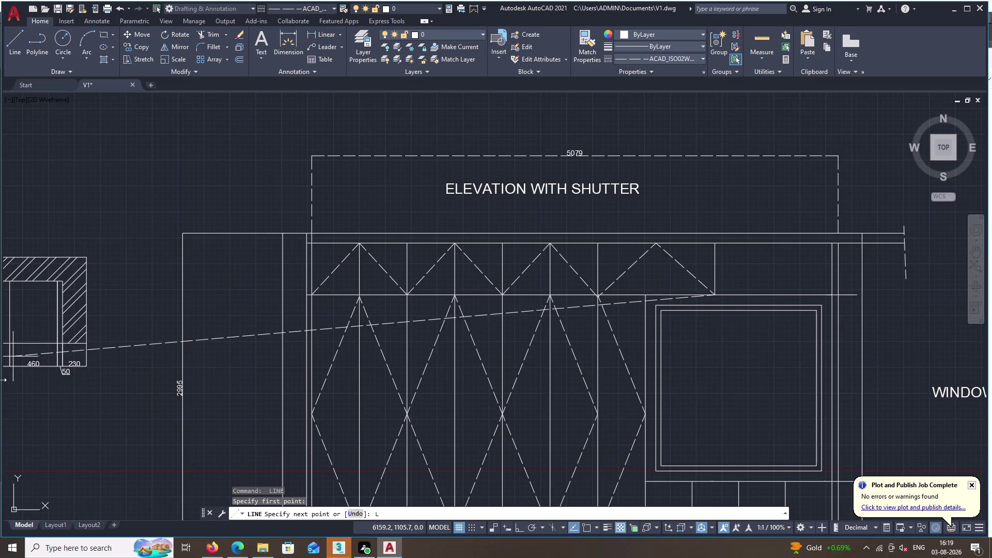
key(l)
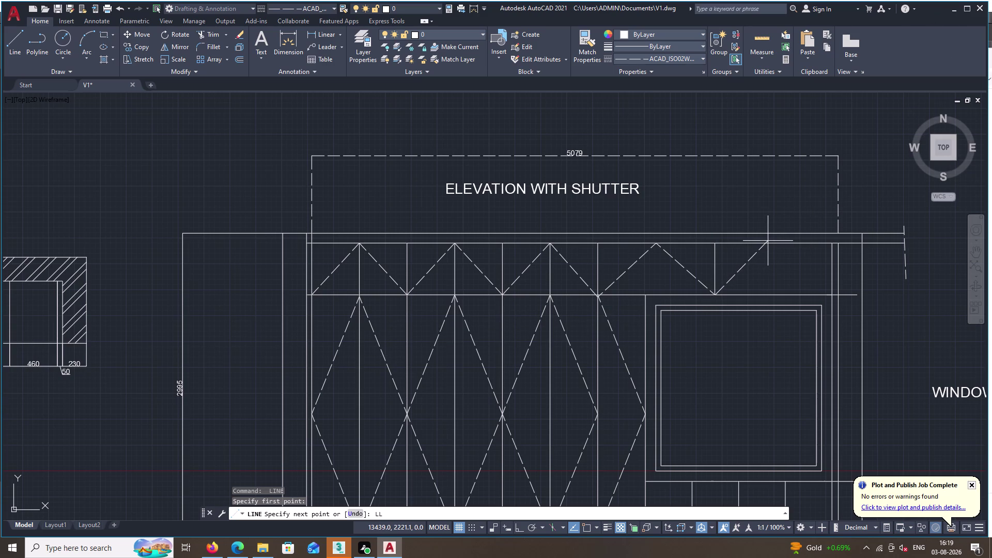
key(F3)
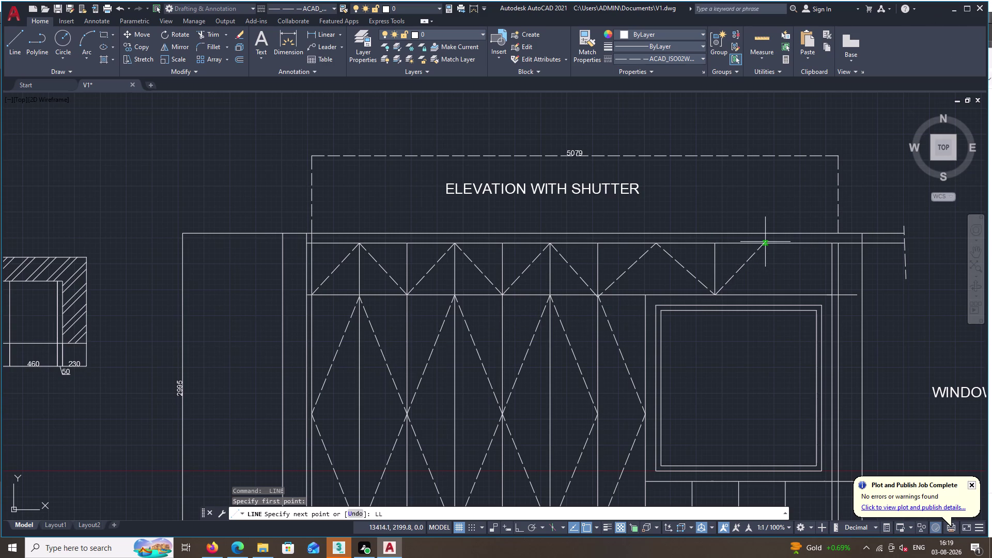
key(Escape)
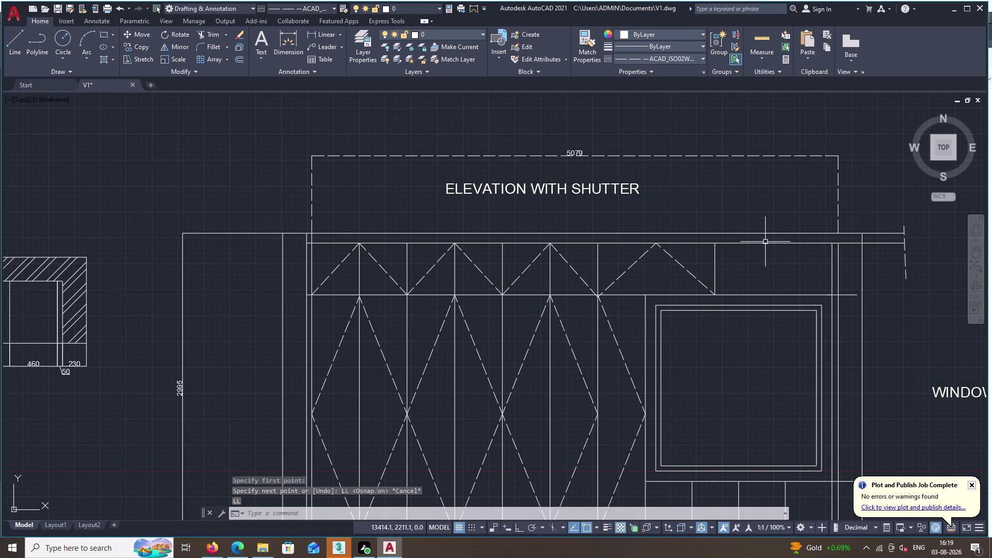
text(L)
key(space)
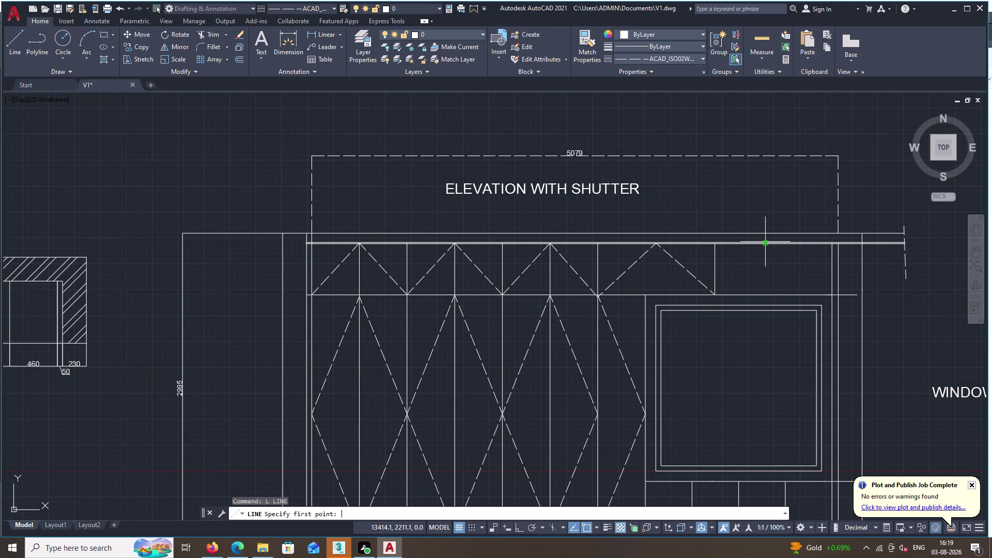
key(3)
key(Escape)
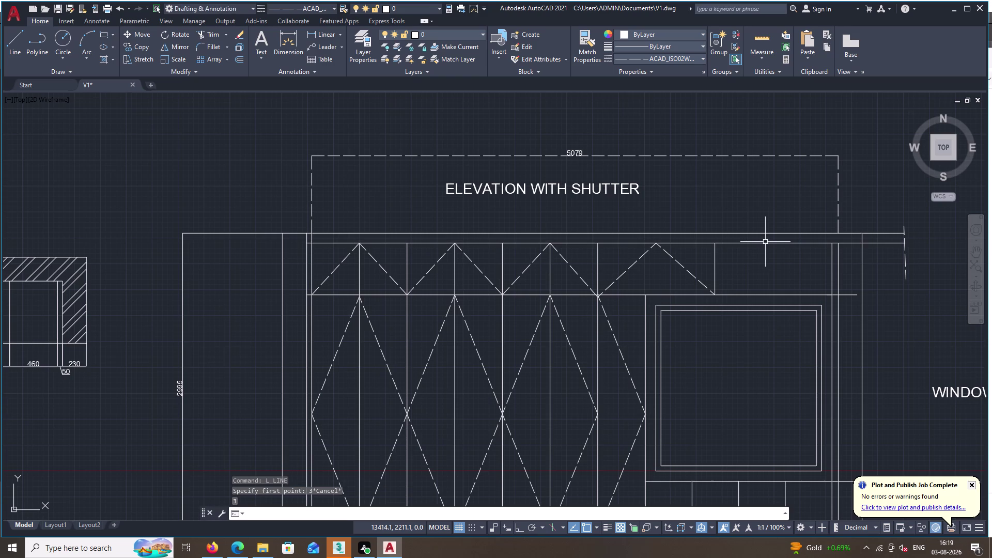
key(F3)
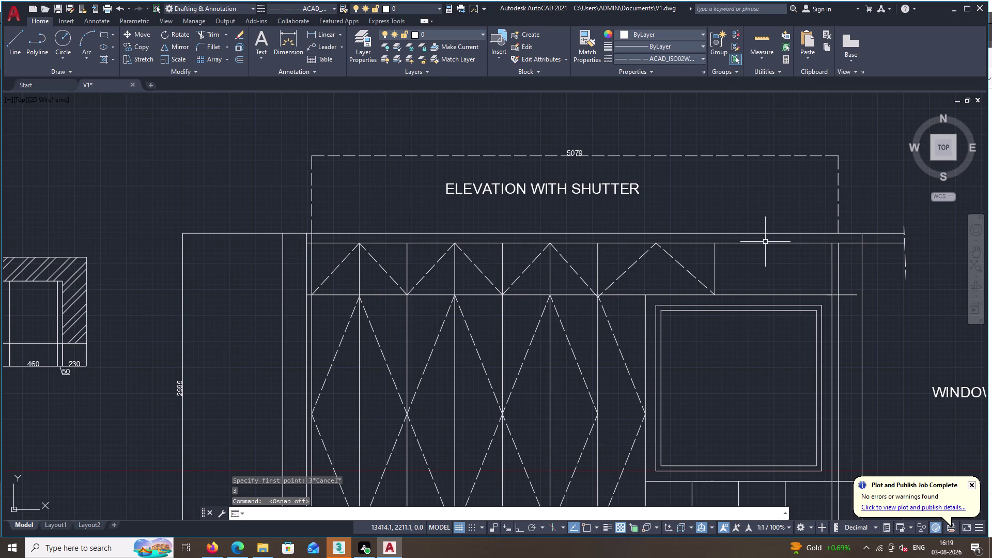
key(F3)
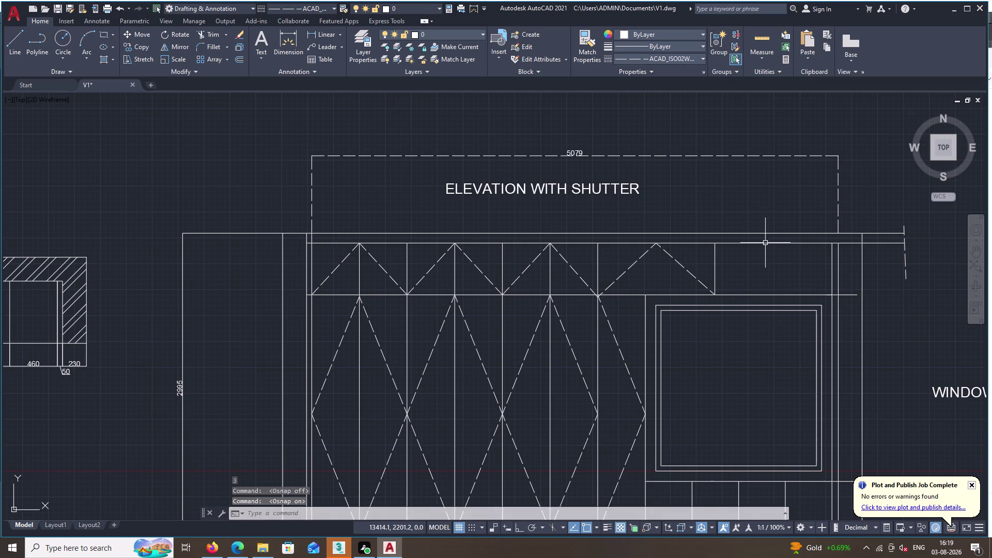
Continue the zigzag from its last low point over the last top panel to the band's right end.
text(L)
key(space)
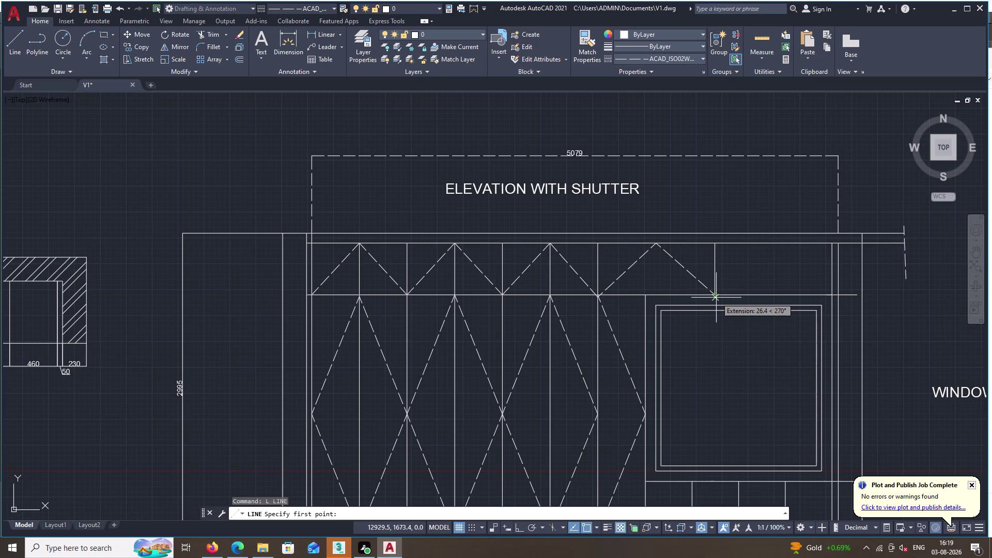
drag(716, 293, 722, 288)
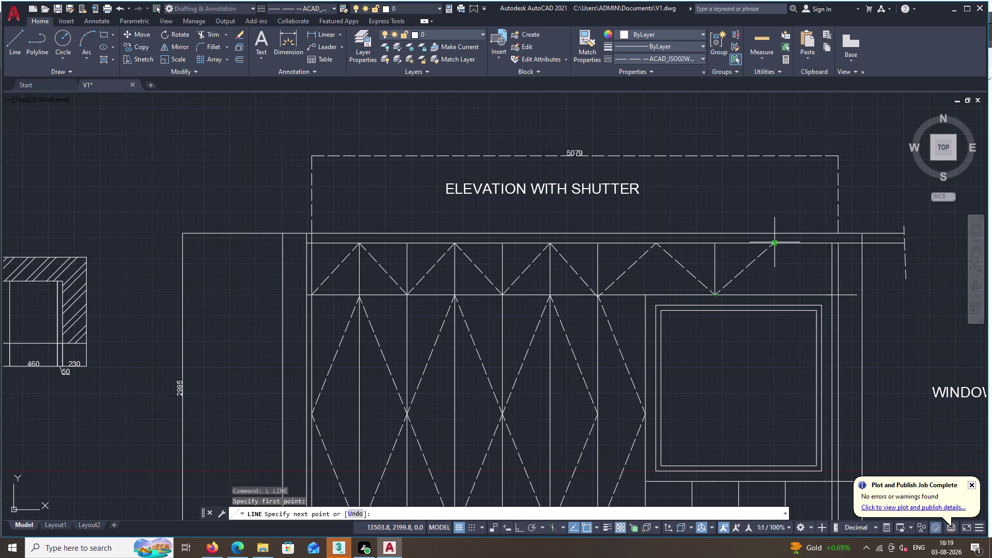
double_click(775, 243)
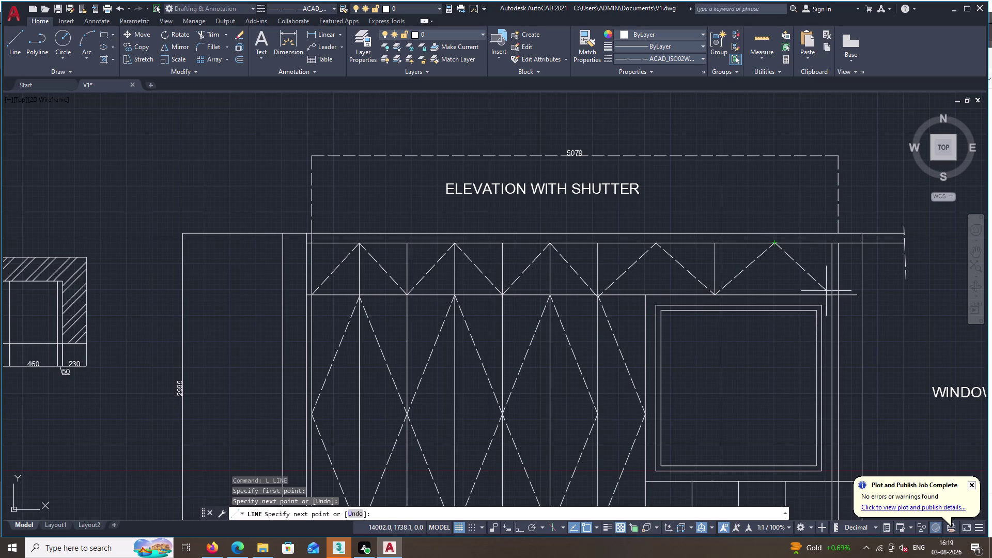
click(832, 293)
key(F1)
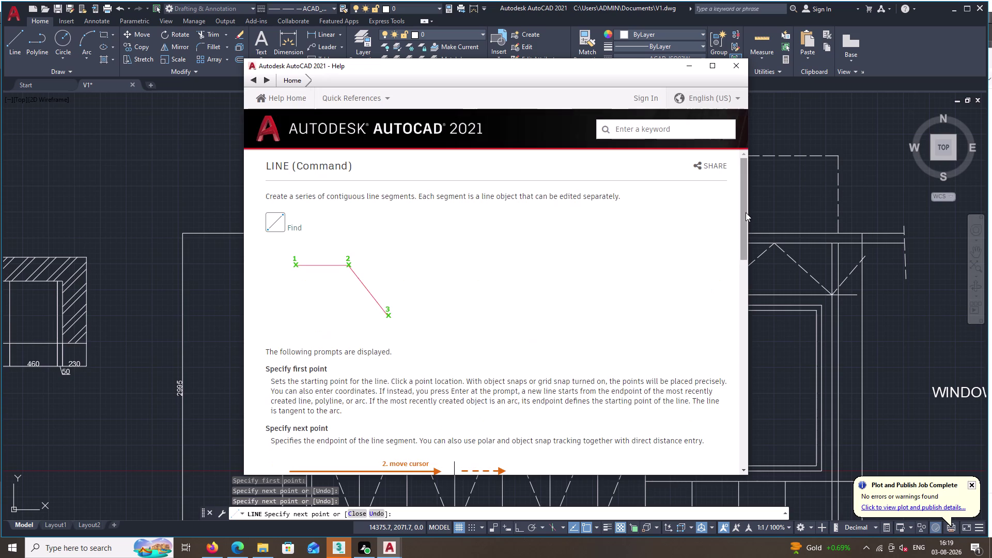
click(741, 63)
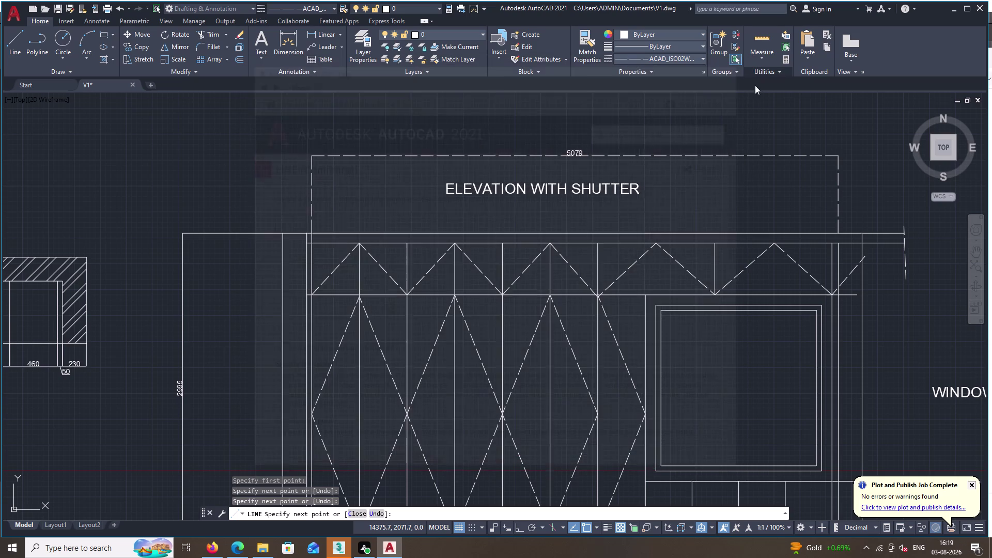
scroll(down, 3)
End the line drawing and select the WINDOW label.
key(Escape)
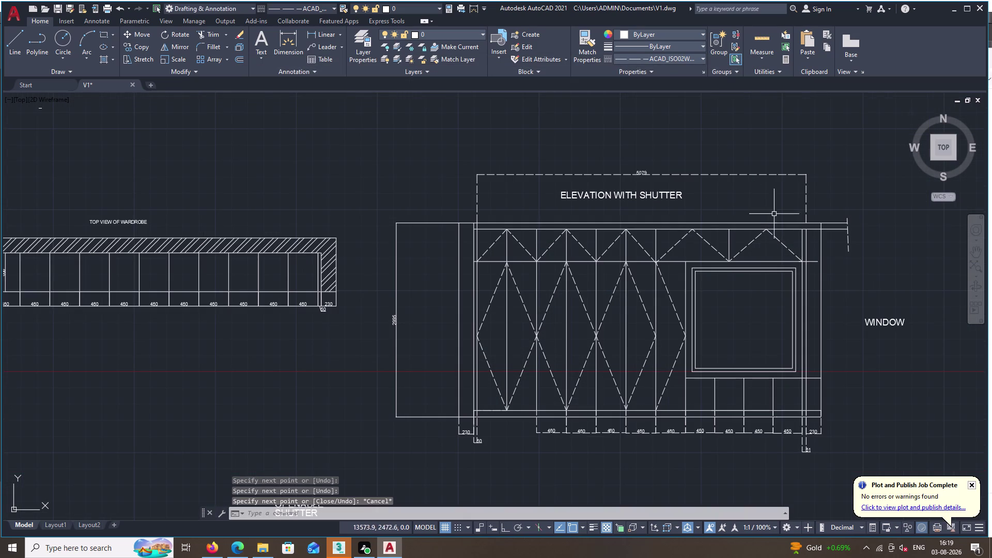
scroll(down, 3)
middle_drag(750, 282, 696, 245)
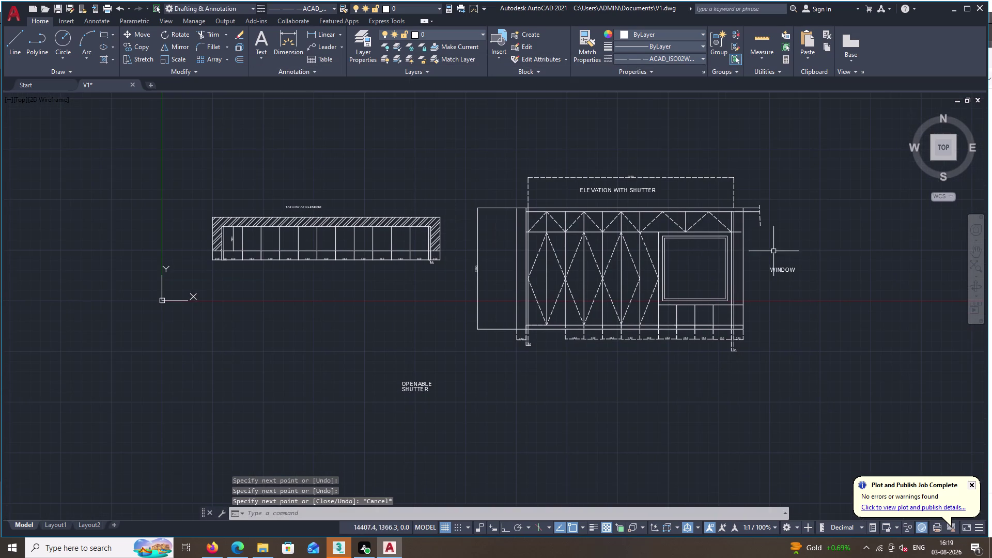
click(783, 269)
right_click(783, 269)
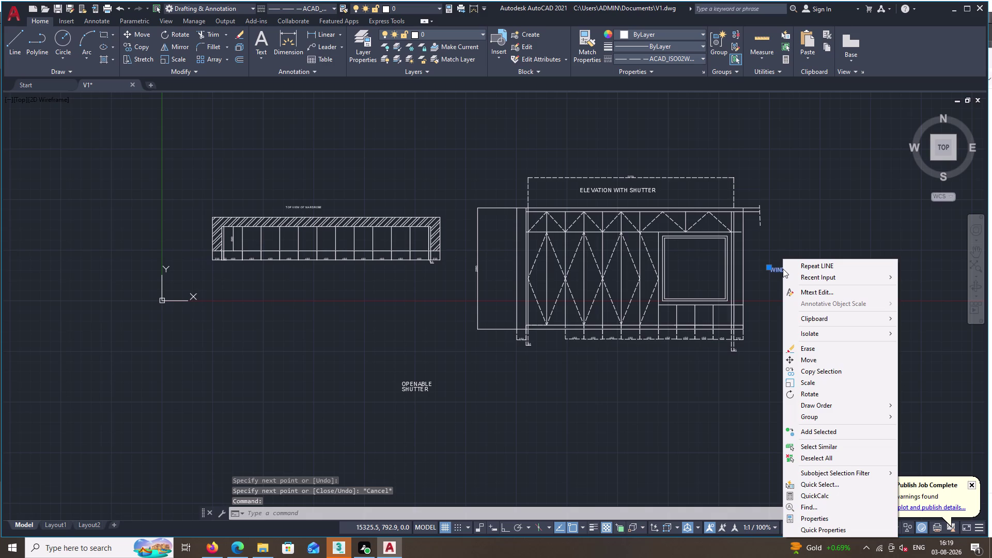
key(Escape)
Copy the WINDOW label beside the original and inside the window frame.
text(CO)
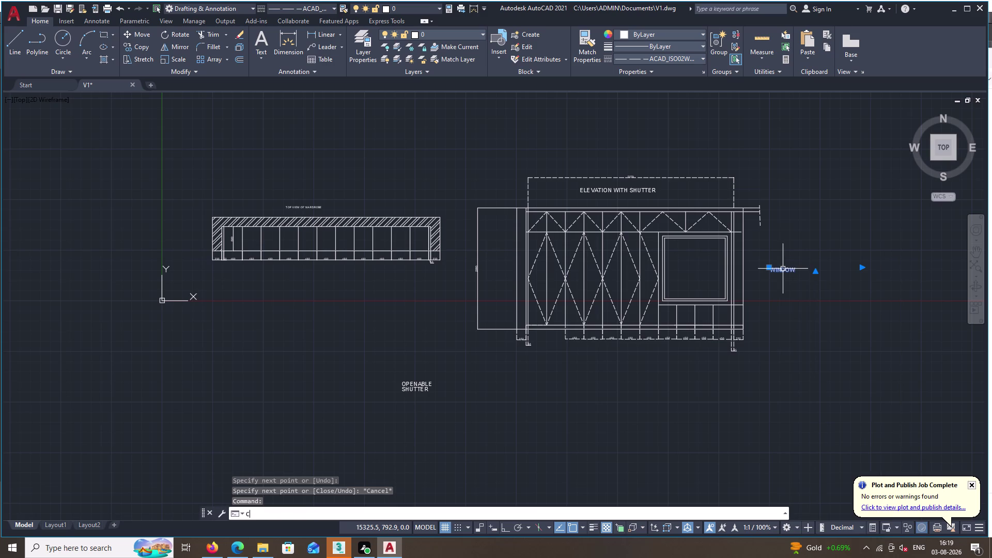
key(space)
triple_click(783, 268)
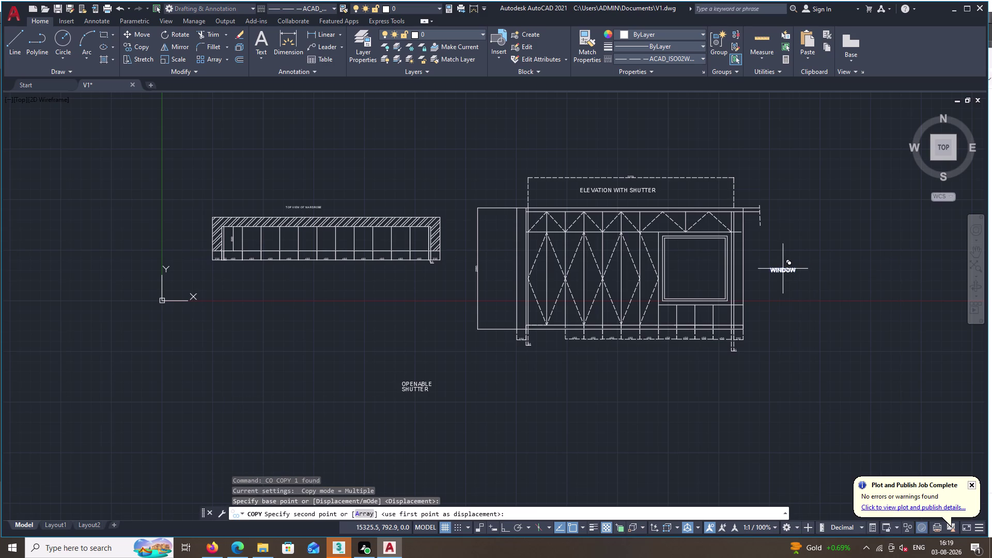
right_click(783, 269)
click(784, 269)
double_click(778, 269)
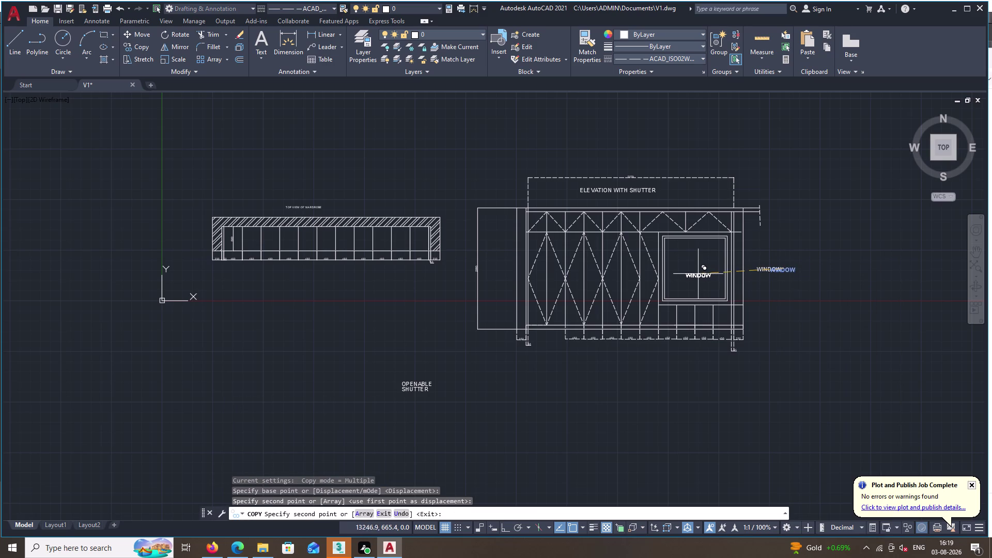
double_click(699, 274)
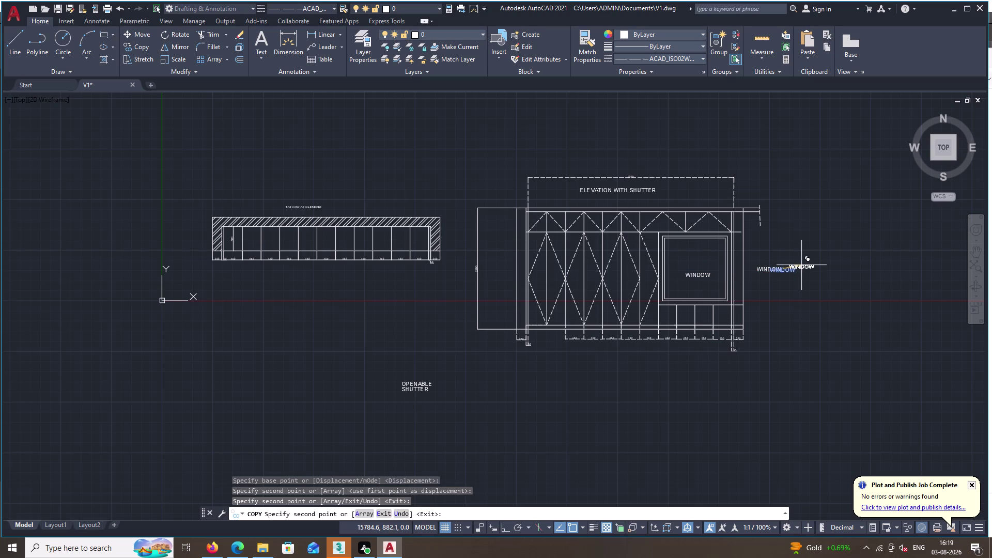
key(Escape)
scroll(up, 3)
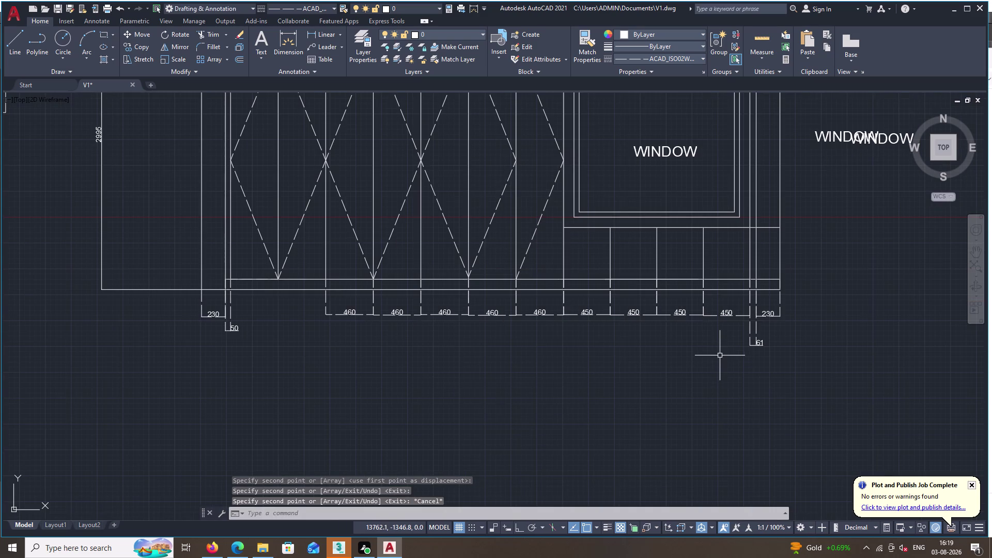
key(Escape)
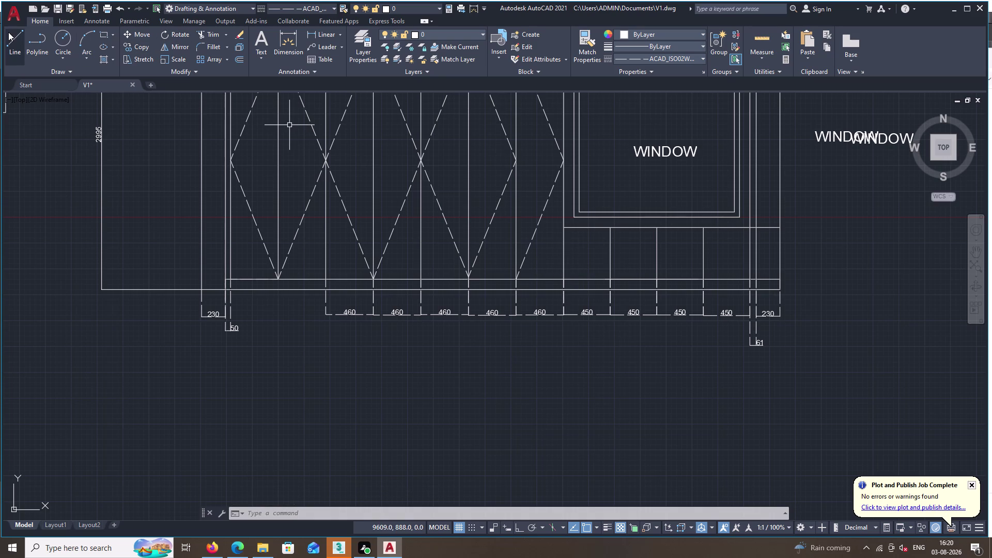
key(space)
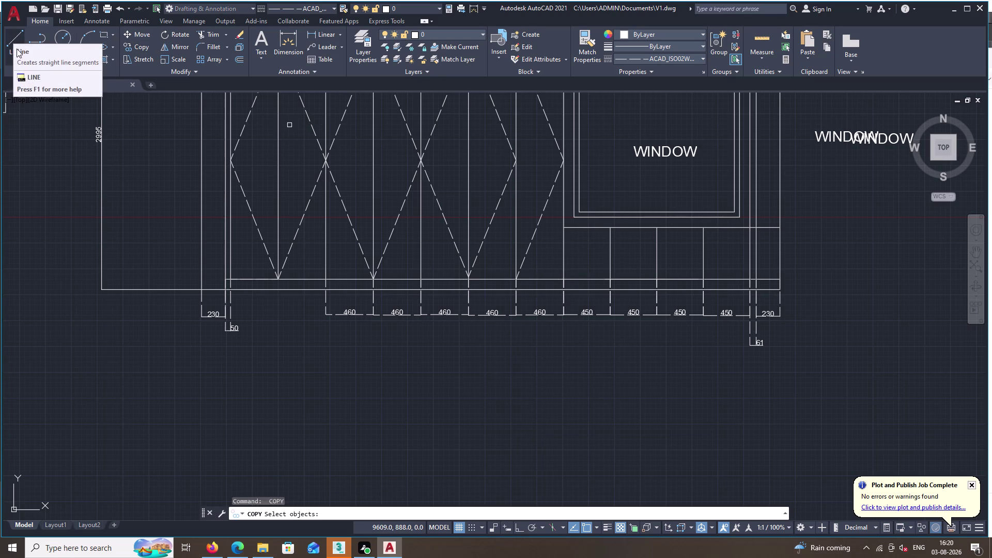
key(space)
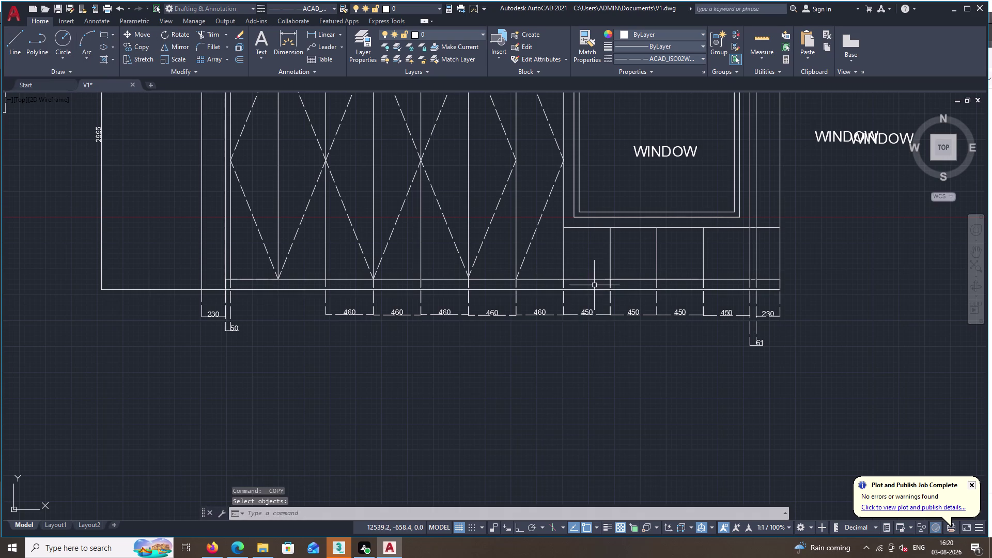
key(space)
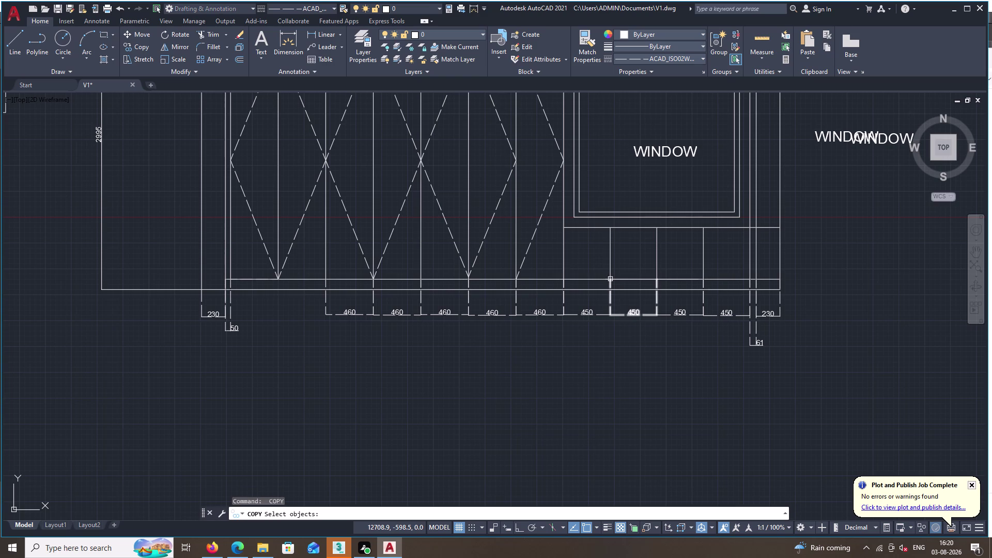
key(Escape)
key(l)
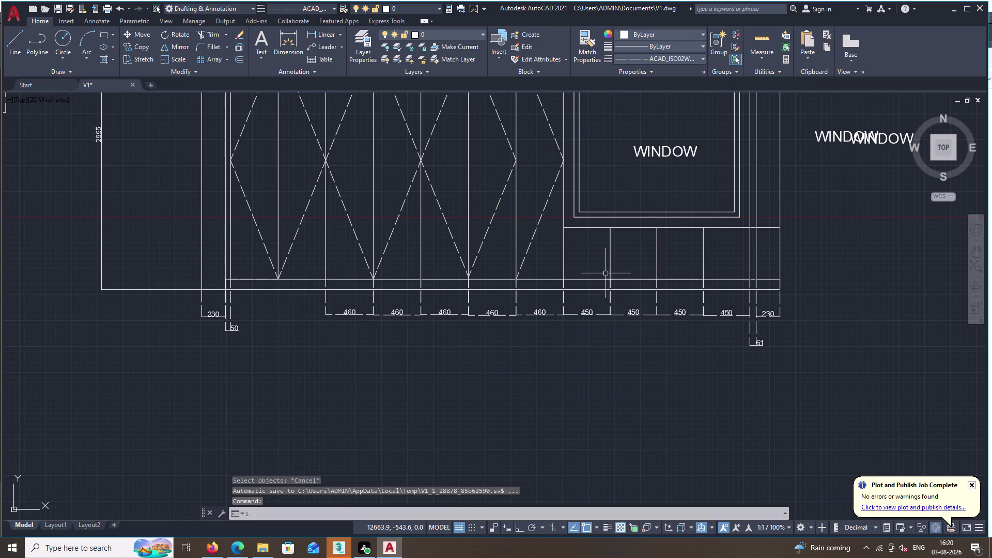
key(space)
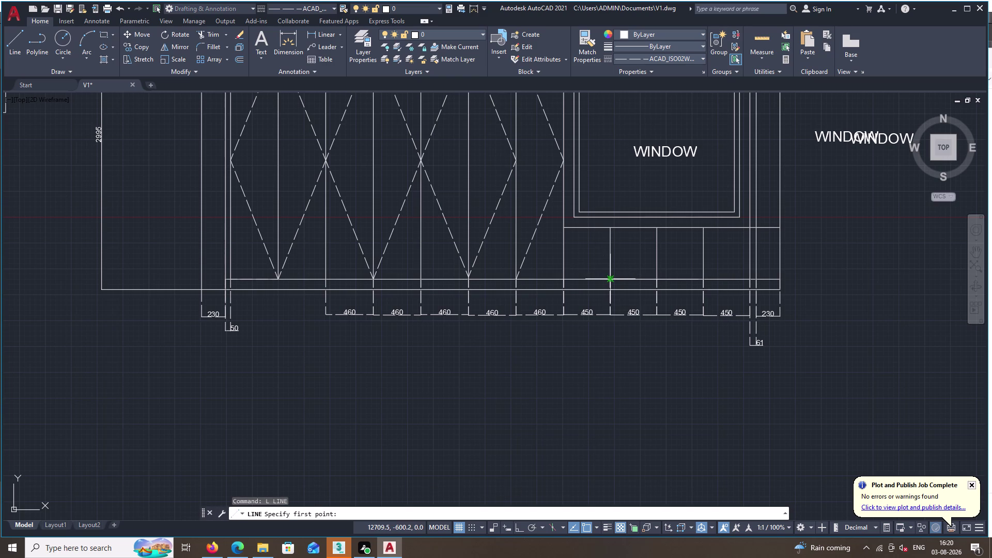
click(610, 280)
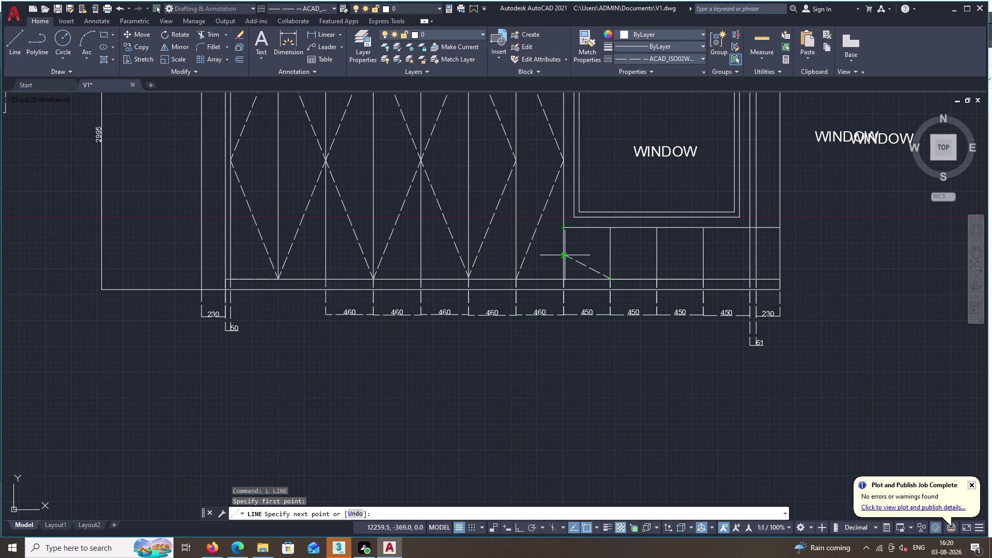
key(Escape)
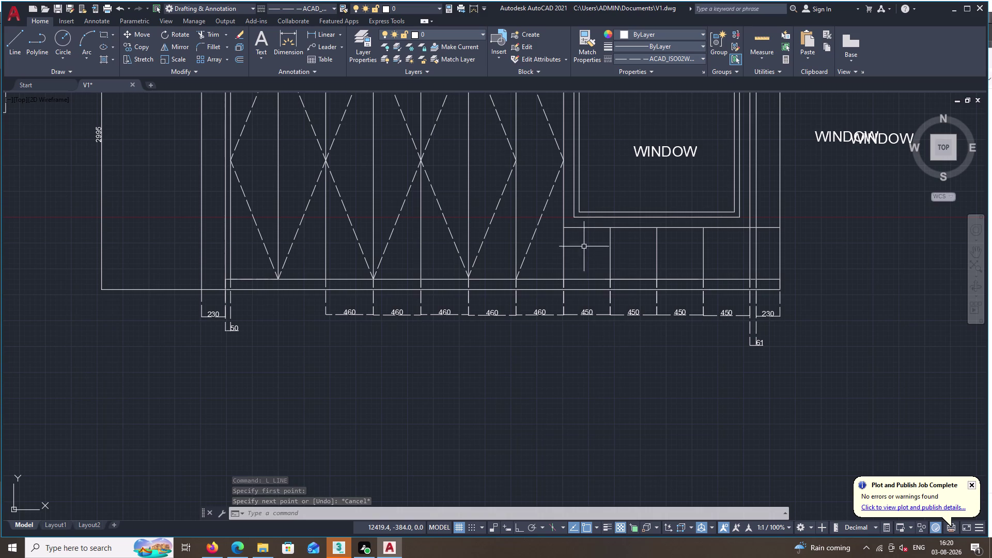
key(b)
key(r)
key(space)
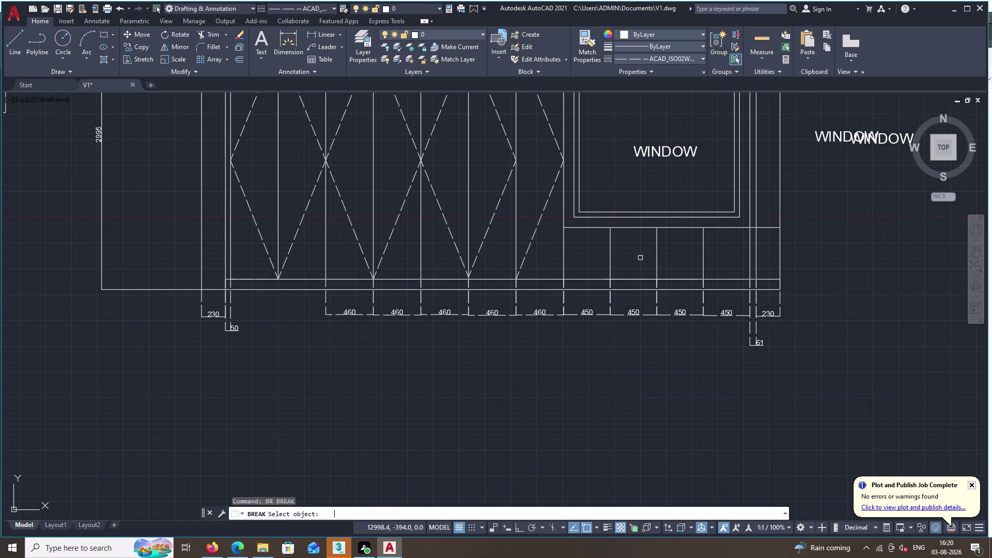
Break the left divider at the lower rail and at the window's lower edge.
key(Escape)
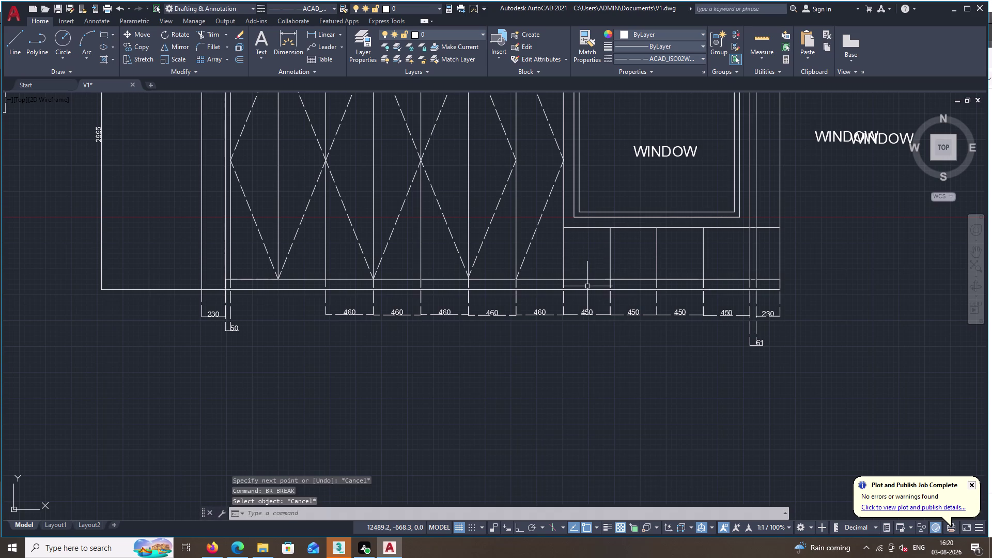
text(BR)
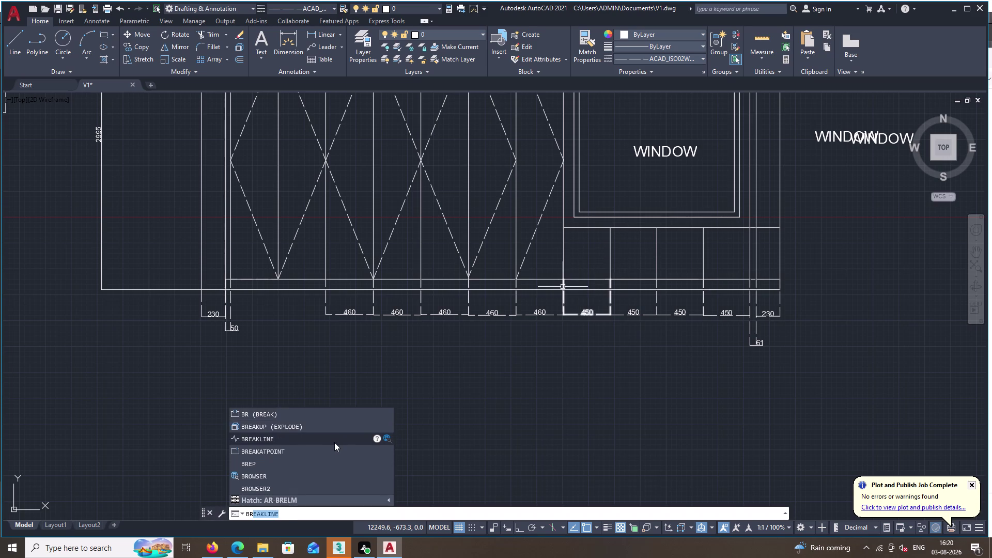
double_click(337, 446)
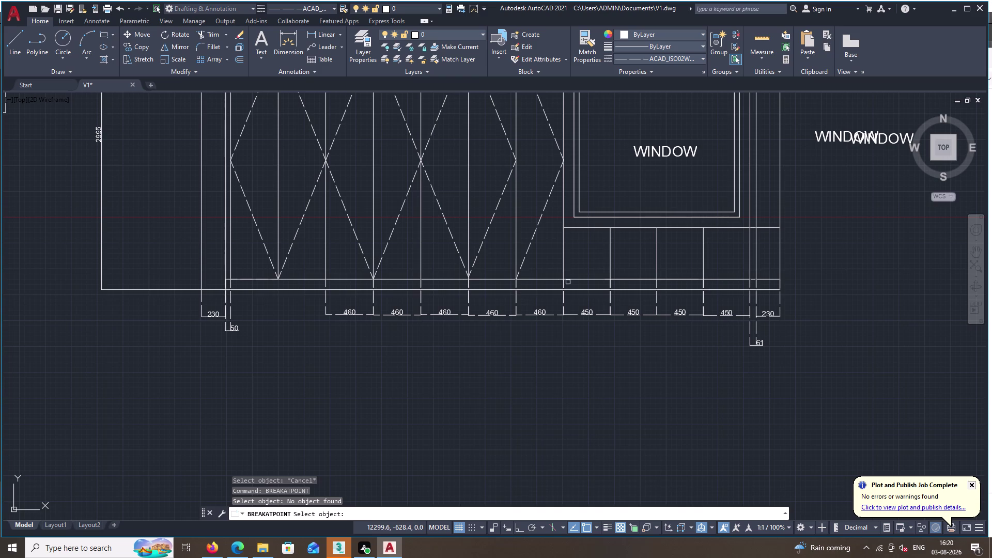
double_click(564, 266)
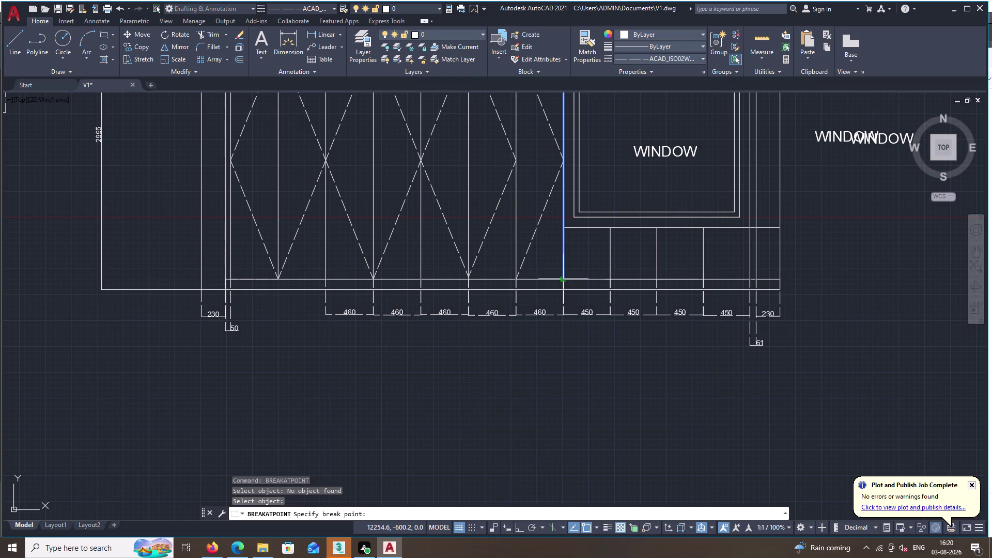
double_click(566, 279)
key(space)
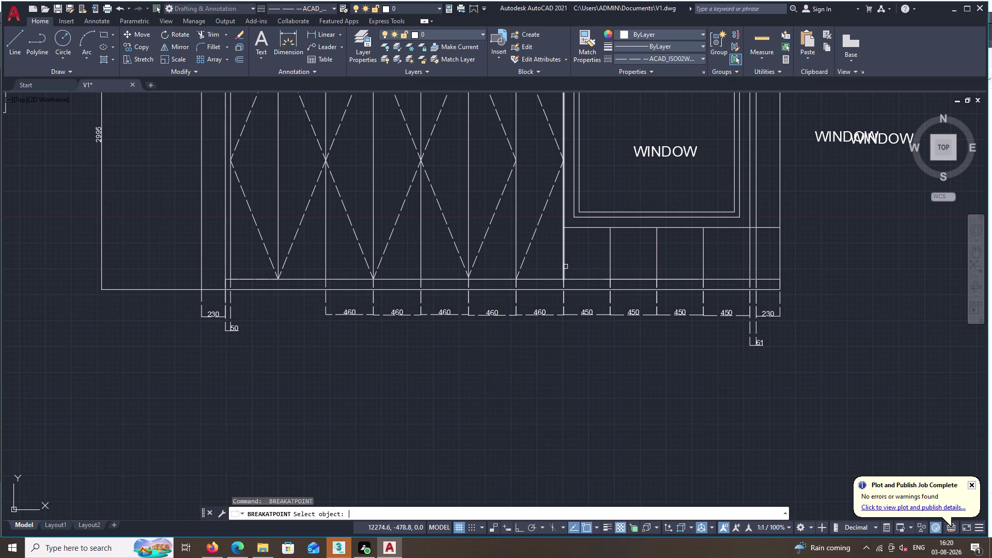
click(564, 266)
drag(564, 267, 564, 260)
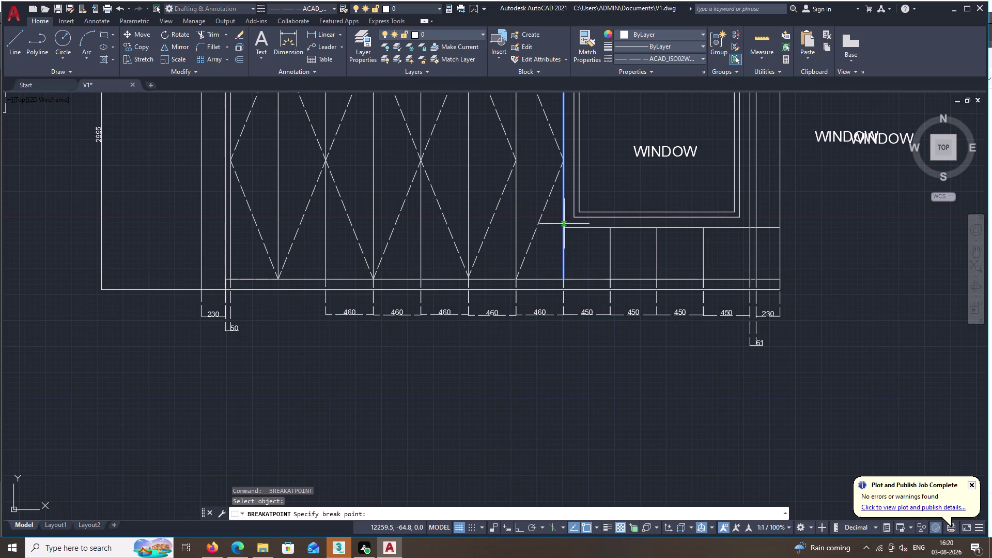
triple_click(564, 230)
key(space)
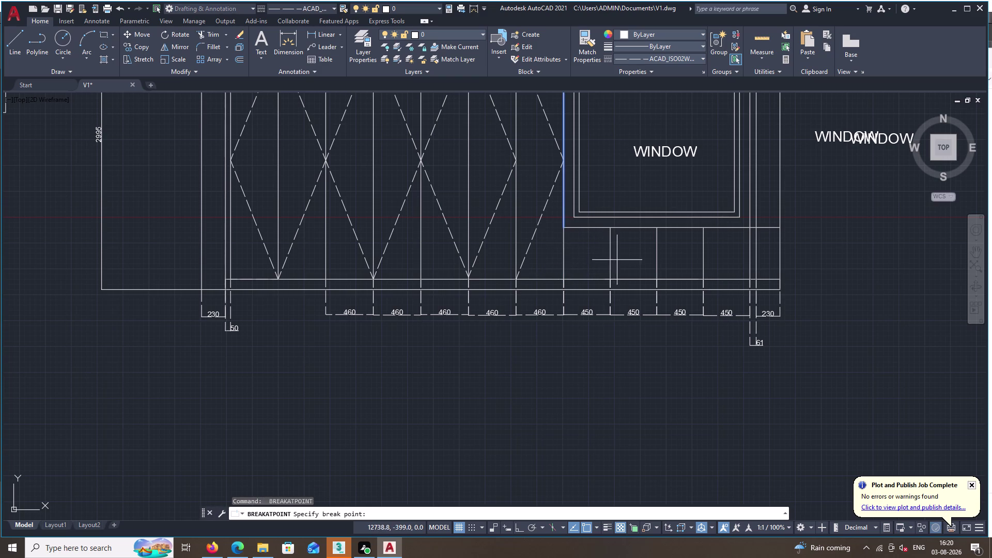
Break the middle divider at the window edge and delete the lower divider pieces.
double_click(611, 256)
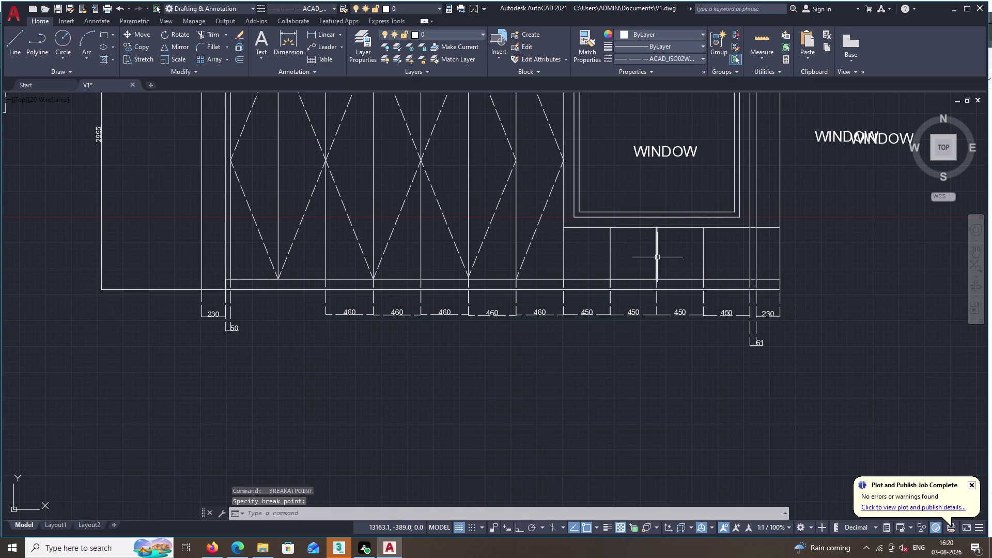
click(657, 257)
click(702, 253)
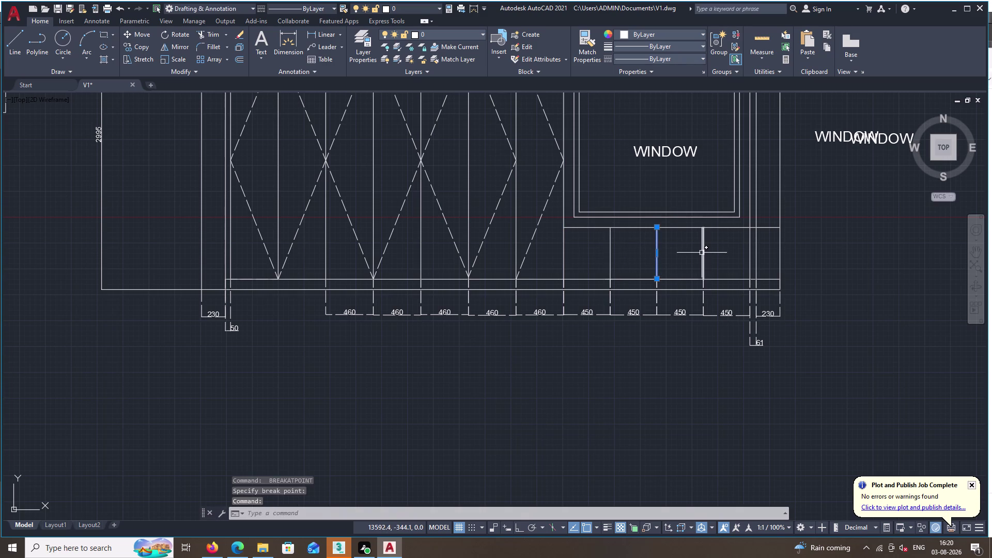
click(610, 251)
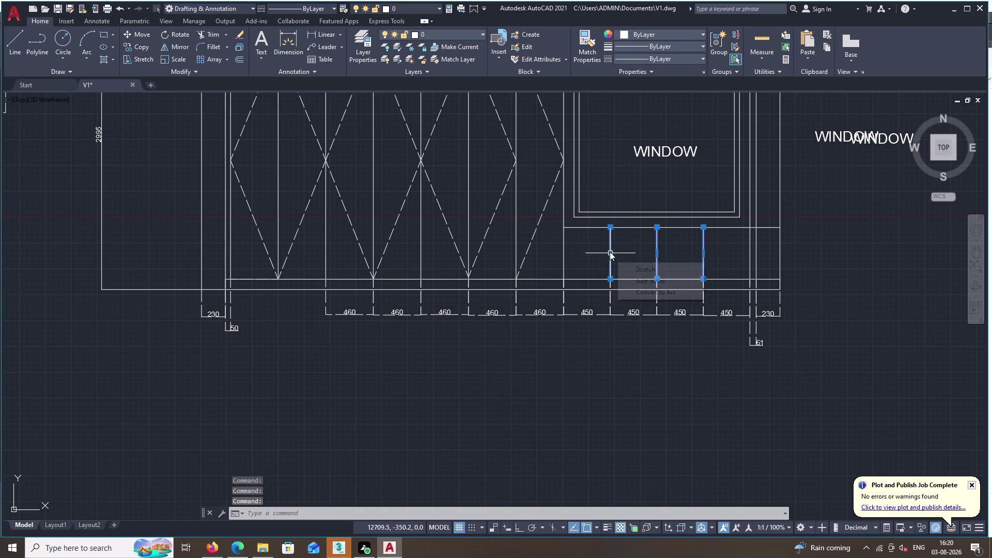
key(Delete)
Start OFFSET and enter a 450 distance, correcting typing mistakes.
key(o)
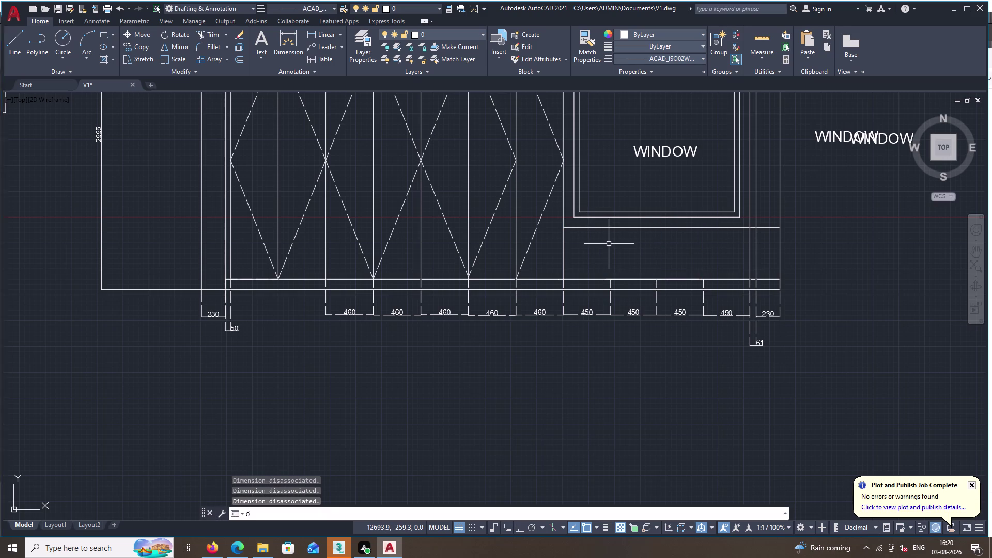
key(space)
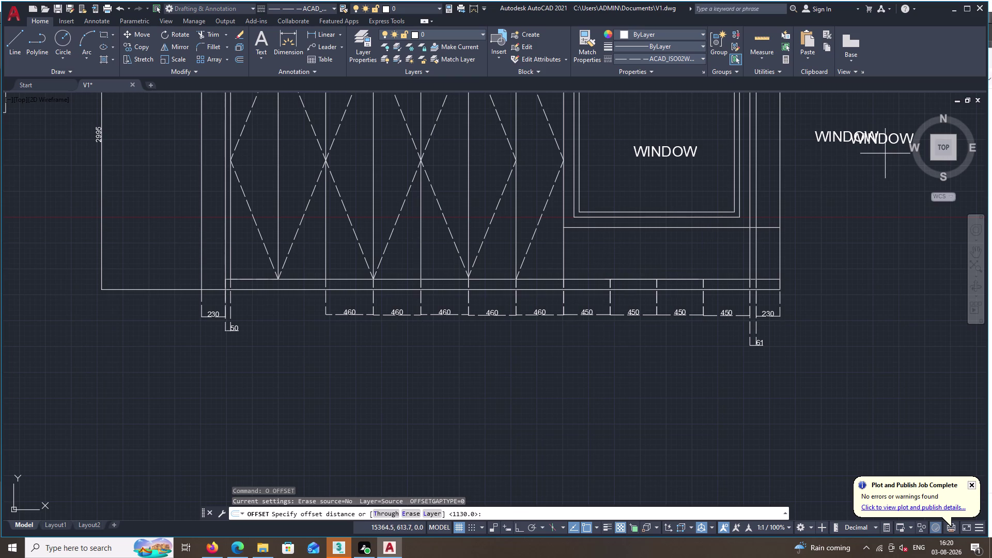
key(4)
text(59)
key(BackSpace)
text(O)
key(space)
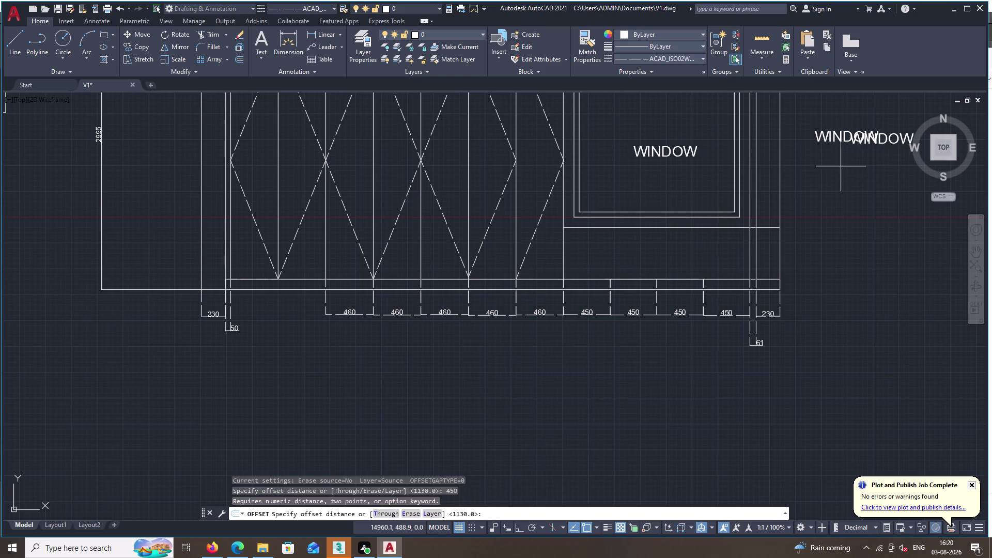
key(space)
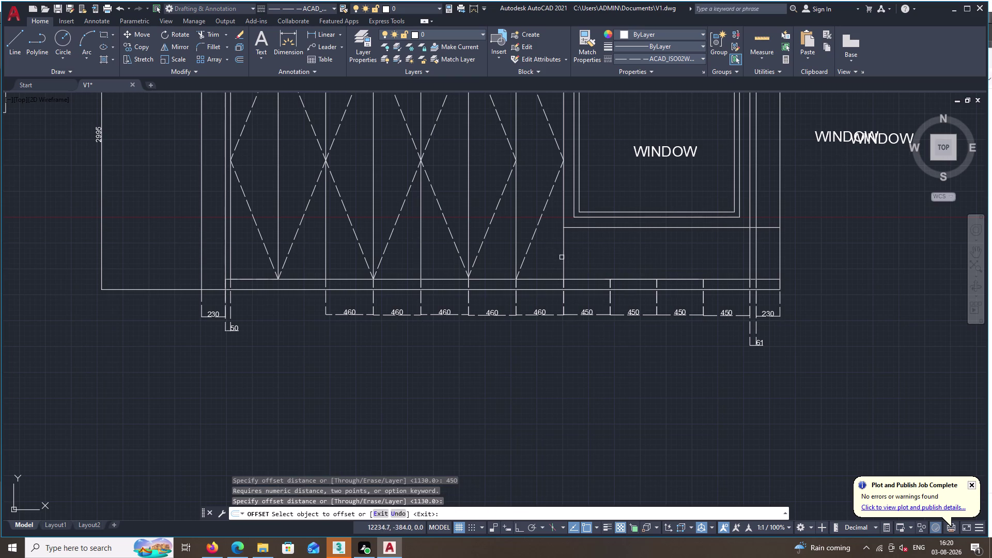
text(44)
key(BackSpace)
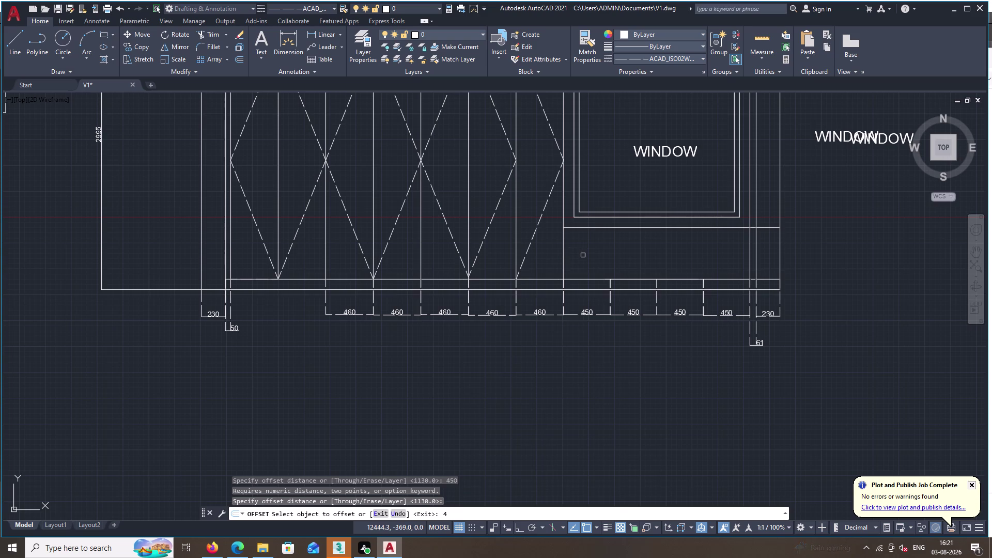
key(5)
key(0)
key(space)
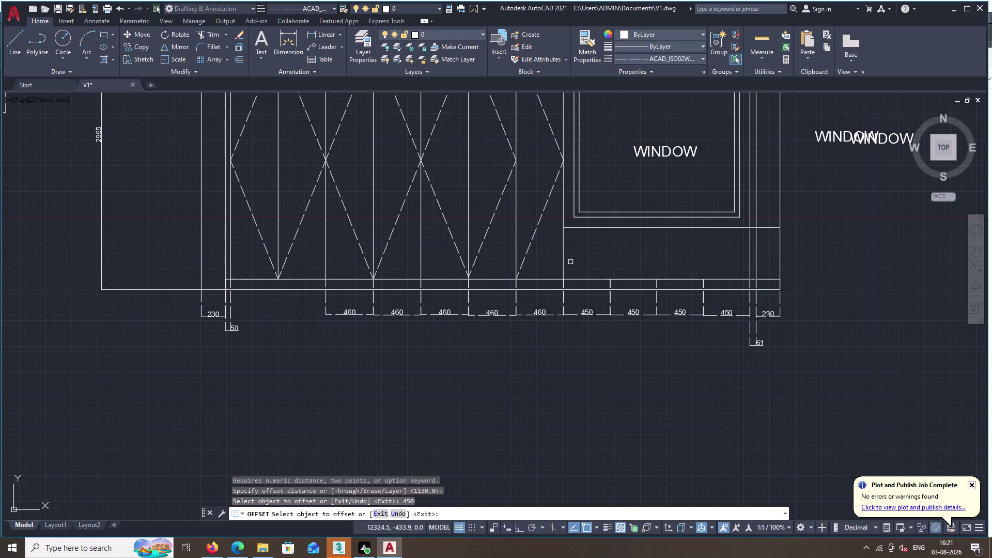
click(563, 258)
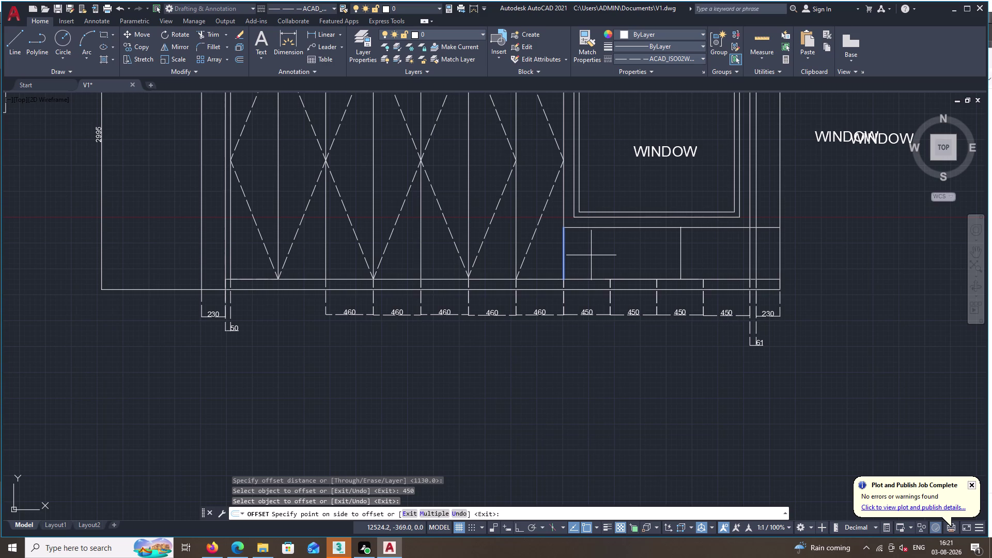
key(Escape)
Offset the strip's left edge right twice at 450 to create two dividers.
key(space)
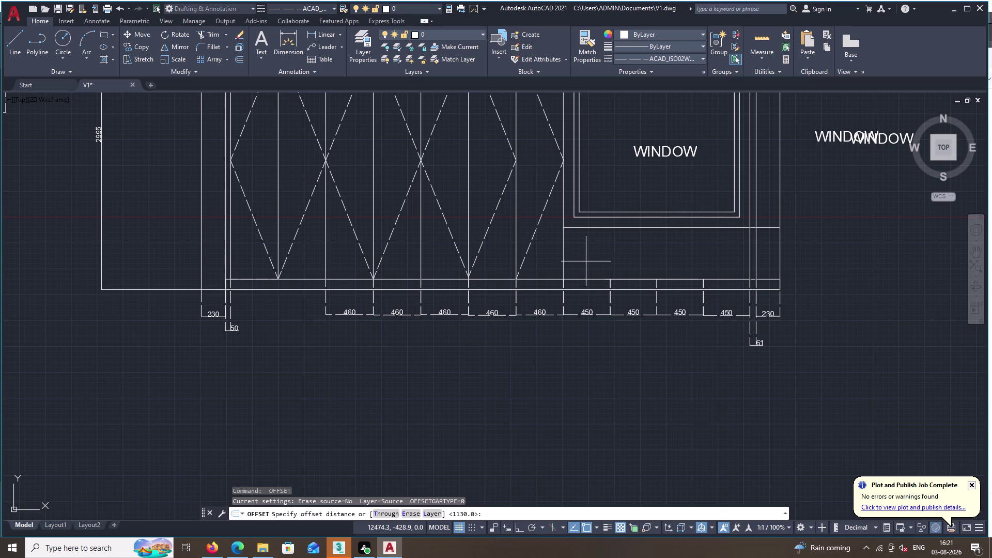
text(45)
key(0)
key(space)
key(space)
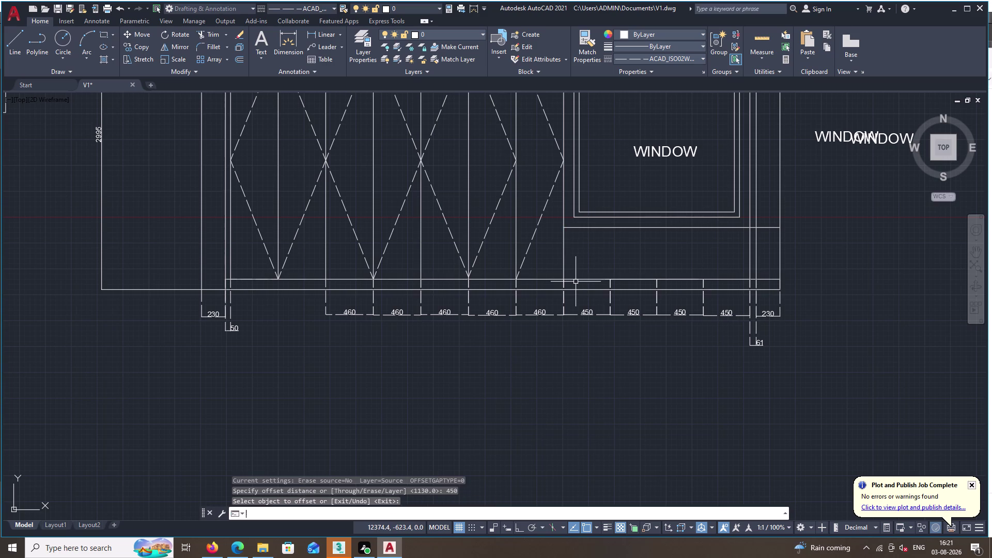
key(space)
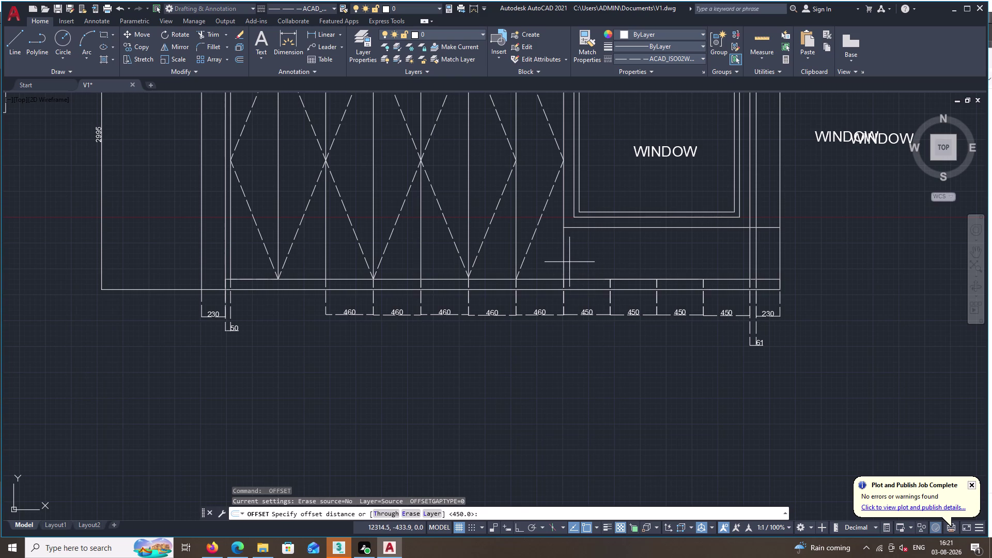
key(space)
click(563, 256)
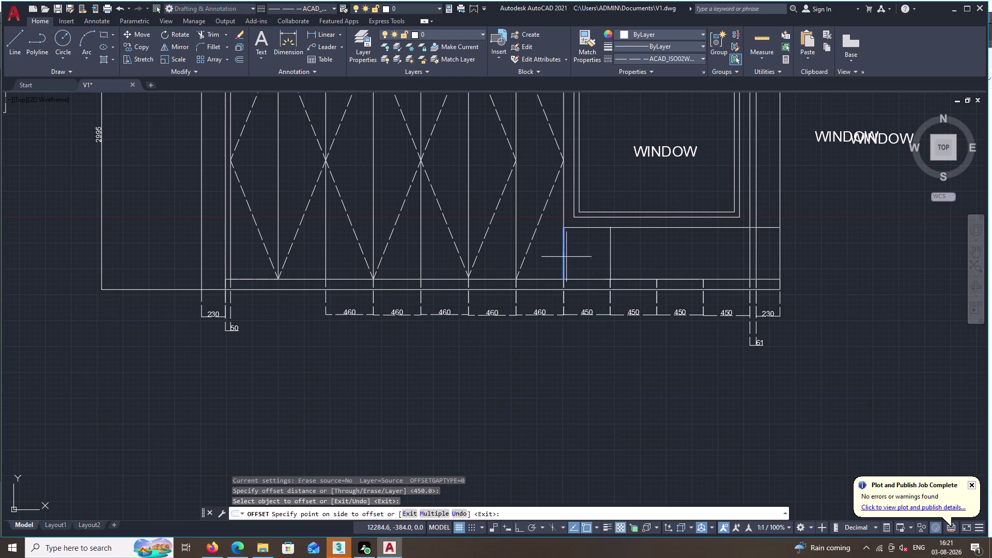
click(580, 258)
click(610, 256)
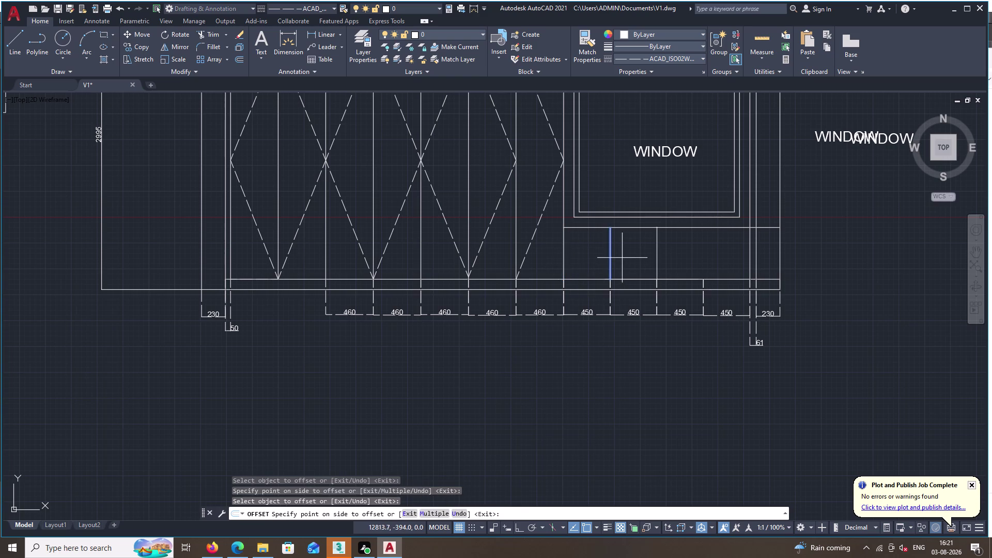
double_click(630, 257)
Offset a third divider 450 further right.
double_click(657, 255)
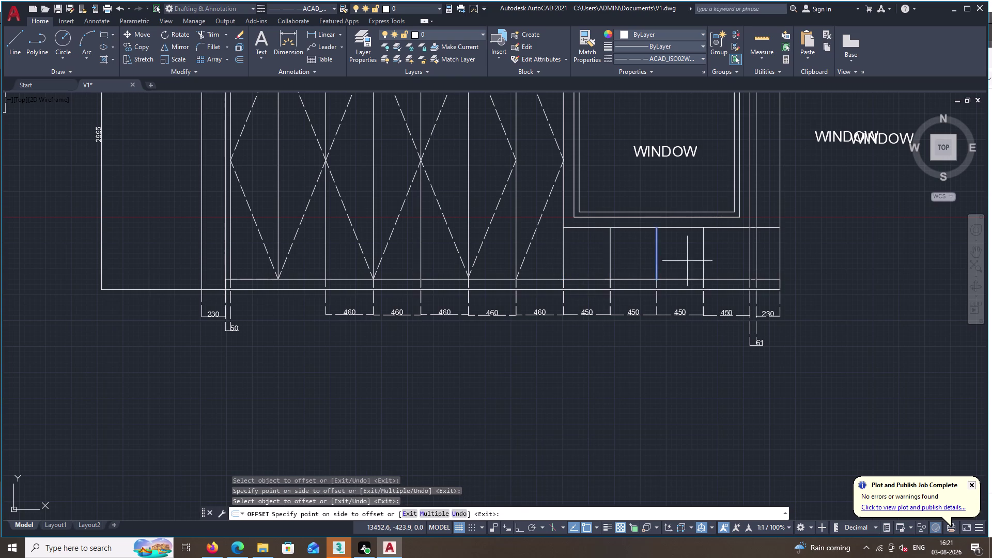
click(688, 261)
key(Escape)
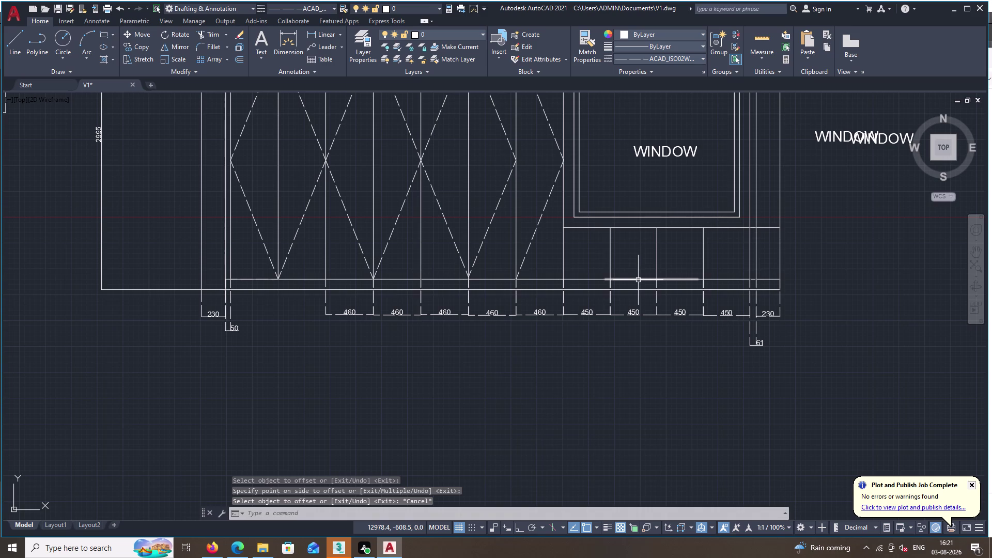
Draw a diamond through the bottom, left midpoint, top and right midpoint of the first two panels.
key(l)
key(space)
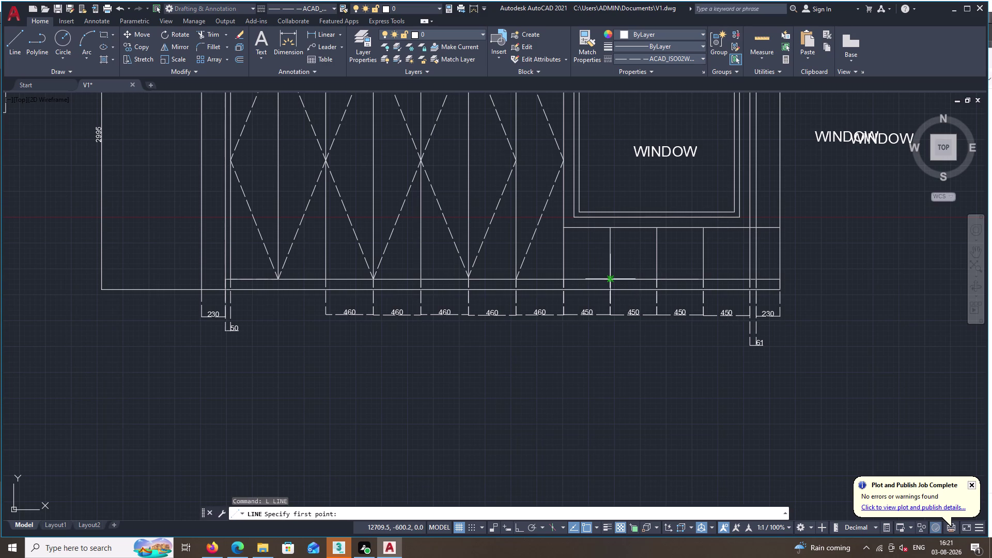
click(611, 281)
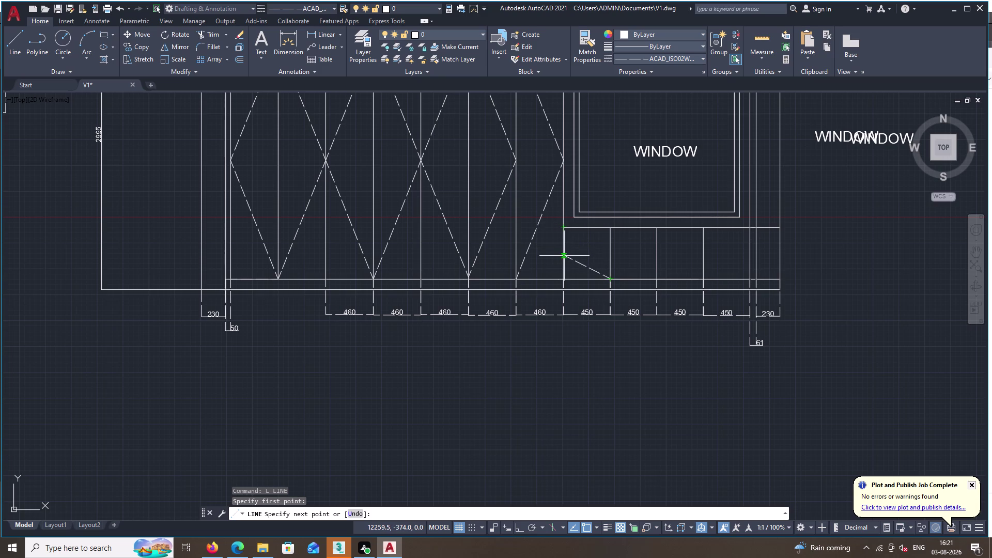
click(563, 255)
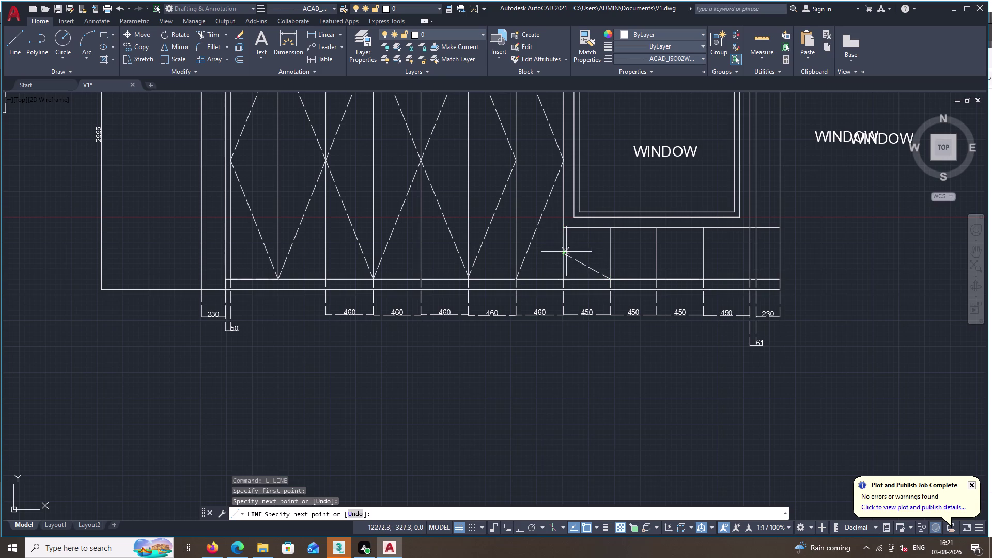
click(611, 228)
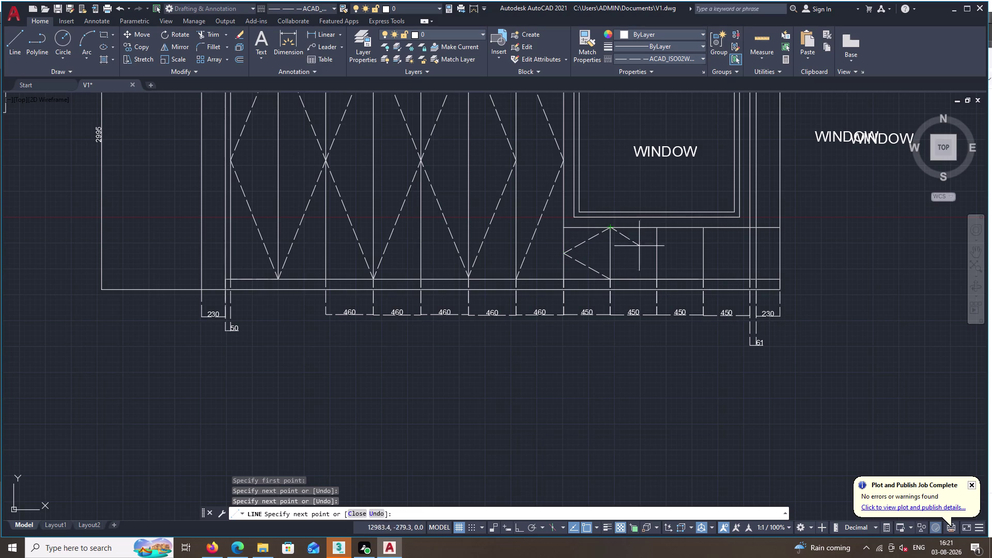
click(657, 254)
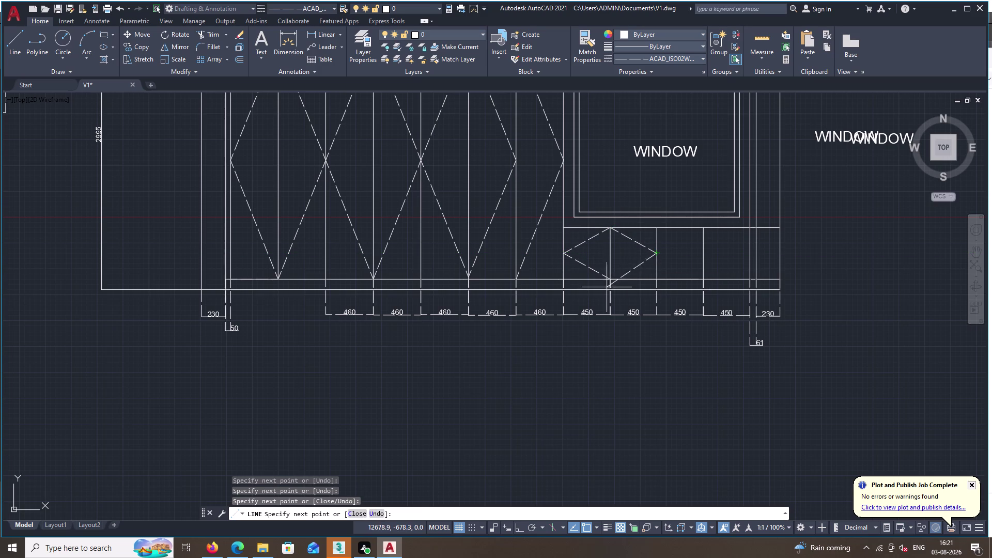
double_click(611, 279)
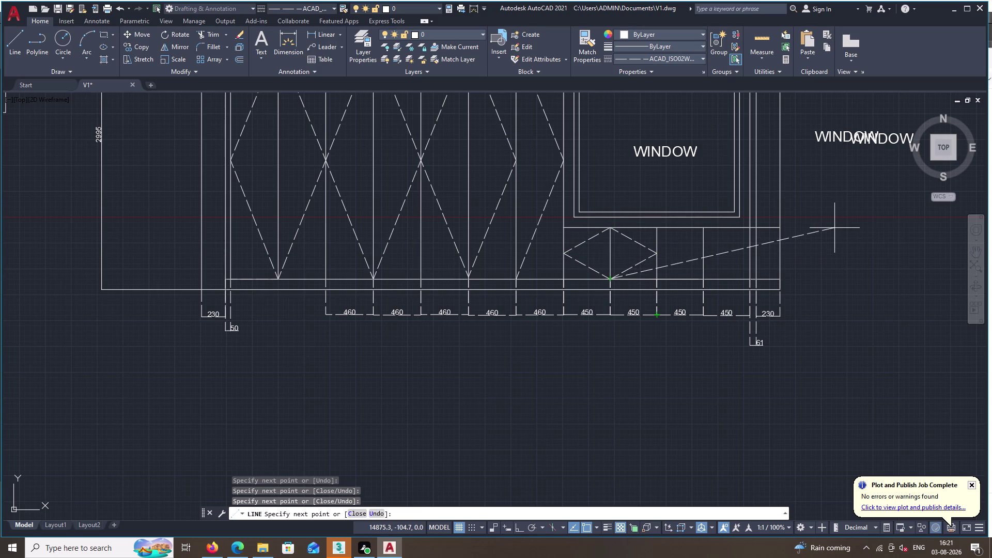
key(Escape)
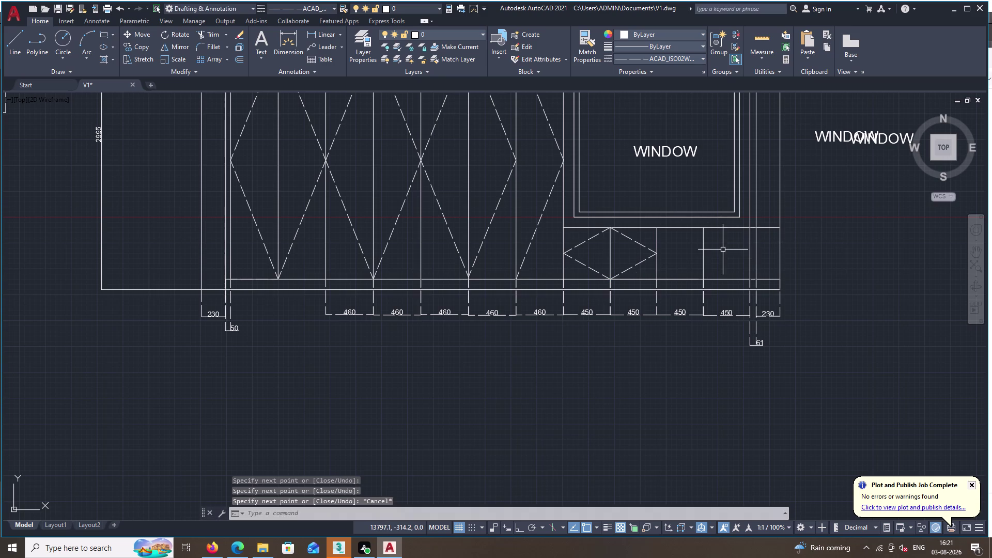
key(space)
Draw the second diamond's left edges from the third divider's bottom to its top.
click(702, 279)
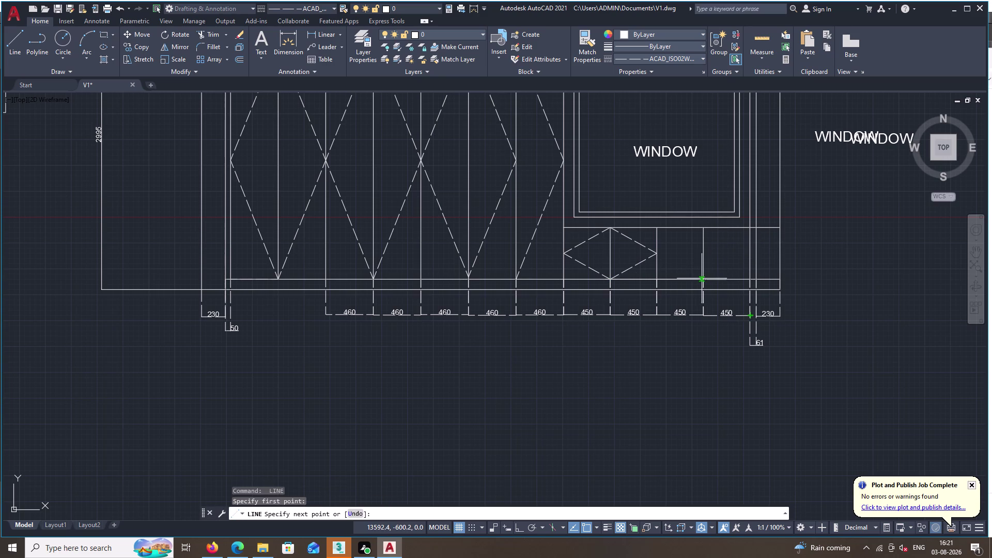
click(657, 252)
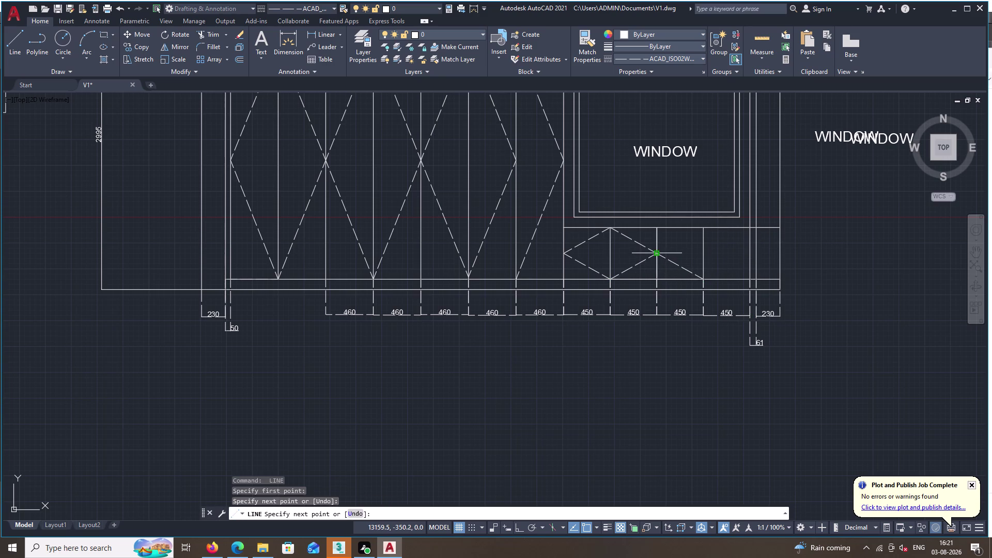
click(705, 229)
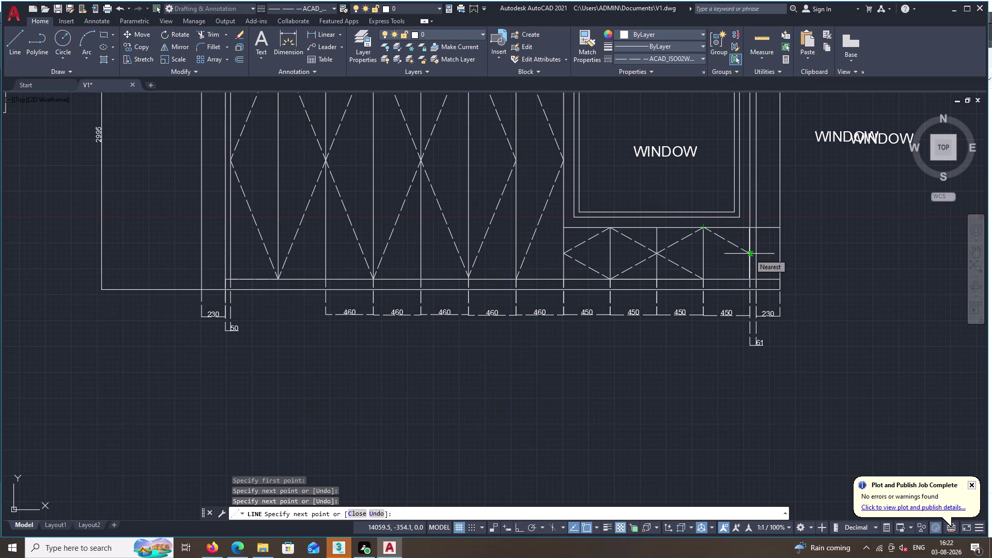
key(Escape)
Draw a horizontal helper line from the diamond's right vertex to the strip's right edge.
key(l)
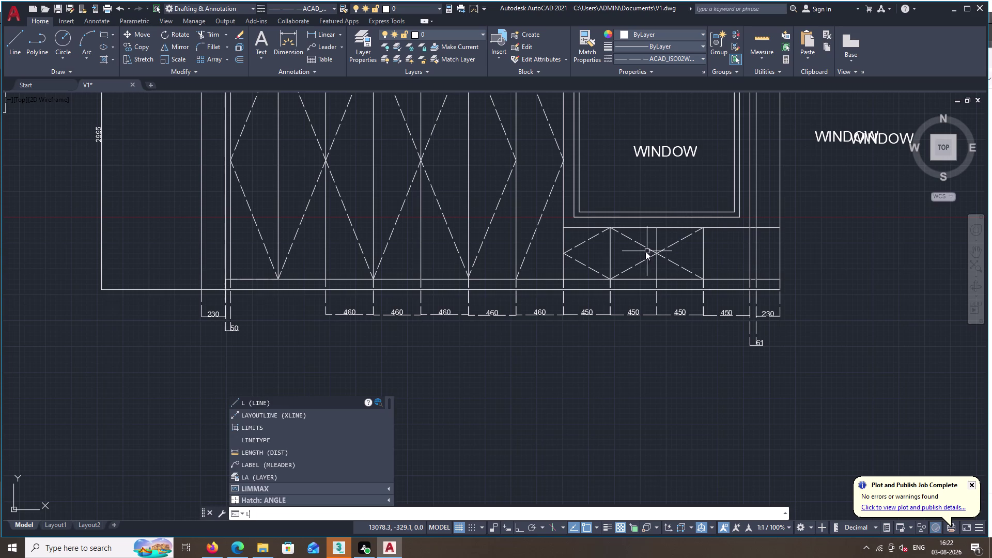
key(space)
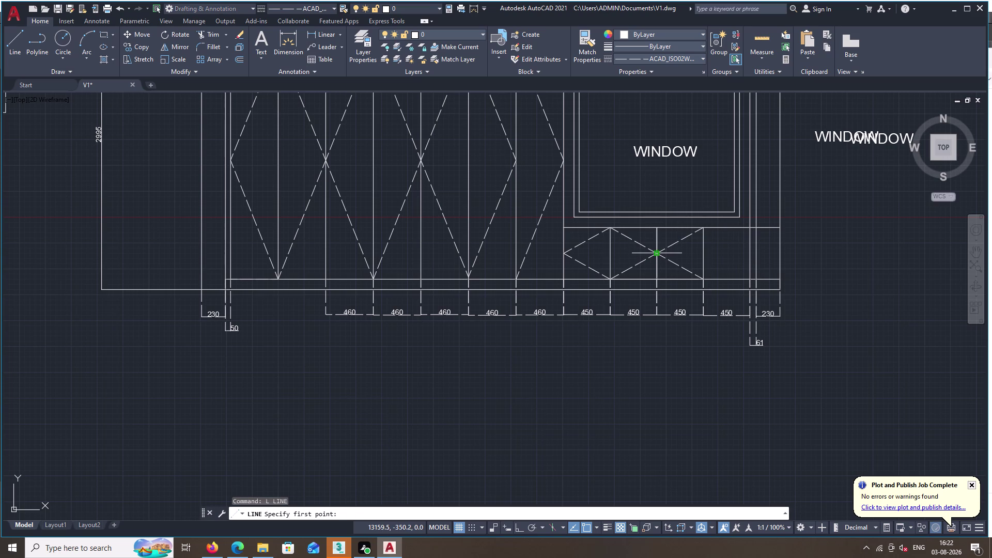
click(656, 254)
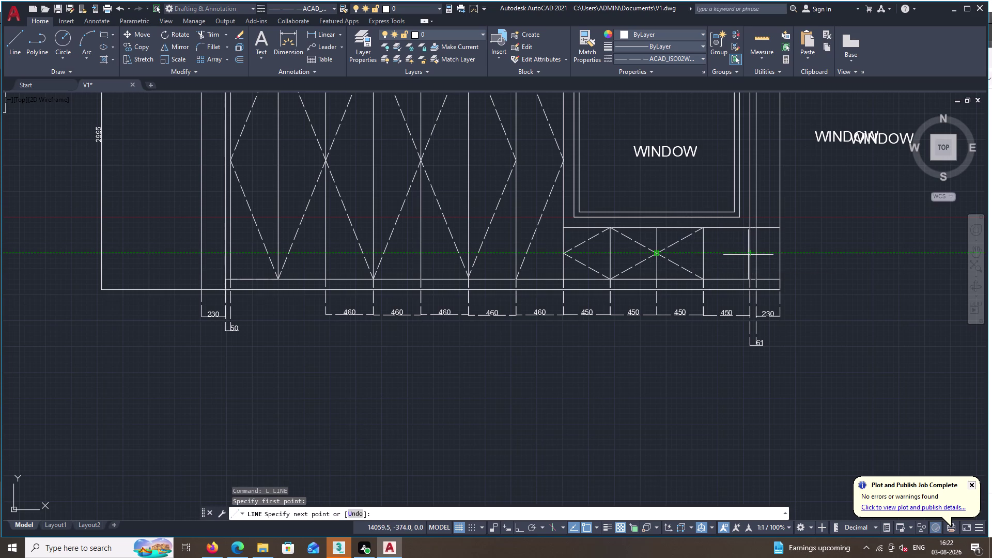
double_click(749, 254)
key(space)
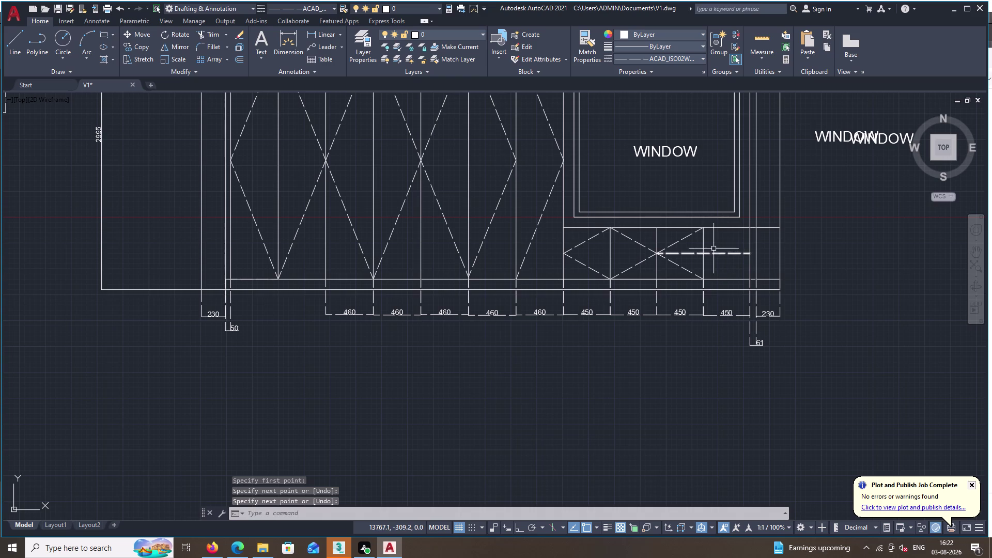
Draw the right-hand edges that close the second diamond.
key(space)
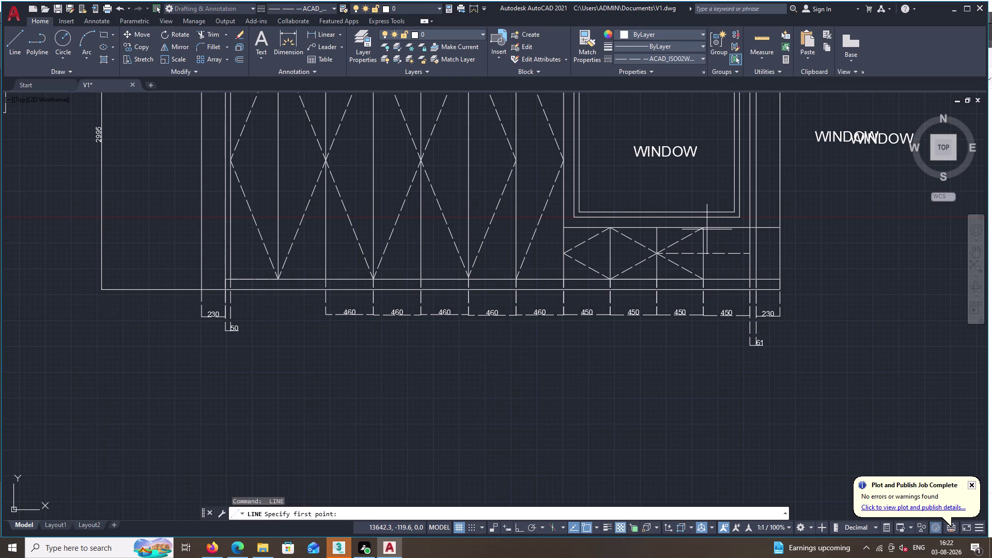
double_click(701, 229)
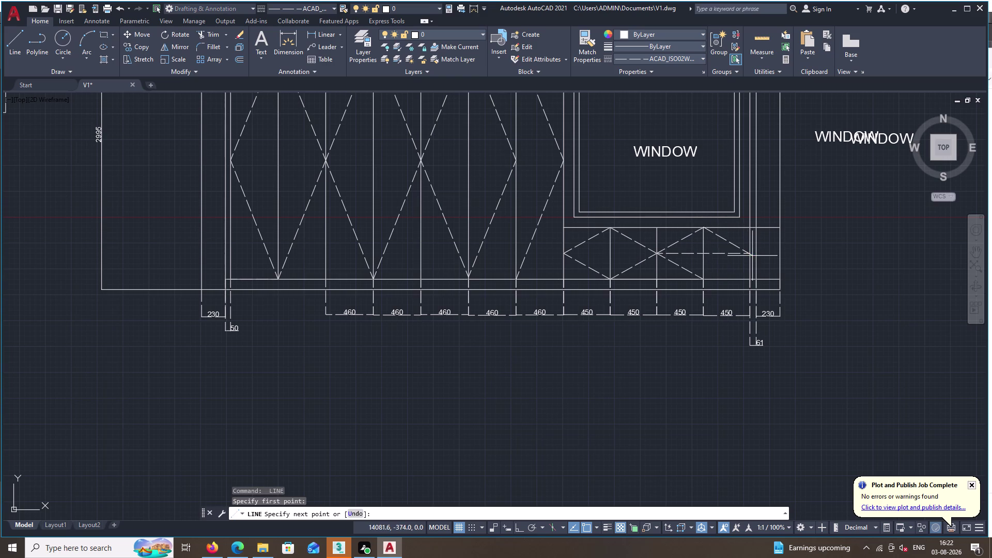
click(749, 254)
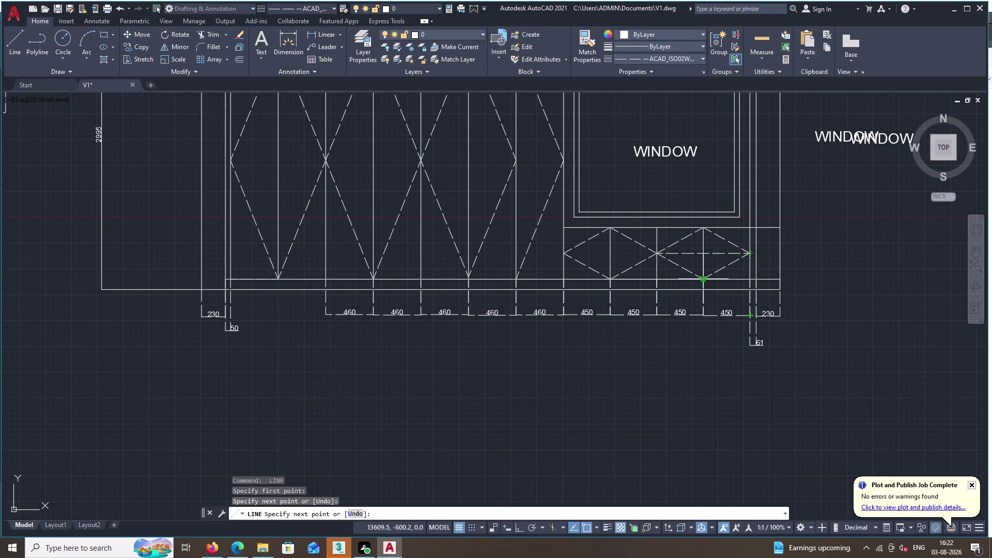
click(703, 280)
key(space)
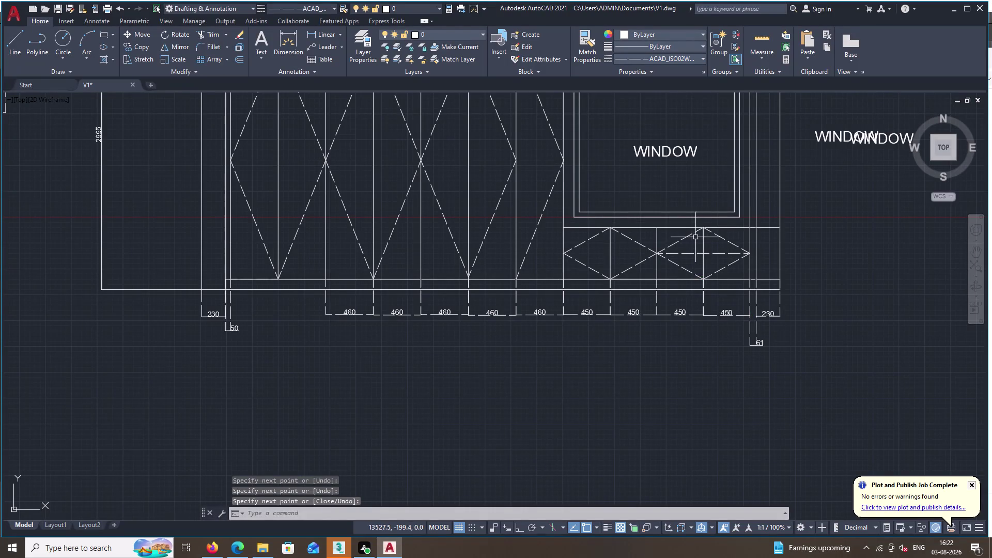
key(t)
text(R)
key(space)
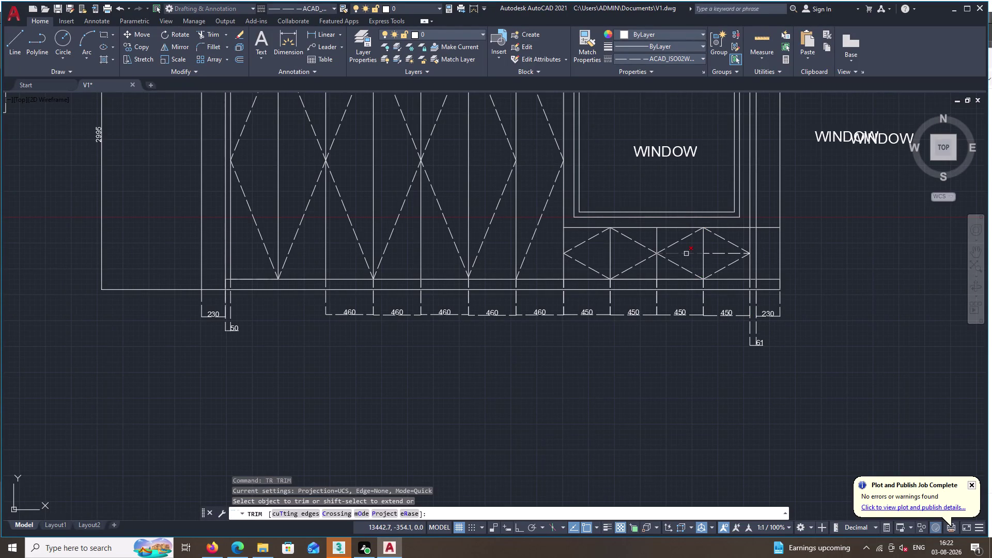
Trim away both pieces of the horizontal helper line inside the second diamond.
double_click(686, 254)
click(722, 255)
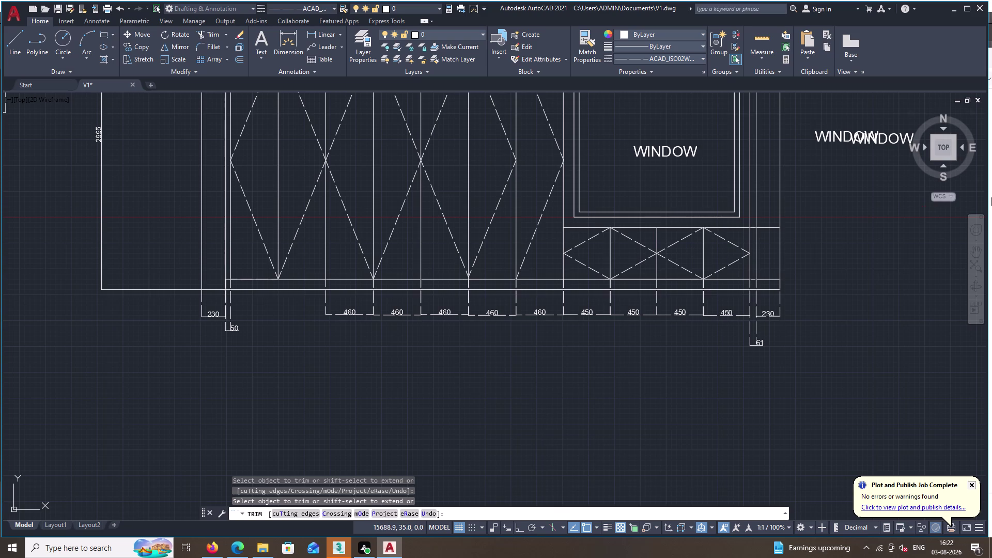
key(Escape)
scroll(down, 3)
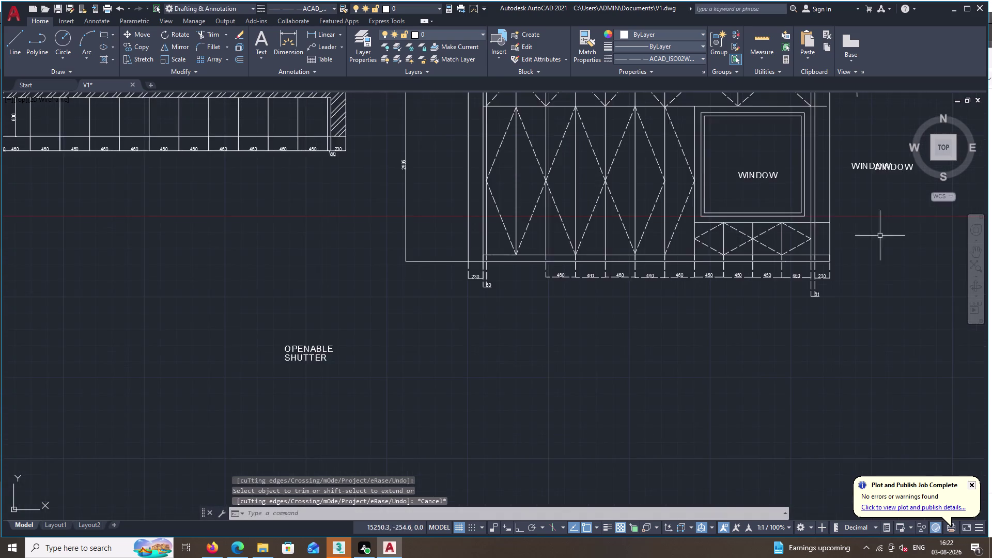
scroll(down, 3)
middle_drag(839, 226, 803, 302)
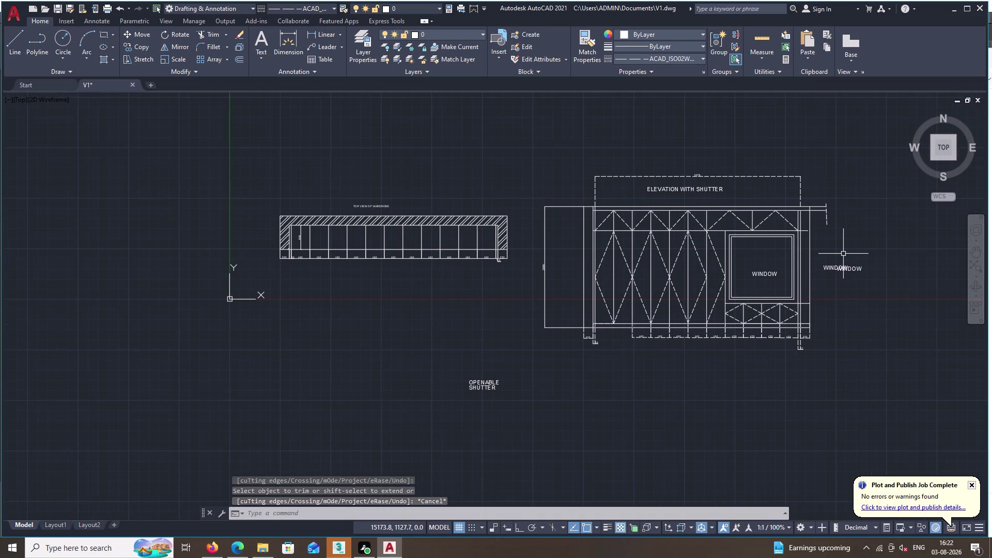
scroll(up, 3)
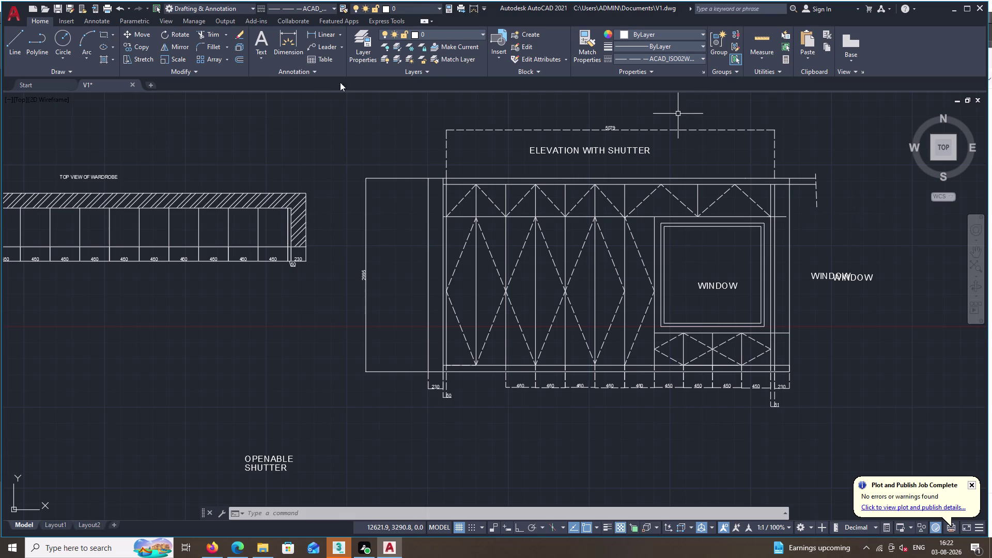
key(Escape)
Hatch the left side strip and the upper and lower right side strips.
key(h)
key(space)
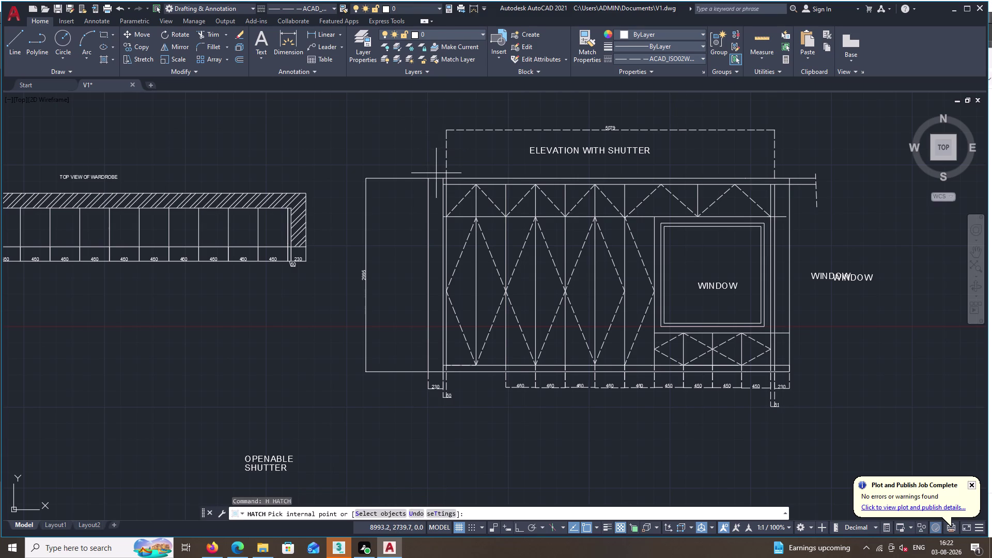
click(437, 253)
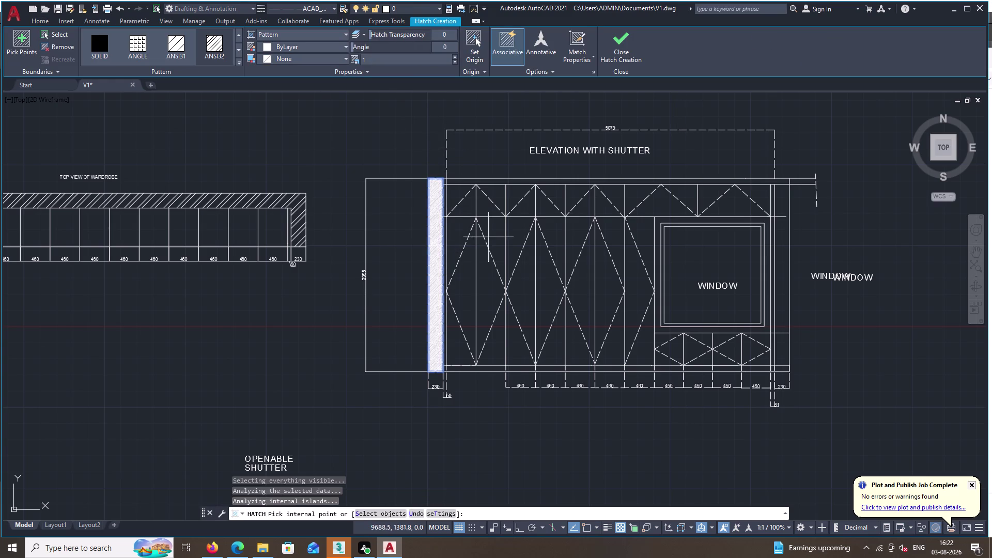
click(781, 273)
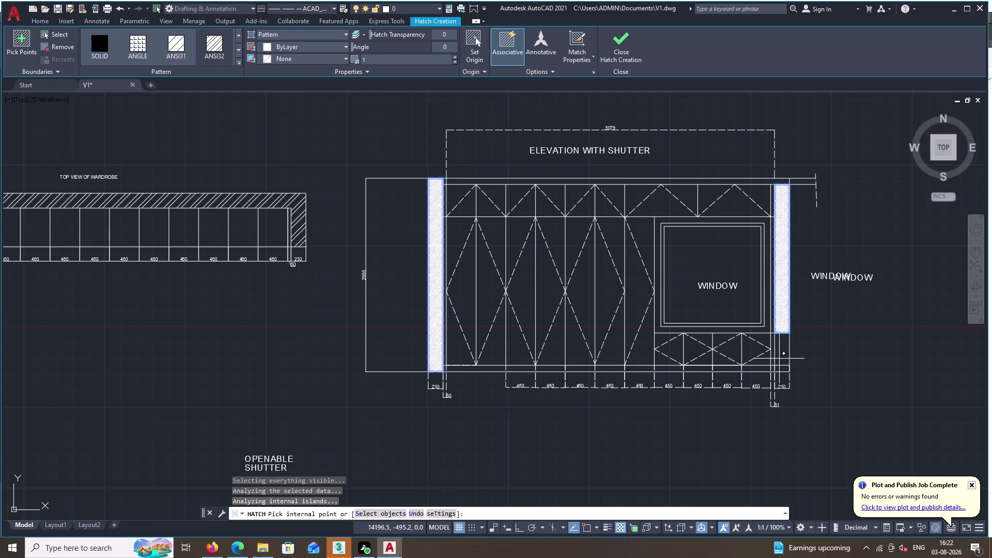
double_click(780, 359)
scroll(up, 3)
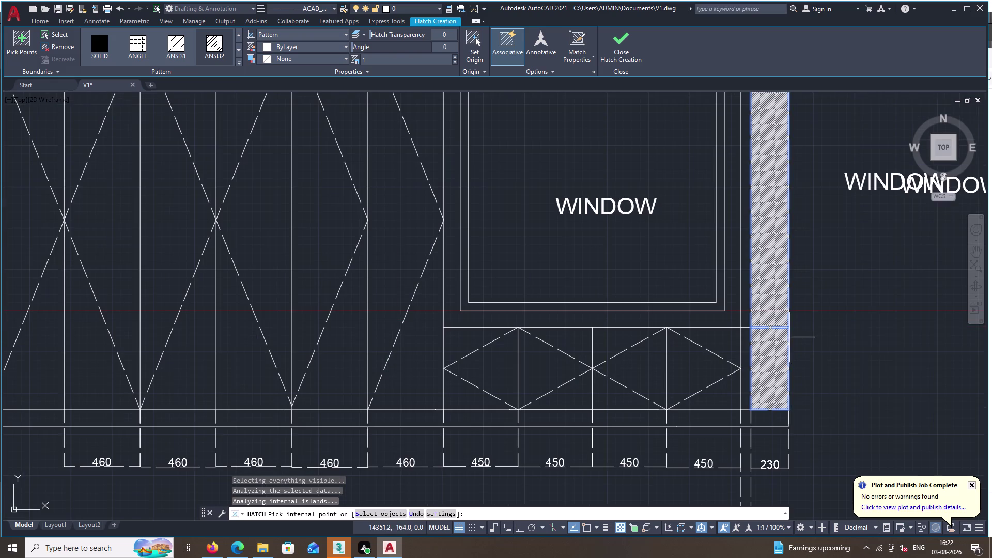
key(Escape)
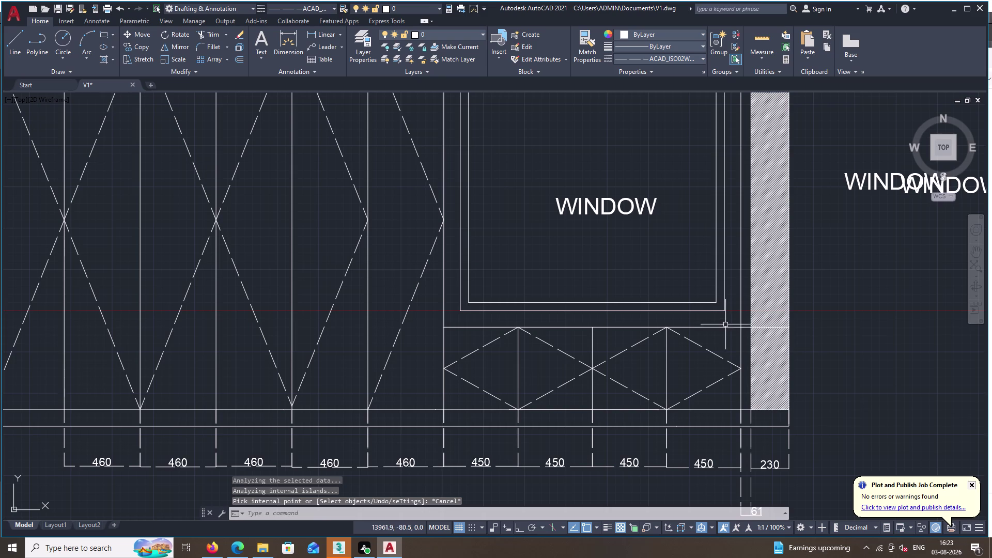
Trim across the hatch inside the right side panel using TR.
text(TR)
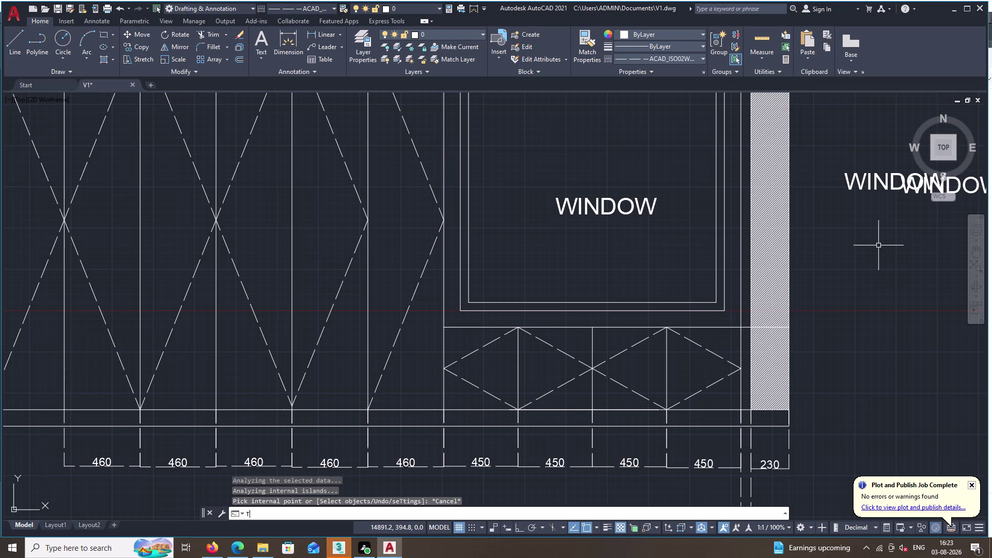
key(space)
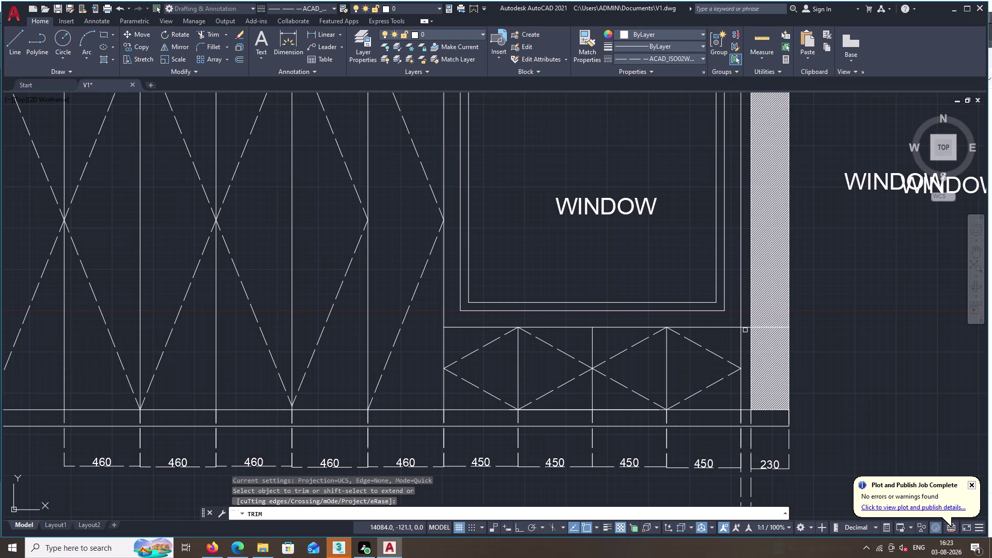
double_click(746, 329)
click(764, 327)
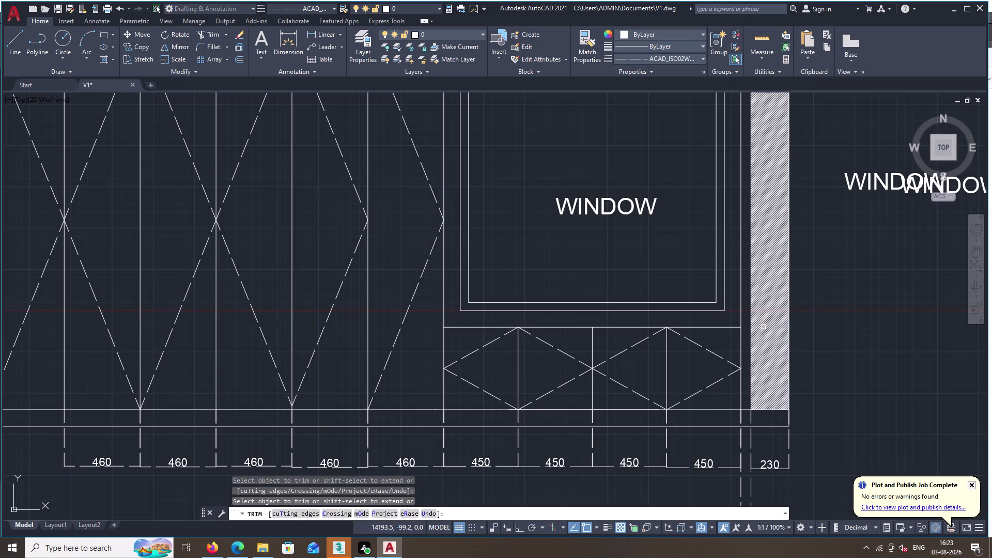
scroll(up, 3)
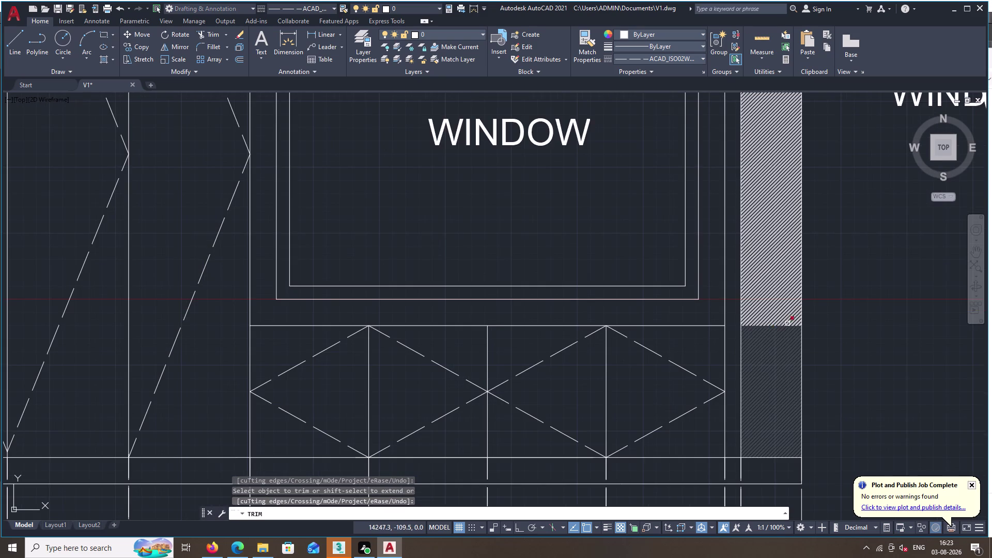
scroll(up, 3)
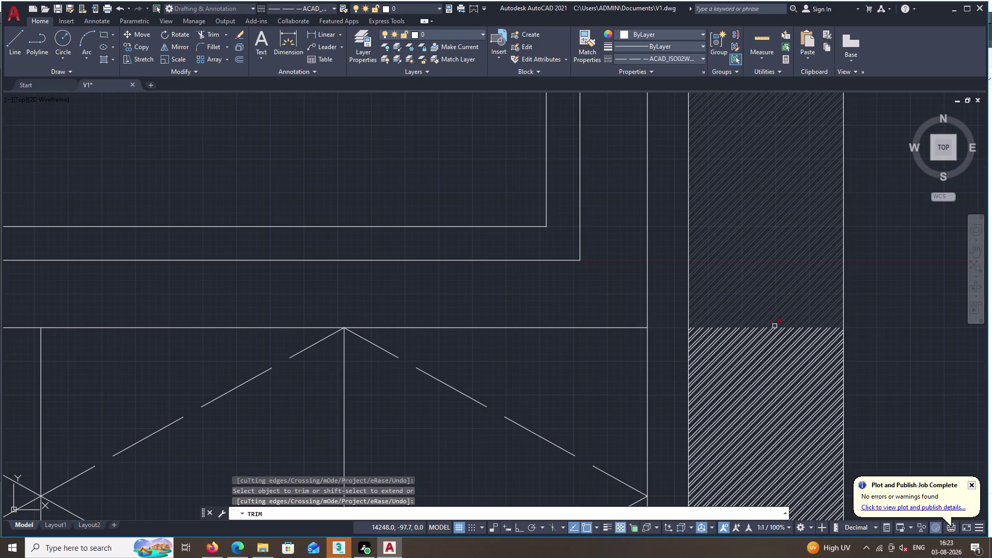
triple_click(775, 326)
click(791, 328)
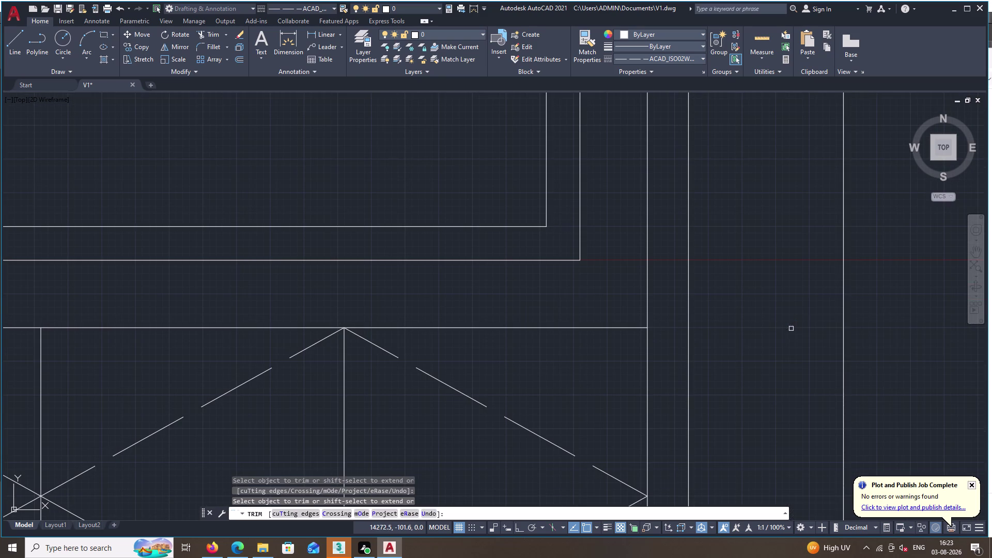
Zoom out to the whole drawing and end the trim.
double_click(777, 322)
middle_click(771, 326)
scroll(down, 3)
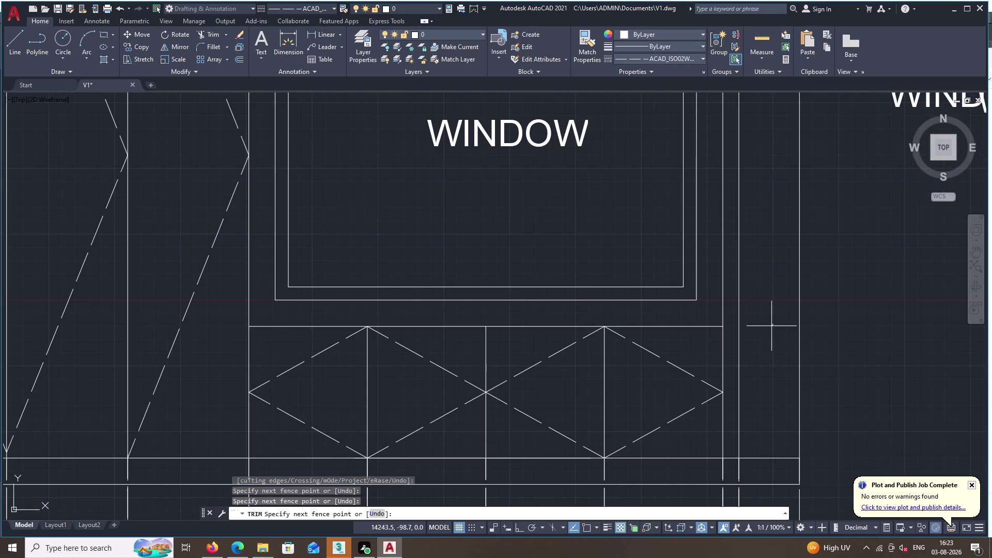
scroll(down, 3)
middle_click(772, 326)
scroll(down, 3)
scroll(down, 3)
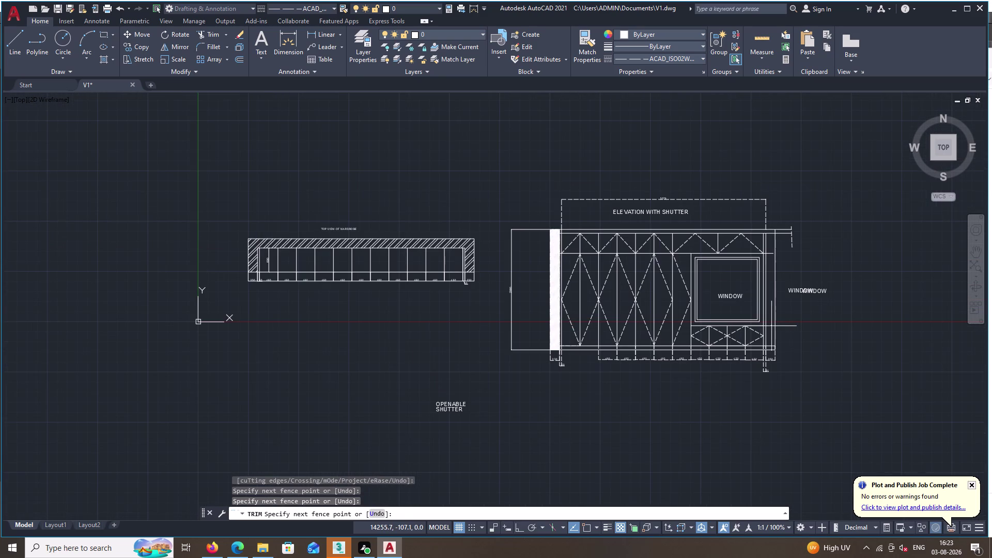
key(grave)
key(Escape)
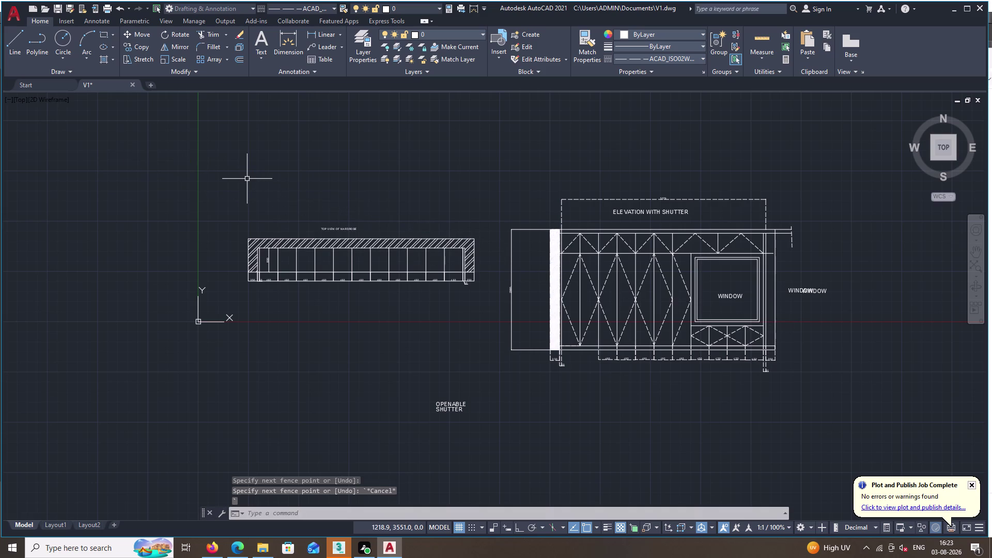
Hatch the right side panel again.
key(h)
key(space)
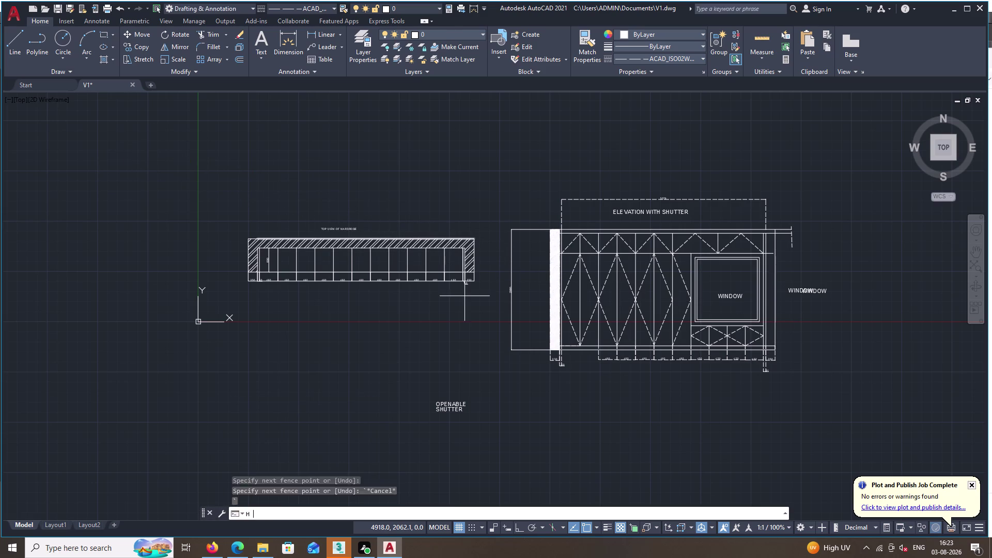
click(774, 302)
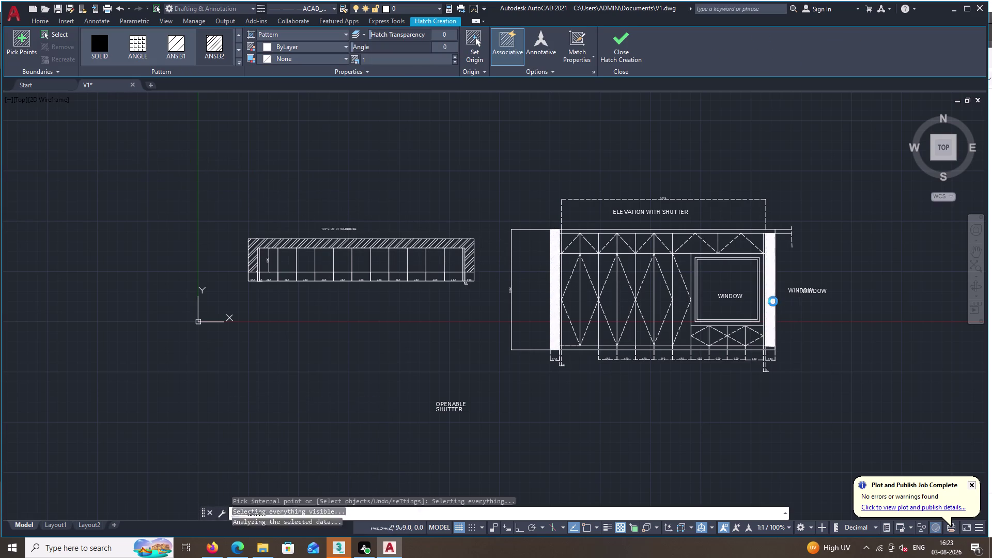
key(Escape)
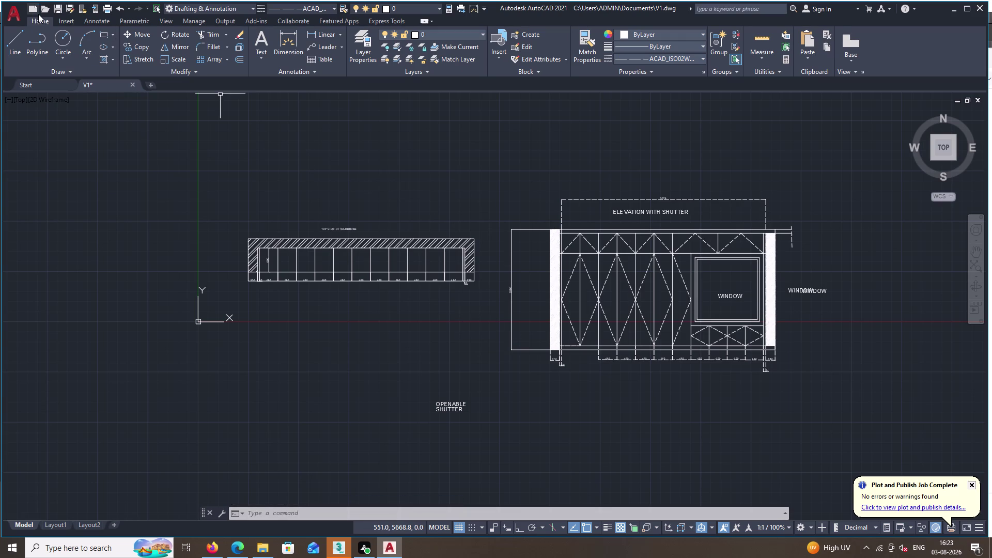
Set the left panel's ANSI32 hatch scale to 15 in Quick Properties.
double_click(555, 292)
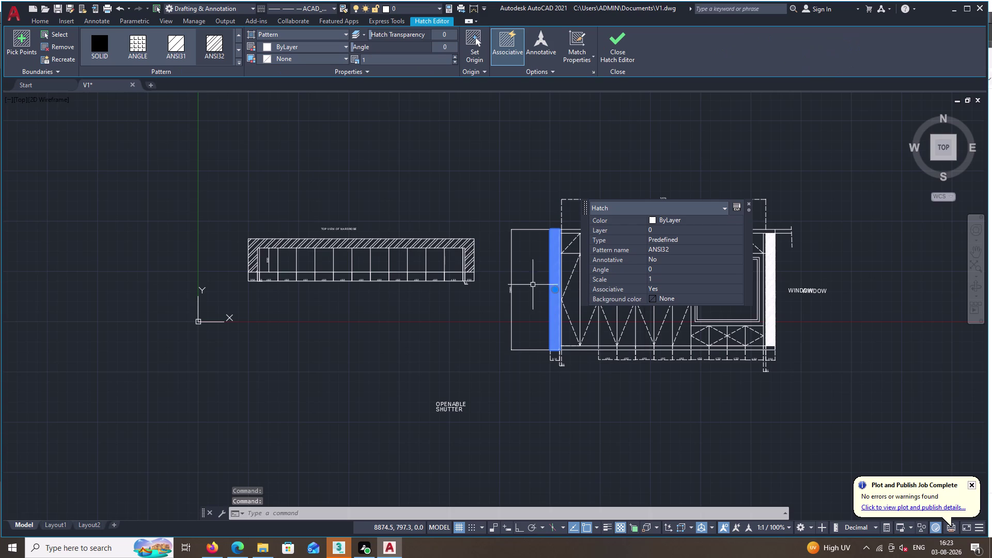
click(370, 57)
key(BackSpace)
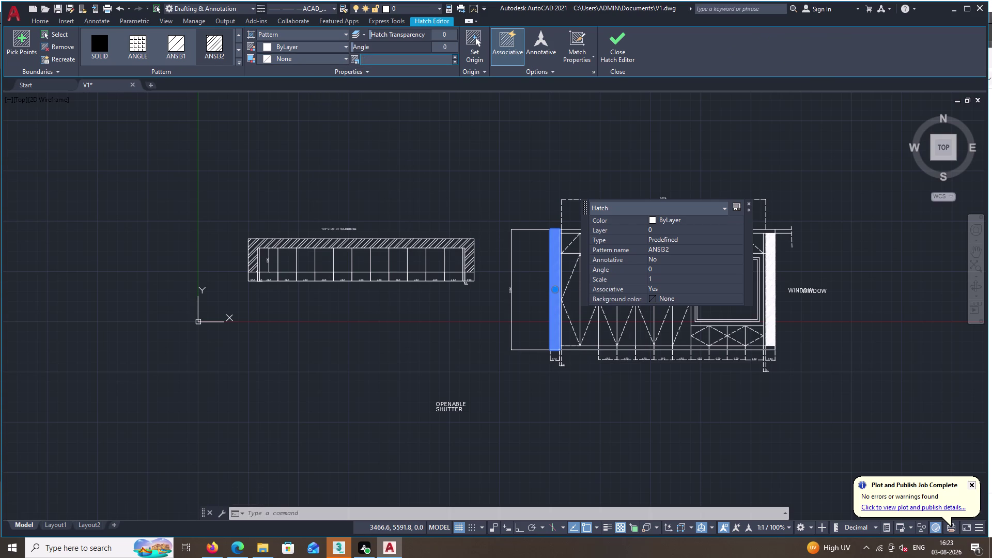
text(15)
key(space)
click(480, 132)
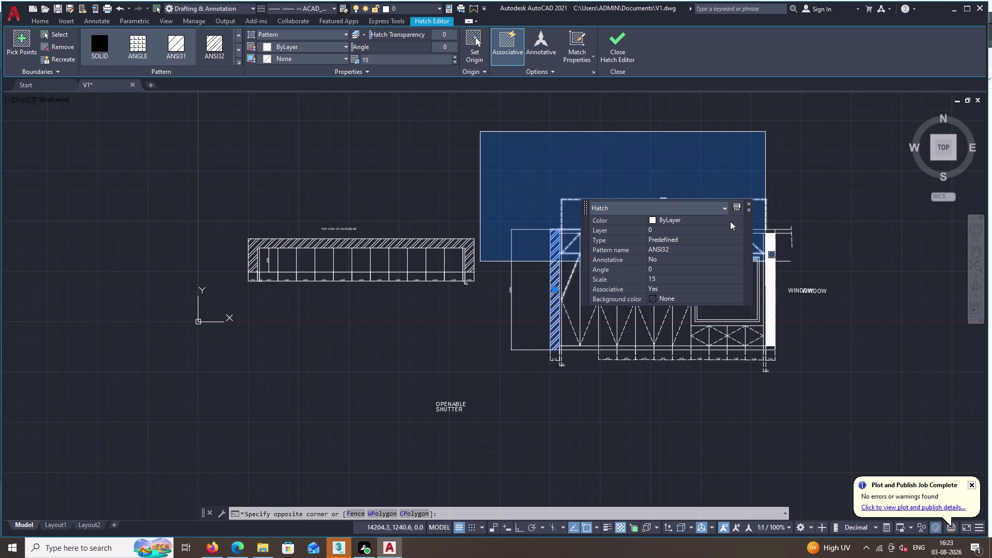
key(Escape)
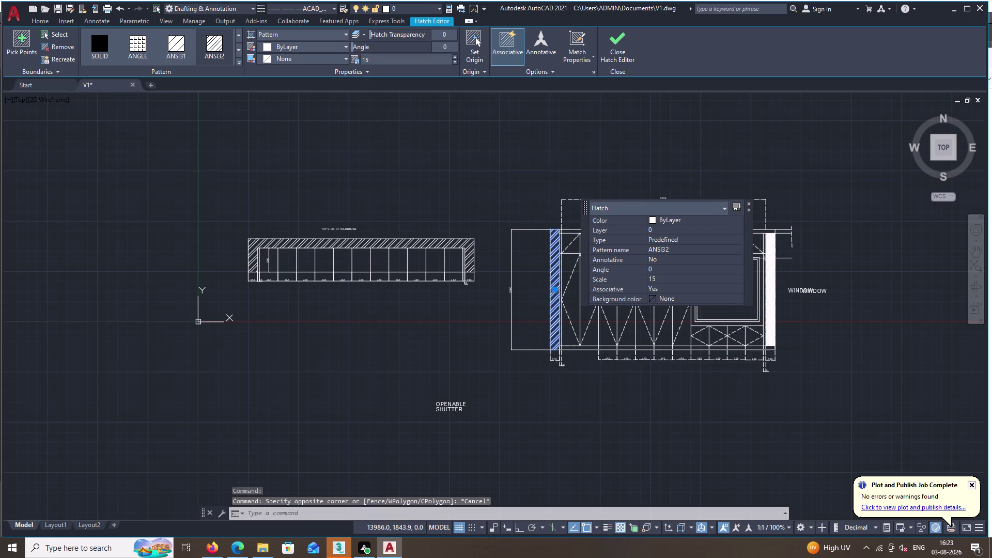
double_click(776, 270)
key(Escape)
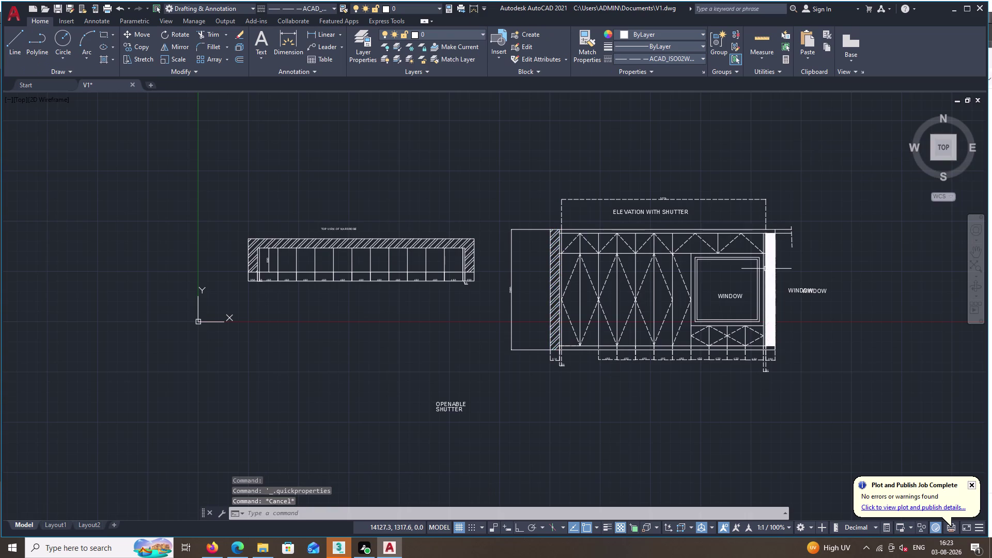
Set the right panel's hatch scale to 15 as well.
scroll(up, 3)
click(770, 272)
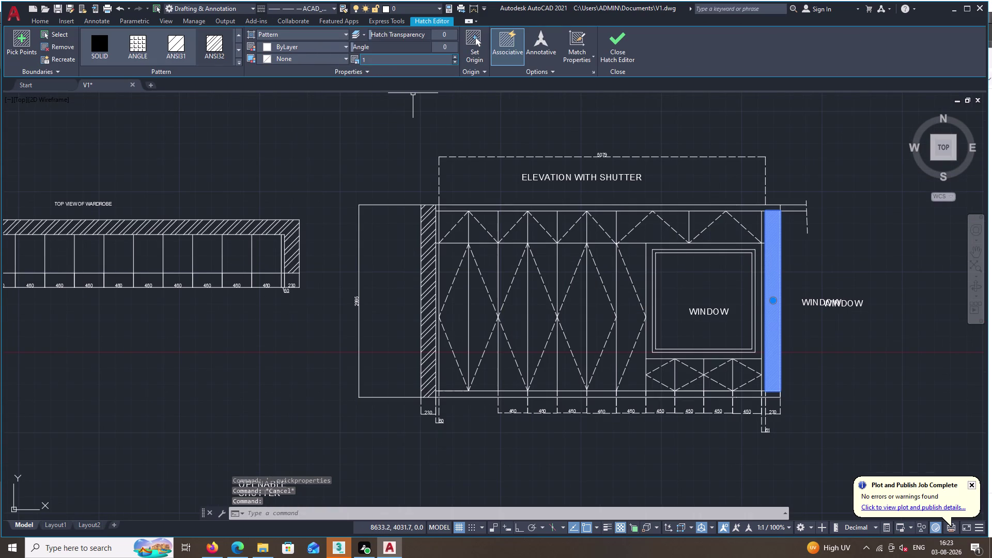
click(376, 63)
key(5)
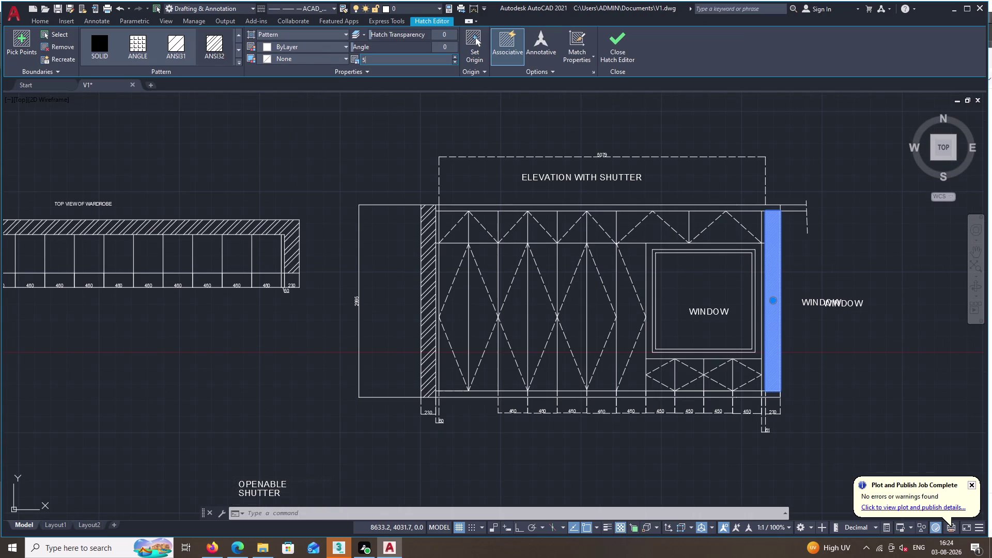
double_click(379, 61)
key(BackSpace)
text(15)
key(space)
click(375, 110)
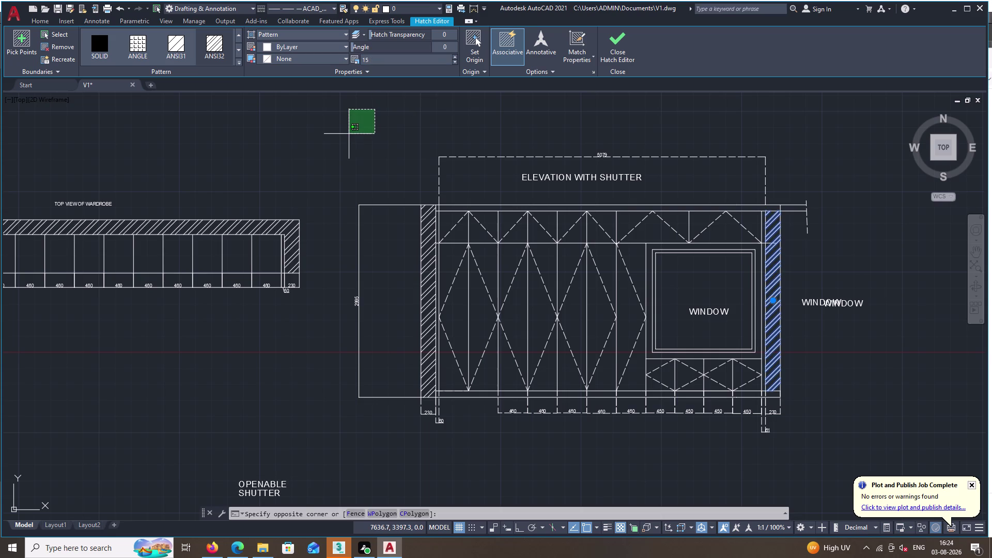
key(Escape)
key(Escape)
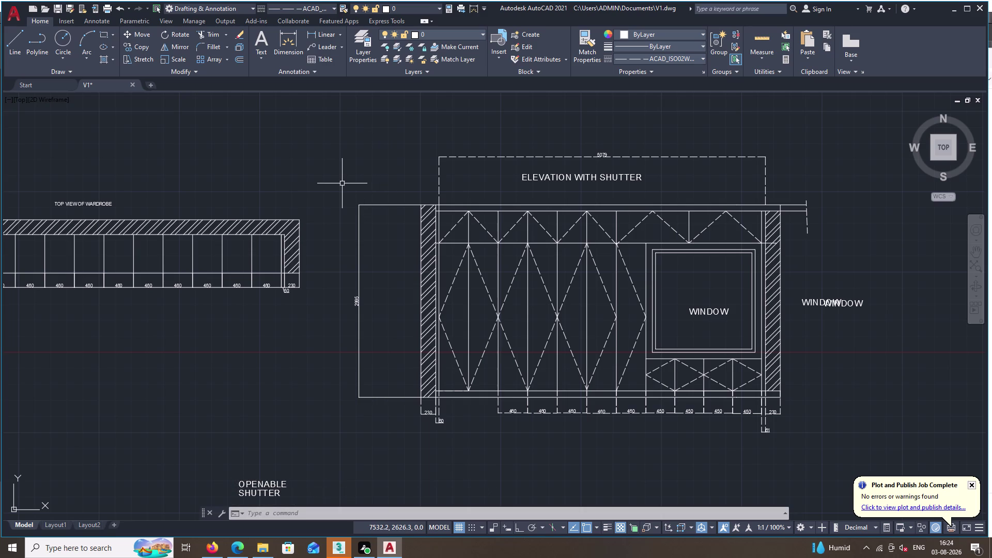
Place a linear dimension at the frame's top-left corner and open its text for editing.
double_click(316, 32)
scroll(up, 3)
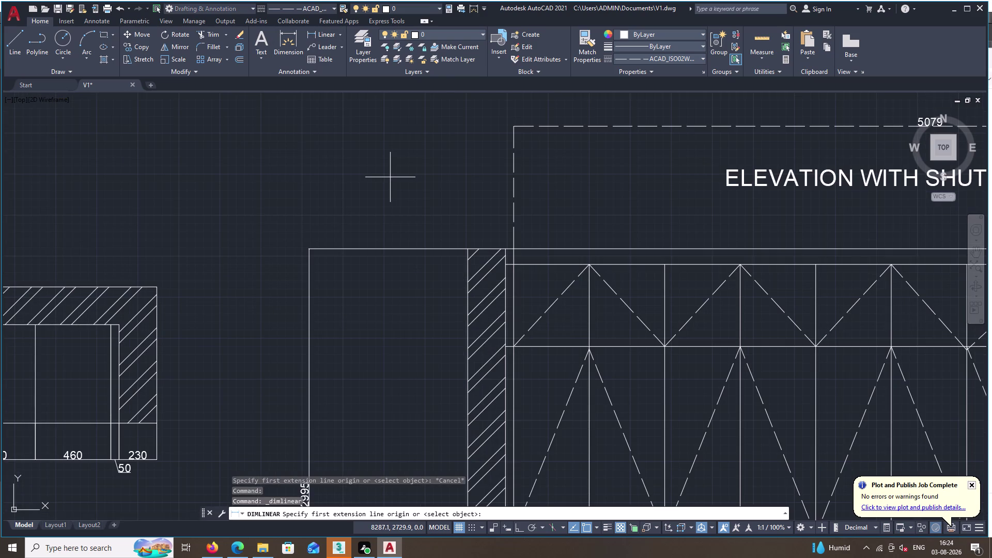
double_click(506, 267)
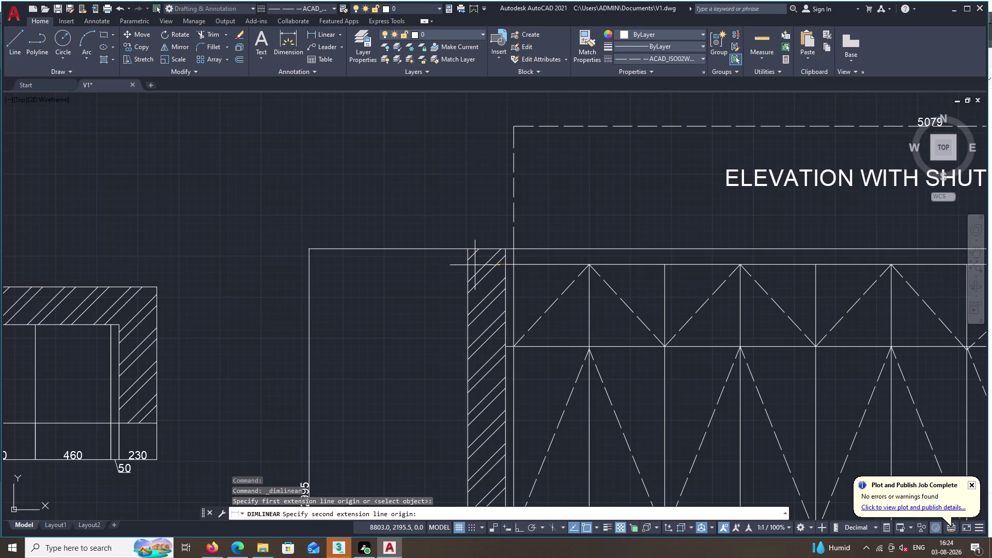
click(505, 264)
drag(507, 250, 497, 252)
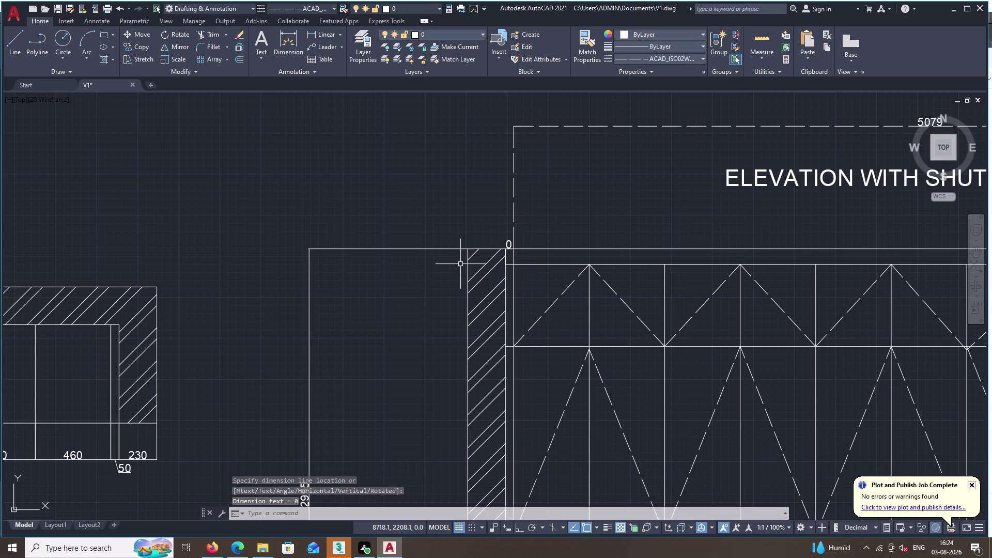
double_click(510, 247)
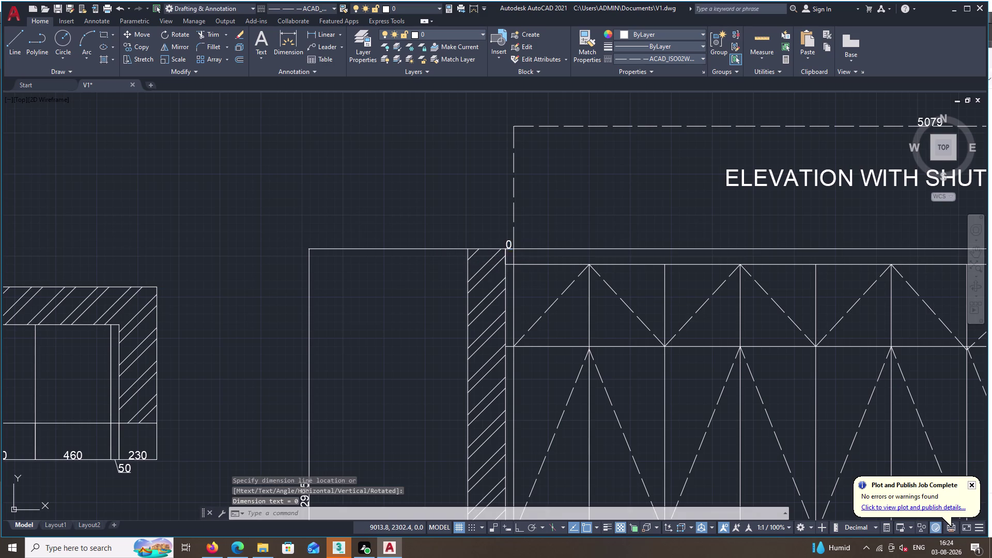
key(Delete)
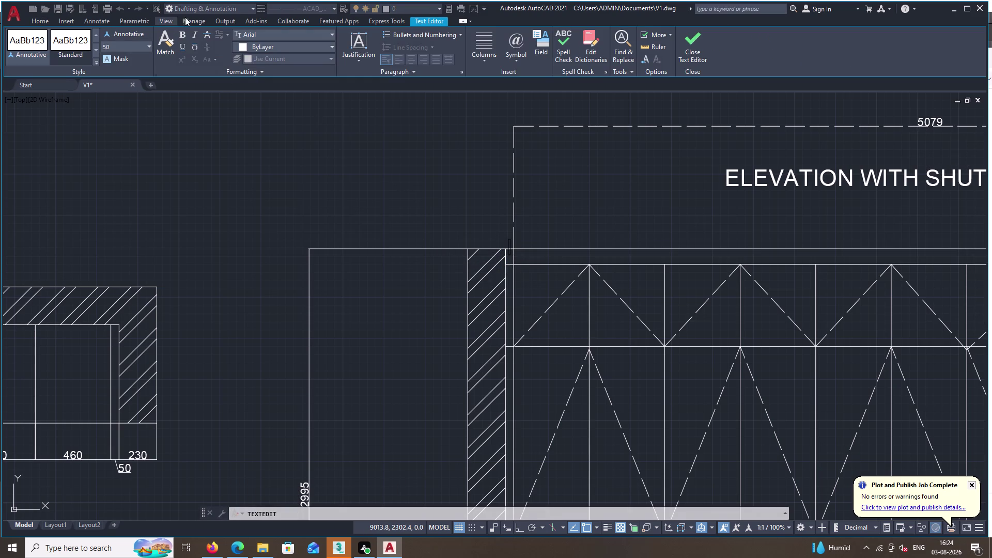
Close the text editor and answer the unsaved text changes prompt.
click(40, 17)
click(40, 16)
click(40, 17)
click(42, 22)
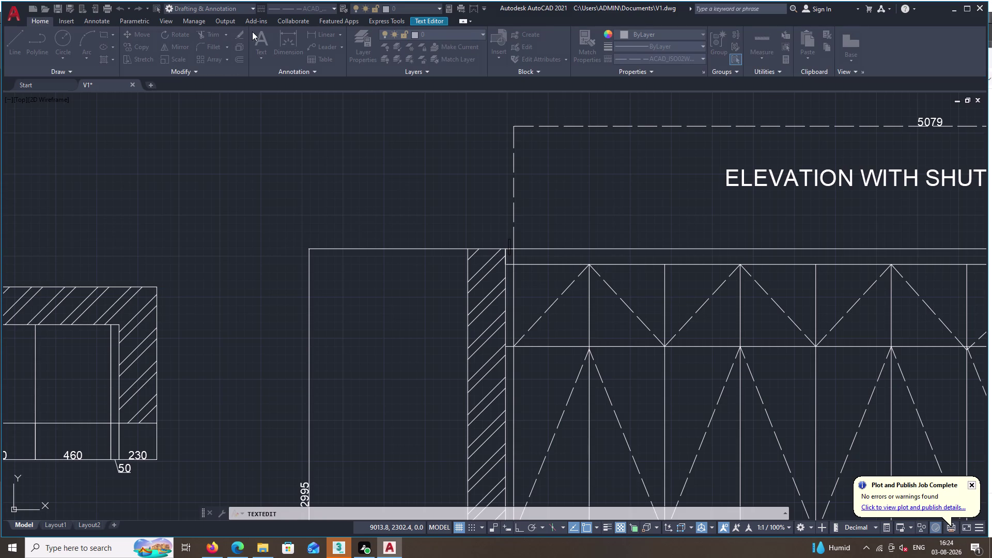
click(320, 32)
key(Escape)
key(Escape)
key(Escape)
key(Escape)
key(Escape)
key(Escape)
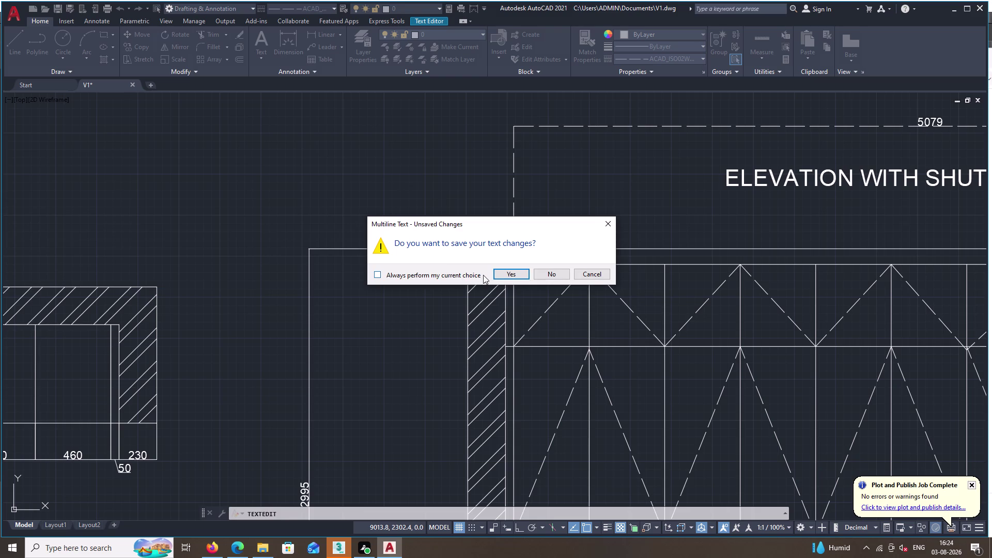
click(544, 272)
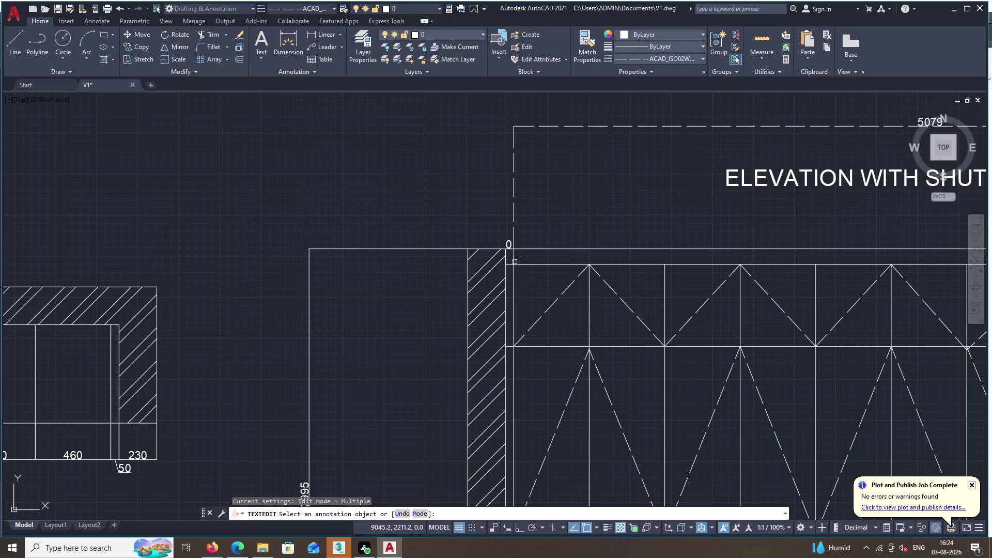
Delete the characters of the 0 text and exit the editor.
click(510, 242)
key(Delete)
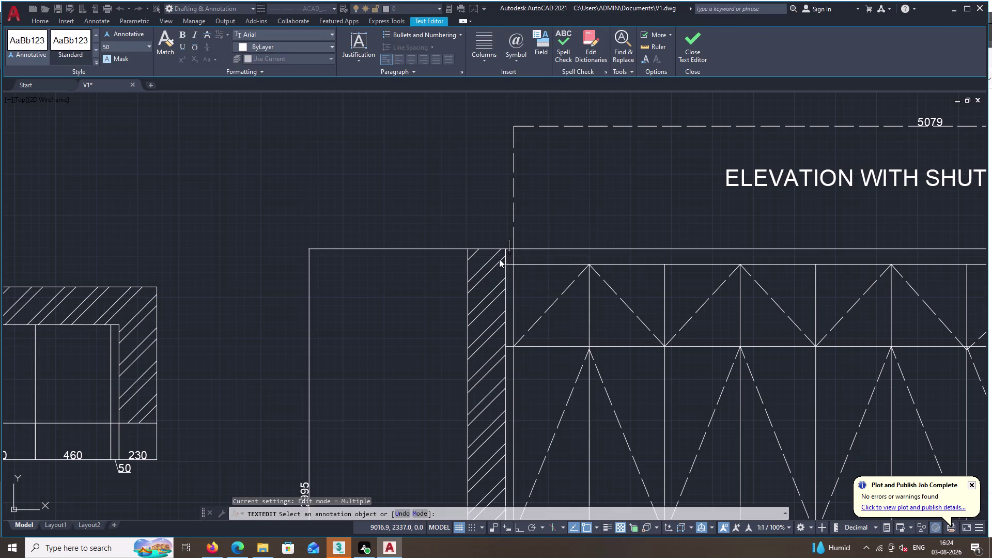
key(Delete)
key(Delete)
key(Delete)
key(Escape)
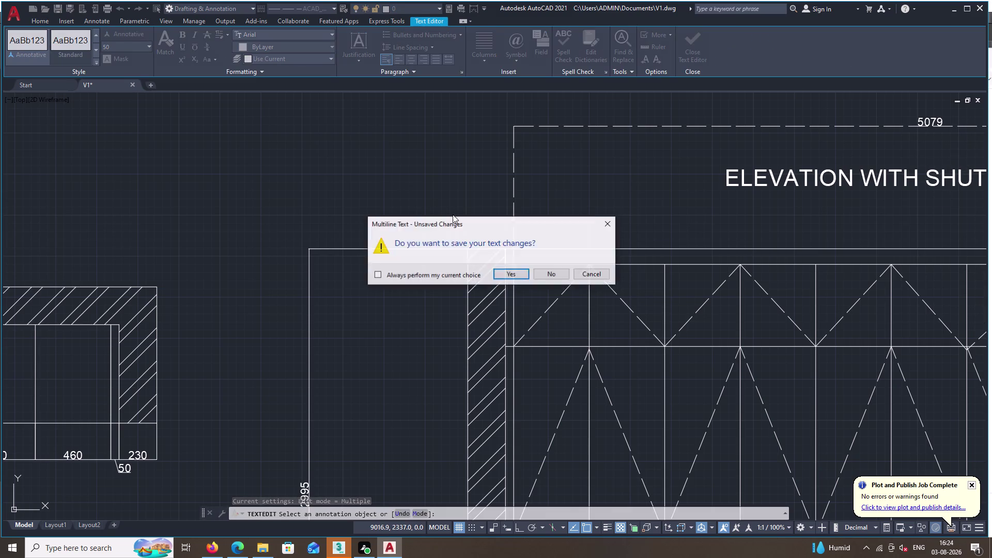
key(Escape)
key(Escape)
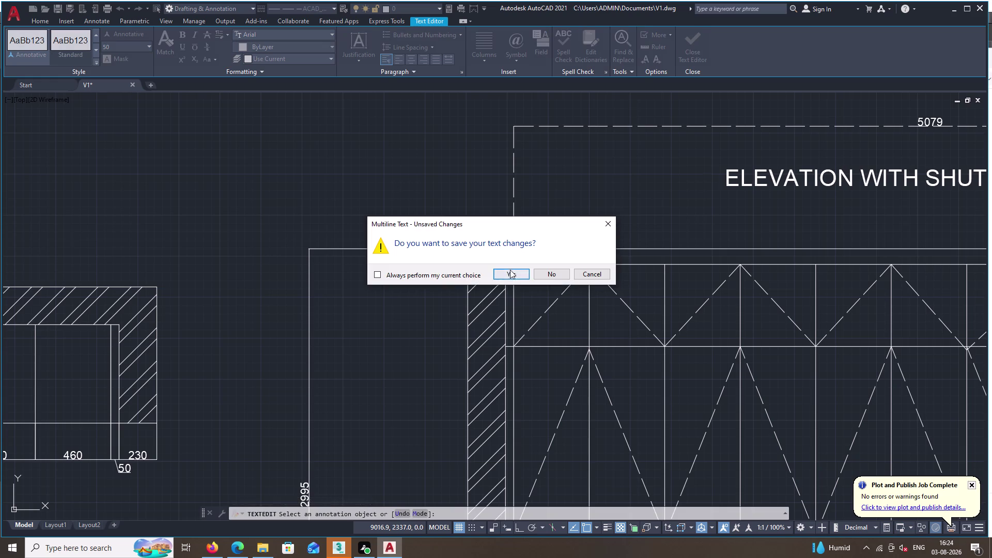
Keep the text changes, then select and erase the stray 0 text.
double_click(510, 271)
click(510, 248)
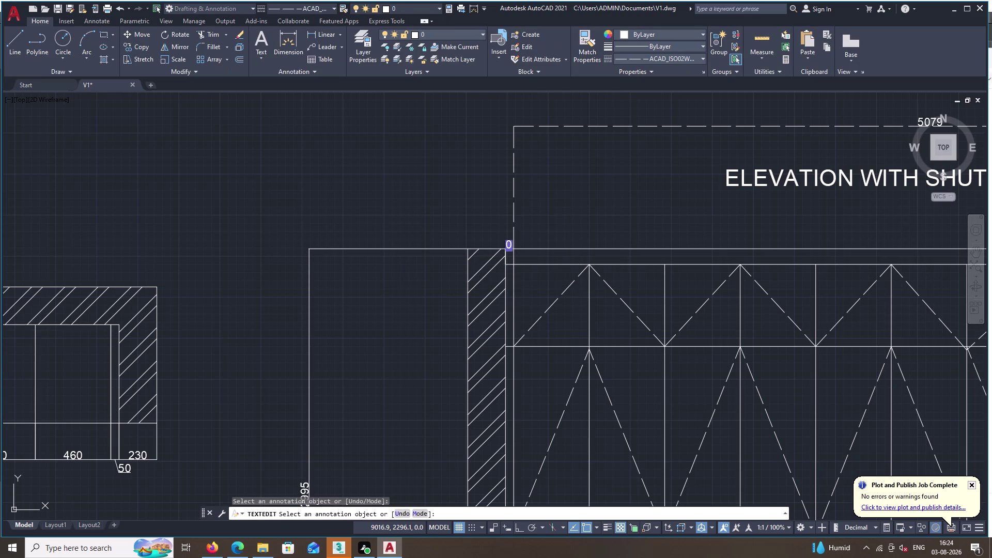
key(Escape)
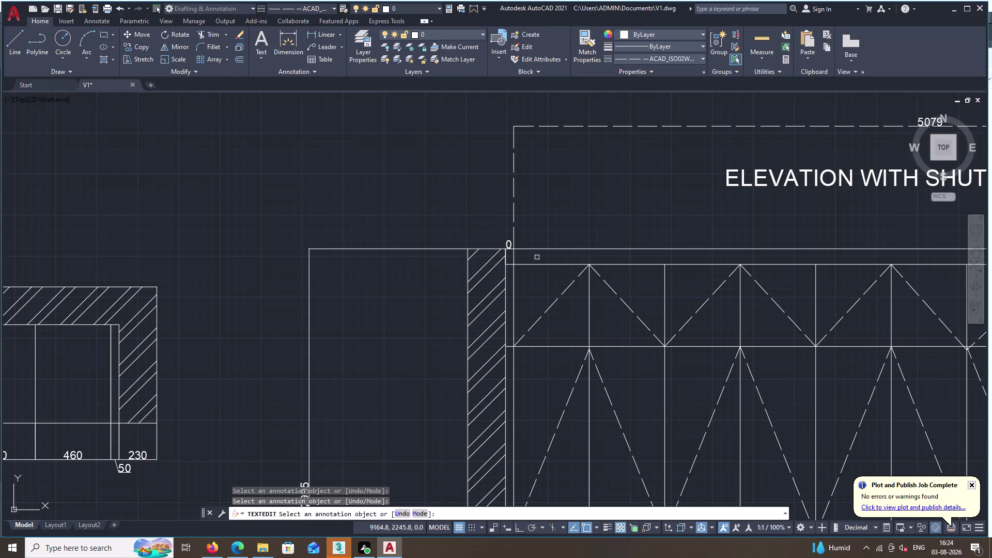
key(Escape)
click(507, 246)
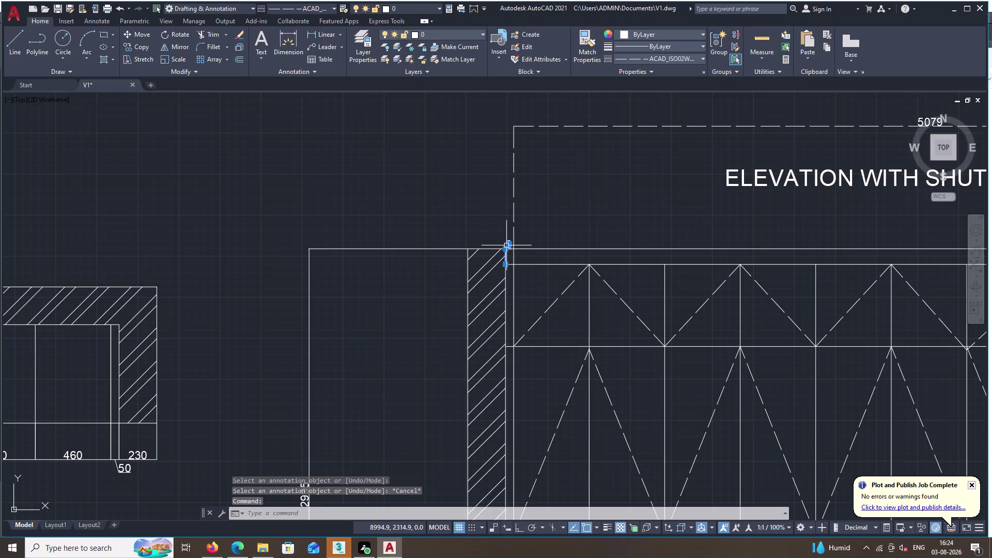
key(Delete)
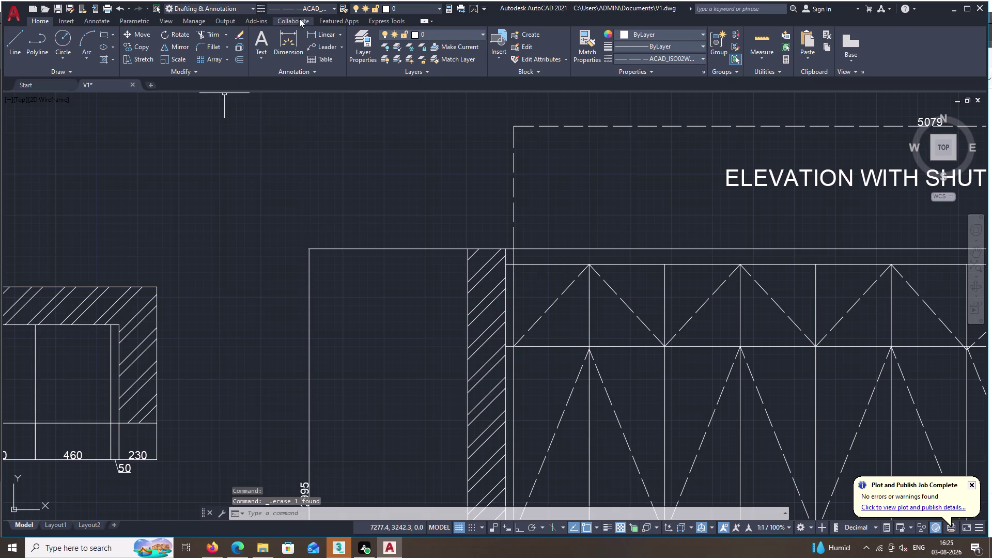
Dimension the top band's height as 96, placed left of the side panel.
click(321, 33)
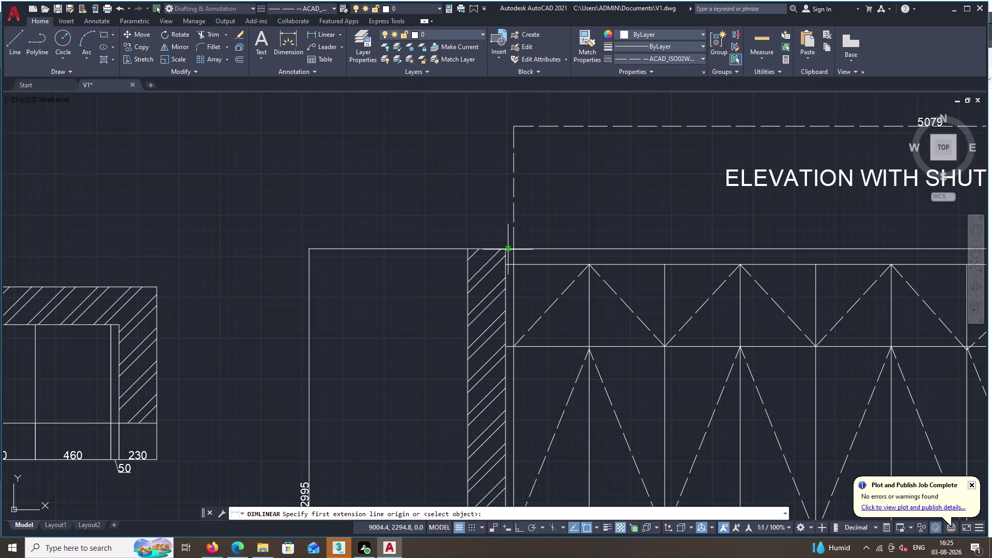
double_click(507, 248)
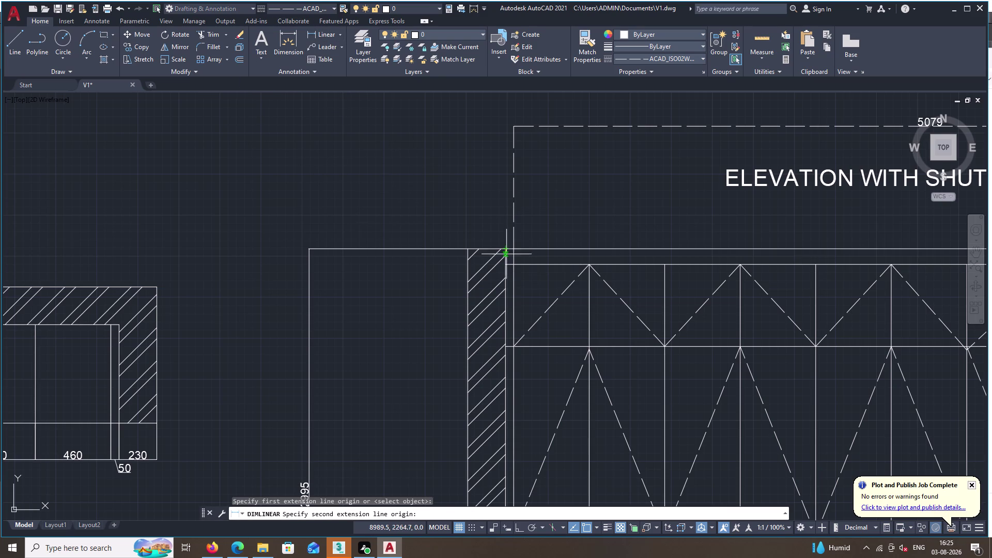
double_click(507, 265)
click(425, 263)
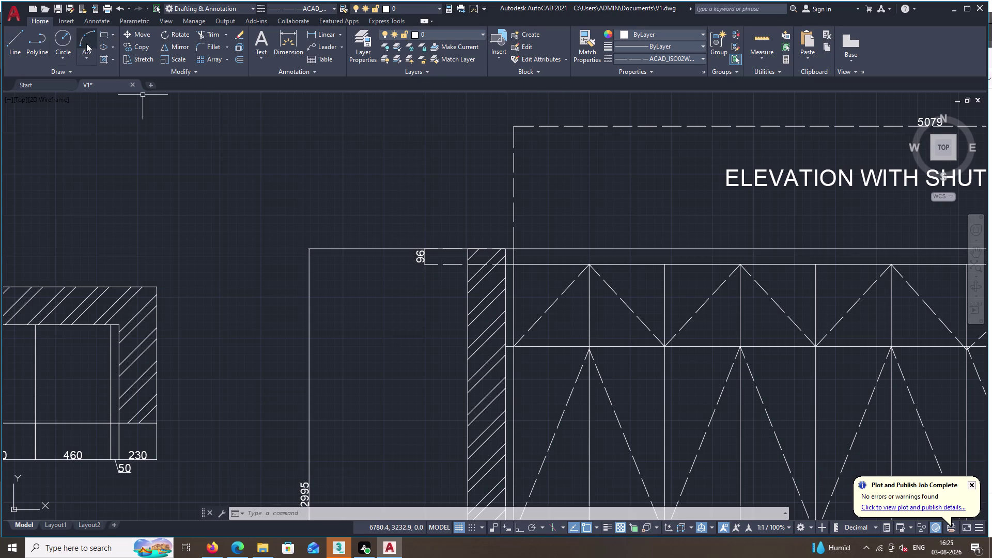
Start a short line at the side panel's base, then cancel it.
double_click(12, 45)
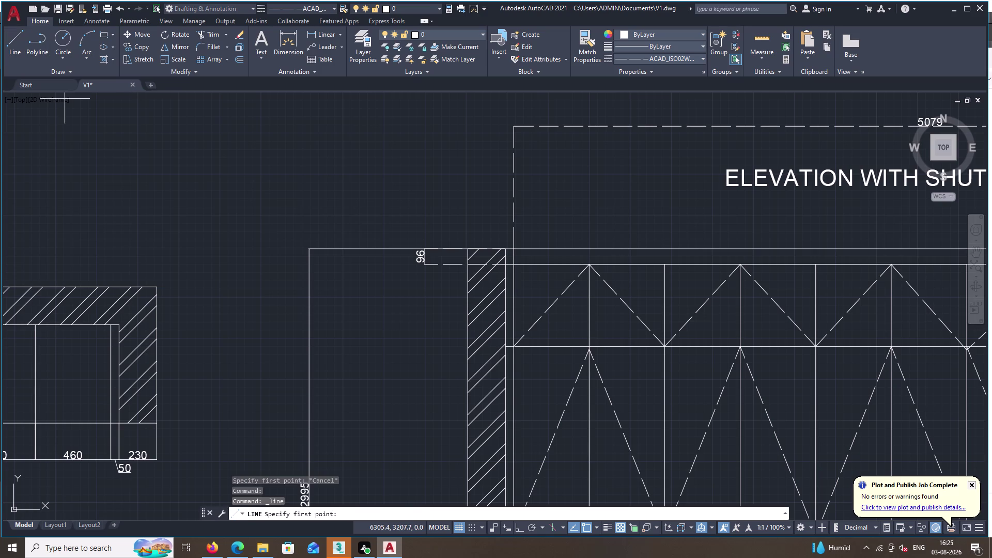
double_click(506, 263)
middle_drag(490, 260, 514, 124)
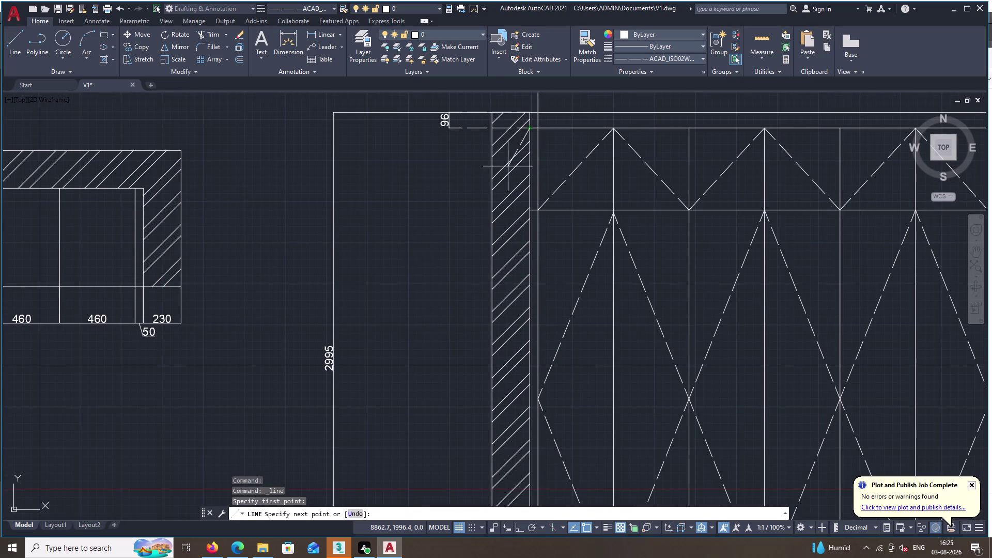
middle_drag(506, 364, 482, 116)
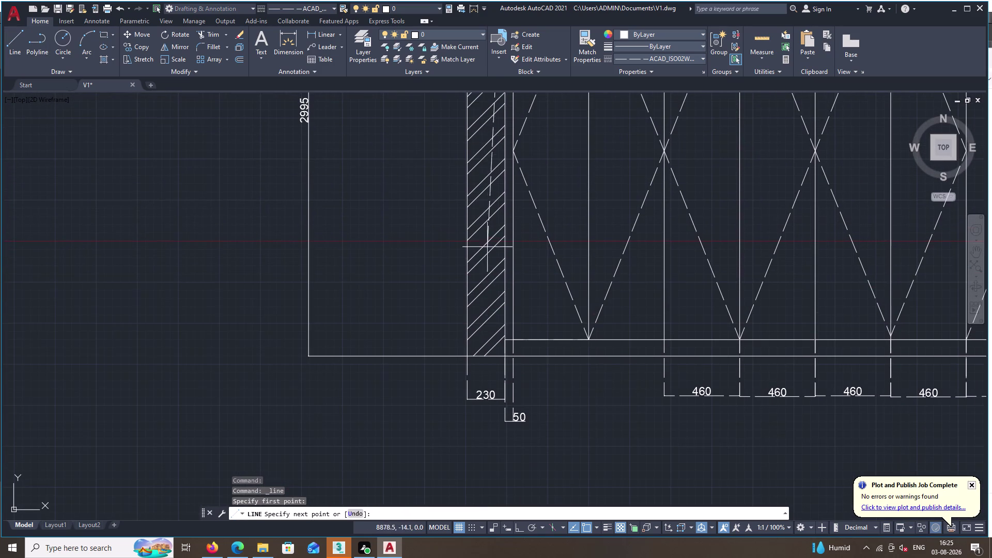
click(506, 342)
drag(506, 342, 491, 340)
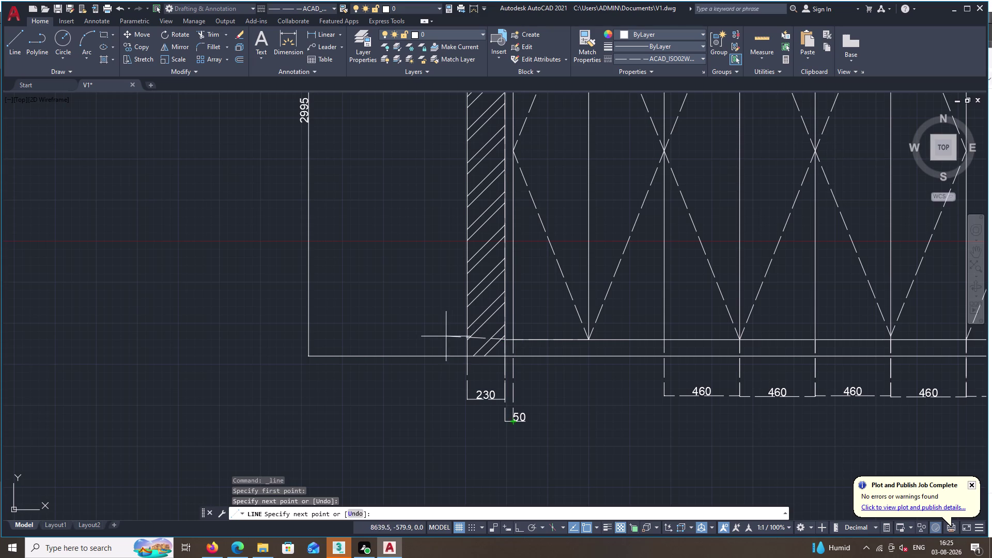
key(Escape)
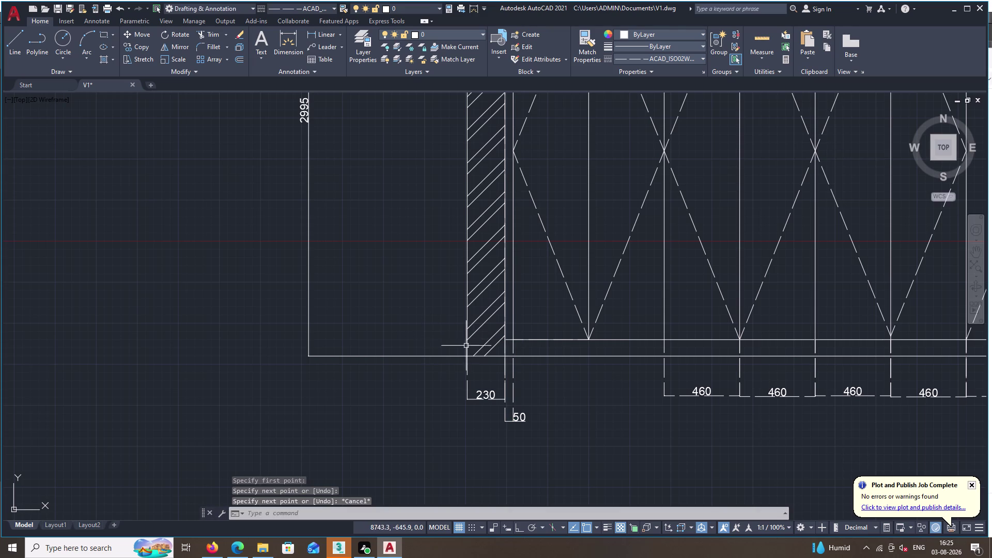
Start another short line at the bottom-left panel corner, then cancel it.
click(18, 35)
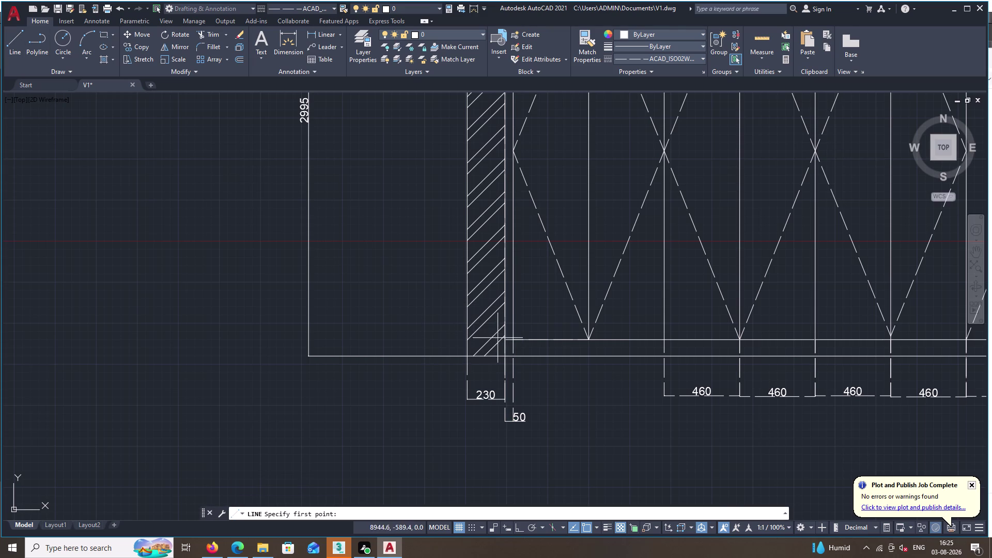
middle_drag(484, 314, 189, 347)
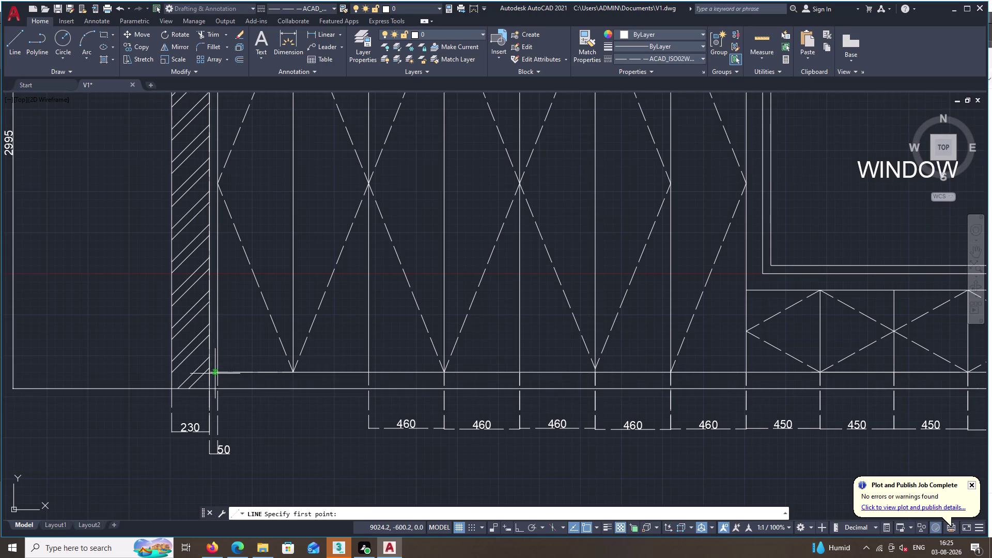
click(208, 374)
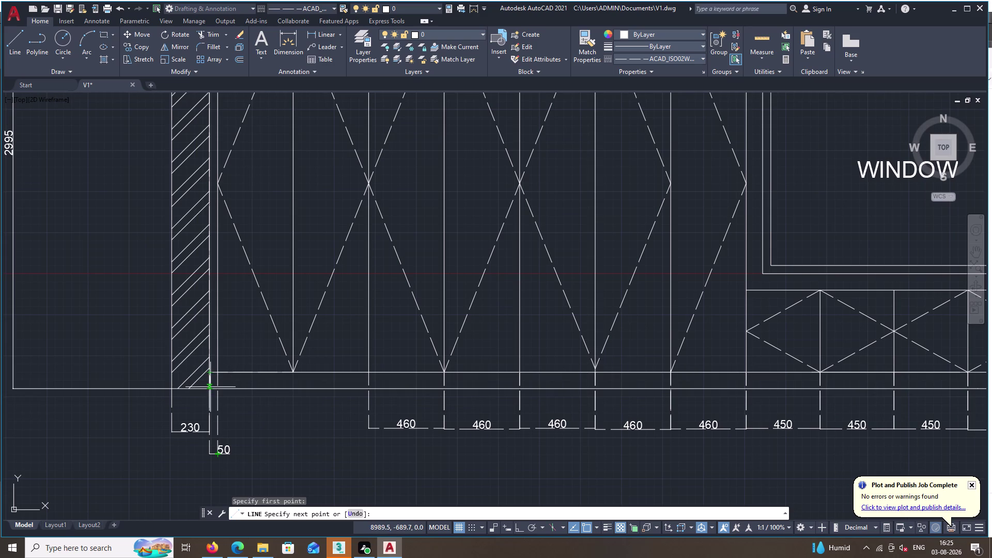
click(209, 390)
drag(209, 390, 194, 388)
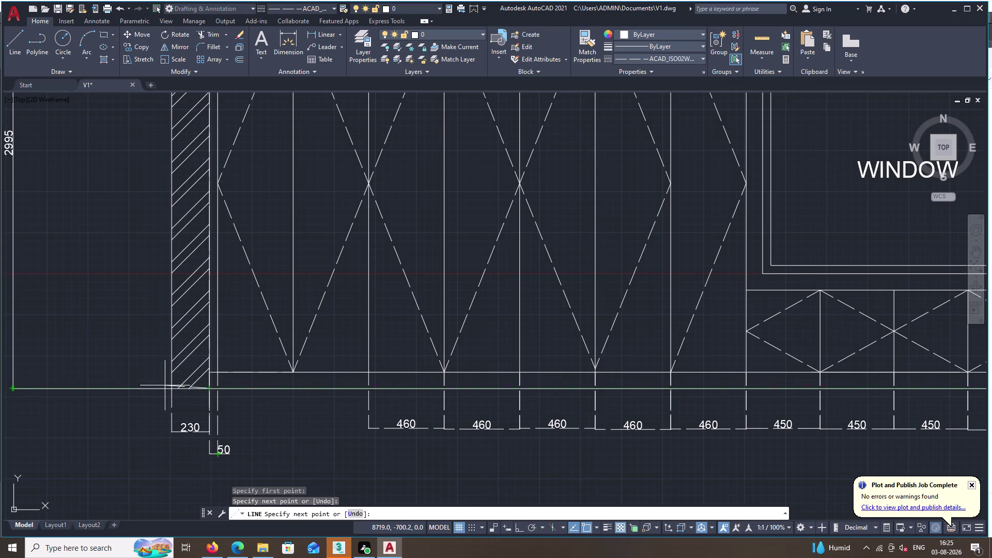
key(Escape)
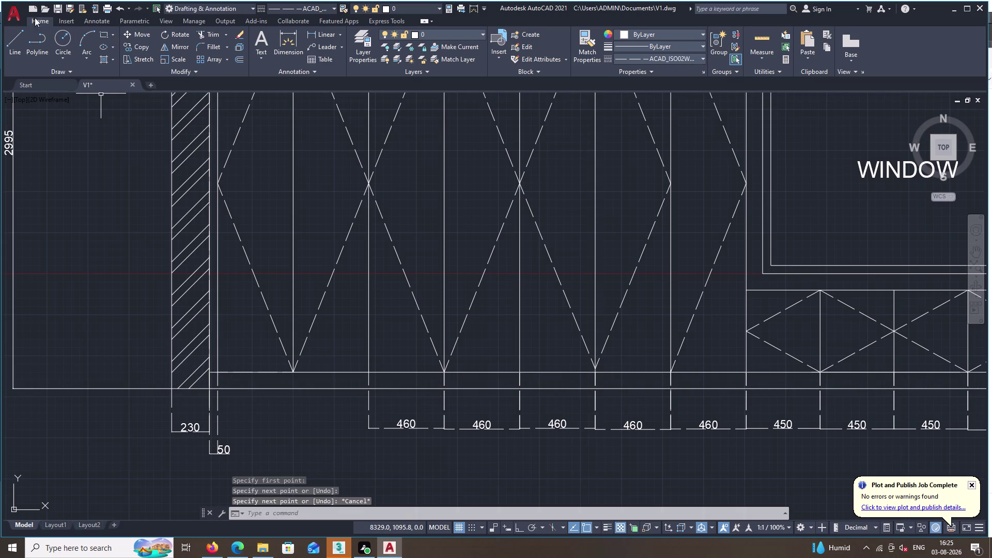
Dimension the bottom band's height as 100, placed left of the lower-left corner.
click(320, 35)
drag(320, 34, 316, 42)
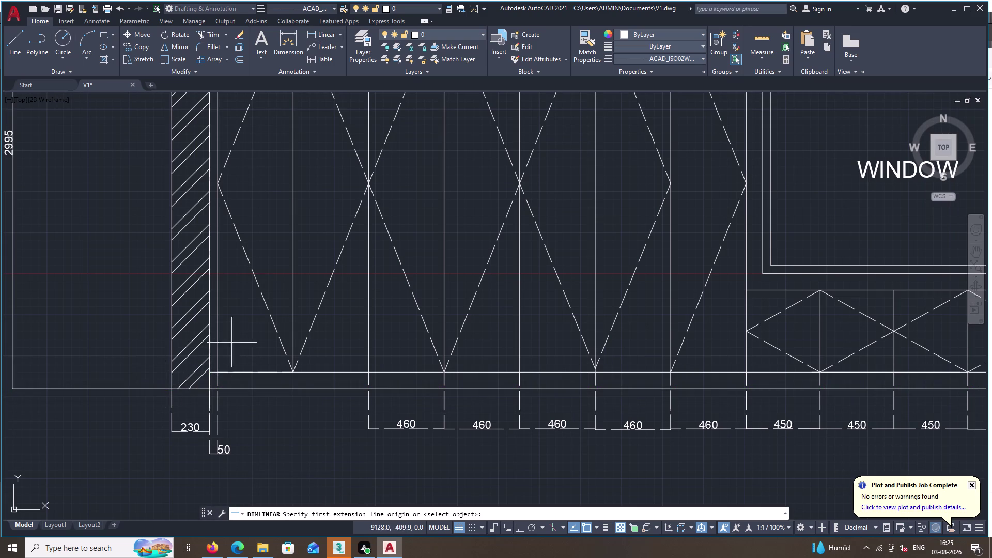
double_click(208, 373)
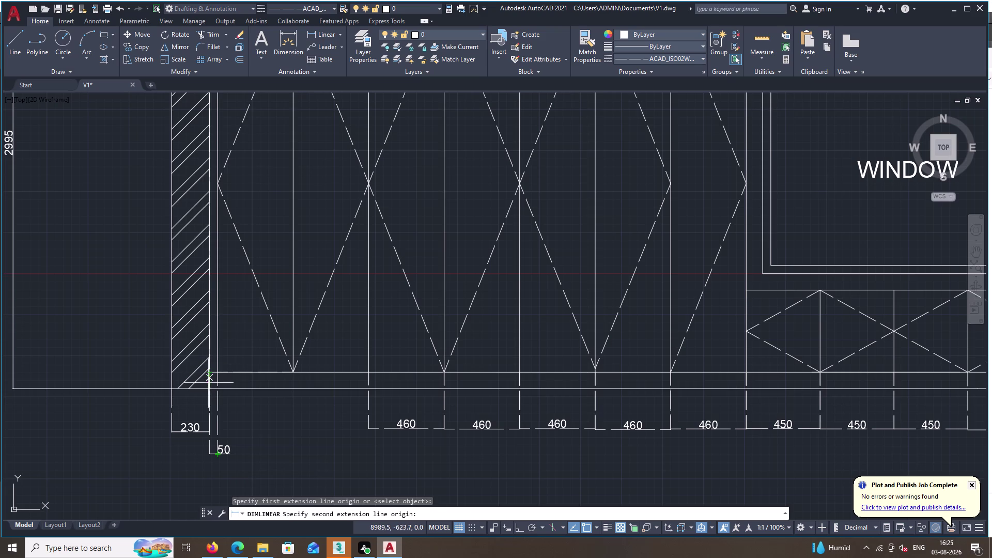
click(208, 389)
drag(208, 388, 150, 385)
click(120, 372)
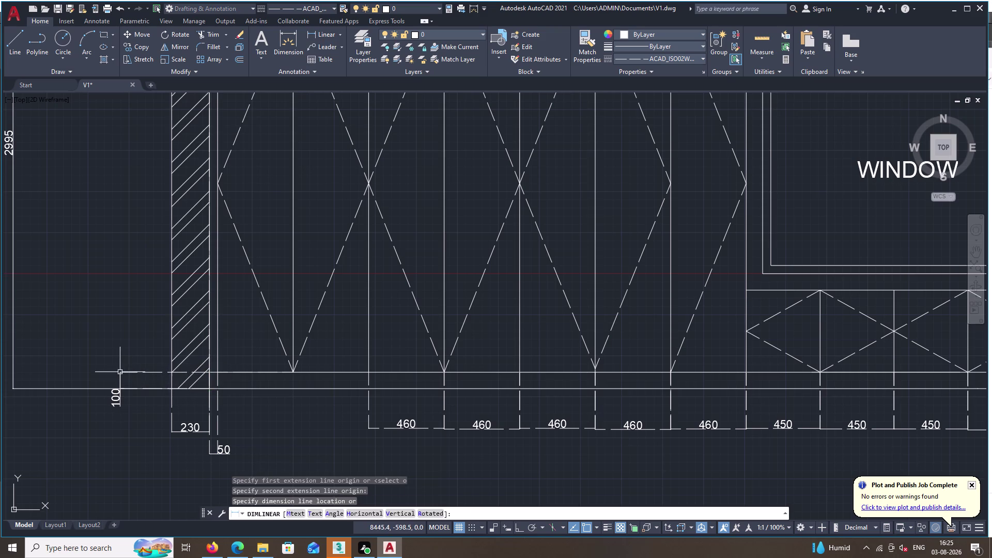
scroll(down, 3)
middle_drag(43, 308, 118, 315)
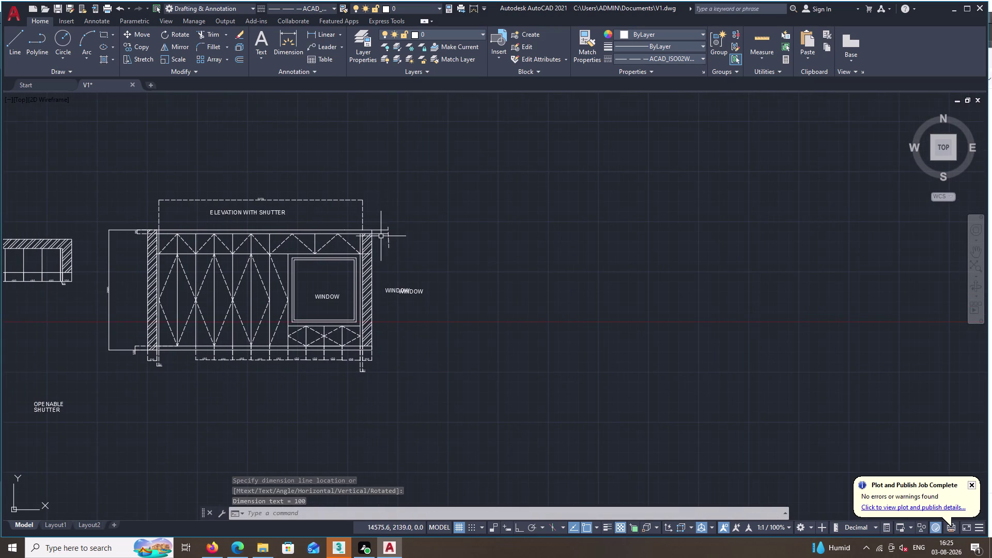
Trim the extra line ends at the wardrobe's top-right corner with TR.
scroll(up, 3)
text(TR)
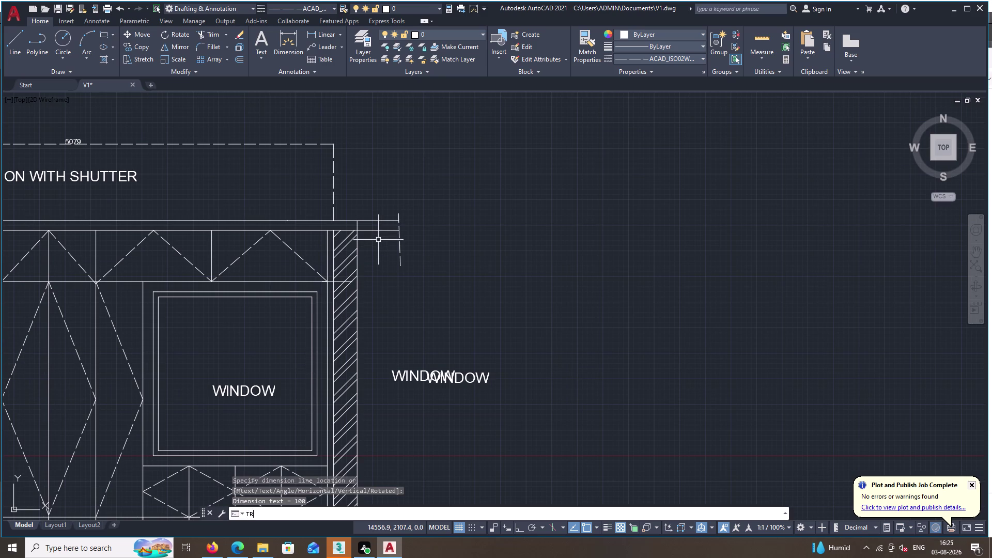
key(space)
double_click(384, 220)
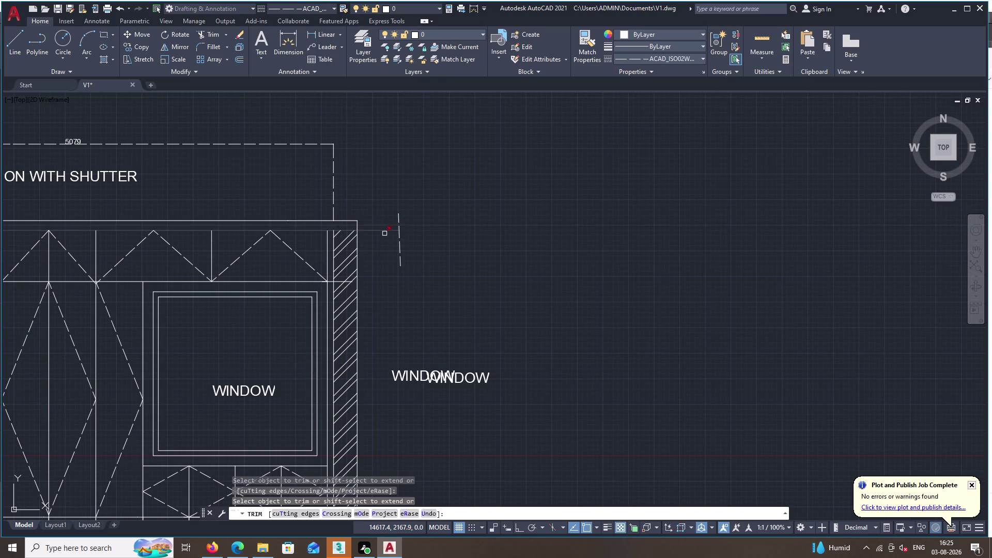
click(385, 233)
click(388, 229)
double_click(400, 236)
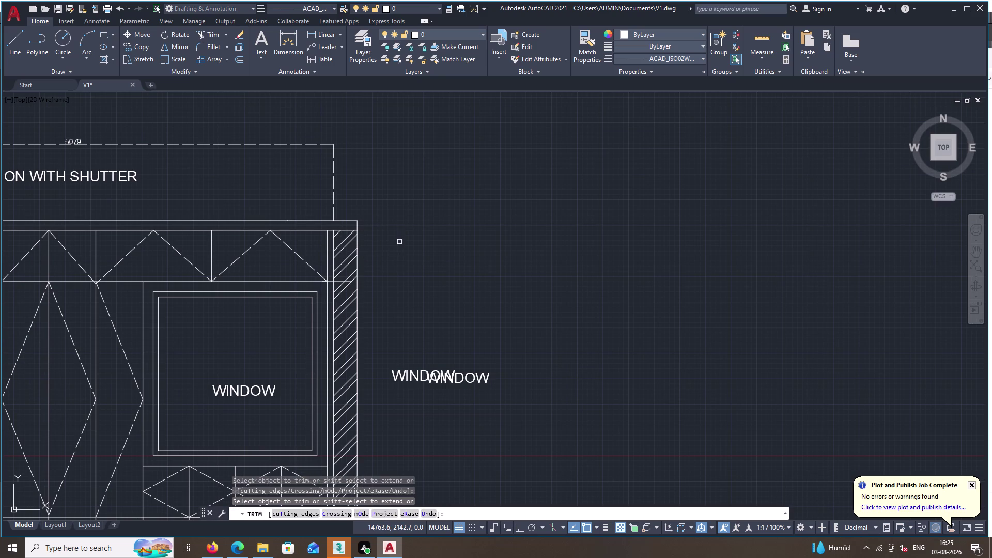
click(416, 373)
double_click(416, 376)
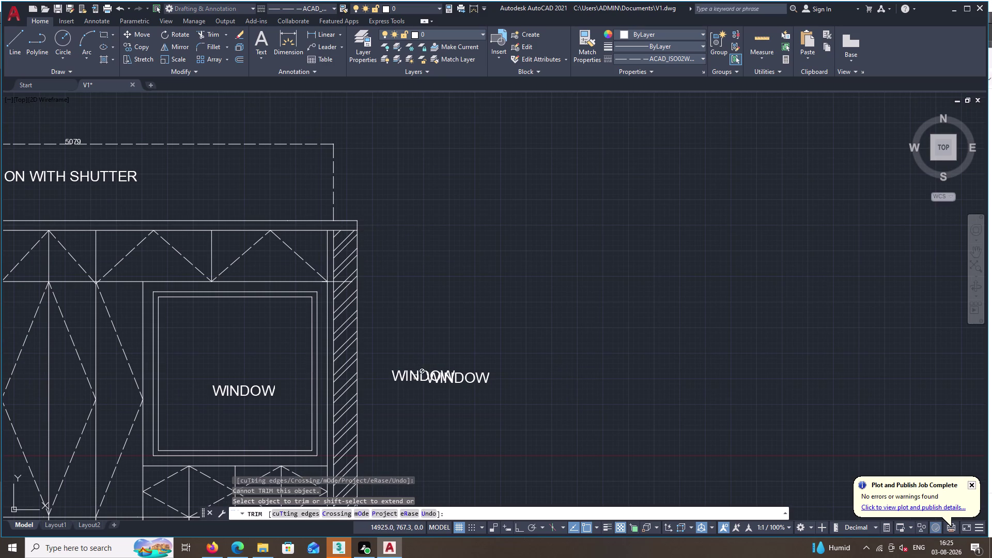
click(416, 378)
double_click(418, 386)
click(417, 379)
key(Escape)
Select and delete the duplicate overlapping WINDOW label.
click(392, 361)
drag(401, 356, 462, 375)
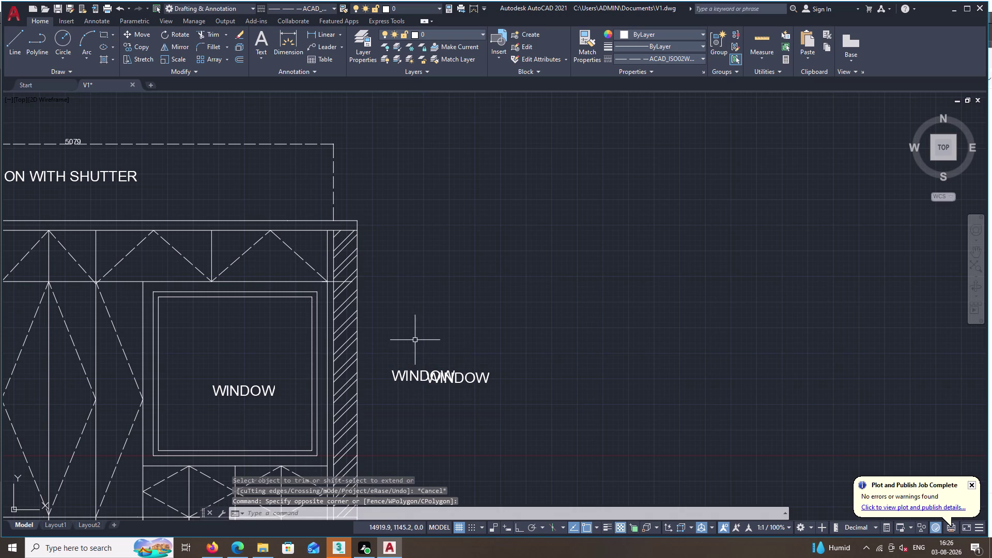
click(381, 340)
drag(396, 333, 421, 327)
drag(444, 334, 456, 412)
click(404, 410)
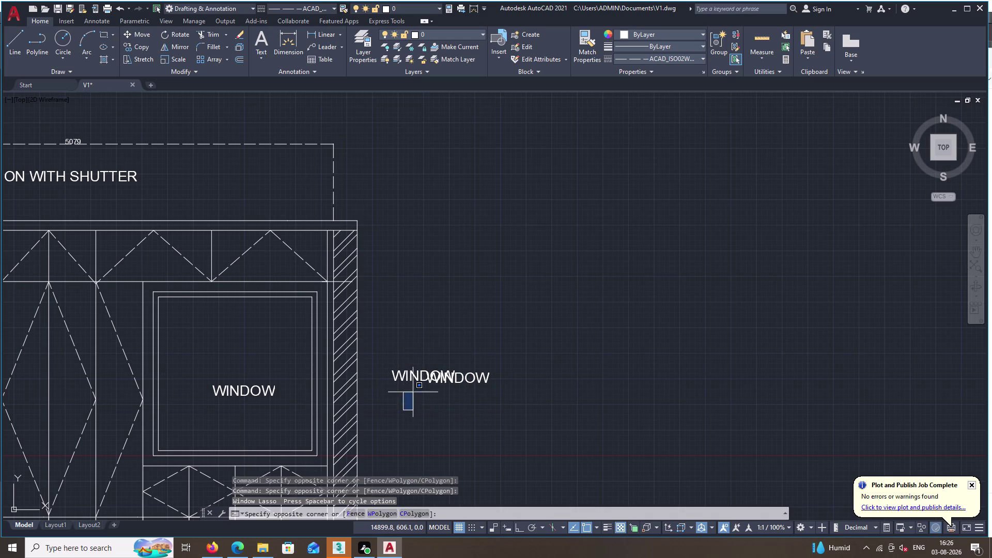
key(Escape)
double_click(418, 375)
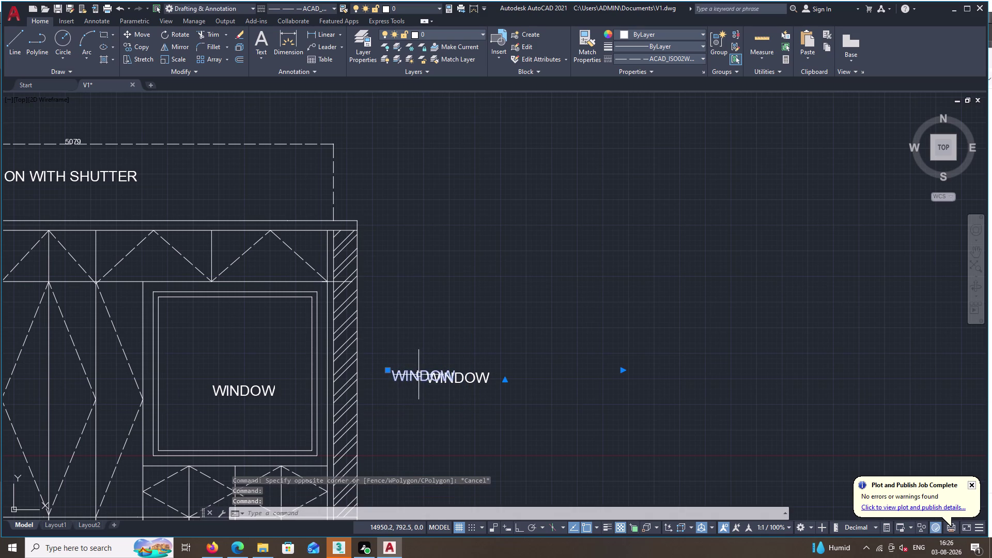
key(Delete)
Erase the letters of the remaining stray WINDOW label in the text editor.
double_click(438, 378)
key(Delete)
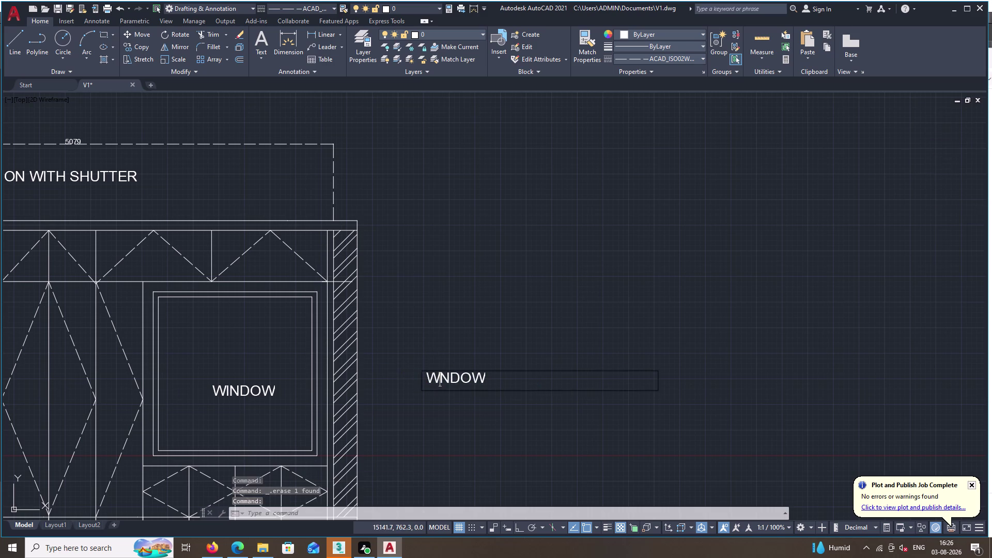
key(Delete)
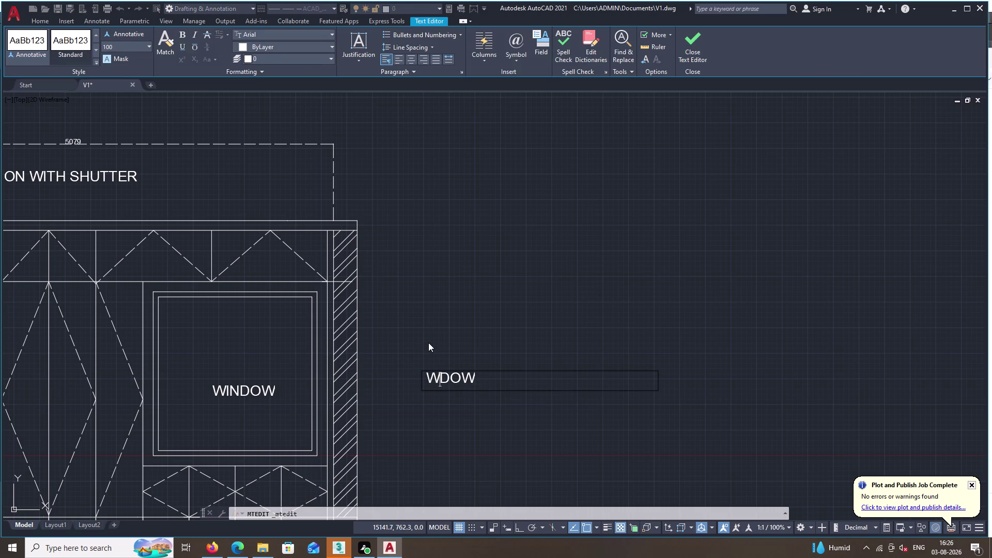
key(BackSpace)
key(BackSpace)
key(BackSpace)
key(BackSpace)
key(BackSpace)
key(Delete)
key(Delete)
key(Delete)
key(Delete)
key(Escape)
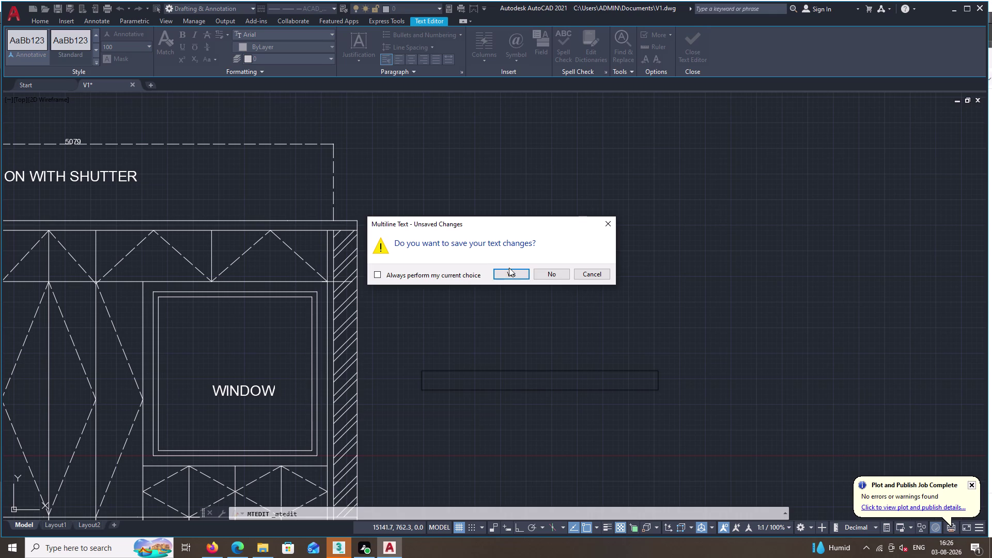
Discard the unsaved text edit and delete the stray WINDOW label.
double_click(510, 274)
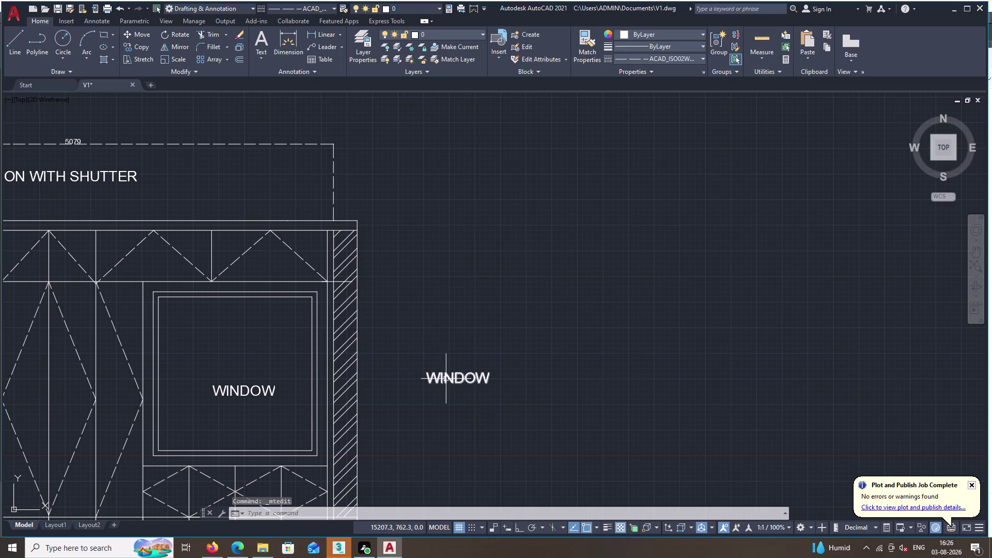
click(446, 379)
key(Delete)
Bring the OPENABLE SHUTTER label into view and start the COPY (CO) command.
middle_drag(380, 379, 454, 269)
scroll(down, 3)
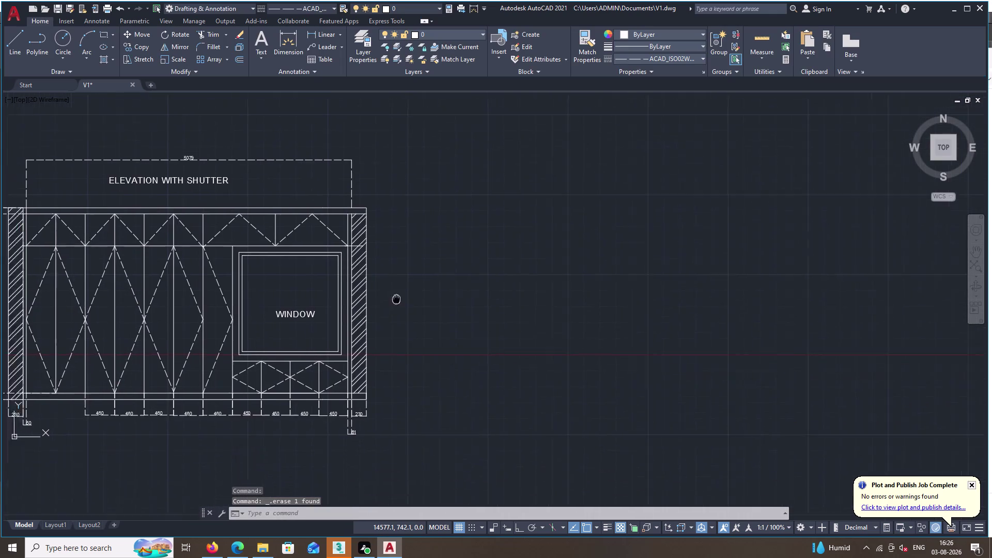
middle_drag(455, 269, 625, 260)
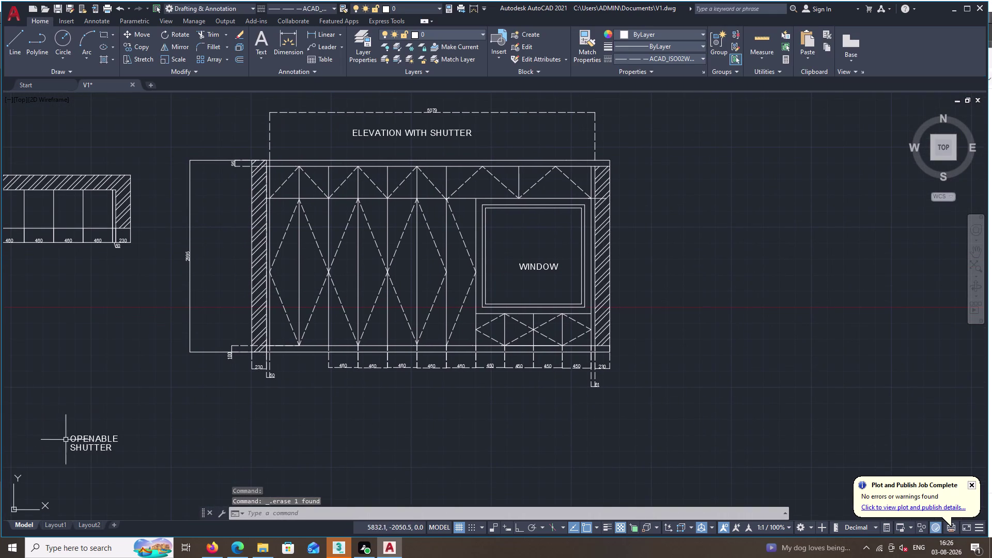
key(c)
key(o)
key(space)
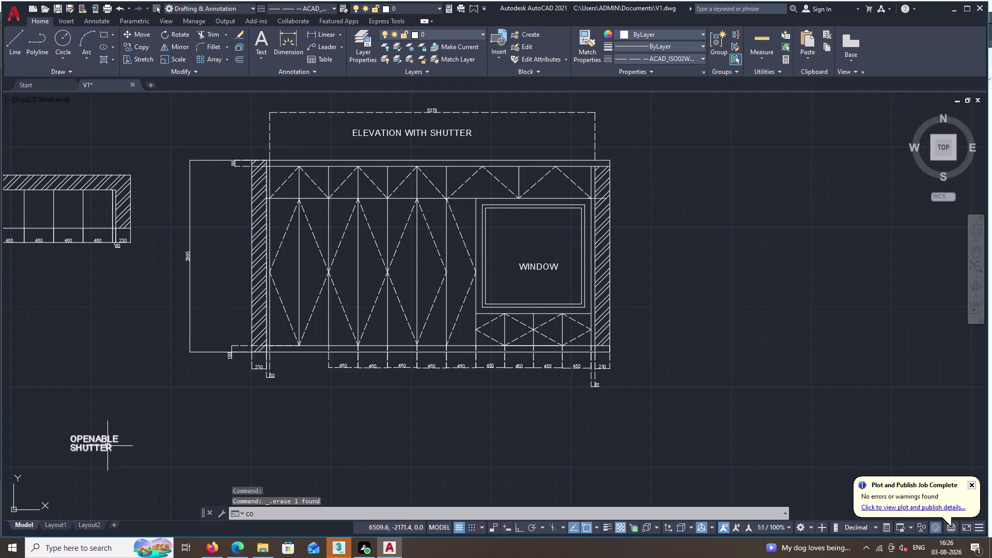
Copy the OPENABLE SHUTTER label into the three left shutter panels and below the dimensions.
double_click(96, 446)
right_click(86, 450)
click(85, 449)
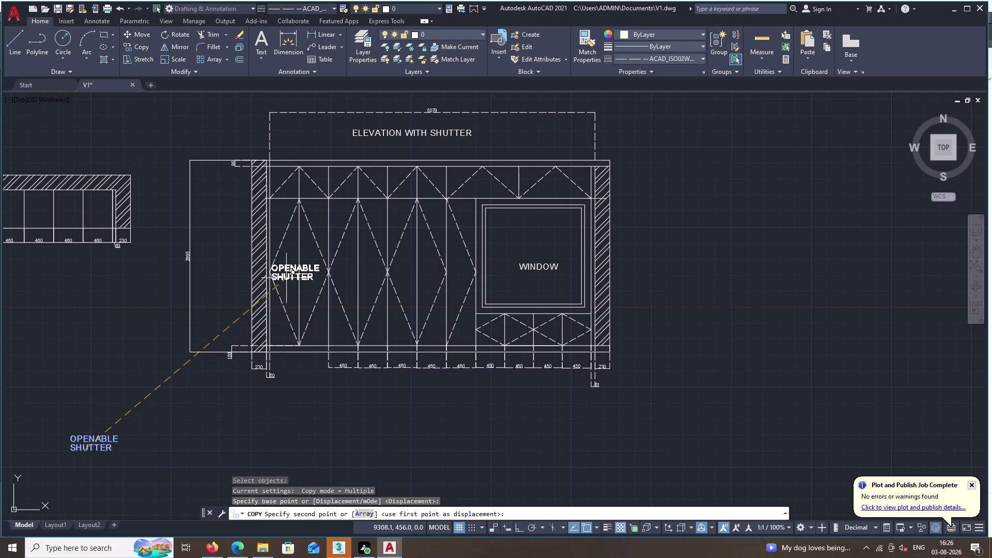
click(290, 278)
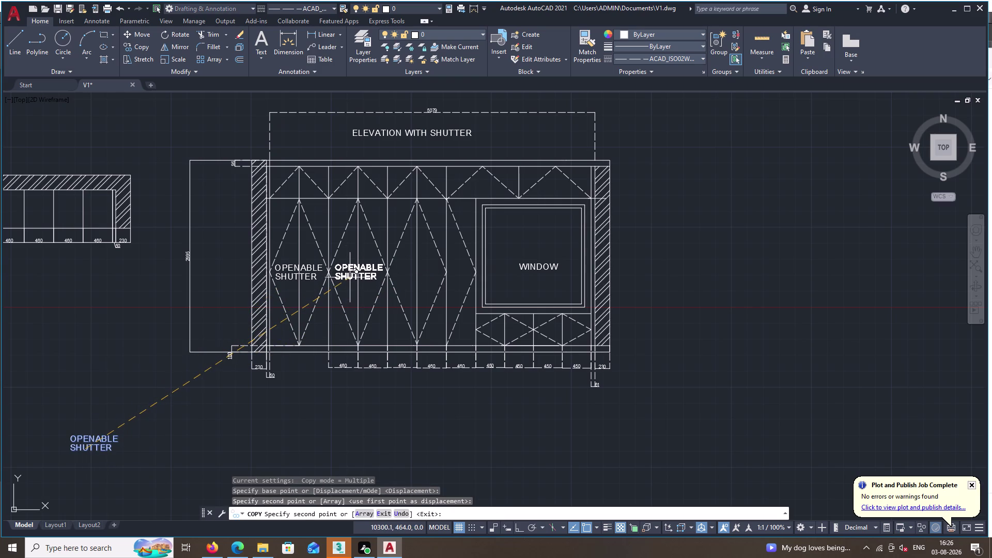
click(350, 278)
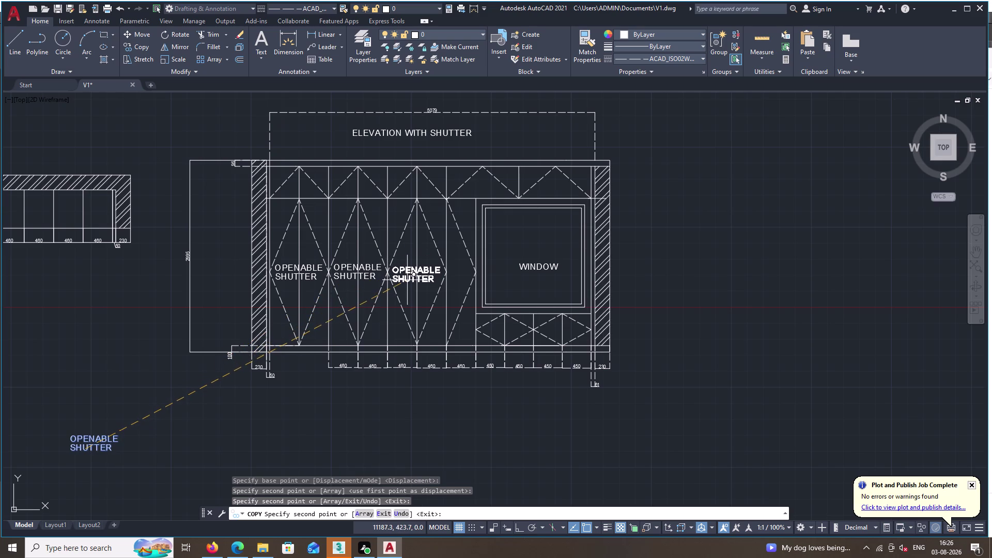
click(407, 281)
middle_drag(391, 284, 208, 272)
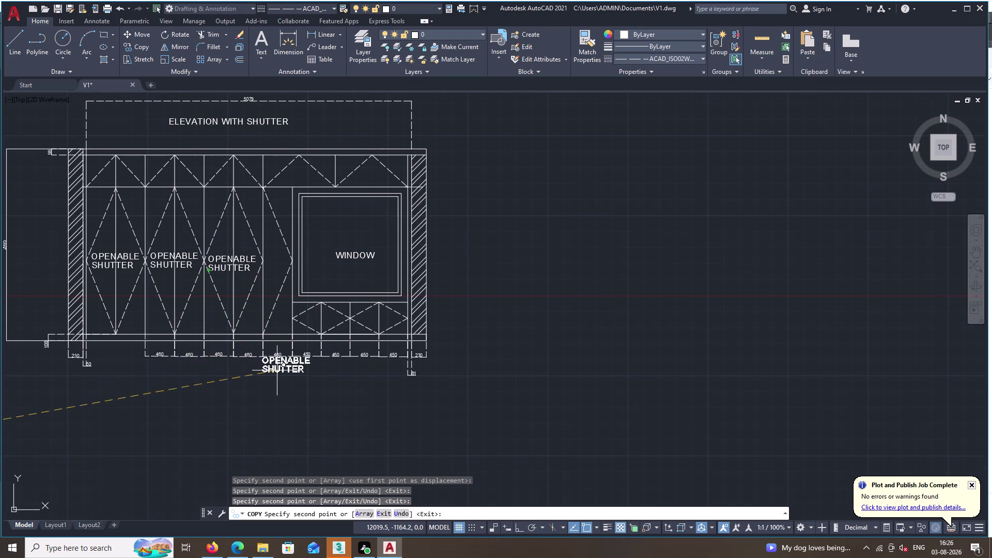
click(281, 388)
key(Escape)
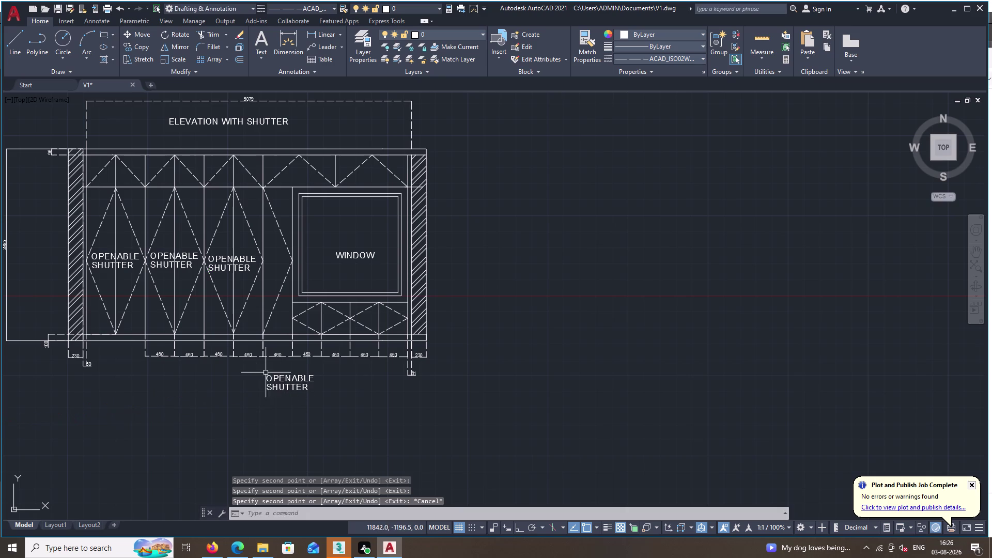
Set the text height of the label below the elevation to 50.
double_click(272, 389)
right_click(269, 387)
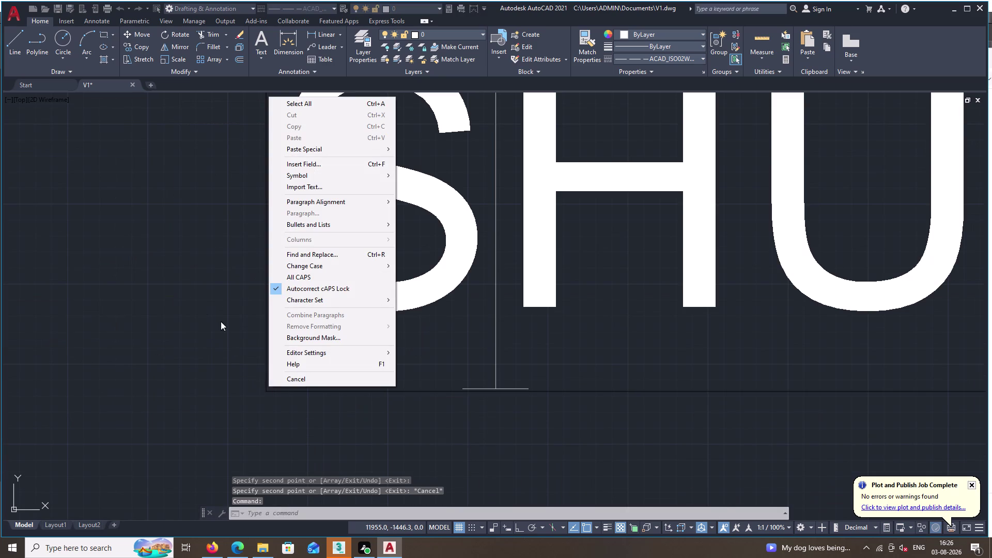
key(Escape)
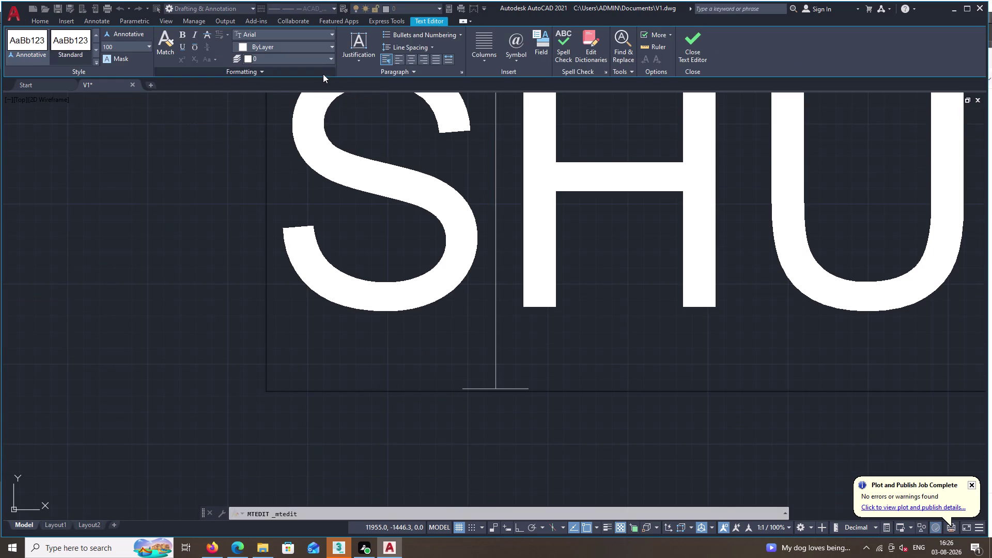
click(321, 137)
double_click(319, 130)
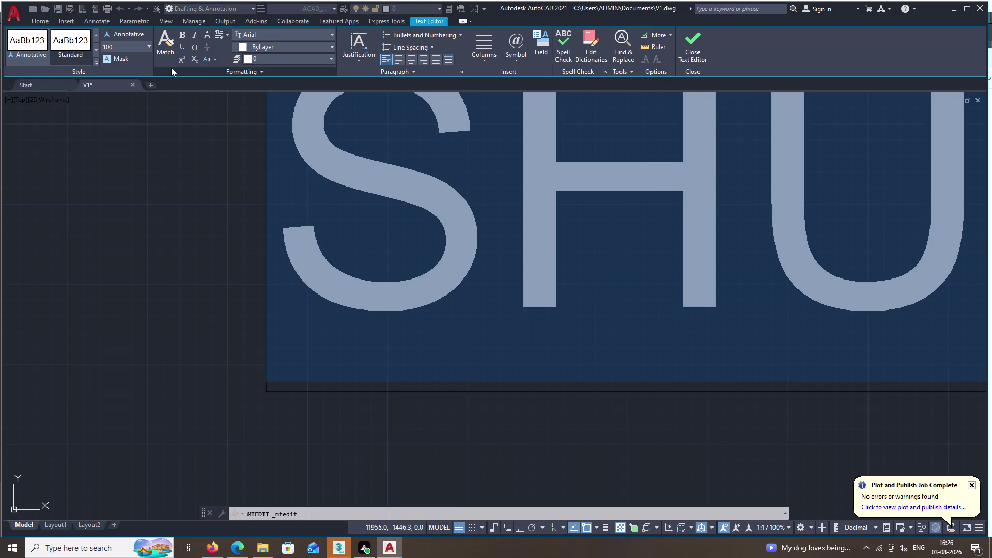
triple_click(113, 46)
key(BackSpace)
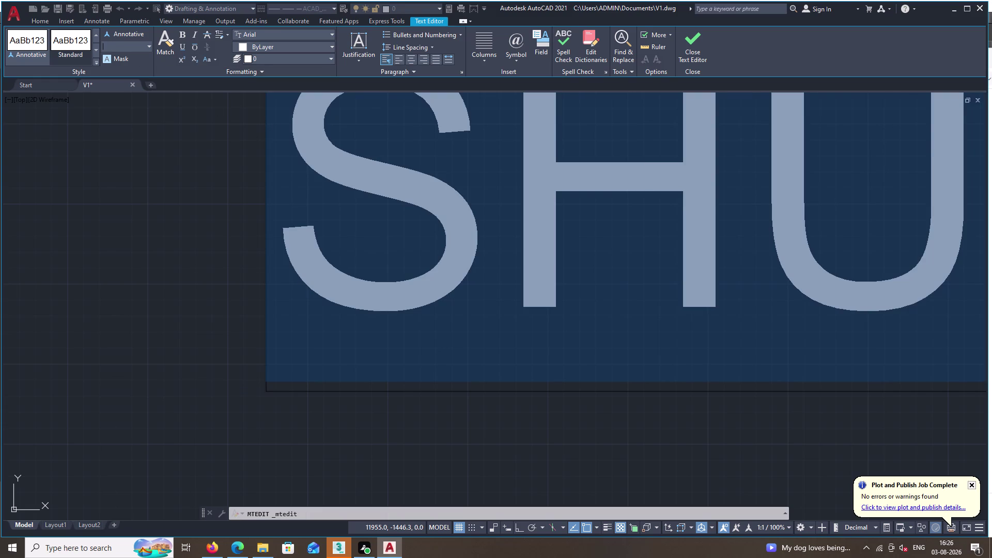
text(50)
key(space)
click(114, 118)
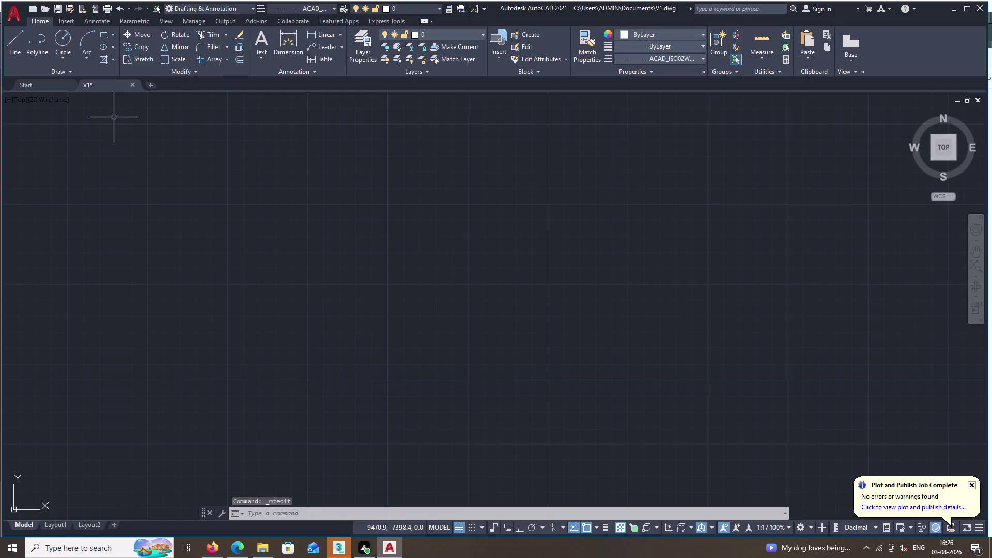
Reopen the OPENABLE SHUTTER label below the elevation for text editing.
scroll(down, 3)
scroll(down, 3)
scroll(down, 3)
scroll(up, 3)
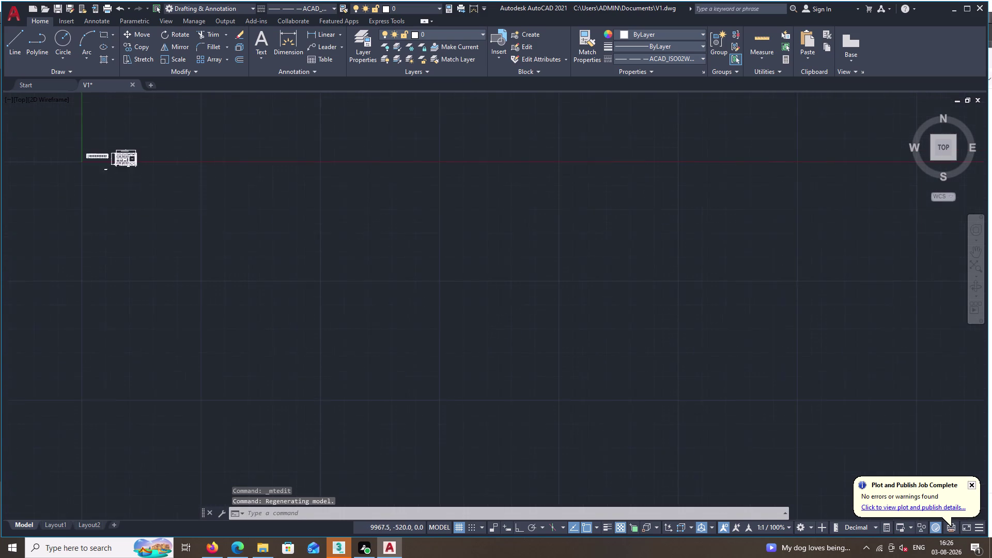
scroll(up, 3)
scroll(up, 3)
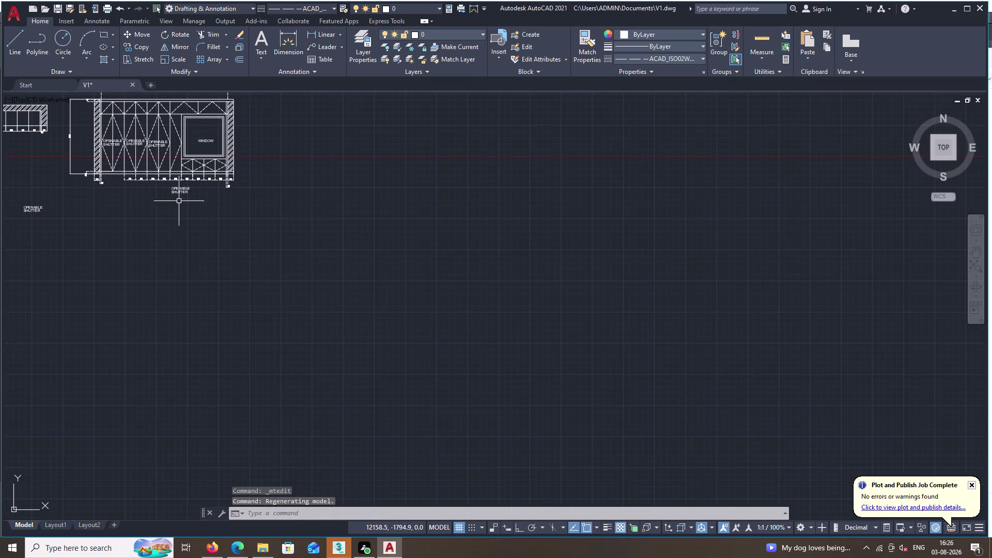
click(178, 190)
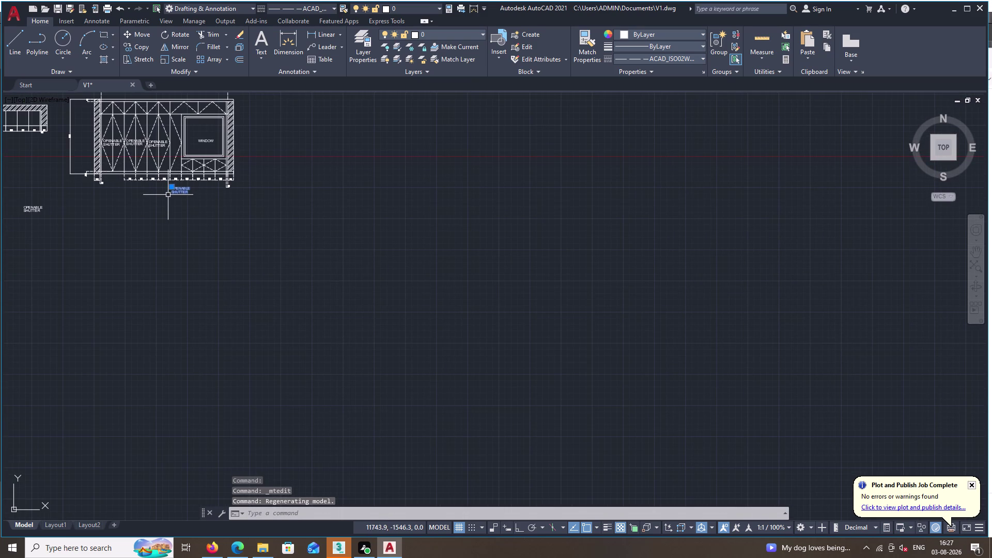
right_click(168, 195)
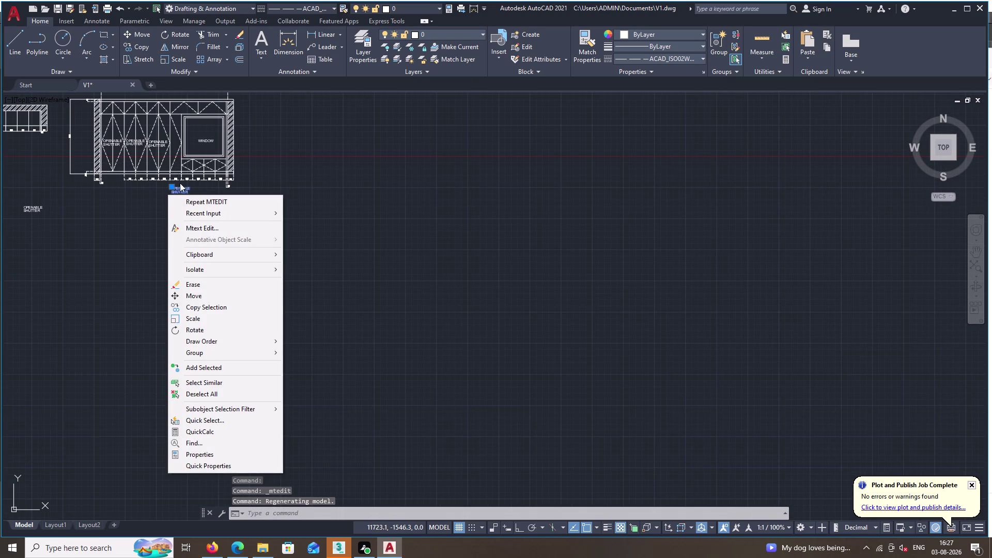
key(space)
click(182, 187)
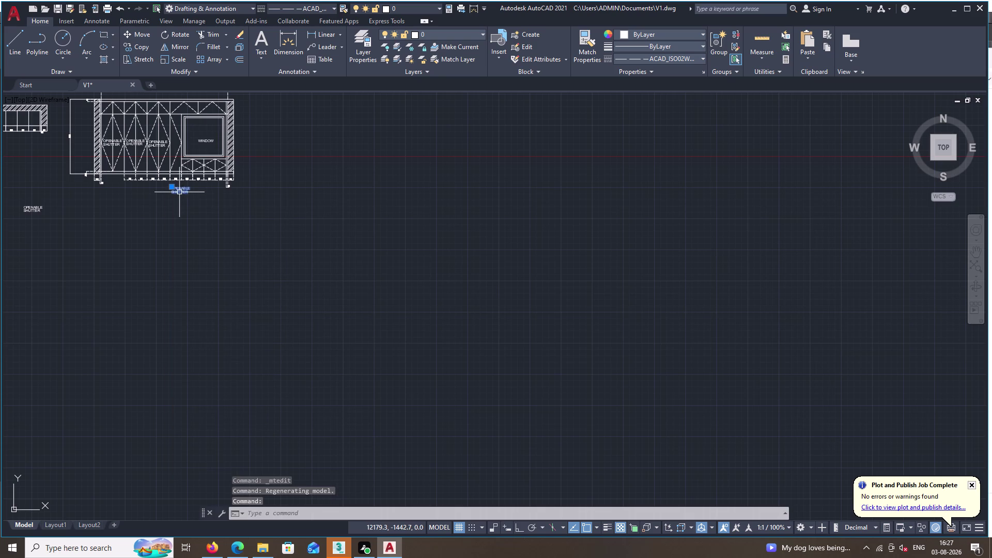
click(180, 192)
key(space)
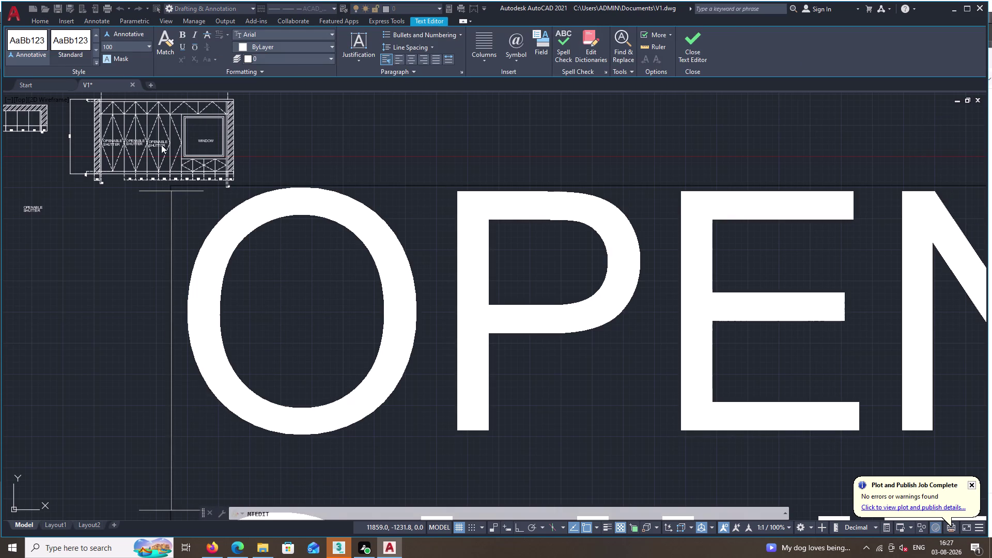
Set the word OPENABLE to text height 50.
click(241, 216)
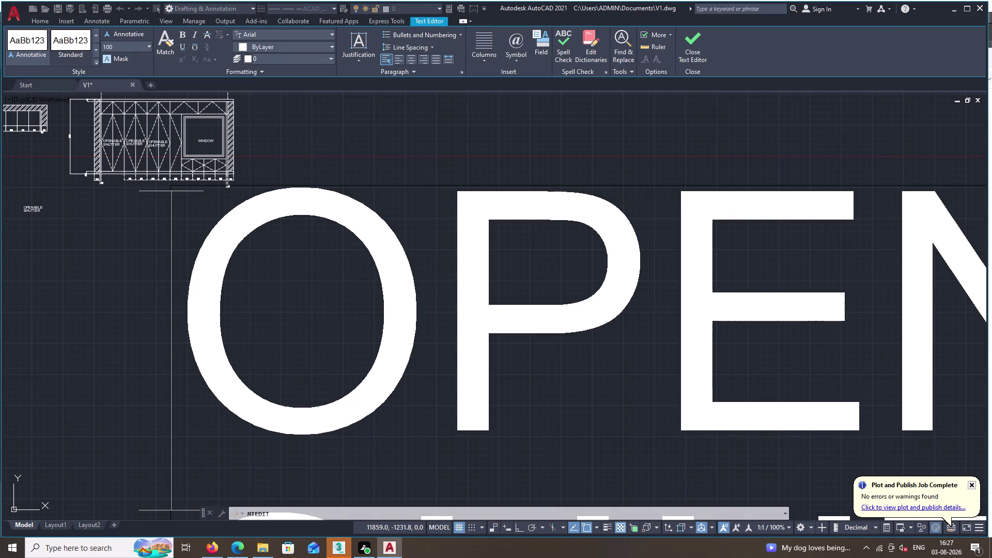
double_click(260, 237)
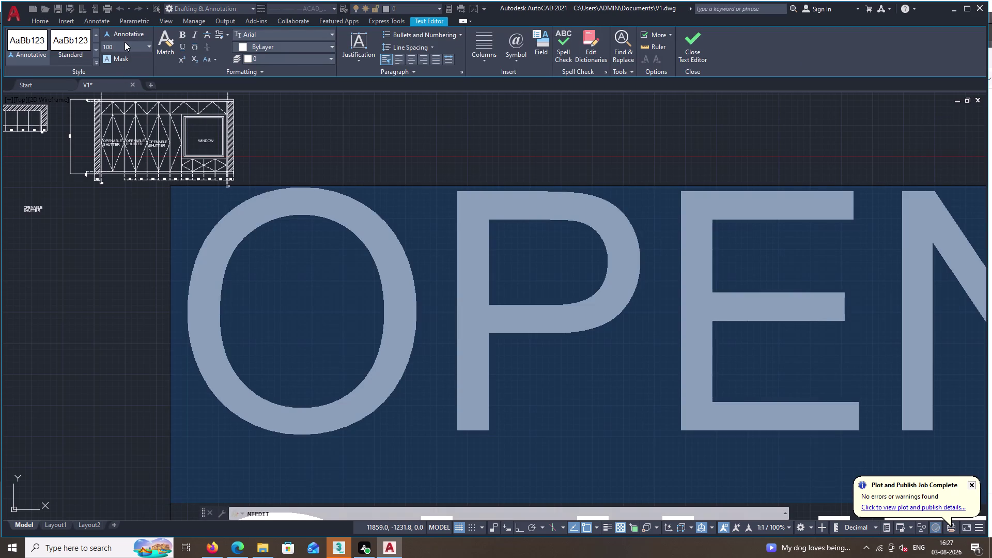
click(126, 43)
key(BackSpace)
text(50)
key(Return)
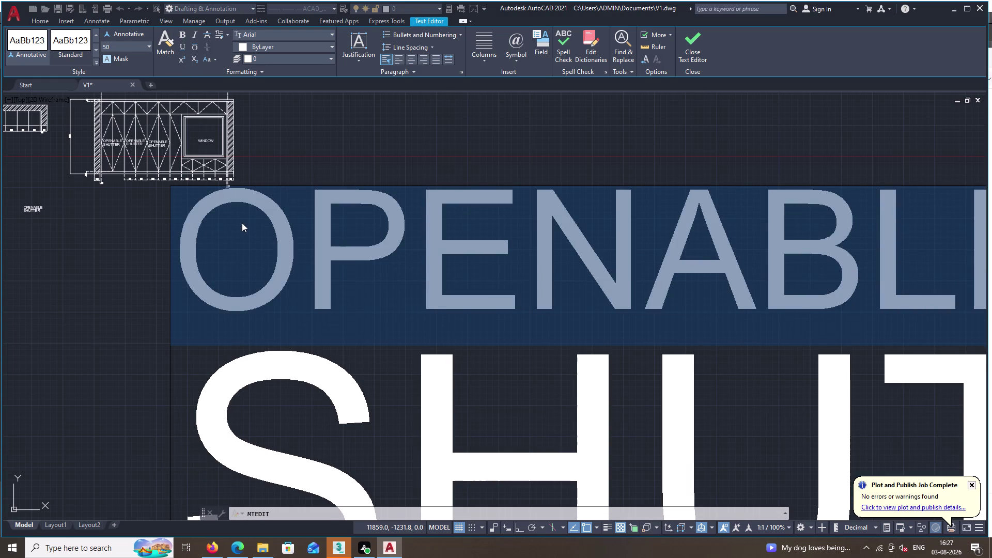
Erase the mistyped letters in front of SHUTTER.
scroll(down, 3)
scroll(down, 3)
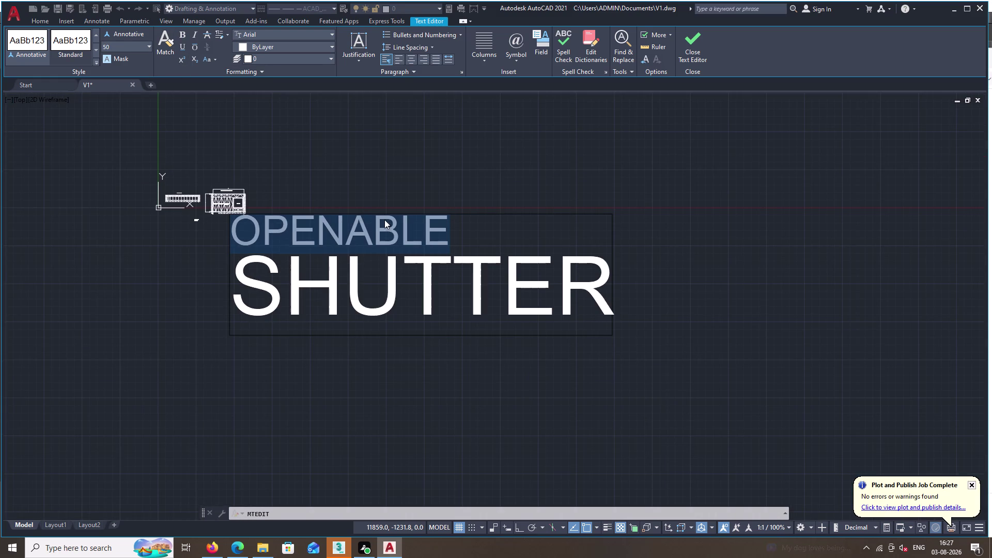
double_click(449, 229)
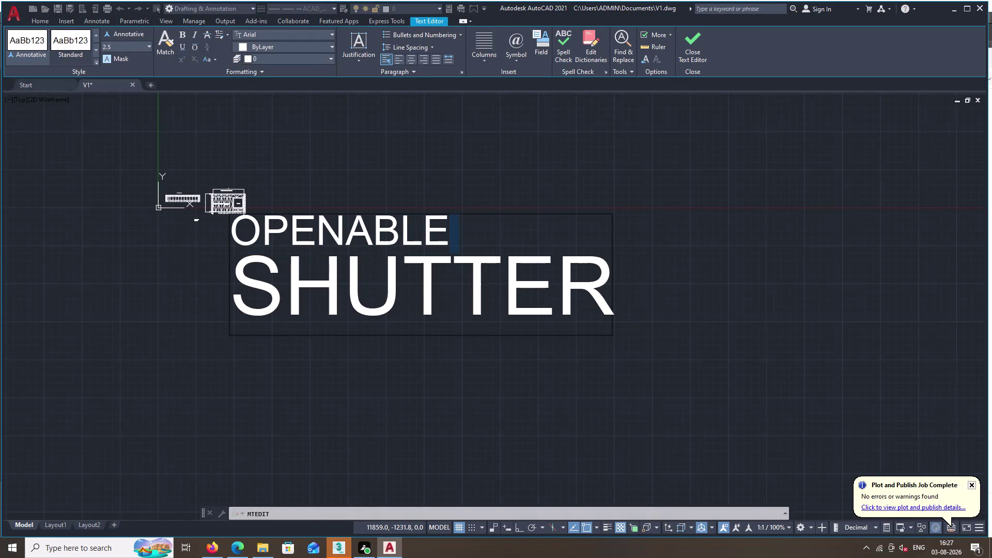
key(s)
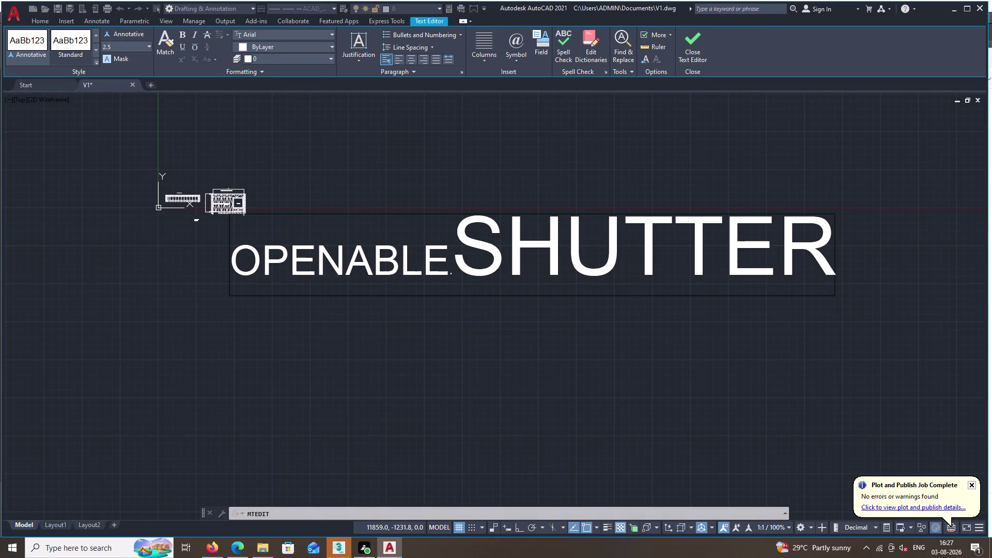
text(HU)
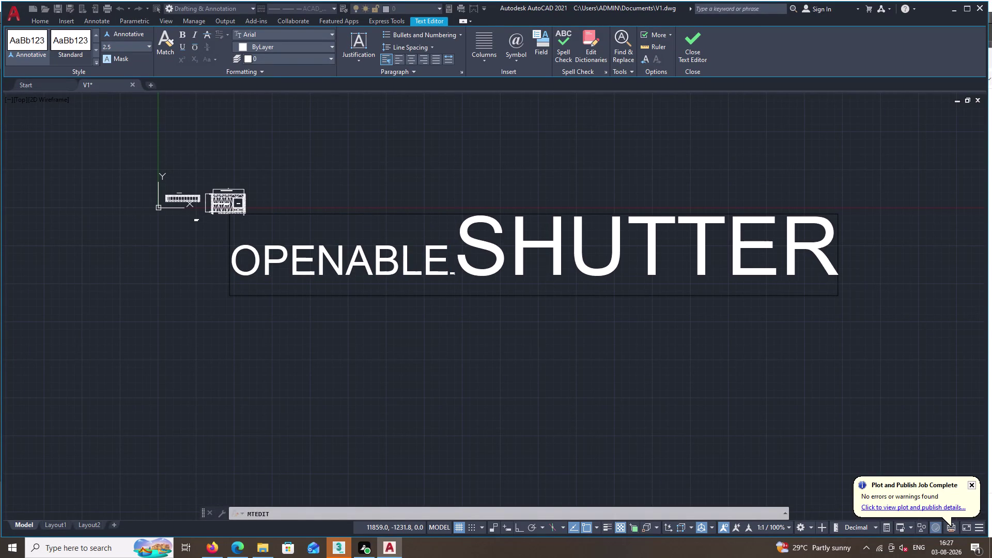
key(BackSpace)
key(BackSpace)
key(BackSpace)
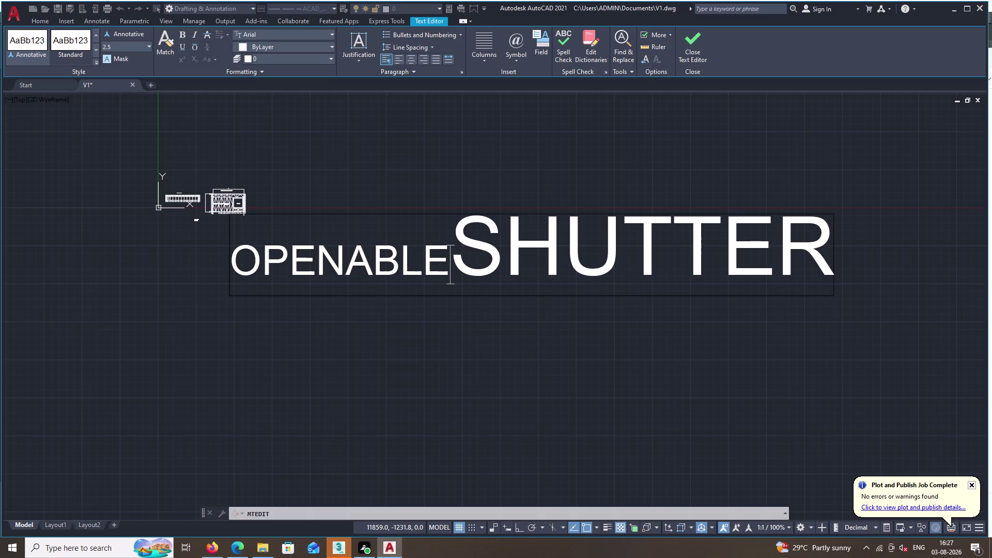
key(BackSpace)
key(BackSpace)
key(BackSpace)
key(BackSpace)
key(BackSpace)
key(BackSpace)
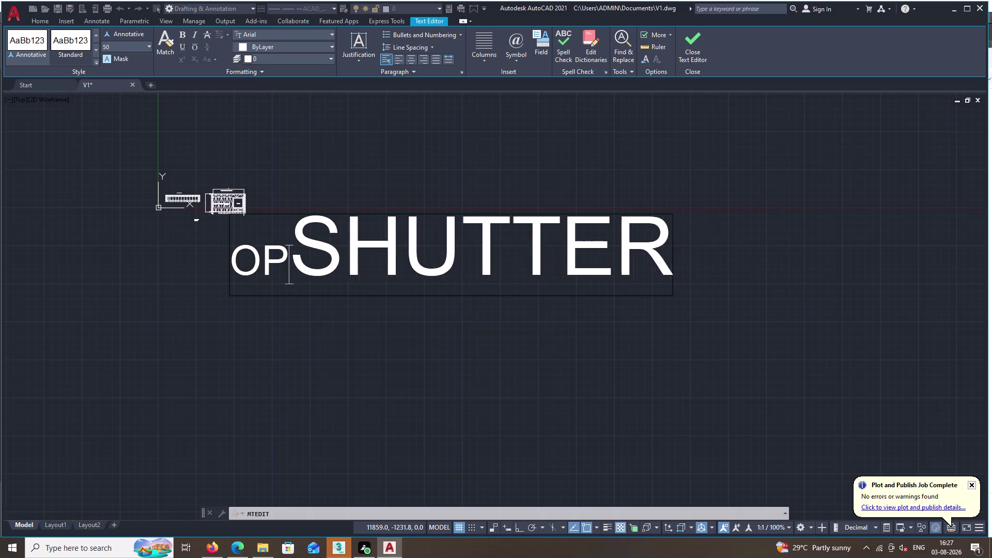
key(BackSpace)
key(BackSpace)
Type 'OPENABLE SHUTTER' into the label.
text(O)
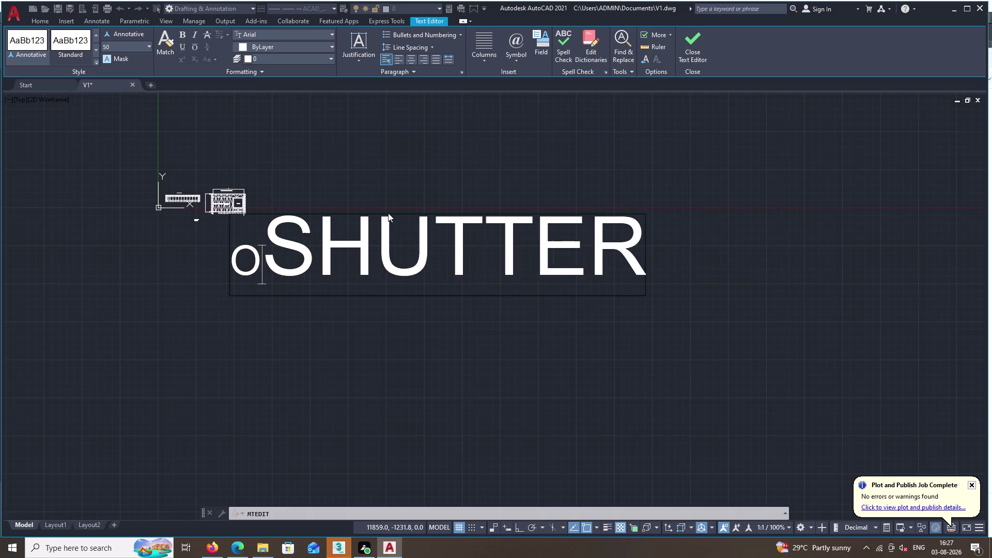
text(PE)
text(N)
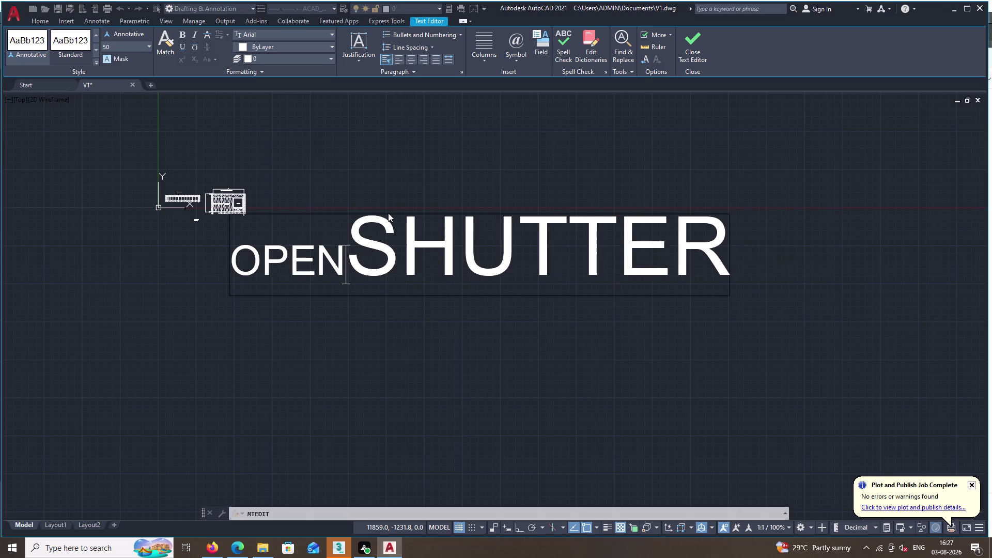
text(ABLE)
key(space)
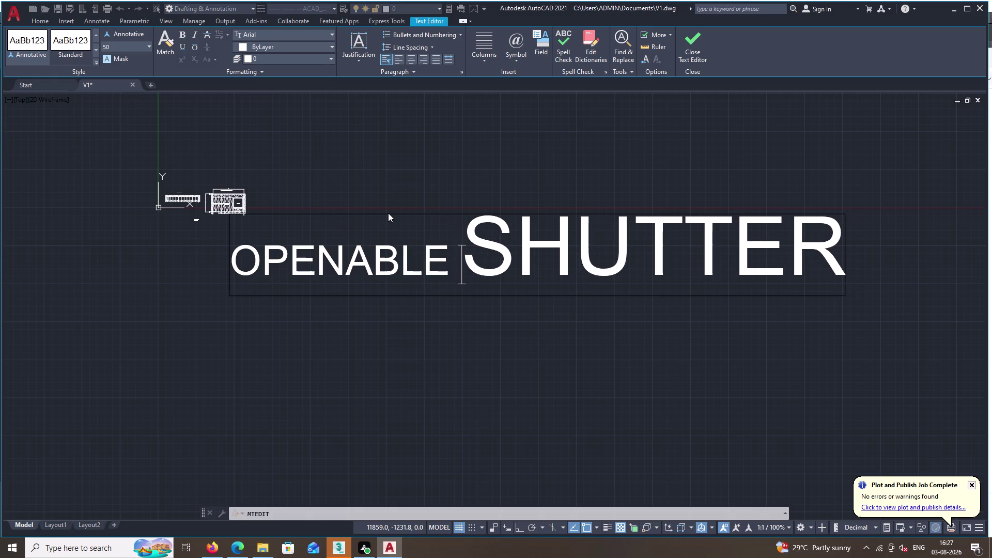
text(SHUTT)
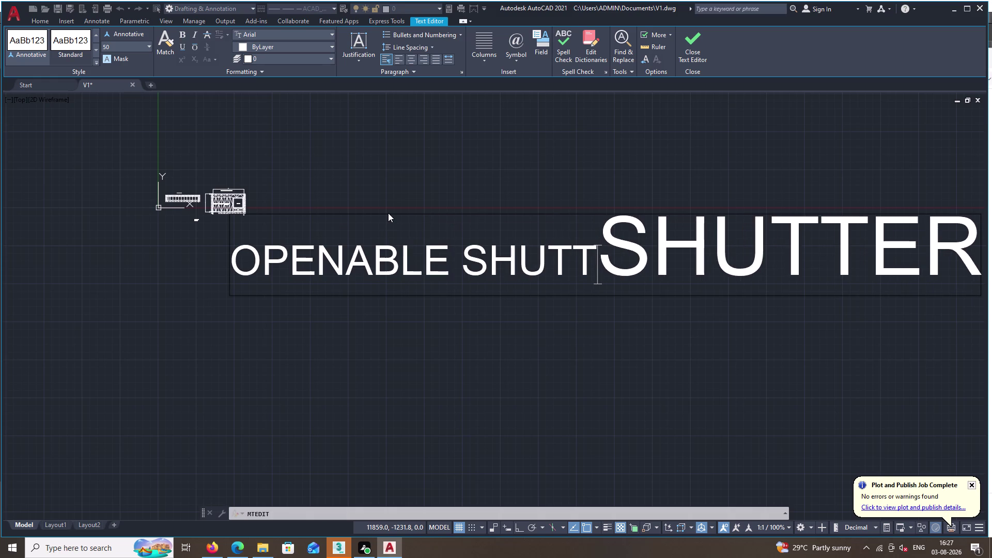
text(ER)
key(space)
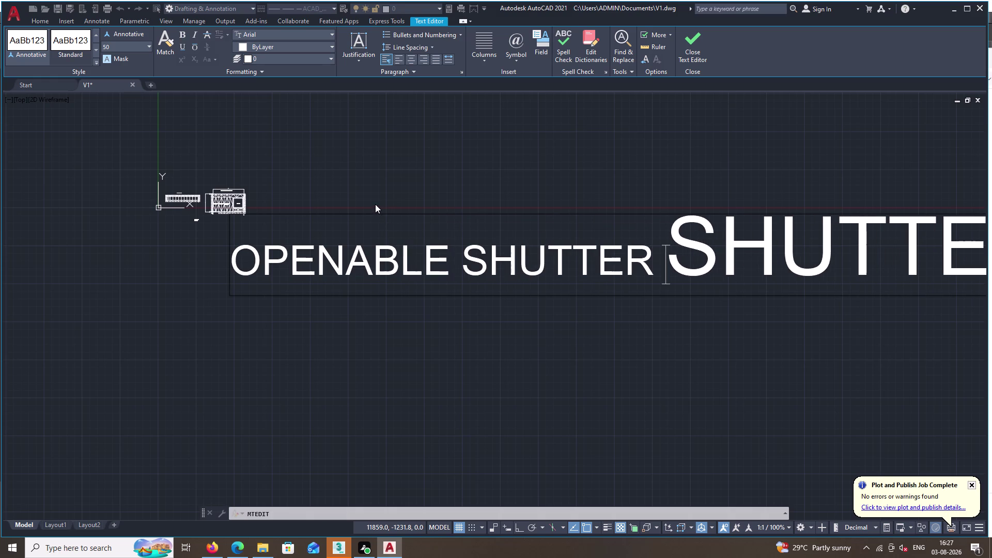
Delete the oversized duplicate SHUTTER word and exit the text.
middle_drag(391, 202, 0, 291)
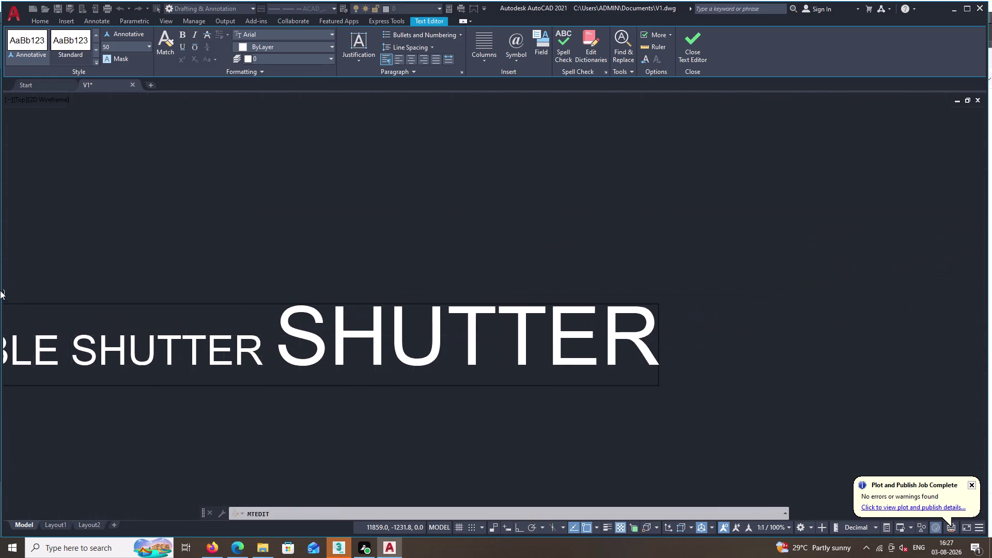
double_click(653, 337)
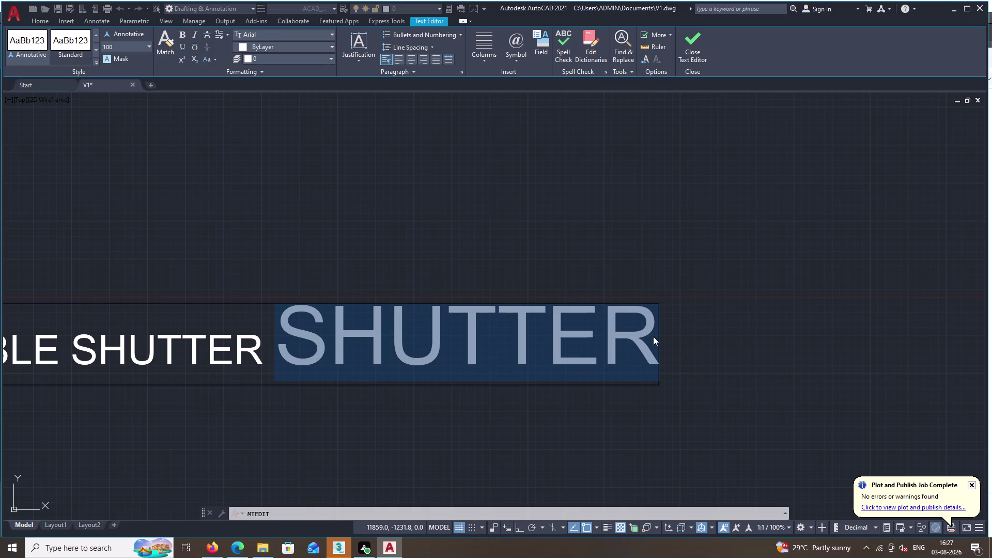
key(Delete)
click(415, 411)
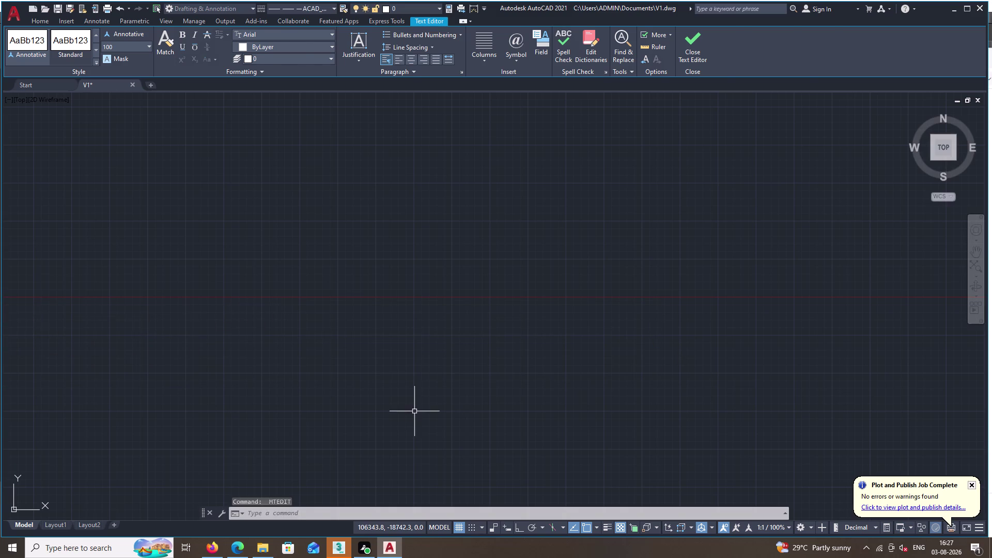
Reopen the label and remove the word OPENABLE.
scroll(down, 3)
scroll(up, 3)
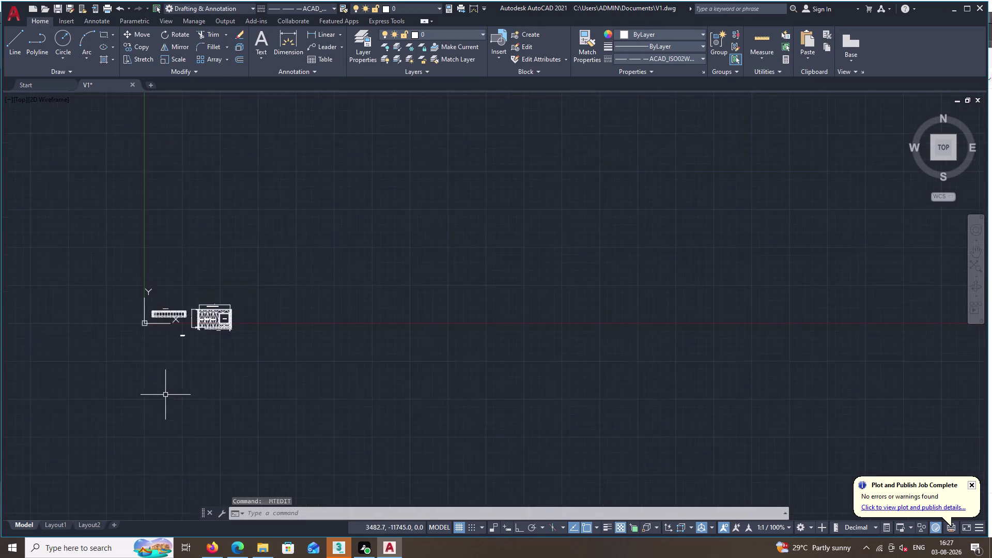
scroll(up, 3)
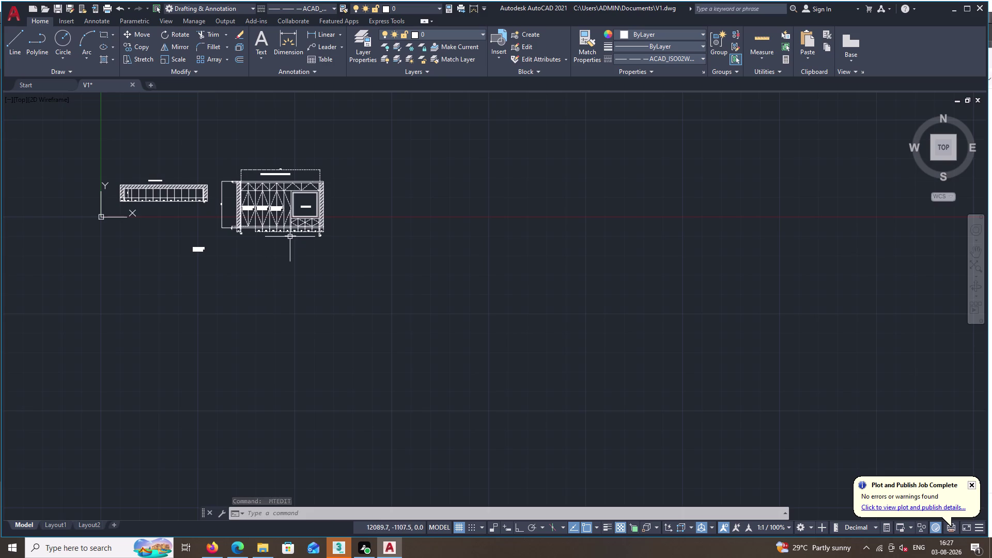
triple_click(290, 237)
click(290, 236)
scroll(down, 3)
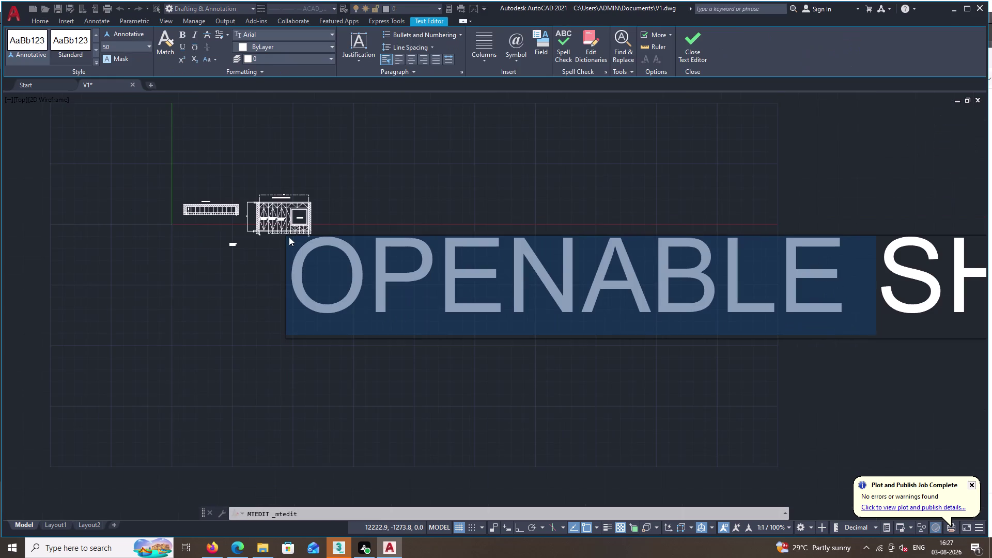
middle_drag(439, 289, 320, 274)
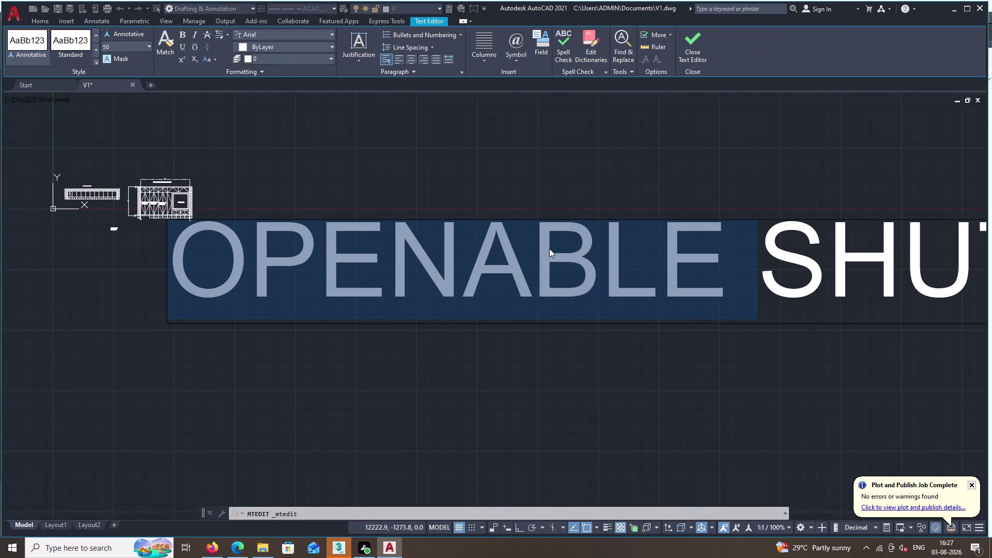
key(Return)
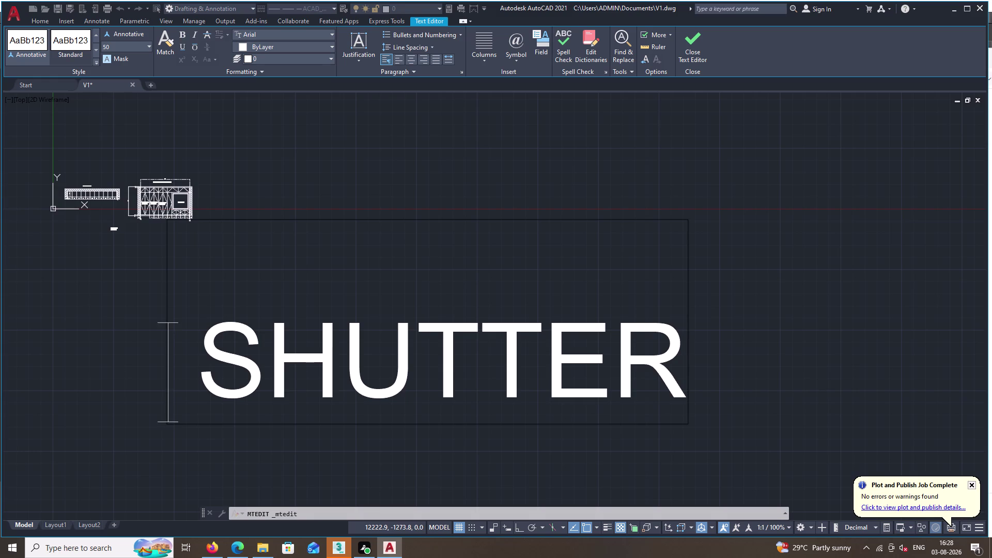
Retype OPENABLE and move SHUTTER onto its own line below it.
key(c)
key(BackSpace)
text(O)
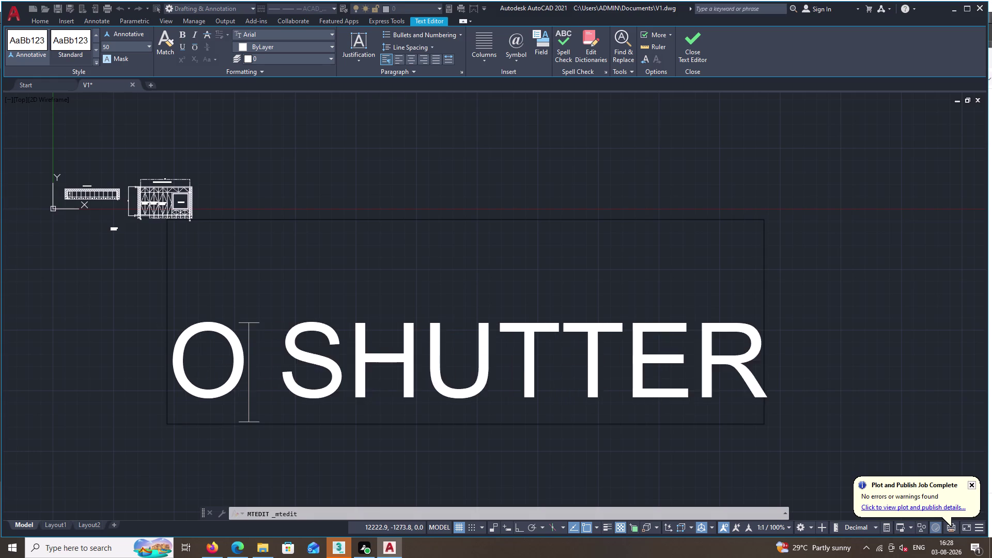
text(PEN)
text(A)
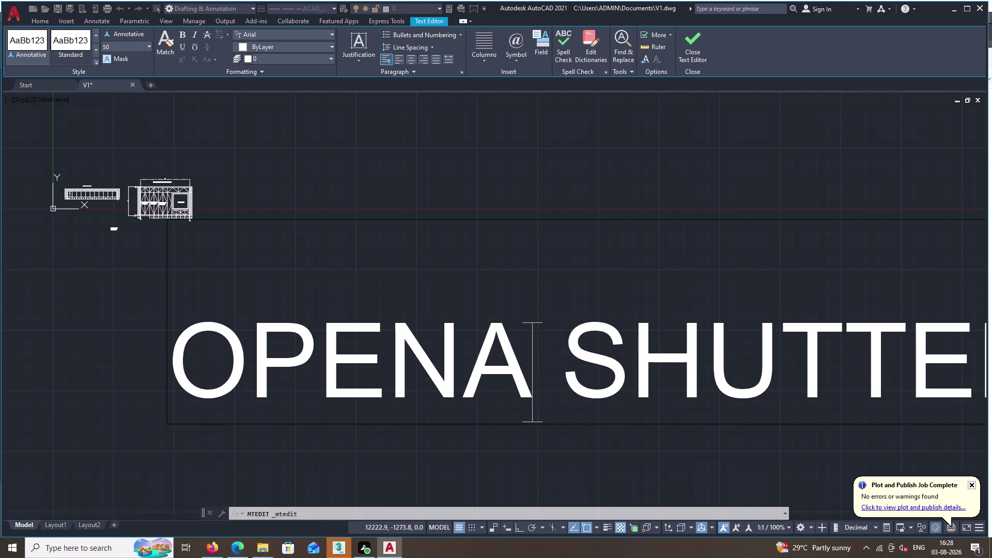
text(BLE)
key(space)
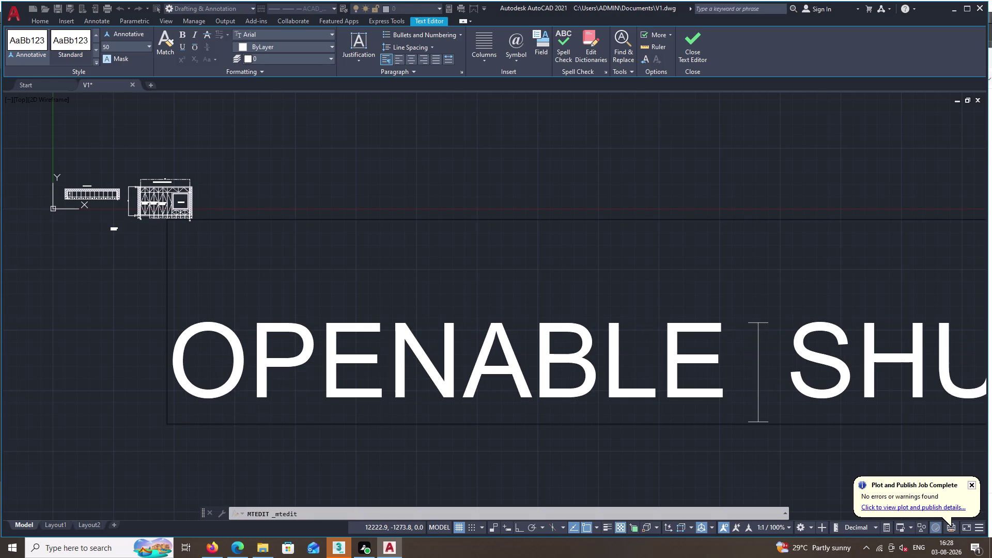
key(Return)
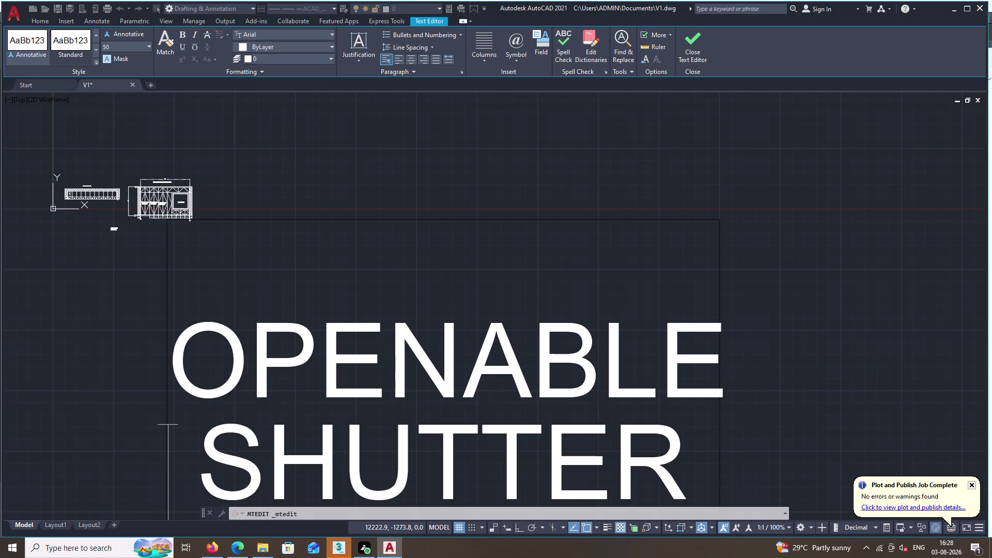
Close the text editor and keep the text changes.
double_click(401, 224)
key(Escape)
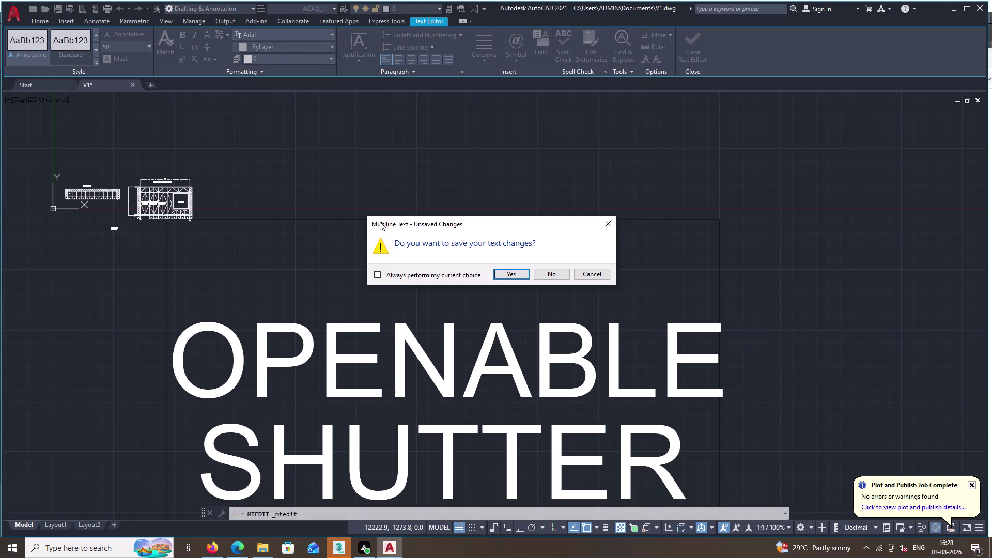
click(593, 274)
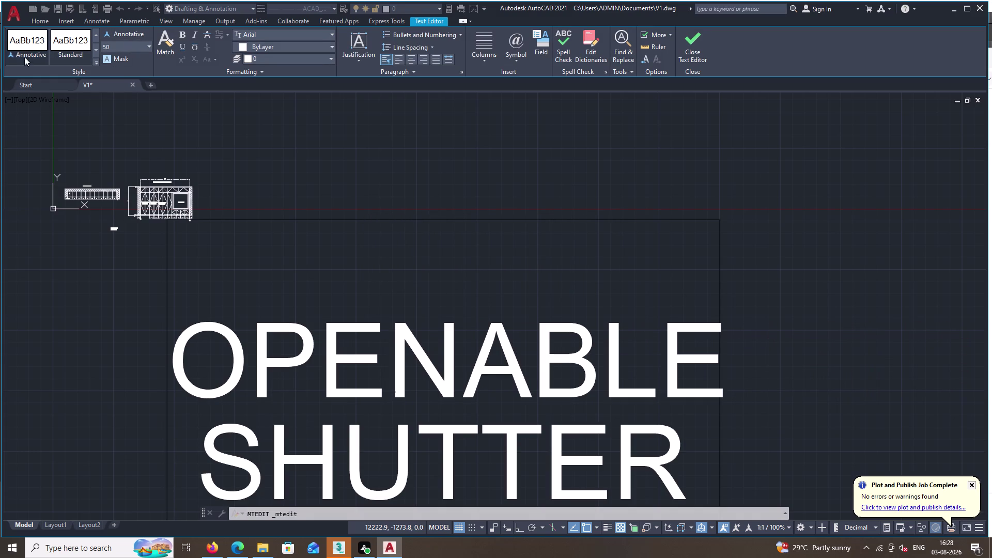
double_click(96, 290)
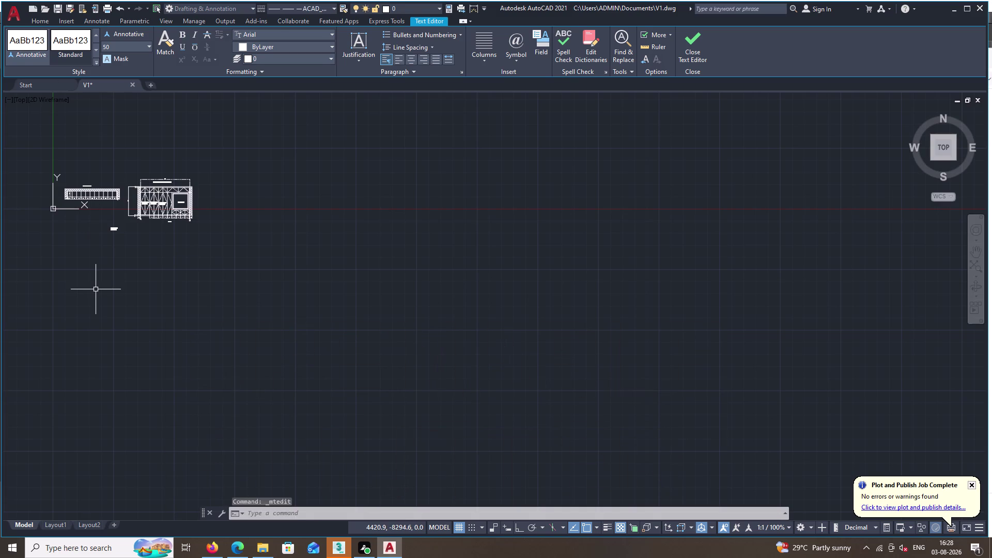
scroll(up, 3)
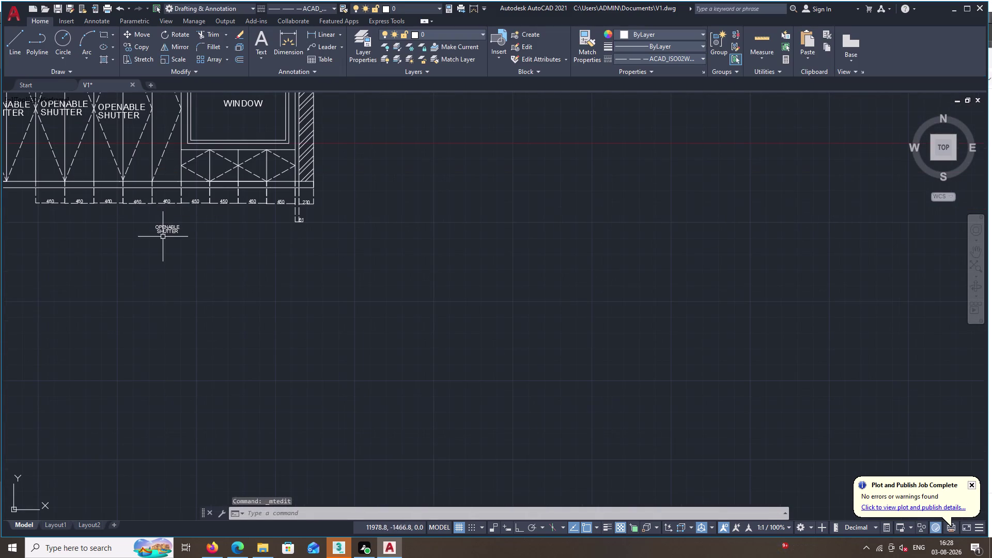
Copy the OPENABLE SHUTTER label into the left and right diamond panels below the WINDOW.
key(c)
key(o)
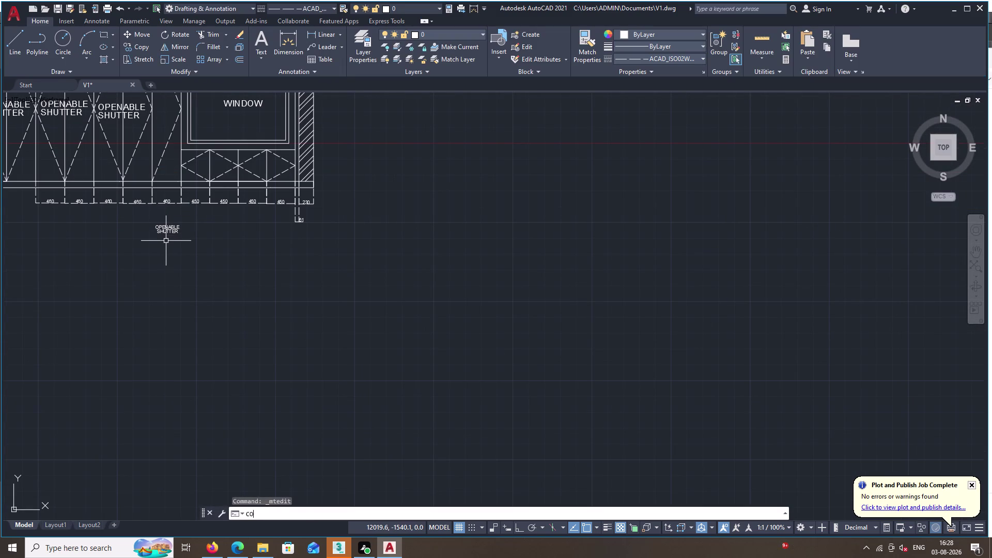
key(space)
double_click(168, 223)
right_click(170, 225)
double_click(170, 228)
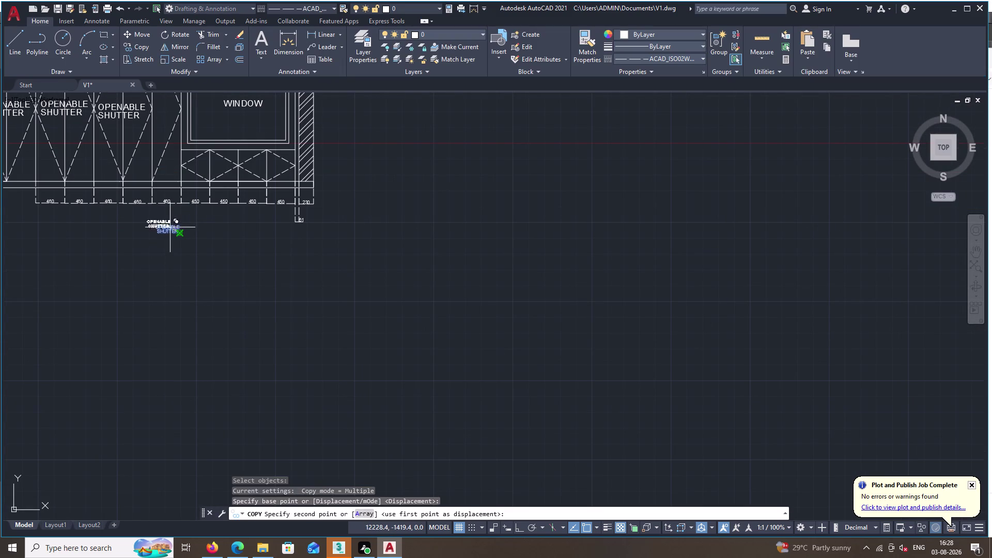
click(220, 169)
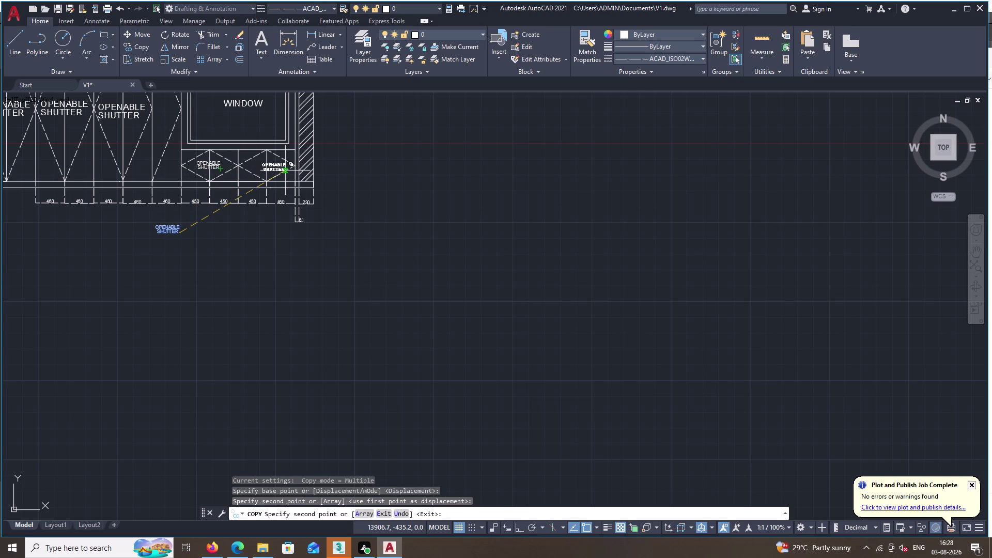
click(280, 170)
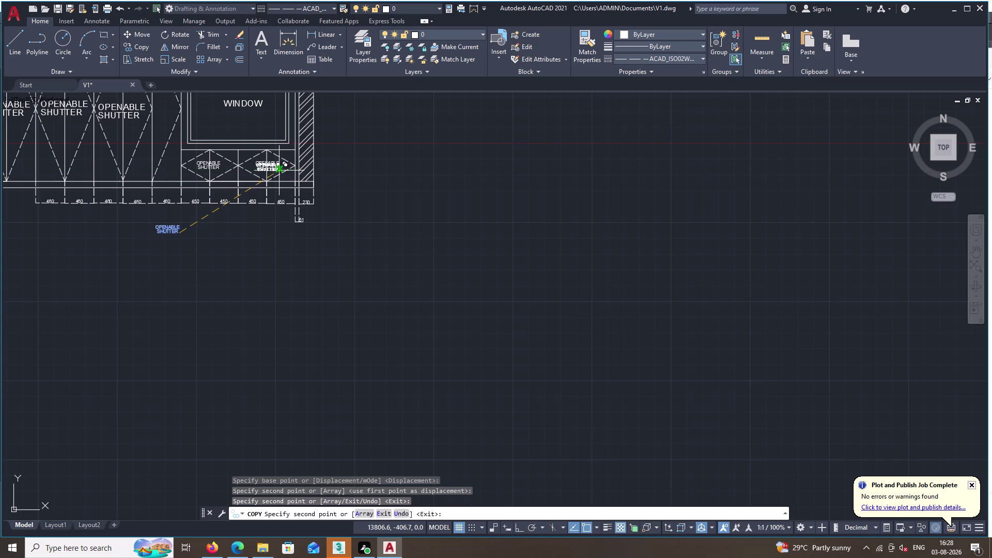
key(Escape)
key(Escape)
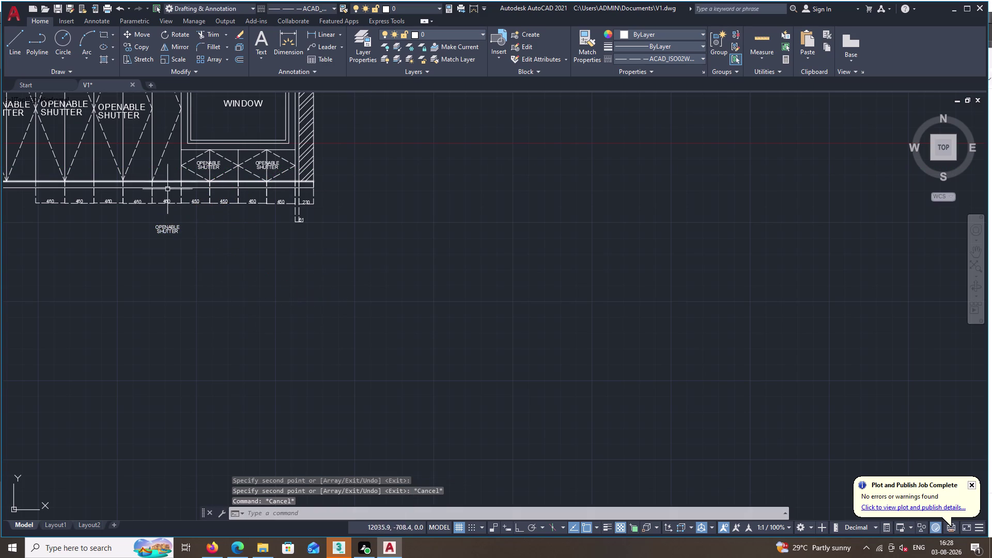
Erase the stray object near the original label and view the whole wardrobe elevation.
click(168, 227)
key(Delete)
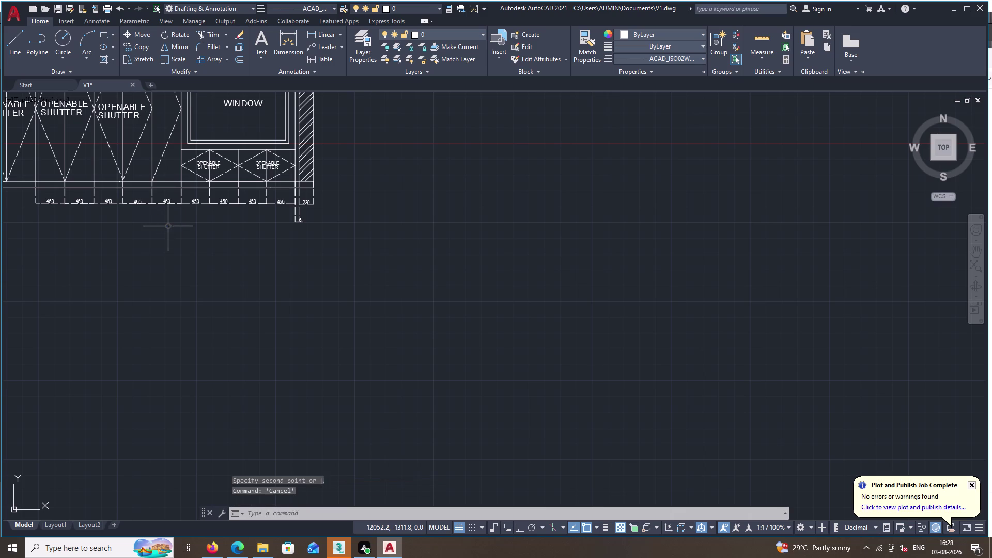
middle_drag(157, 256, 430, 413)
scroll(down, 3)
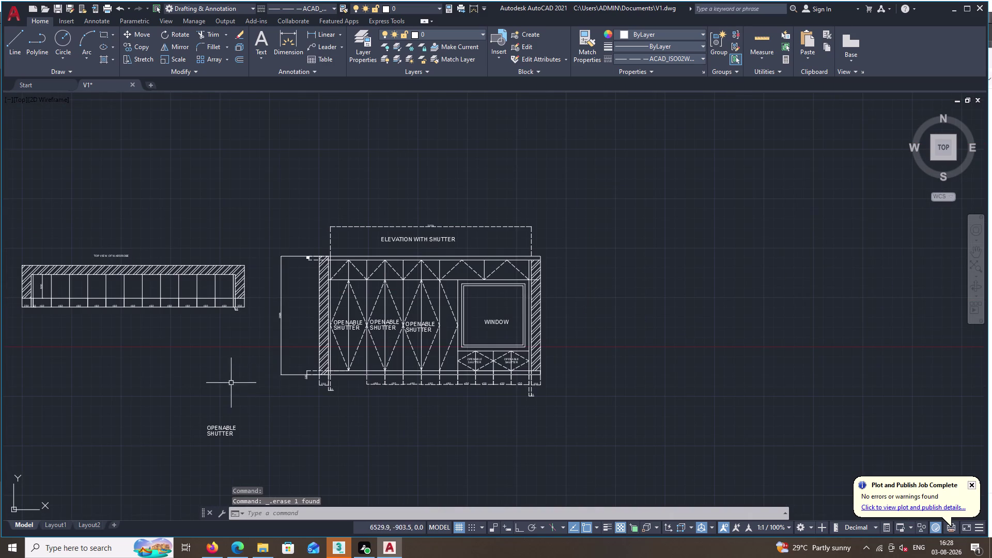
Begin editing the lower label, then abandon the edit.
double_click(211, 432)
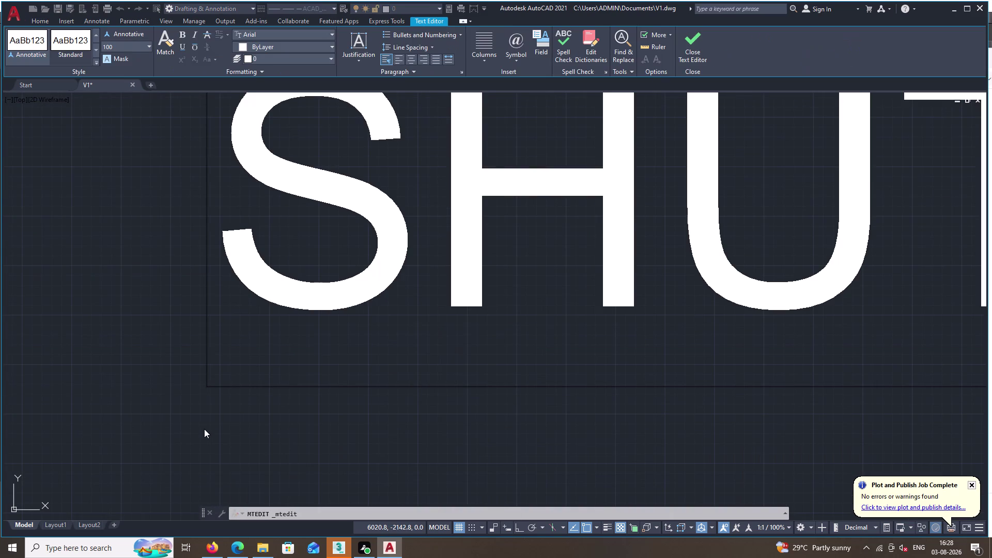
key(Delete)
key(Escape)
scroll(down, 3)
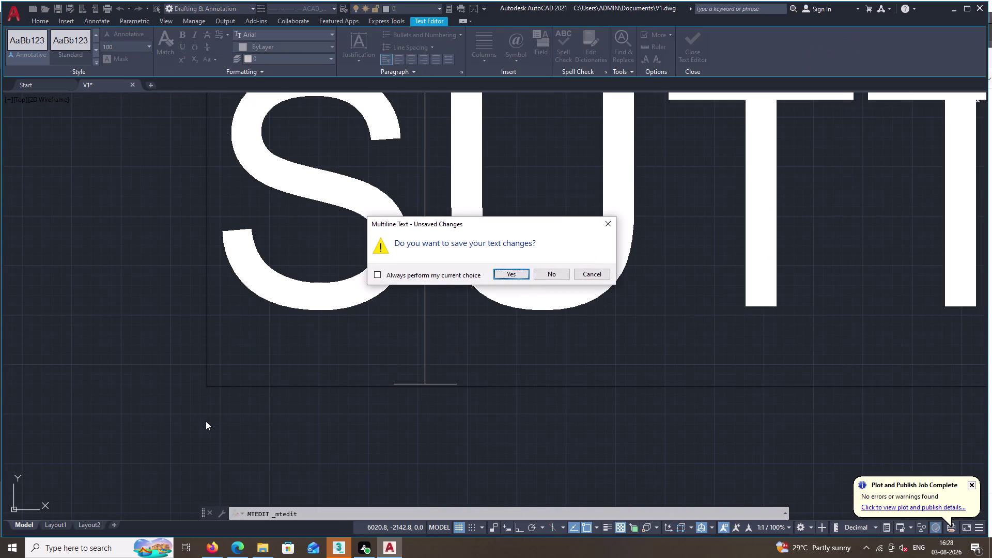
triple_click(537, 273)
scroll(down, 3)
scroll(down, 3)
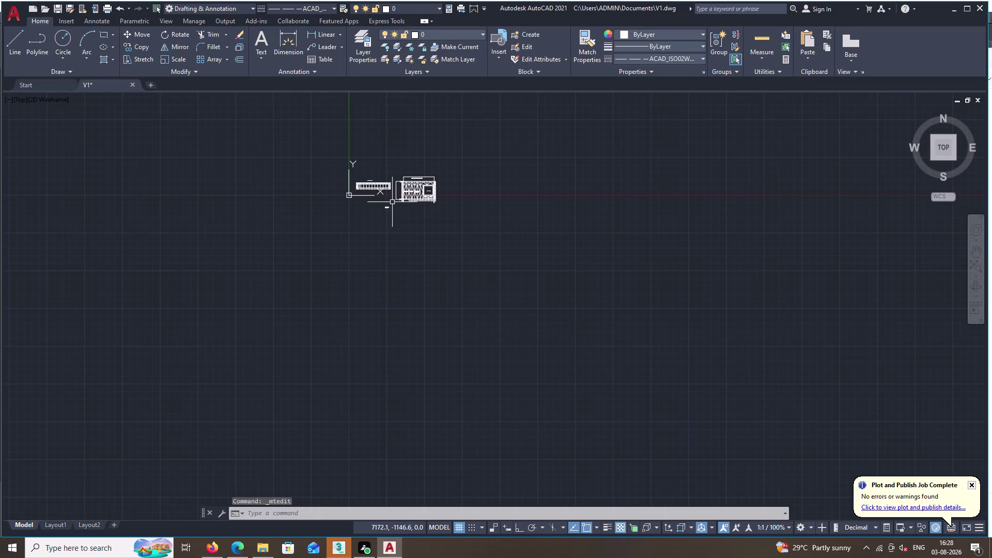
Delete the stray object below the wardrobe, centre the drawings, and open Plot with Ctrl+P.
click(387, 210)
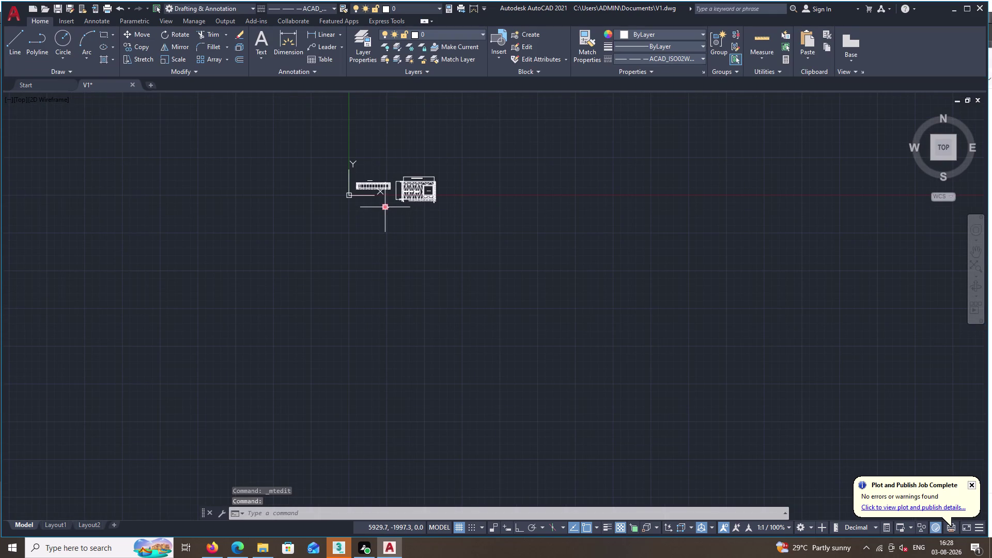
key(Delete)
middle_drag(389, 248, 387, 295)
scroll(down, 3)
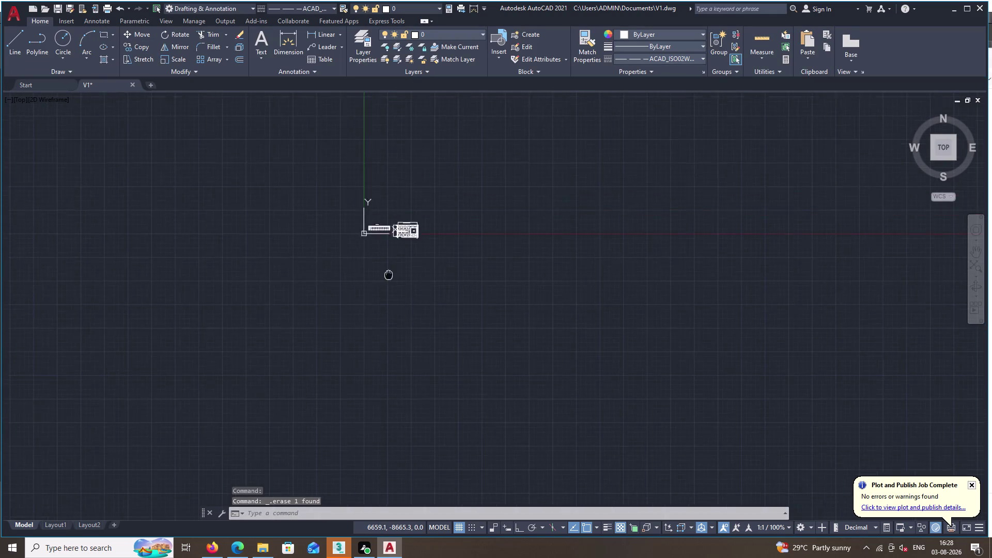
middle_drag(386, 295, 386, 318)
scroll(up, 3)
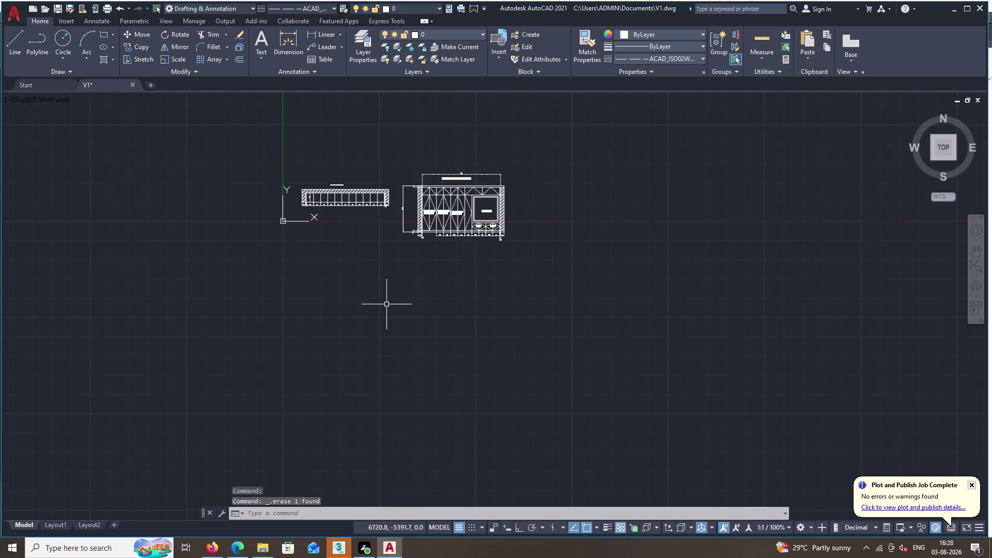
key(ctrl+p)
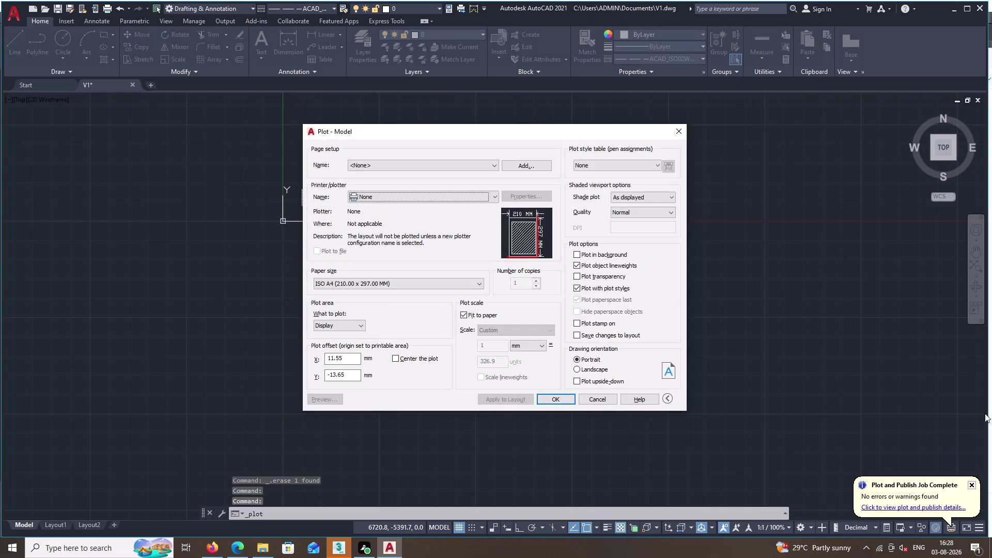
Choose the AutoCAD PDF (High Quality Print) printer and try a Window plot area.
click(442, 194)
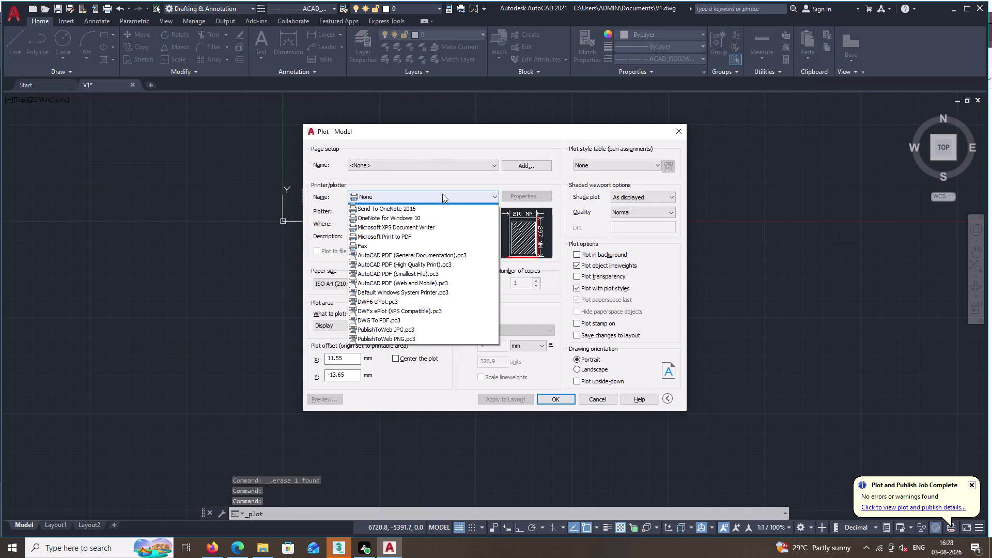
click(454, 263)
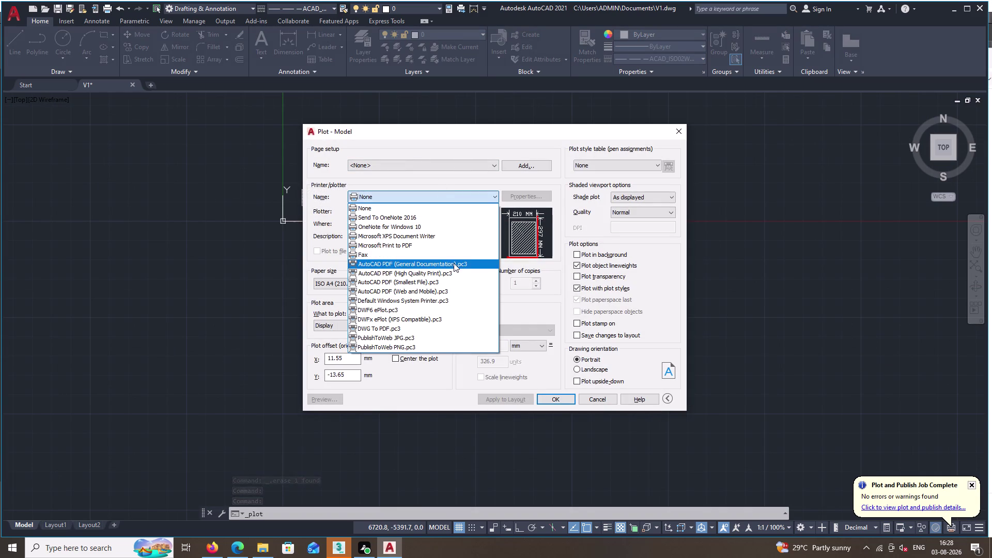
triple_click(453, 196)
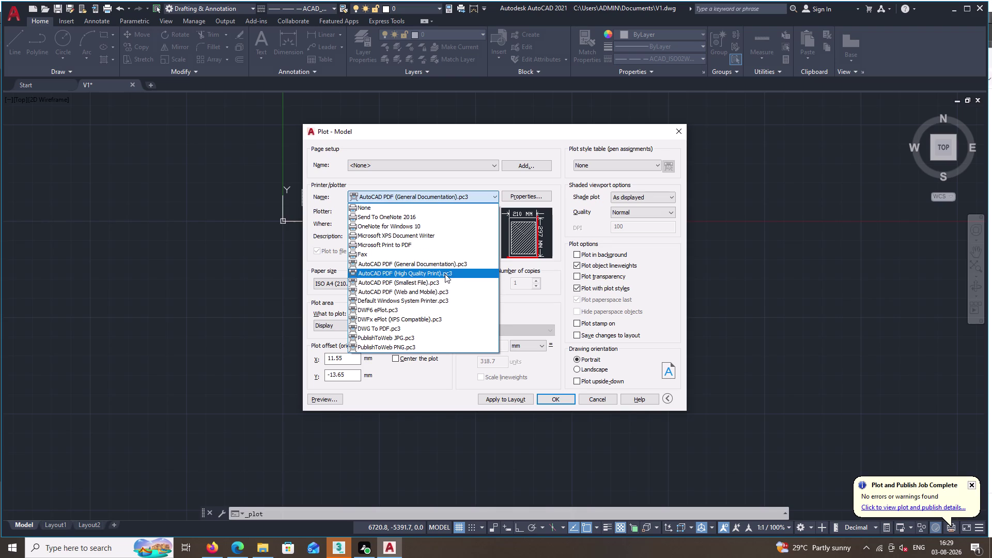
click(445, 274)
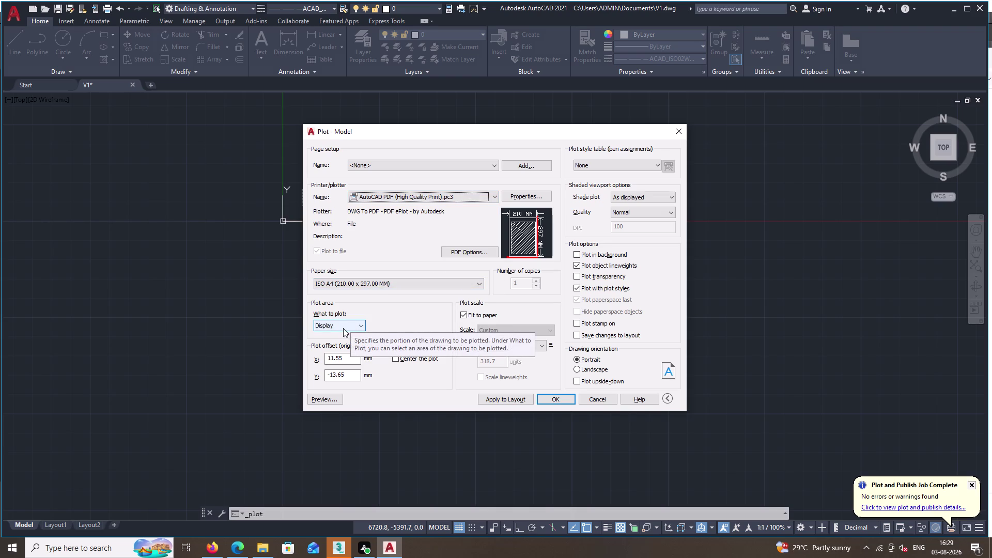
click(342, 324)
click(345, 355)
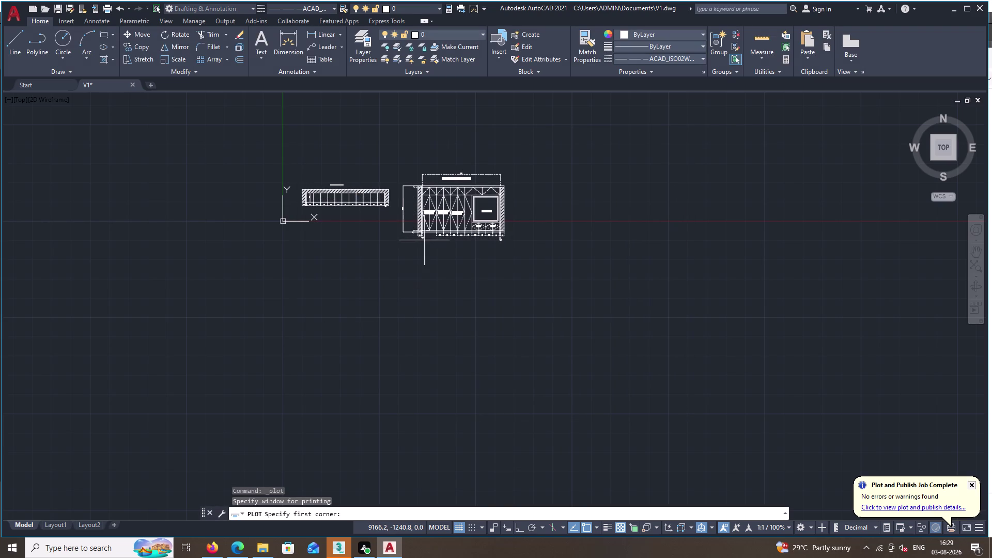
key(ctrl+p)
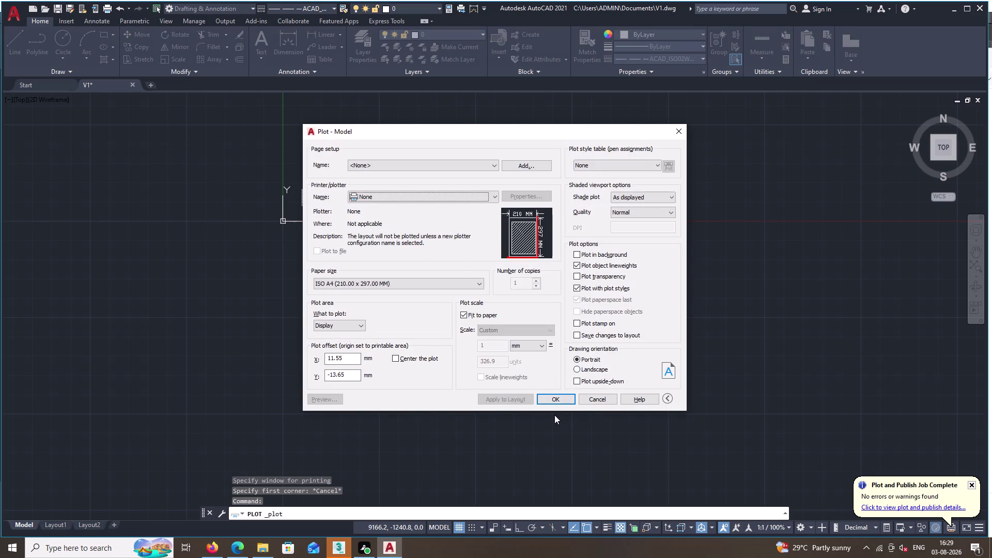
Reselect AutoCAD PDF (High Quality Print), cancel the Window pick, and confirm with OK.
click(369, 192)
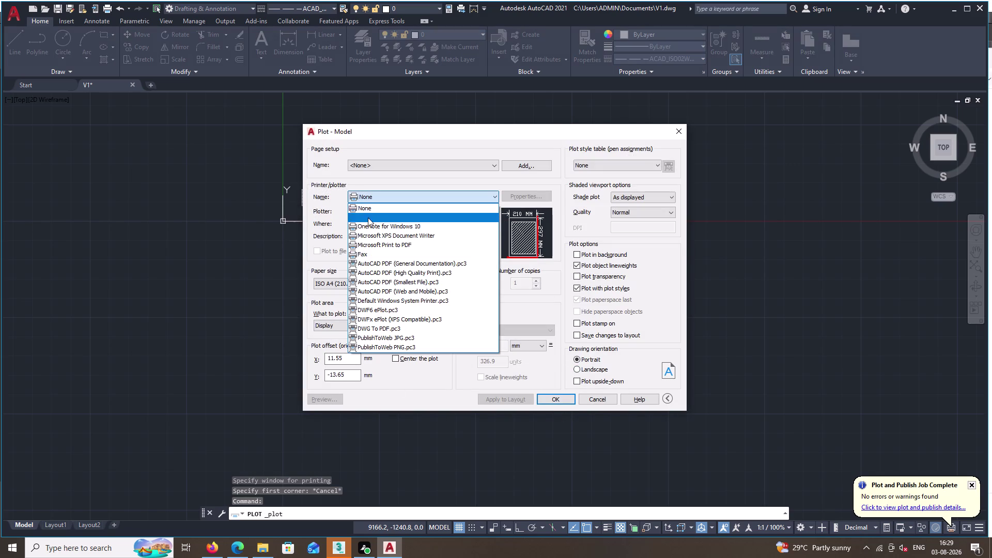
click(388, 271)
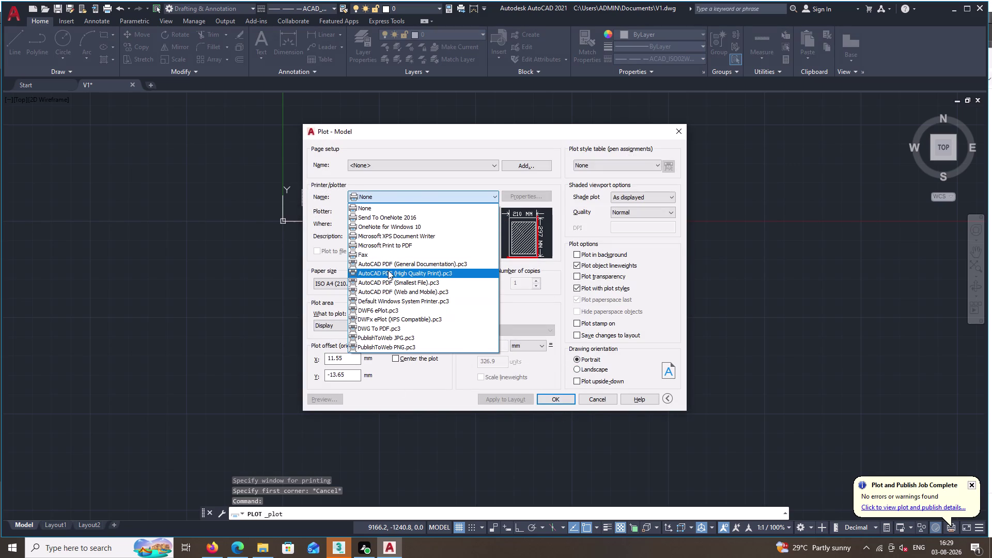
double_click(346, 326)
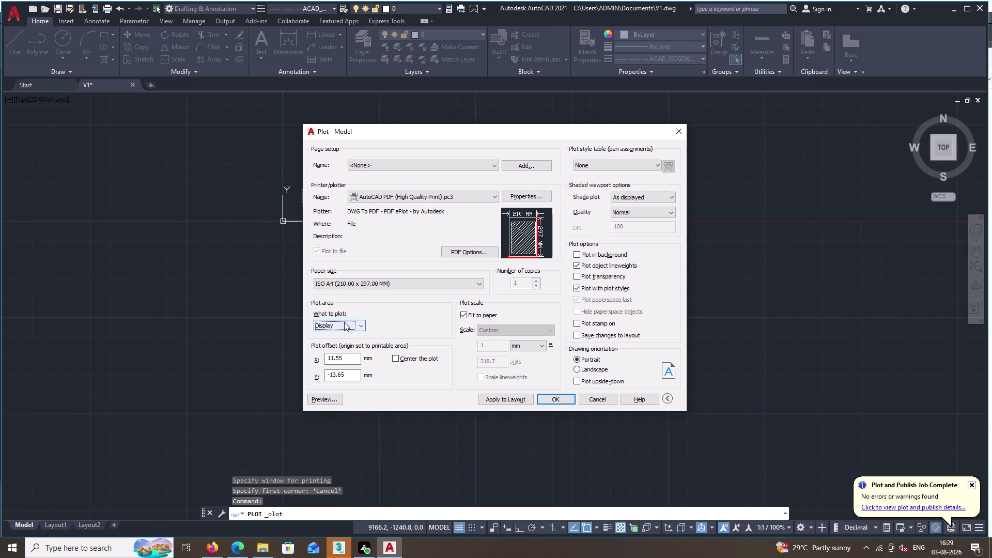
click(346, 324)
double_click(347, 353)
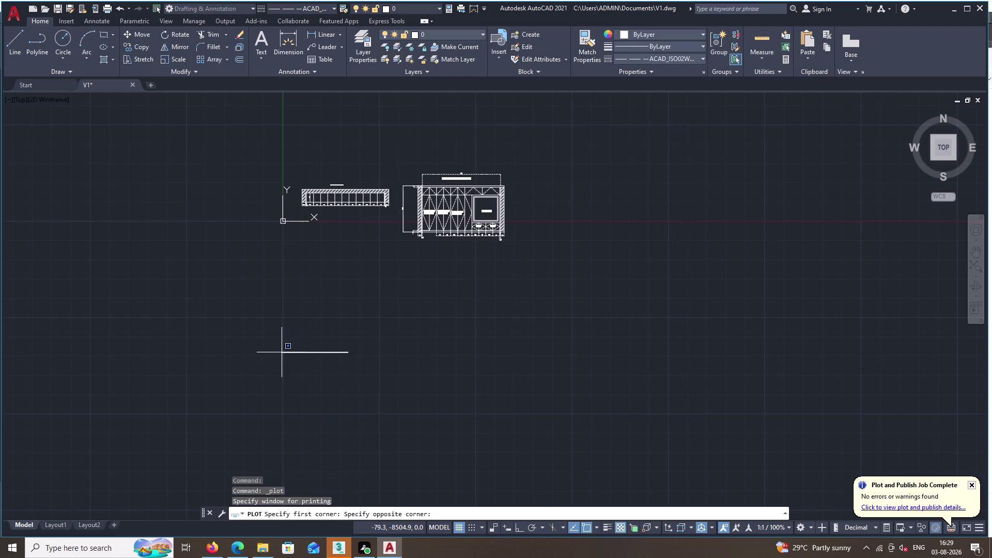
key(Escape)
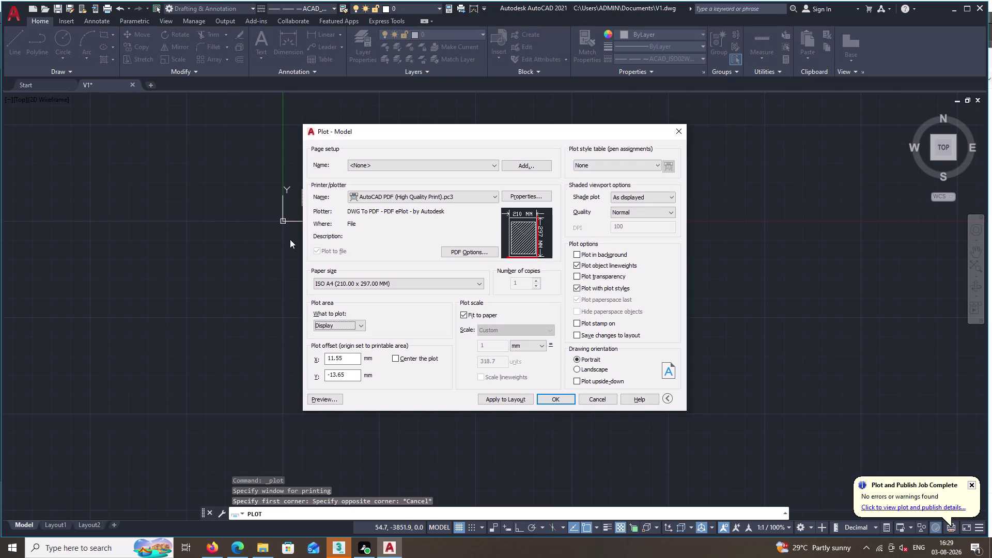
click(553, 400)
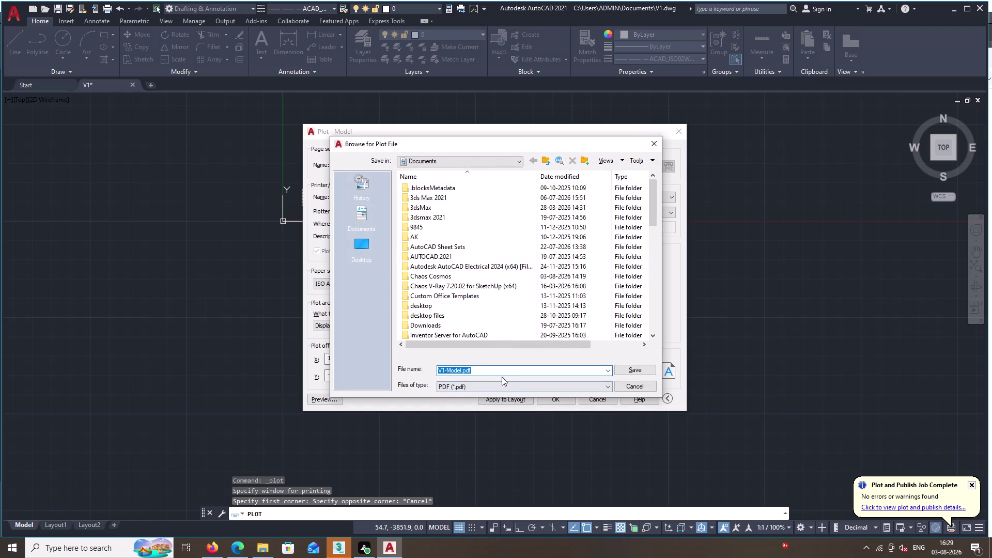
Rename the plot file to V2 and save it, producing V2.pdf.
click(479, 371)
key(BackSpace)
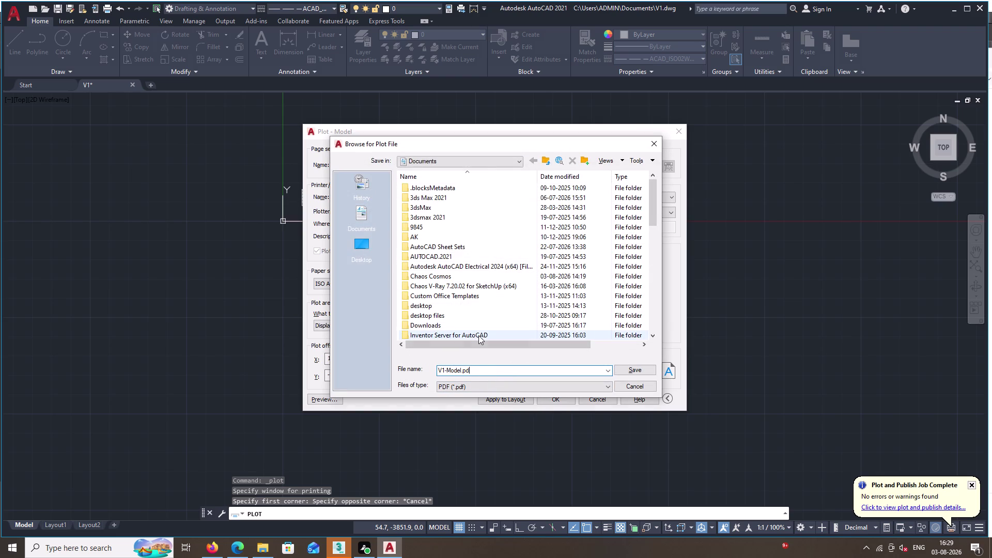
key(BackSpace)
key(BackSpace)
key(BackSpace)
key(BackSpace)
key(BackSpace)
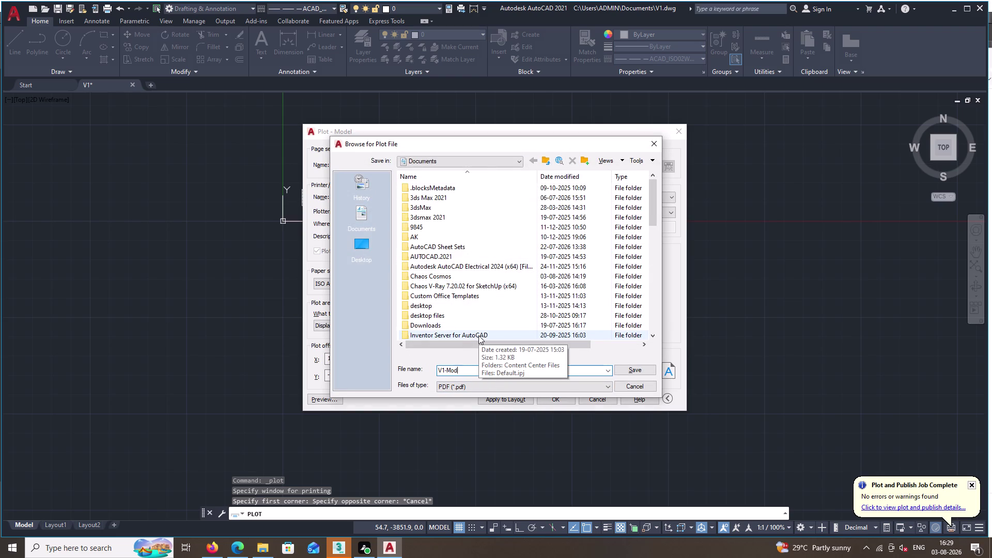
key(BackSpace)
key(BackSpace)
key(BackSpace)
key(BackSpace)
key(BackSpace)
key(2)
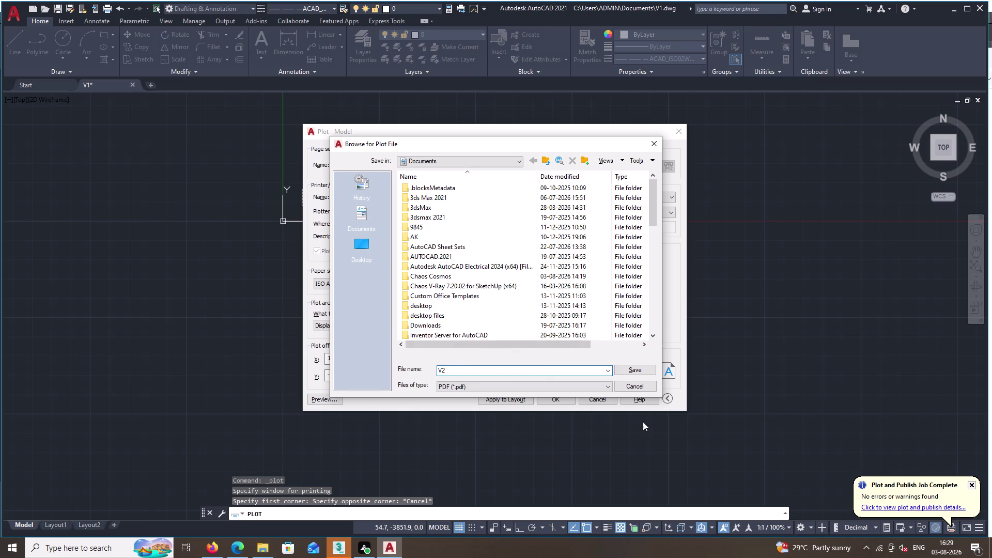
double_click(639, 370)
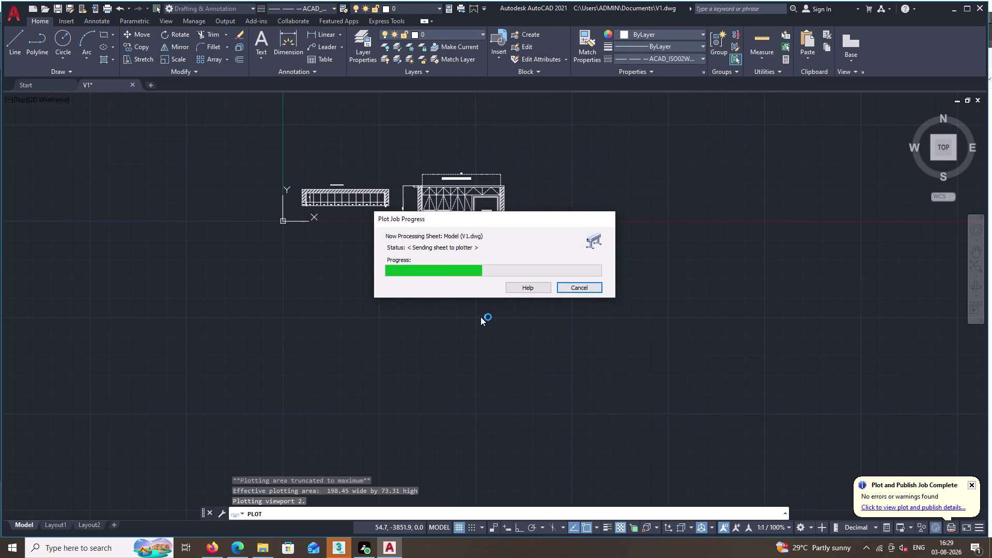
scroll(up, 3)
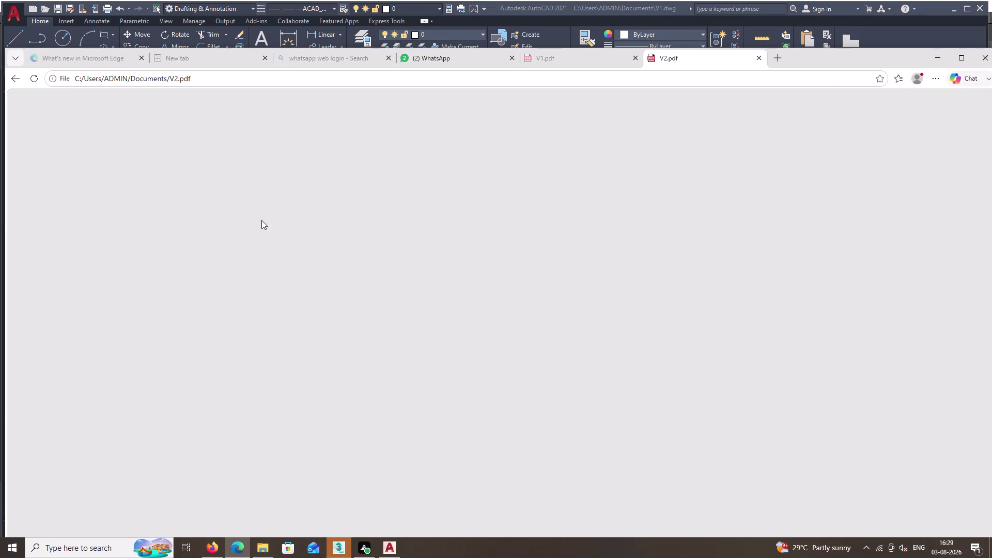
Look over V2.pdf in Edge, then save a copy named V2 to the Desktop.
scroll(down, 3)
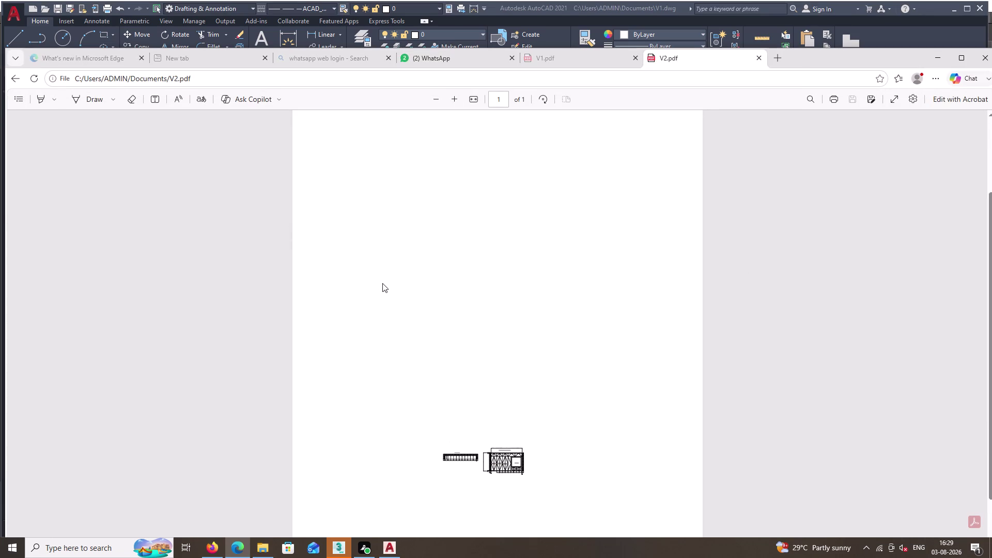
scroll(up, 3)
scroll(down, 3)
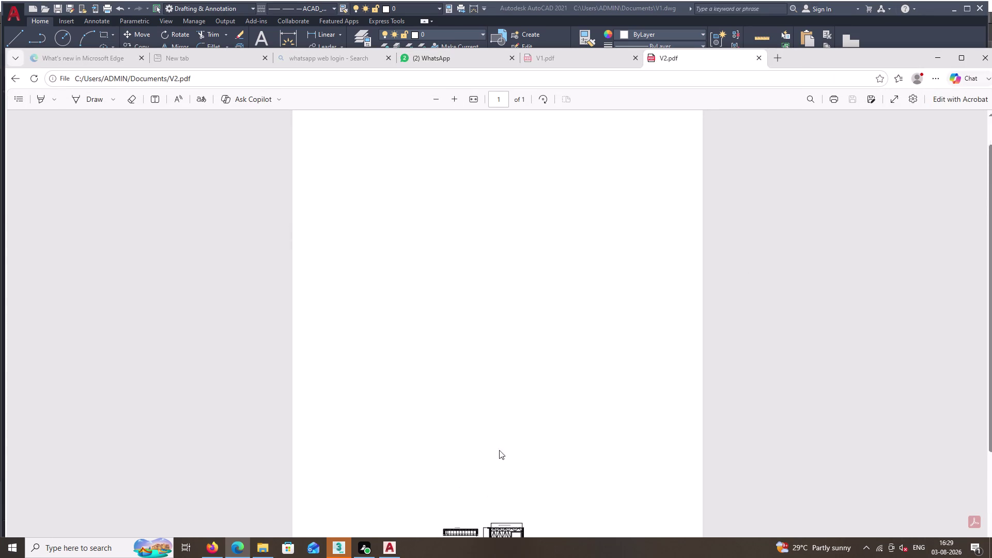
scroll(down, 3)
middle_drag(492, 440, 492, 435)
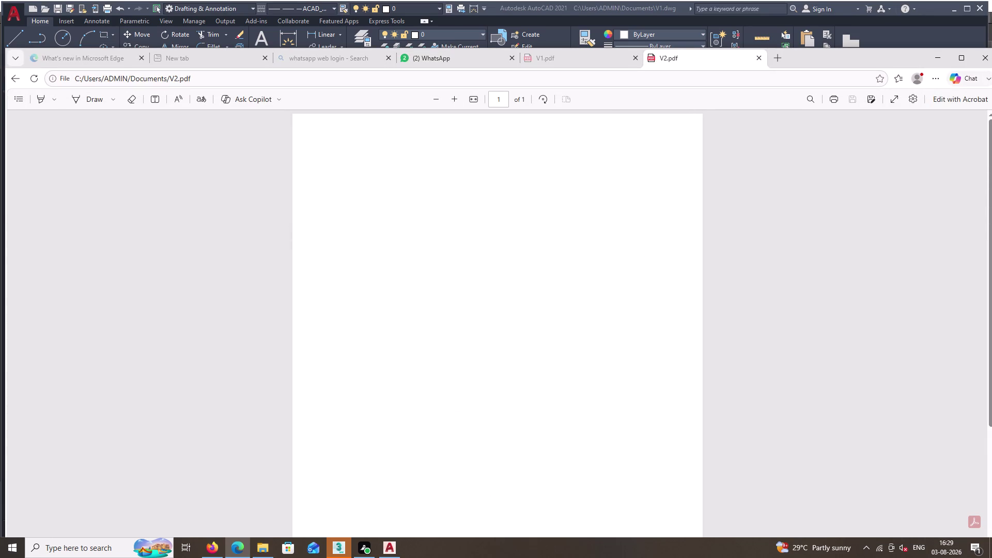
click(874, 103)
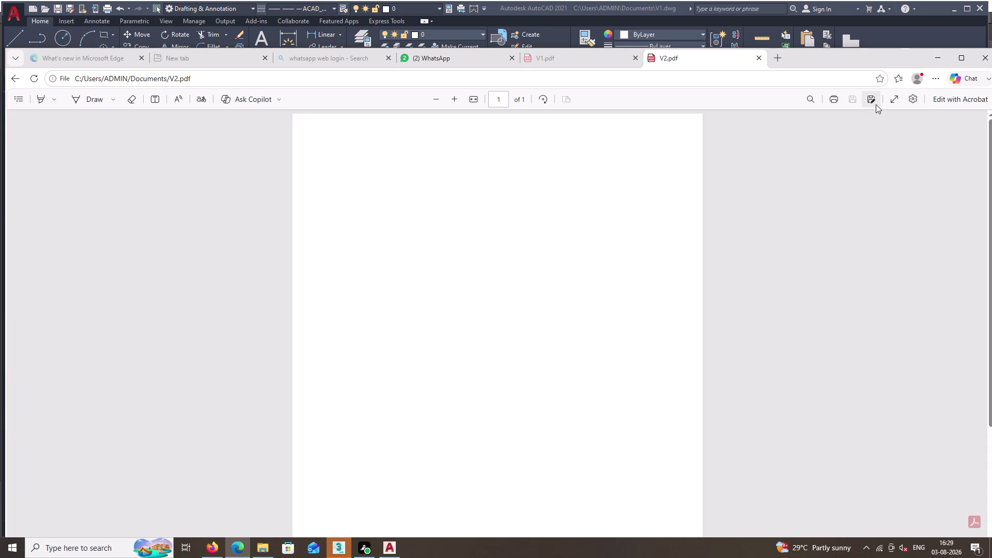
click(870, 100)
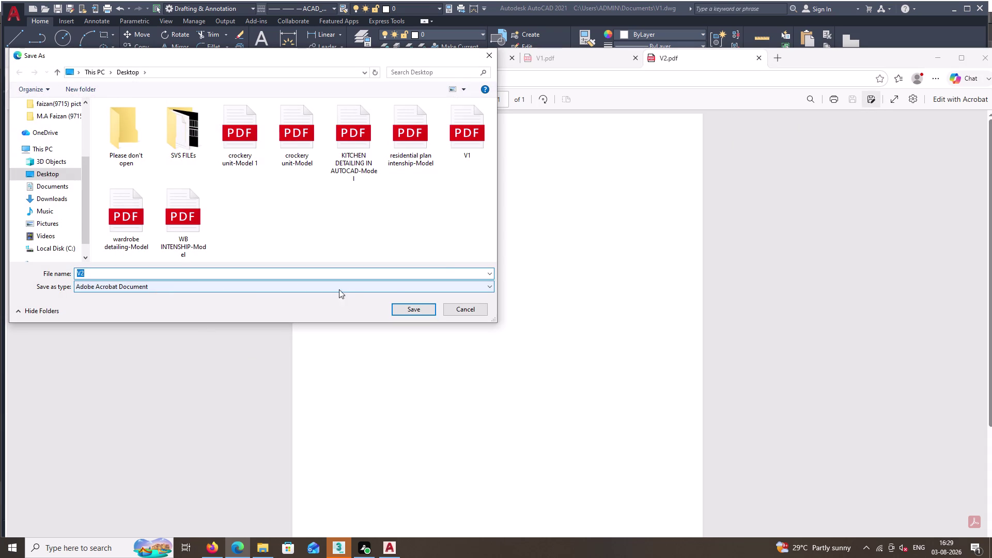
double_click(421, 310)
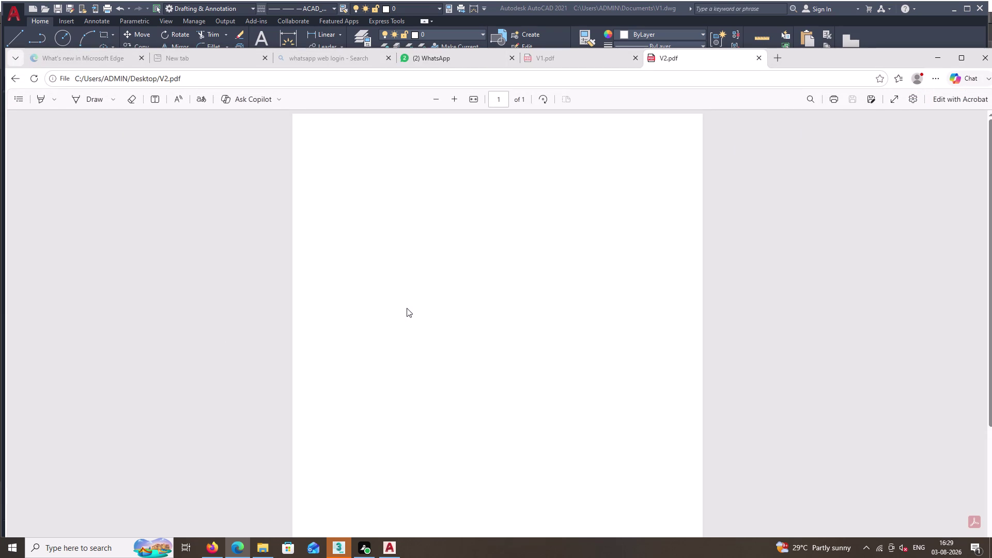